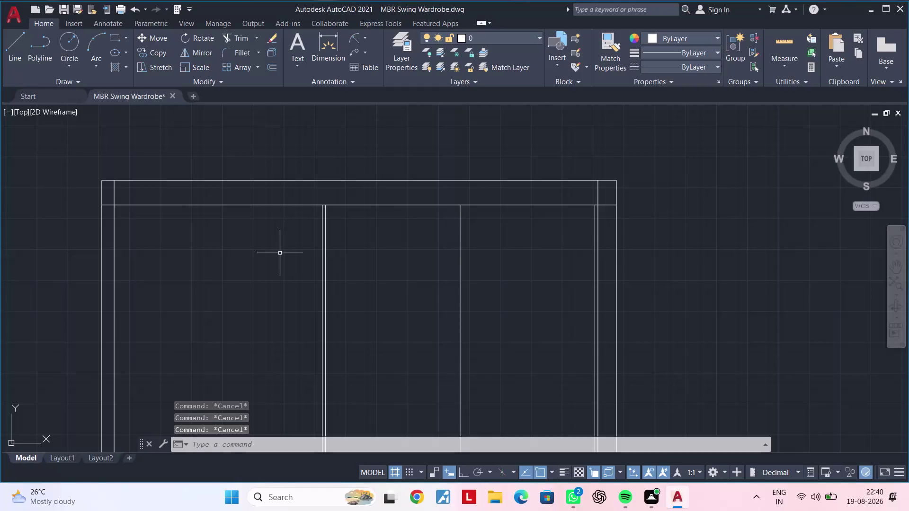
Offset the top frame line 600 downward to create the first shelf line.
key(Escape)
key(Escape)
key(Escape)
key(Escape)
key(Escape)
text(of 6)
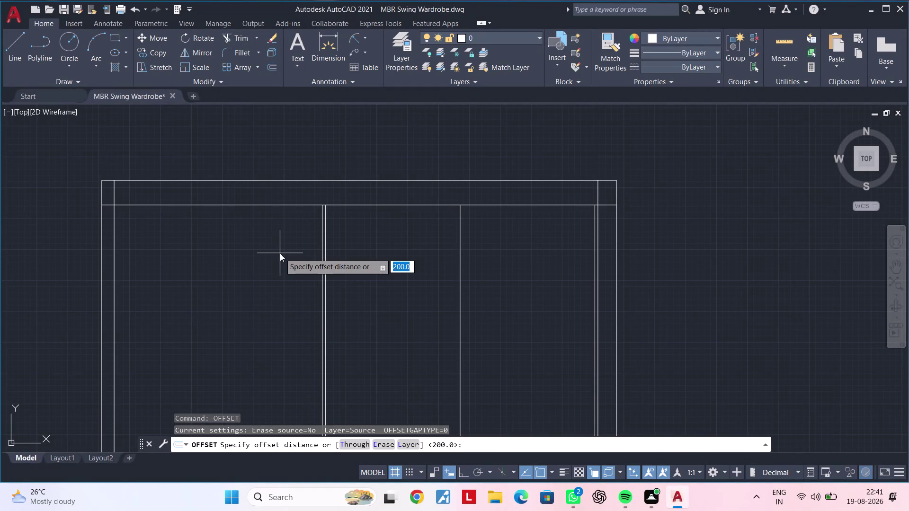
text(00)
key(Return)
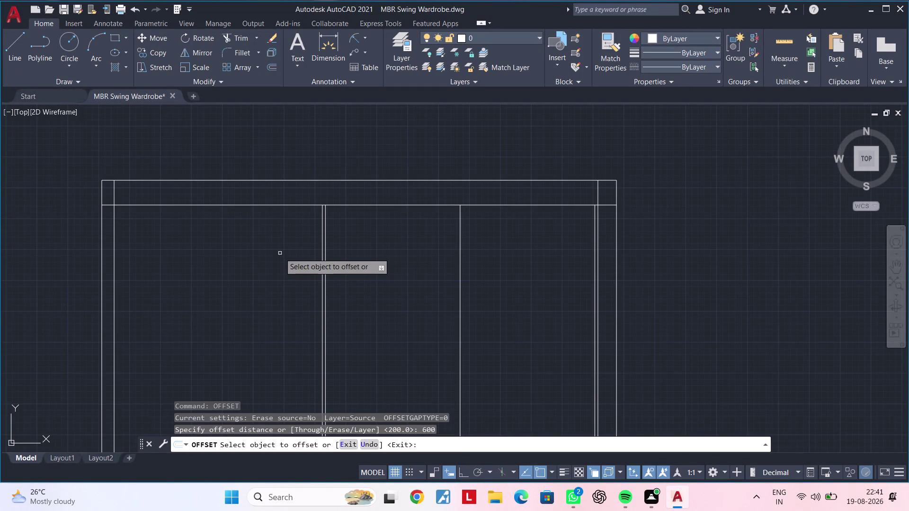
click(503, 205)
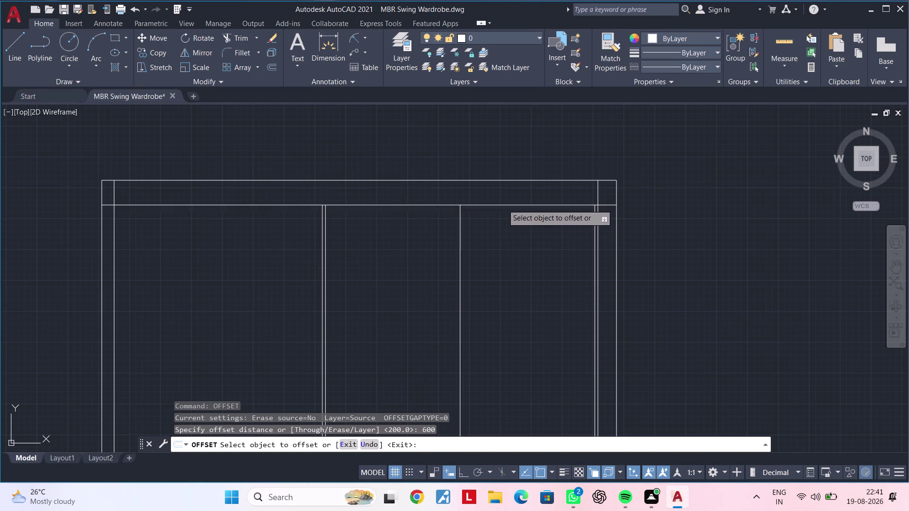
click(517, 324)
key(Escape)
key(Escape)
Start a trim and pan over the elevation, then cancel it.
text(tr)
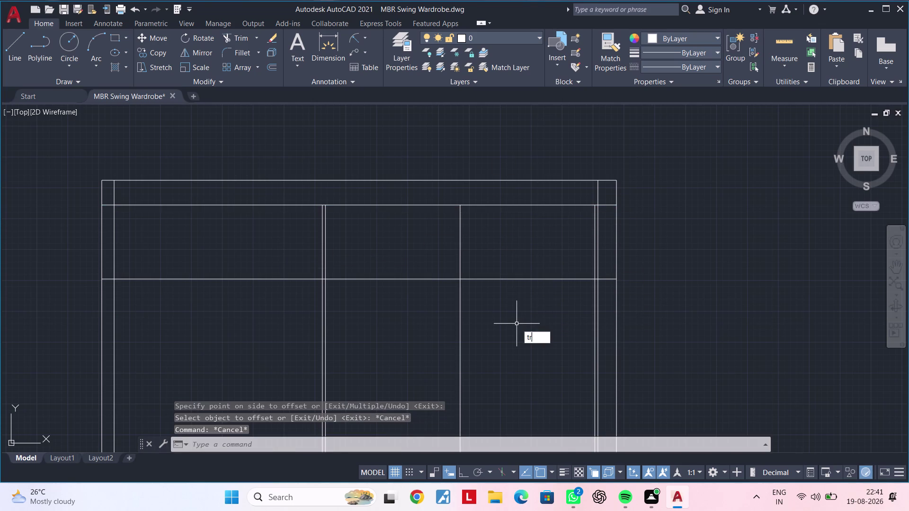
key(space)
middle_drag(533, 318, 536, 261)
key(Escape)
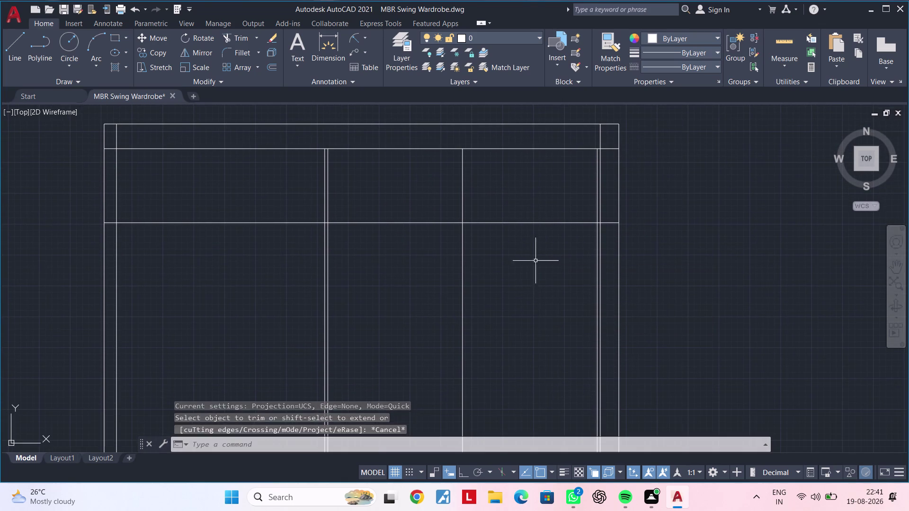
key(Escape)
key(Escape)
scroll(down, 3)
key(Escape)
key(Escape)
Try a 400 offset of the shelf line, then abandon it unplaced.
text(of)
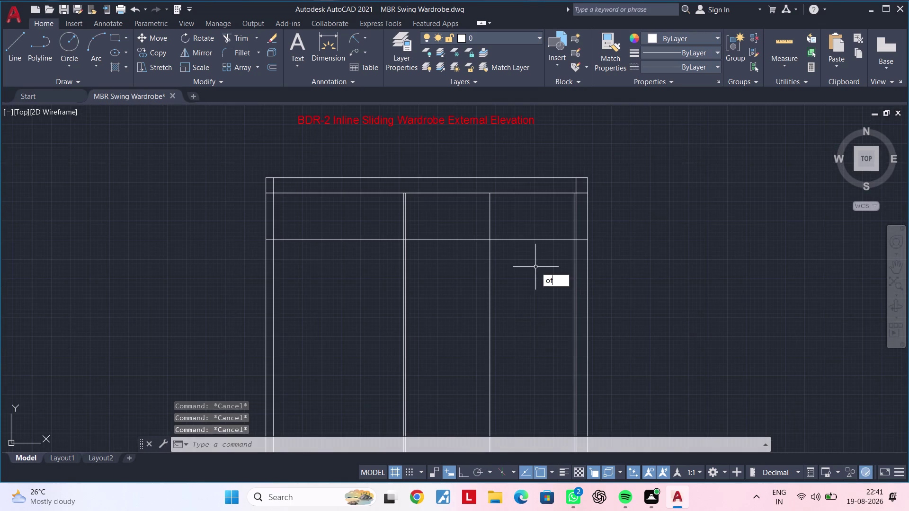
key(space)
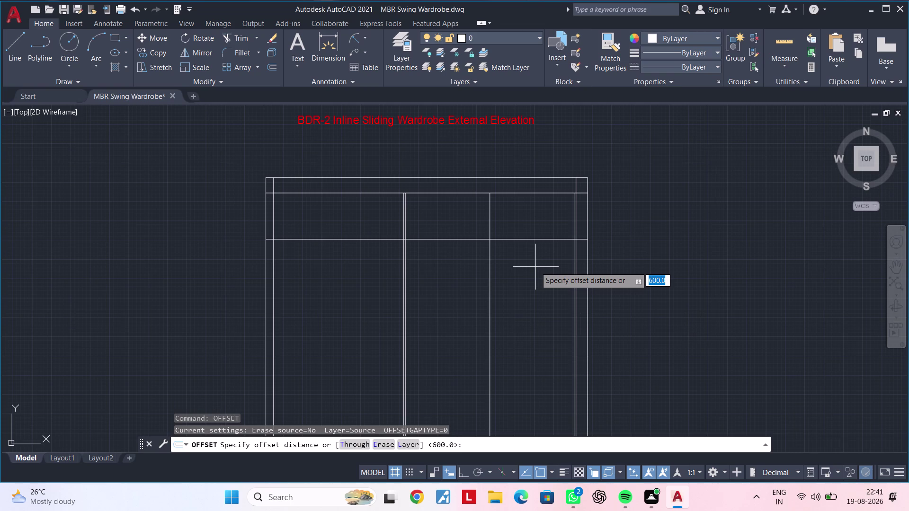
text(400)
key(Return)
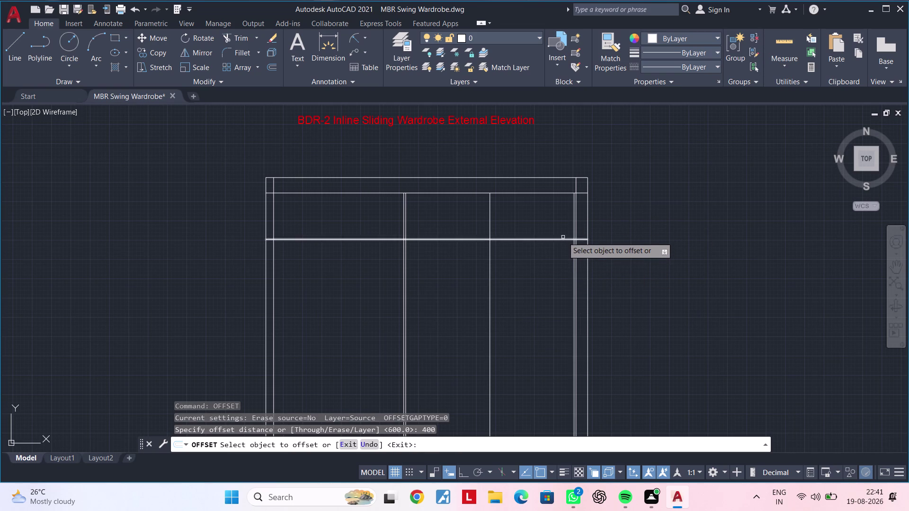
click(563, 237)
click(562, 239)
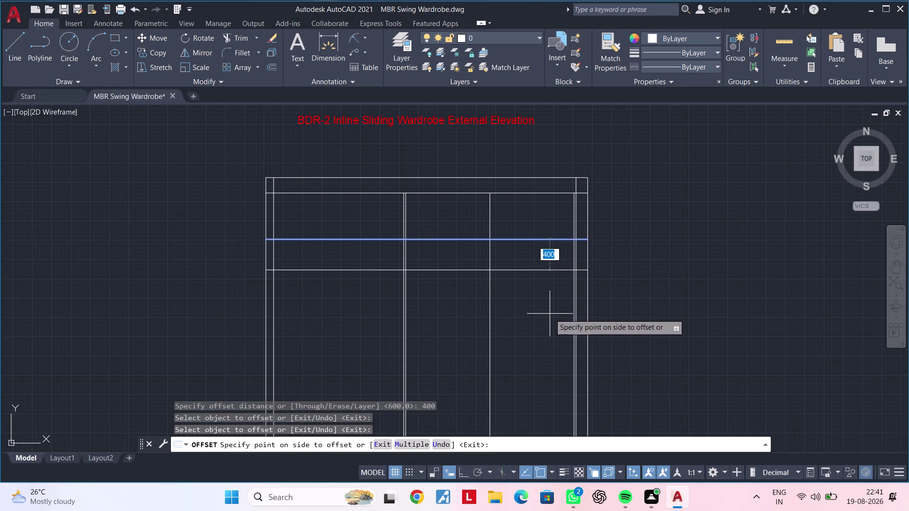
key(Escape)
key(Escape)
key(Escape)
key(Escape)
key(Escape)
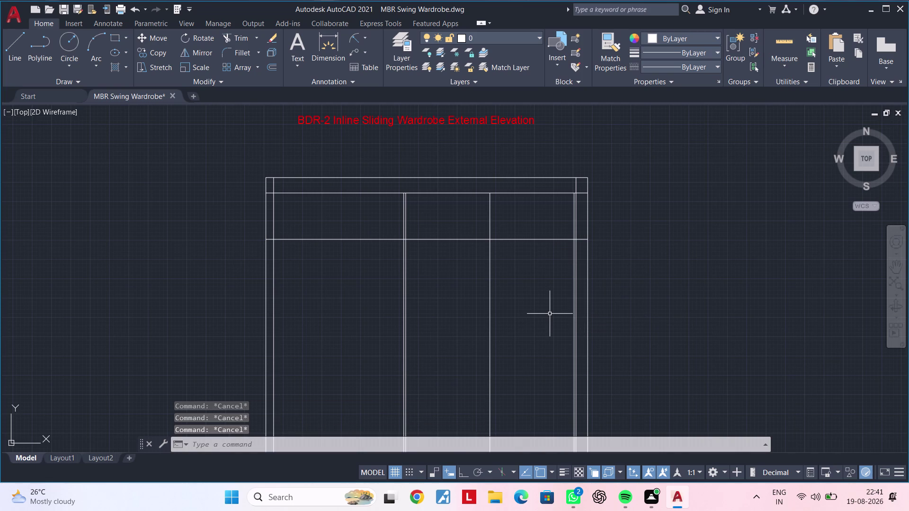
Offset the shelf line 600 further down to add the second shelf.
text(of 600)
key(Return)
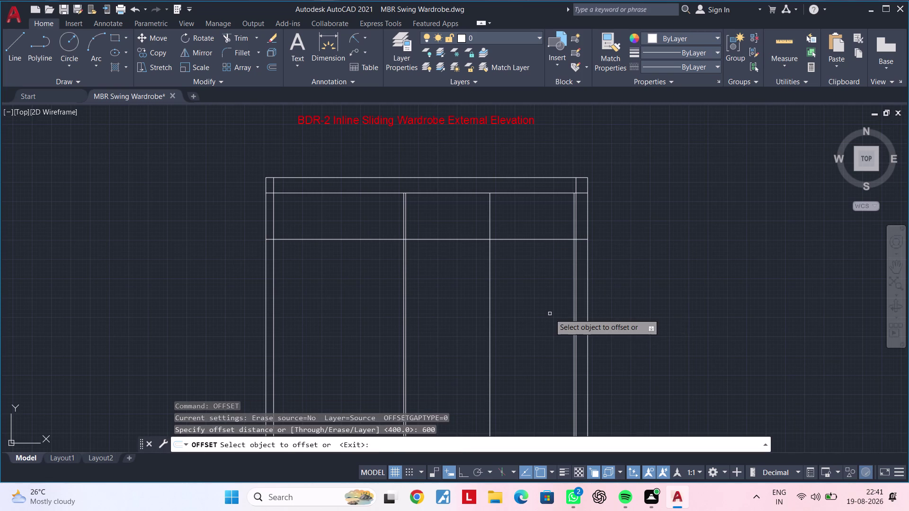
click(553, 240)
click(551, 291)
key(Escape)
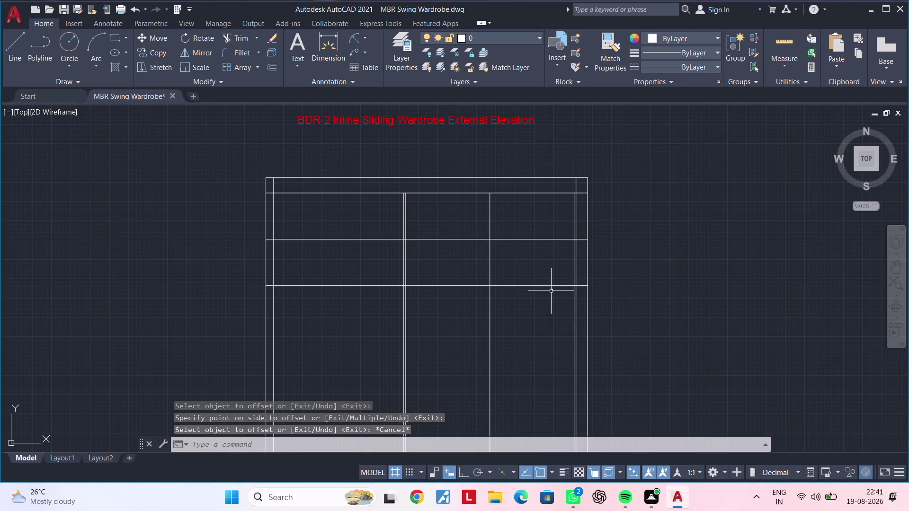
key(Escape)
Trim away the vertical lines below the lowest shelf.
text(tr)
key(space)
drag(616, 310, 599, 316)
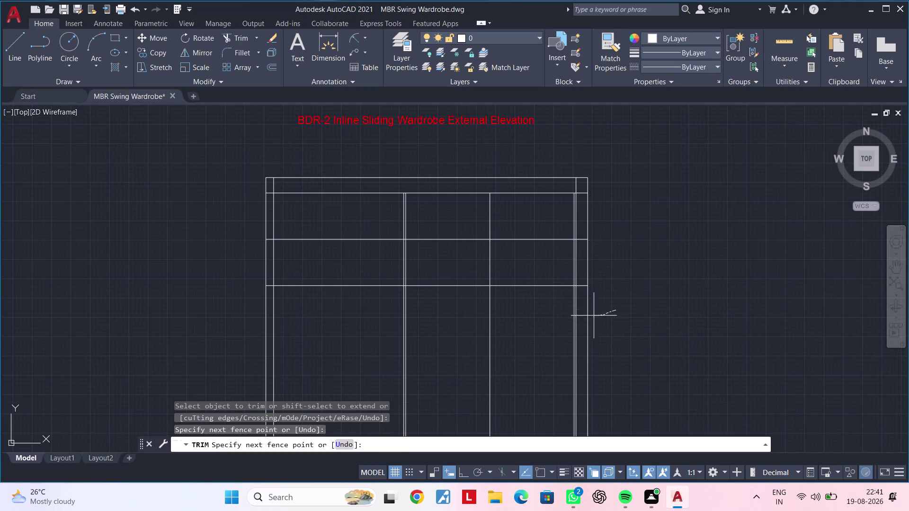
drag(599, 316, 253, 313)
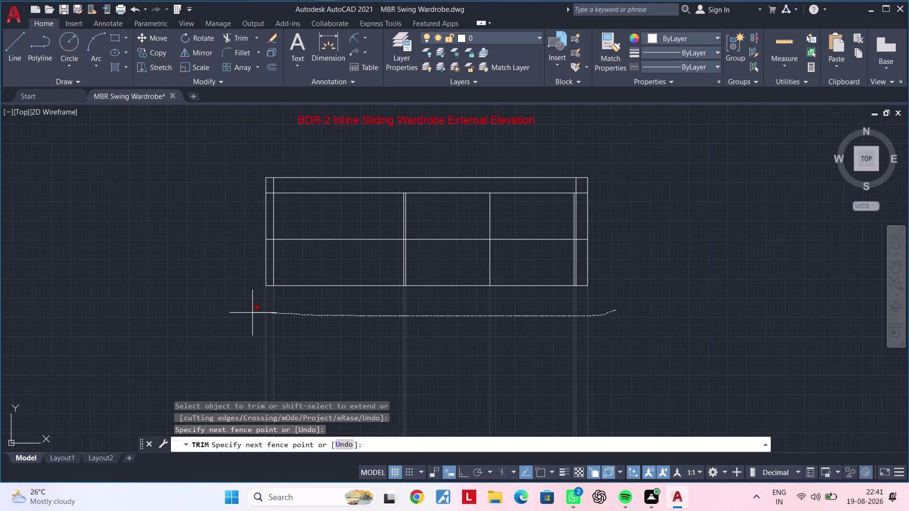
drag(253, 313, 251, 313)
middle_drag(332, 329, 386, 353)
scroll(up, 3)
scroll(down, 3)
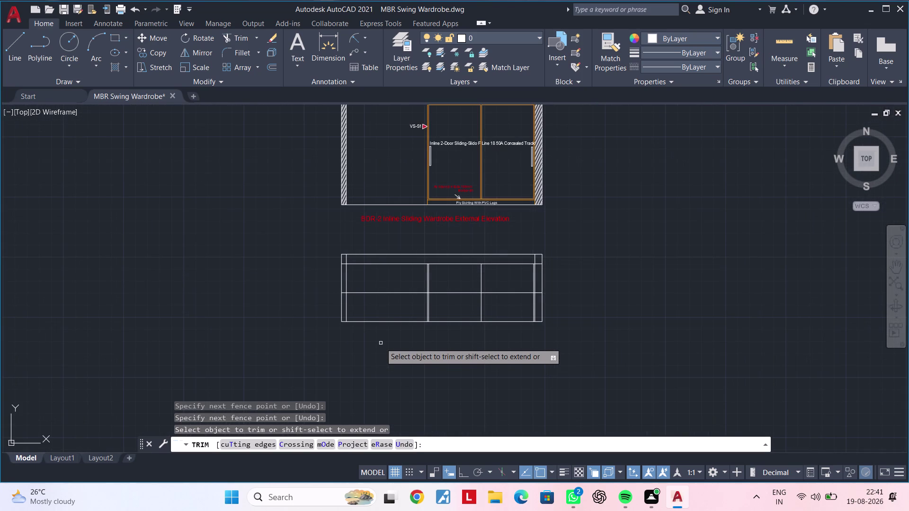
middle_drag(421, 389, 386, 389)
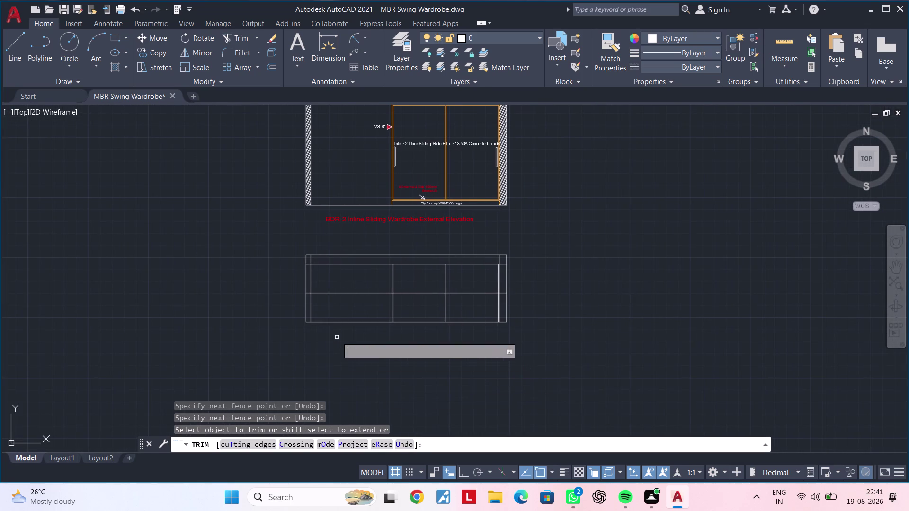
click(338, 320)
drag(332, 324, 329, 340)
click(326, 309)
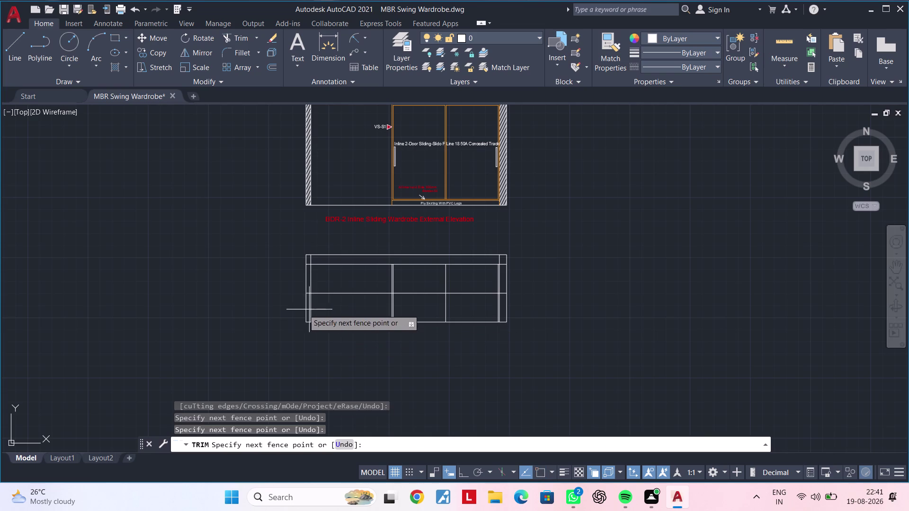
click(269, 306)
Trim the remaining excess segments under the bottom shelf across the elevation.
middle_drag(342, 316, 296, 320)
scroll(up, 3)
drag(317, 309, 333, 310)
drag(443, 305, 358, 309)
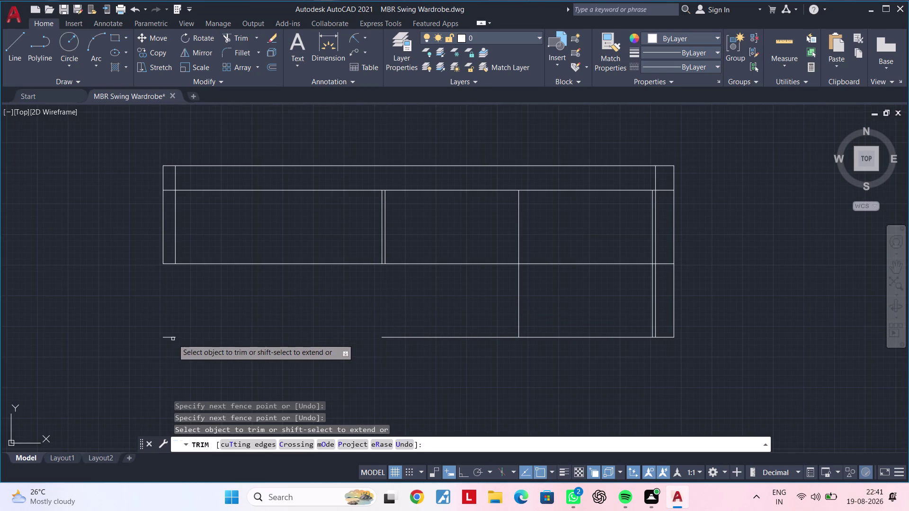
click(172, 337)
middle_drag(363, 329, 316, 332)
click(411, 311)
drag(491, 310, 499, 309)
click(519, 309)
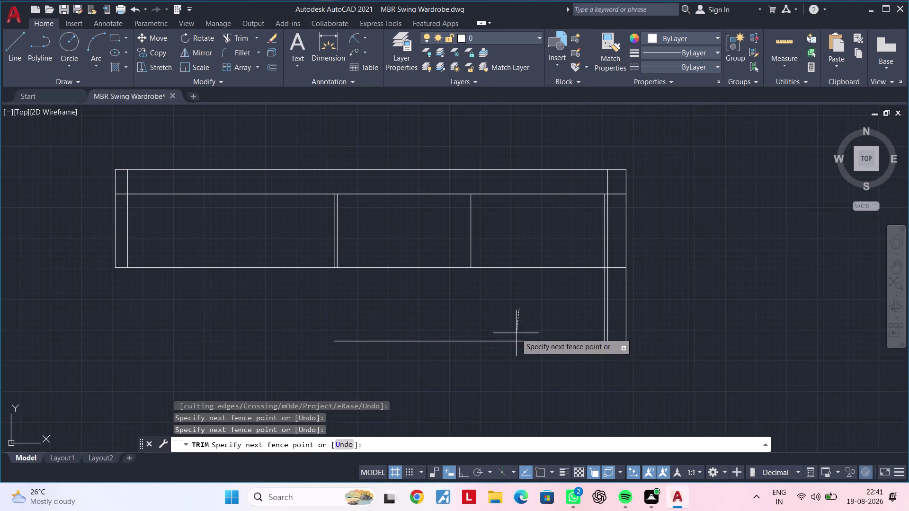
drag(515, 341, 511, 359)
drag(504, 334, 497, 351)
middle_drag(521, 344, 524, 346)
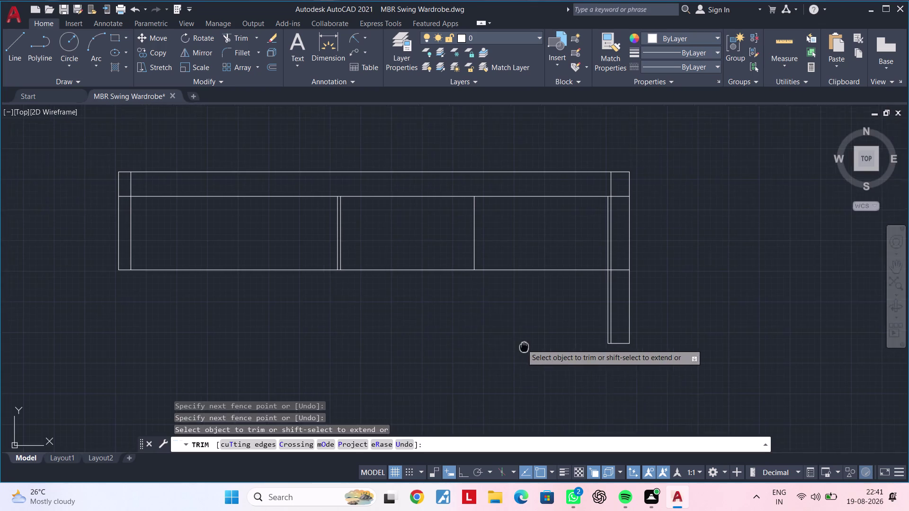
middle_drag(523, 345, 558, 371)
key(Escape)
key(Escape)
middle_drag(524, 339, 567, 342)
key(Escape)
middle_drag(608, 264, 581, 271)
key(Escape)
key(Escape)
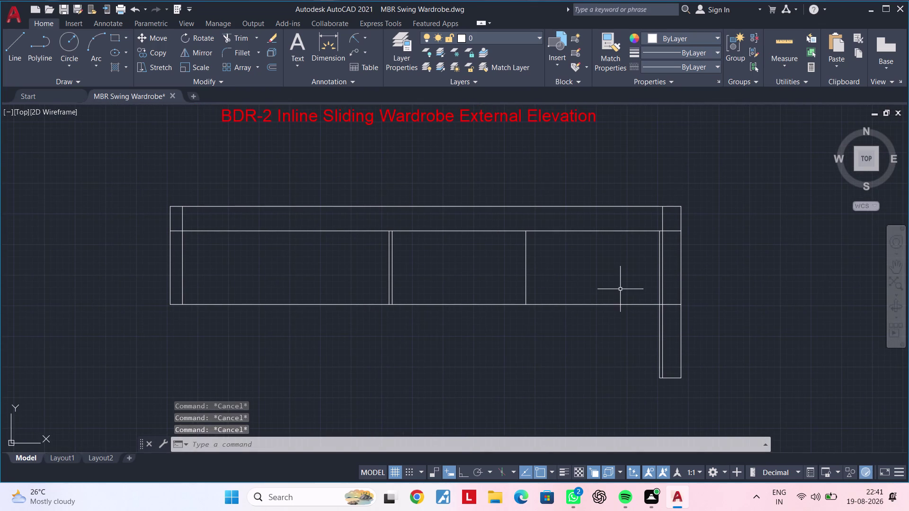
Trim the shelf line's overhang past the right side panel.
text(tr)
key(space)
scroll(up, 3)
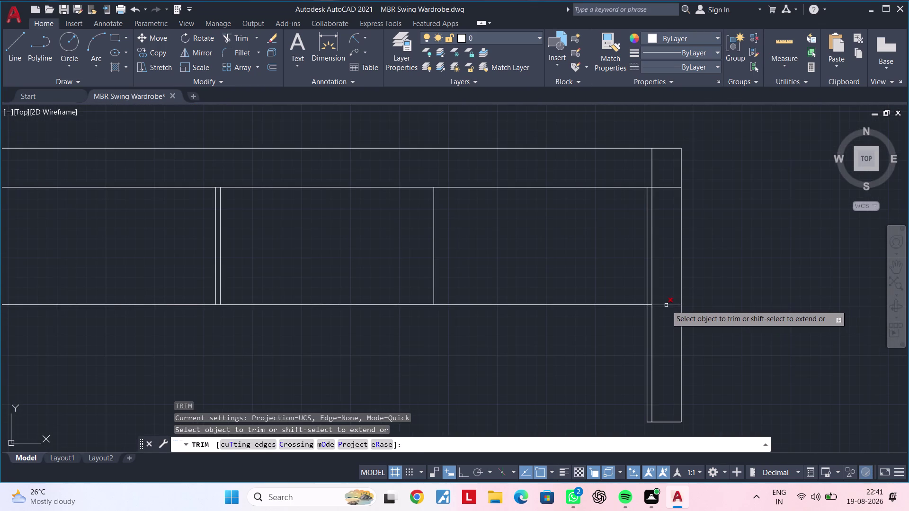
click(666, 305)
key(Escape)
key(Escape)
key(Escape)
key(Escape)
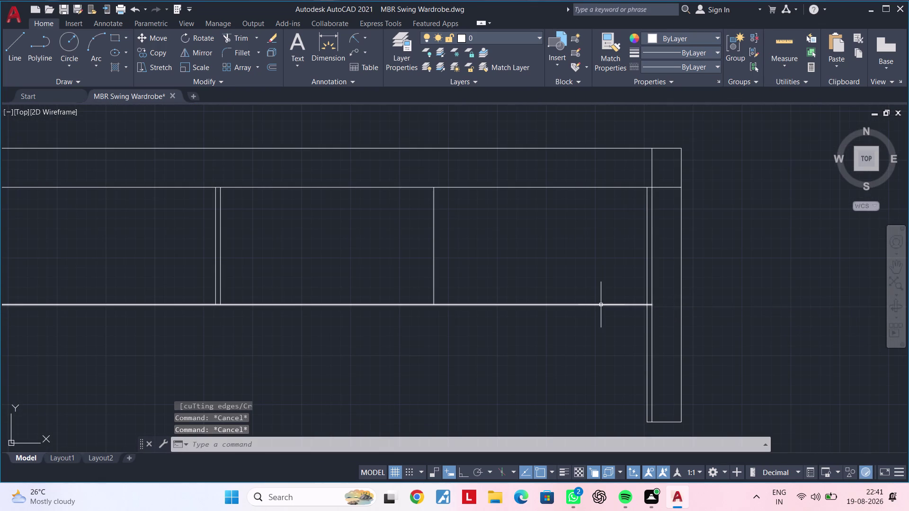
key(Escape)
key(Escape)
key(Escape)
Trim the shelf line back to where it meets the side panel.
text(tr)
key(v)
key(Escape)
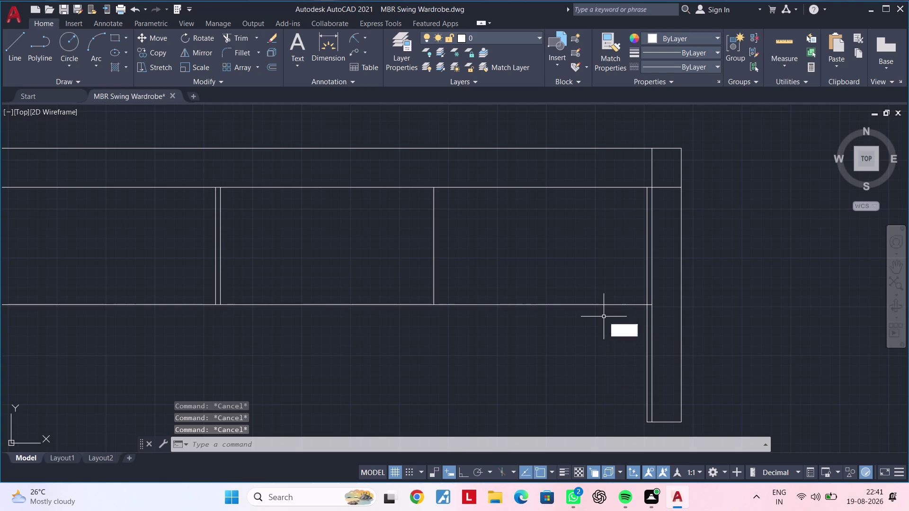
key(Escape)
text(tr)
key(space)
scroll(up, 3)
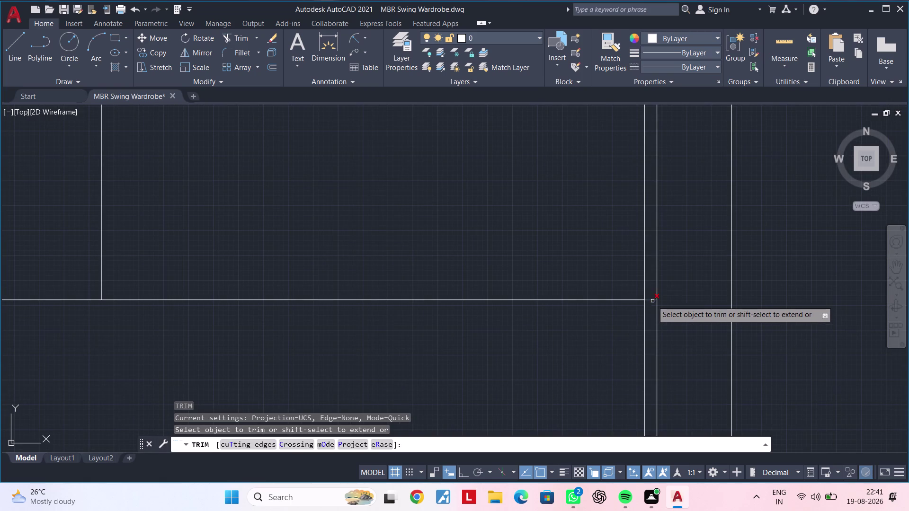
click(651, 298)
scroll(down, 3)
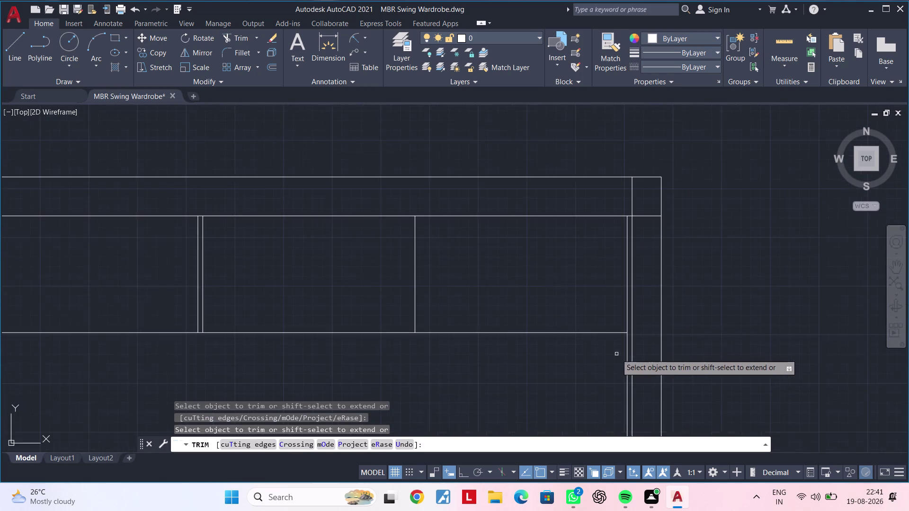
middle_drag(617, 354, 616, 292)
scroll(up, 3)
key(Escape)
key(Escape)
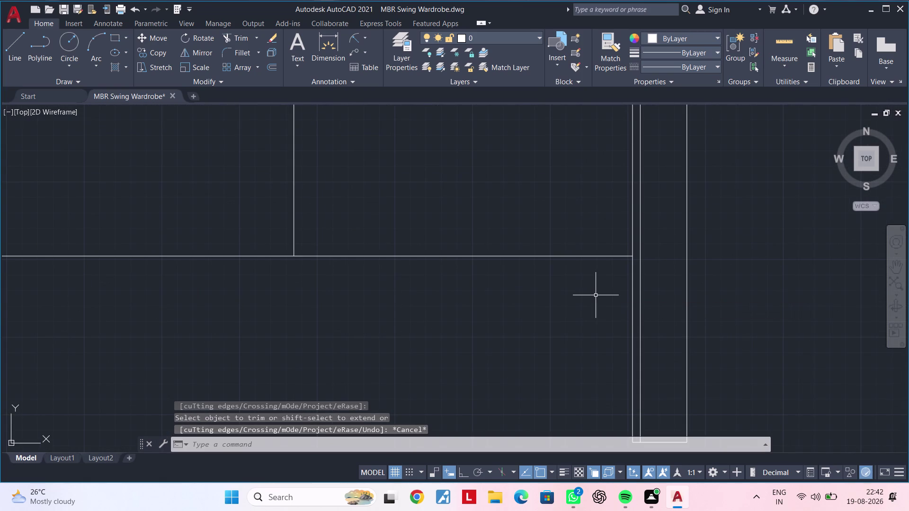
Extend the shelf line to the side panel.
text(ex)
key(space)
click(606, 257)
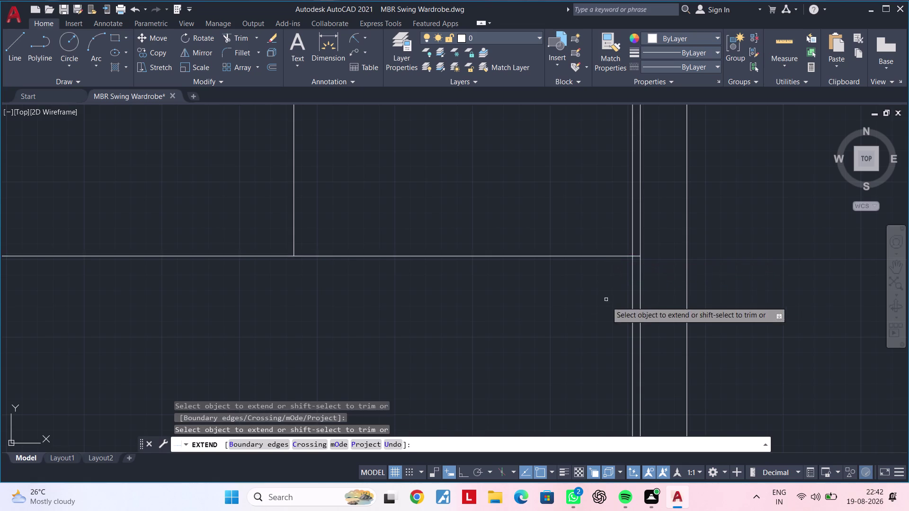
scroll(down, 3)
middle_drag(614, 311, 613, 294)
key(Escape)
key(Escape)
Trim the leftover segments near the side panel.
text(tr)
key(space)
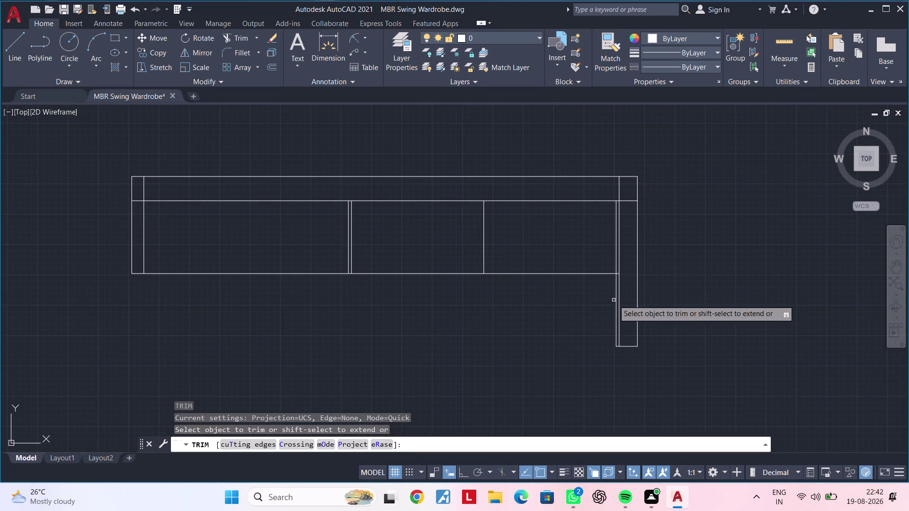
scroll(up, 3)
click(615, 297)
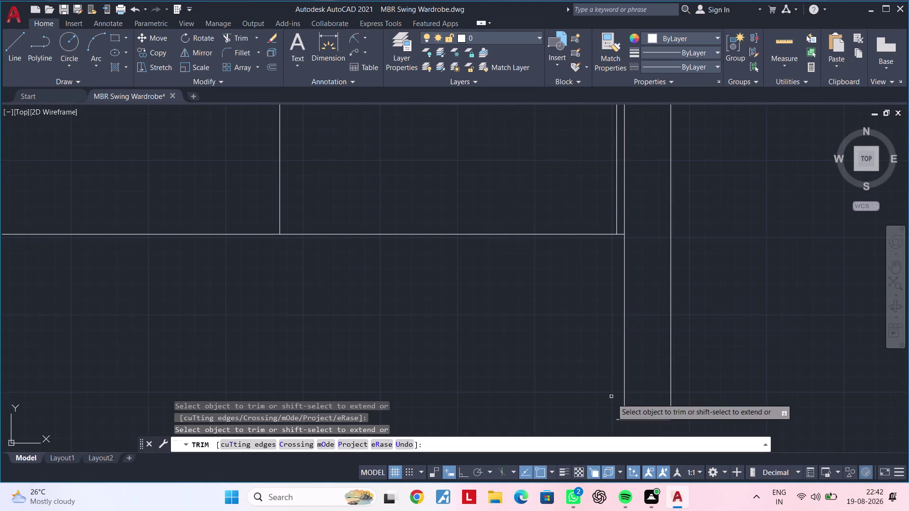
click(616, 419)
scroll(down, 3)
middle_drag(573, 346, 654, 399)
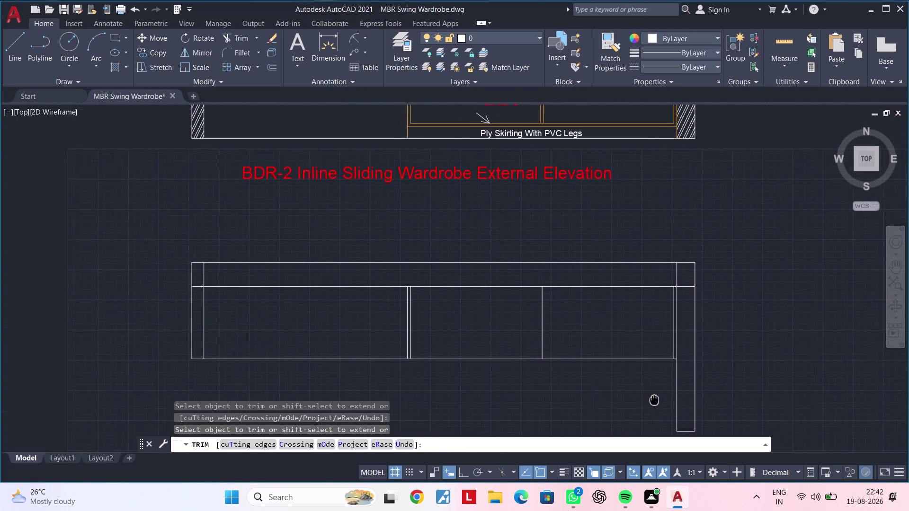
middle_drag(655, 399, 657, 399)
middle_drag(641, 393, 684, 392)
Clear all active commands with the elevation and its title in view.
key(Escape)
key(Escape)
middle_drag(649, 331, 661, 326)
key(Escape)
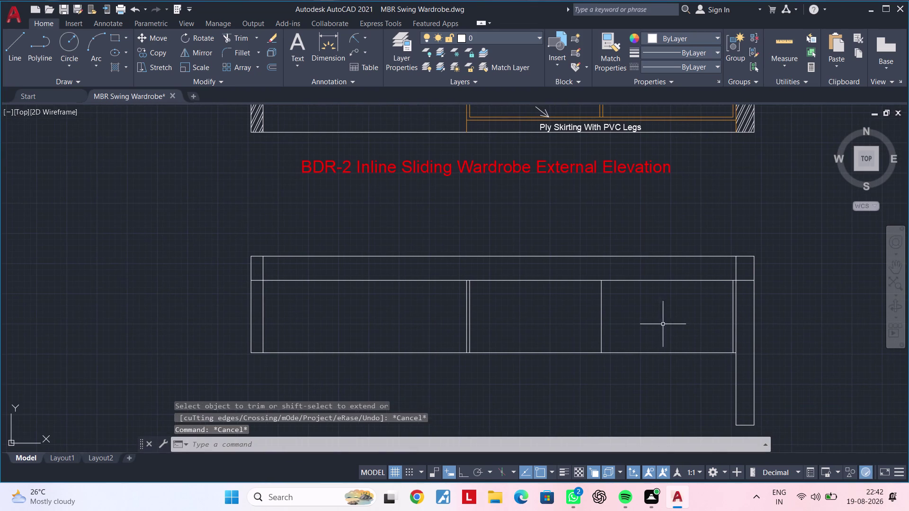
key(Escape)
key(Escape)
key(Escape)
key(Escape)
Try a 25-unit offset on the plan's right vertical line, then cancel it.
text(o)
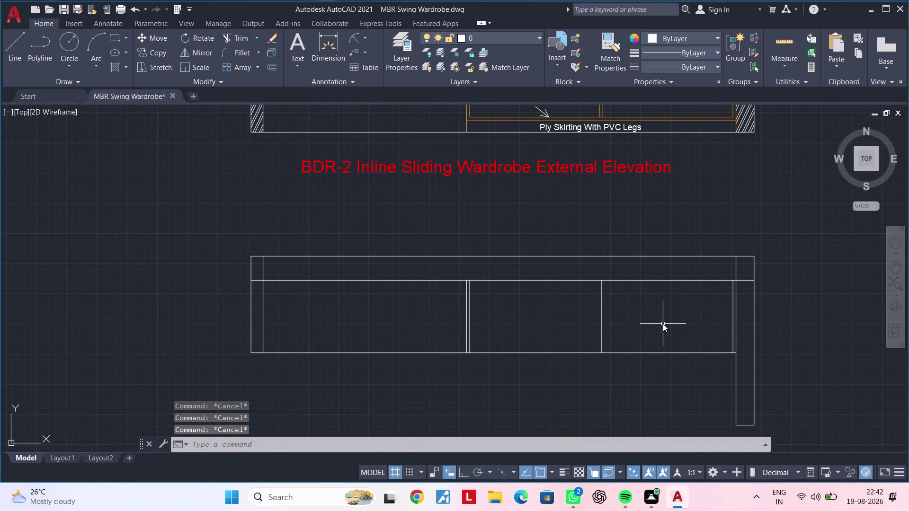
text(f 25)
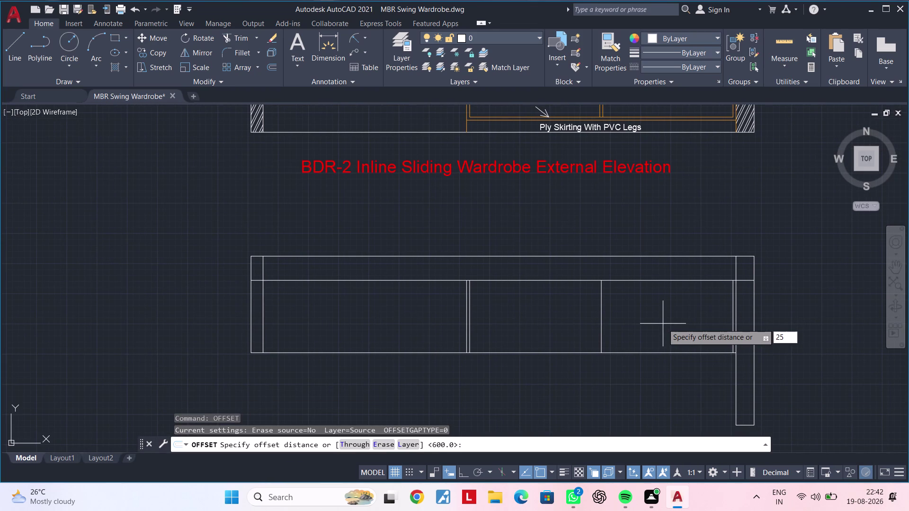
key(space)
scroll(up, 3)
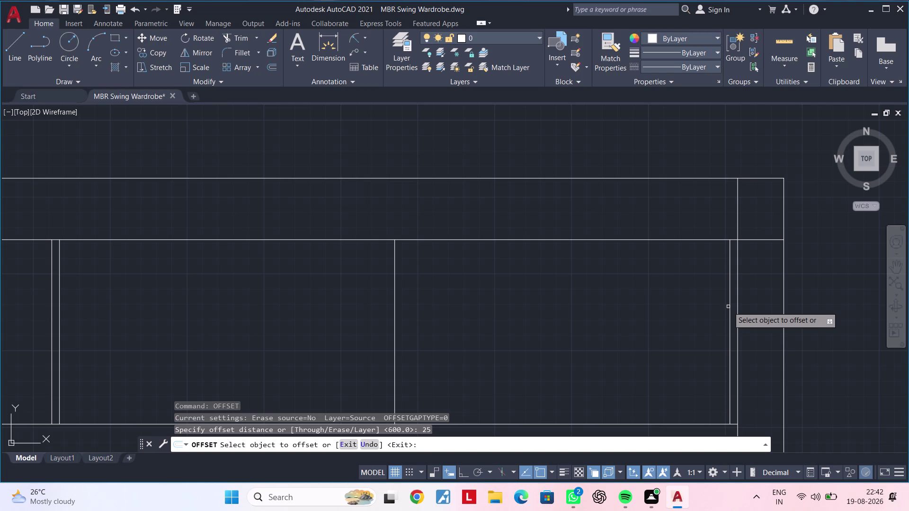
click(738, 305)
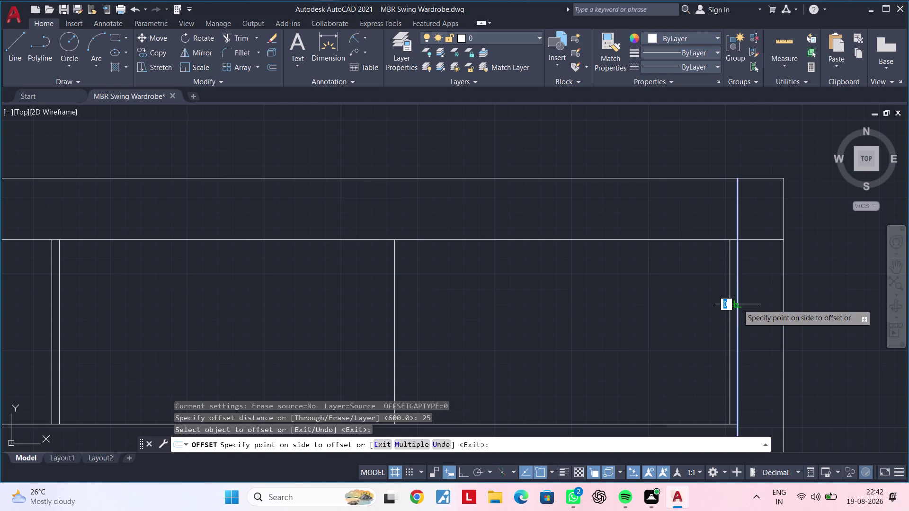
scroll(up, 3)
key(Escape)
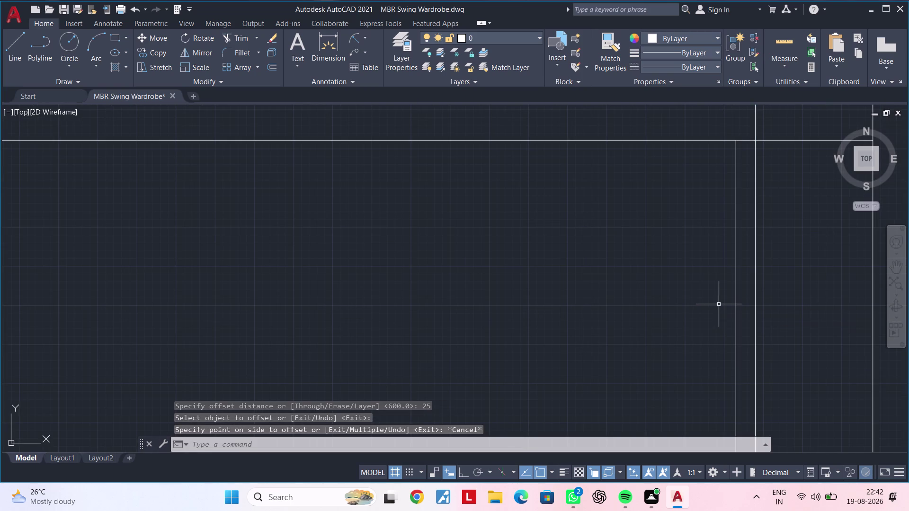
scroll(down, 3)
middle_drag(721, 304, 753, 297)
key(Escape)
key(Escape)
key(Escape)
key(Escape)
key(Escape)
key(Escape)
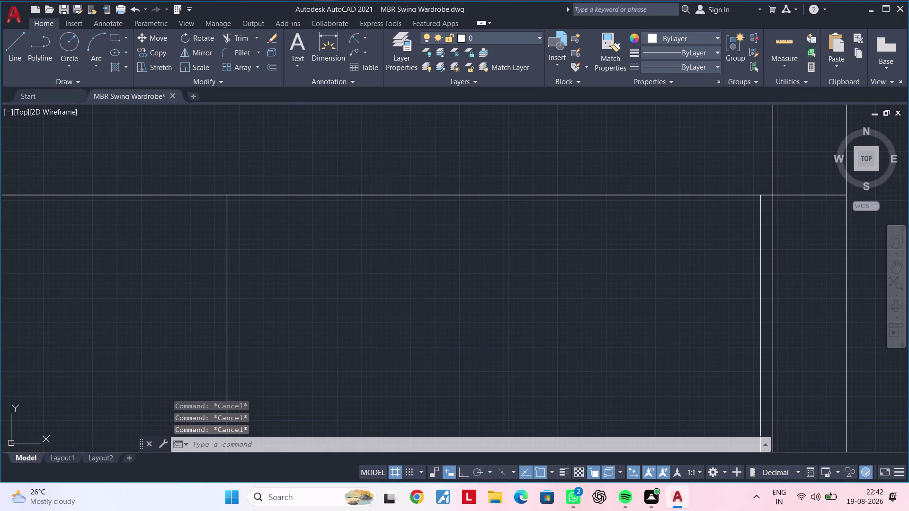
key(Escape)
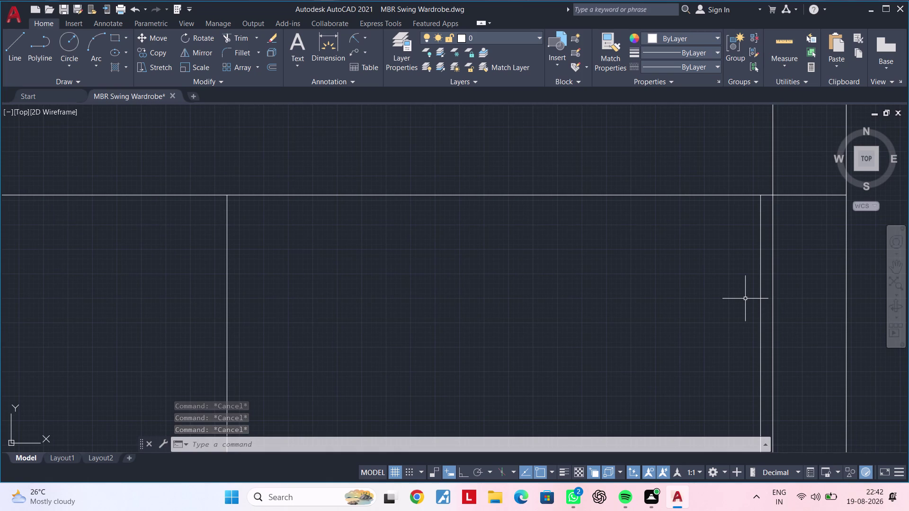
key(Escape)
key(Escape)
key(Escape)
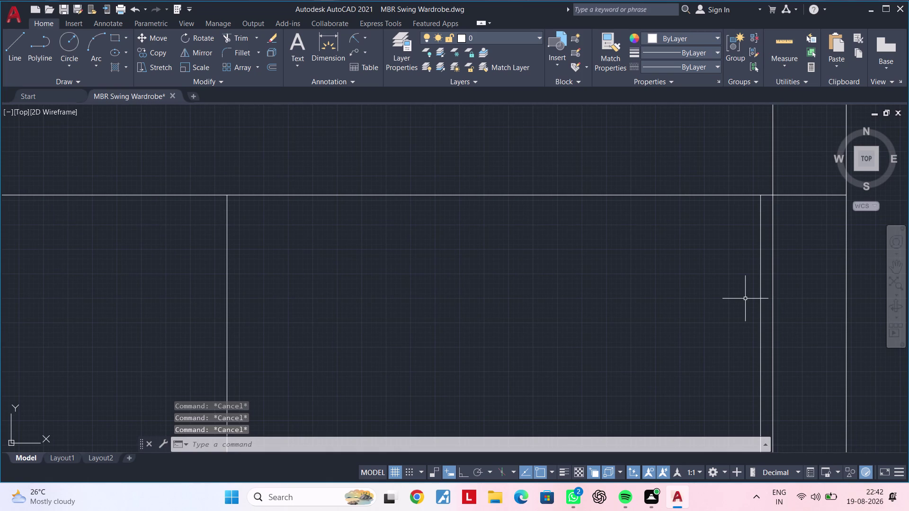
key(Escape)
key(Escape)
Offset the plan's top horizontal line 18 units inward.
text(of)
key(space)
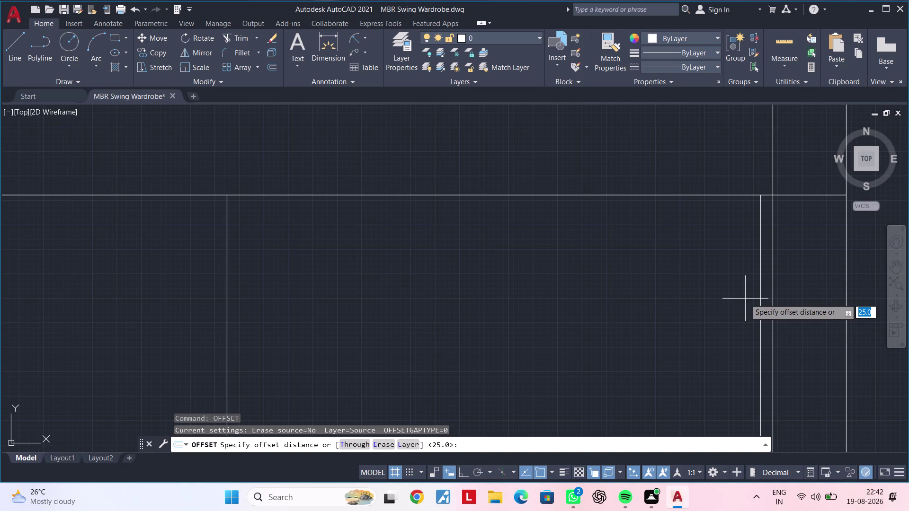
text(15)
key(BackSpace)
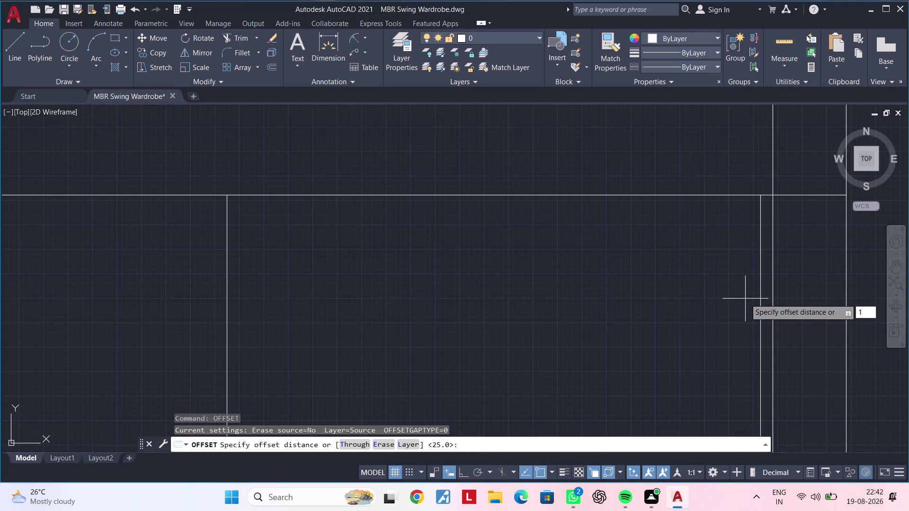
key(8)
key(Return)
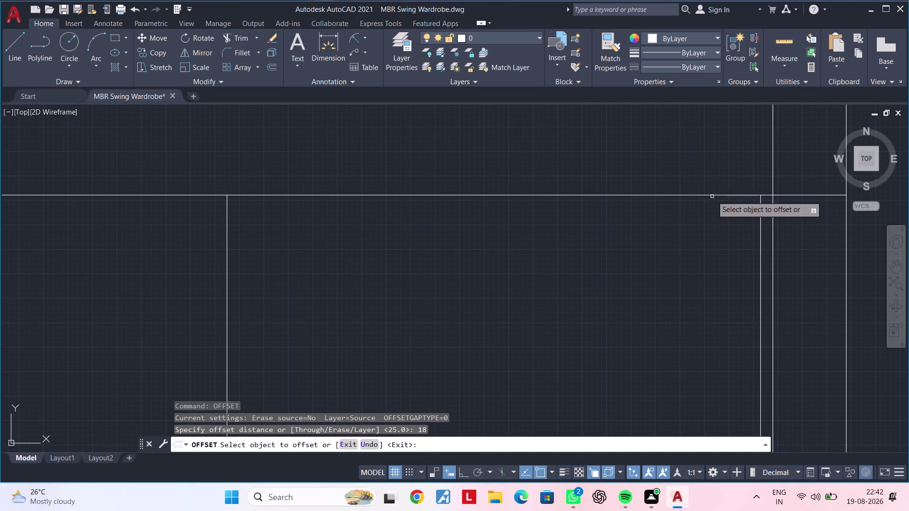
click(712, 195)
click(695, 249)
scroll(down, 3)
middle_drag(687, 249, 600, 248)
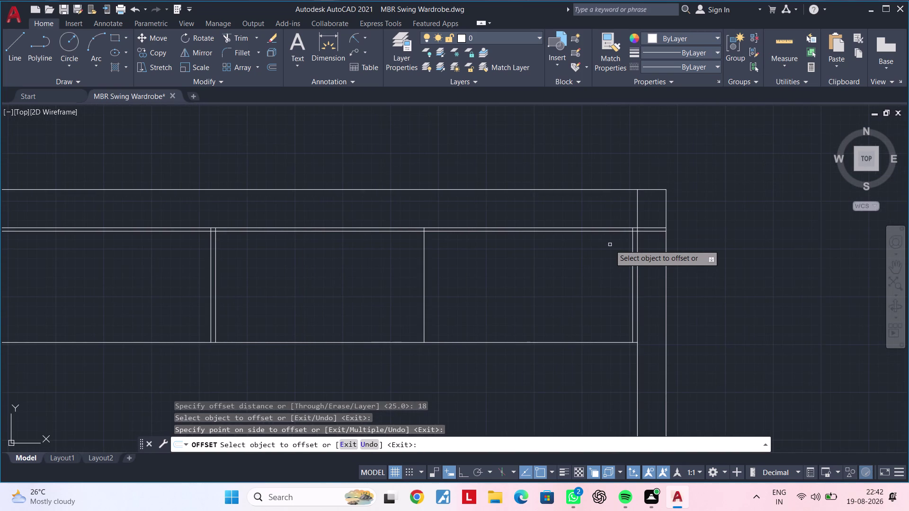
key(Escape)
key(Escape)
key(Escape)
key(Escape)
Trim two overlapping line segments in the top plan.
text(tr)
key(space)
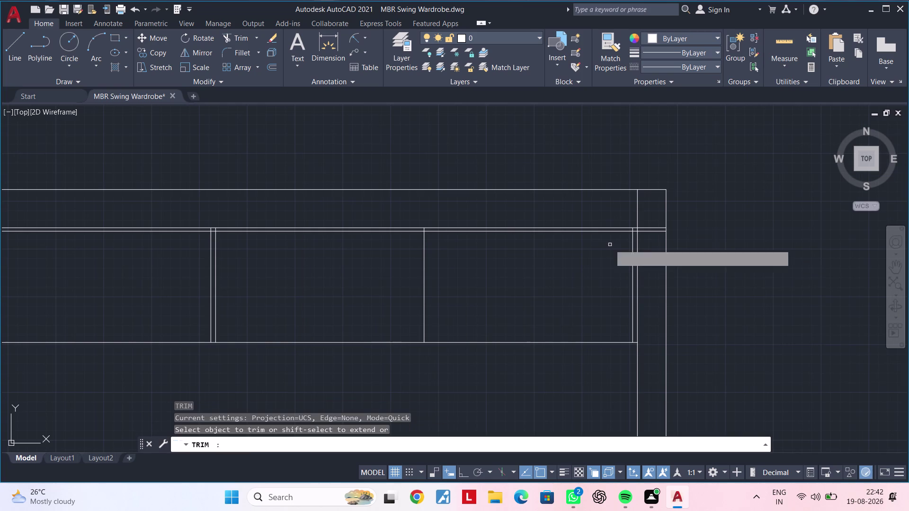
click(659, 231)
middle_drag(518, 256, 650, 256)
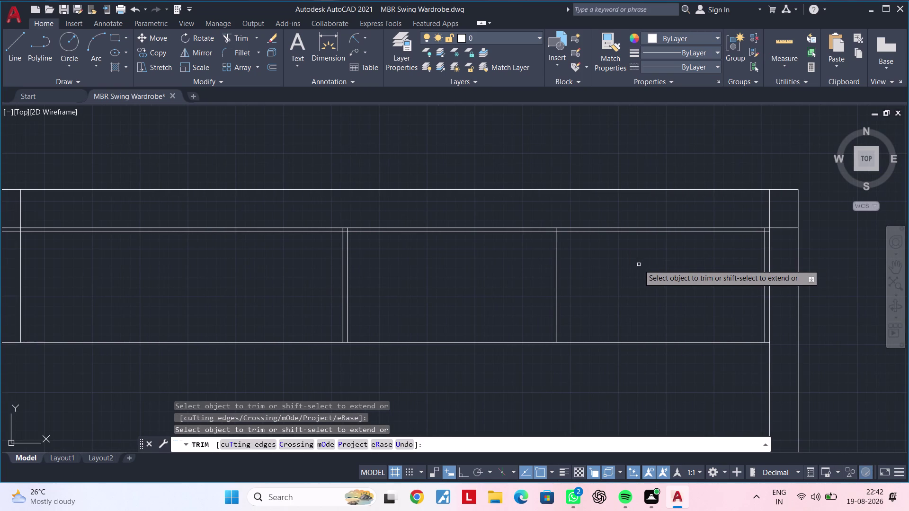
scroll(down, 3)
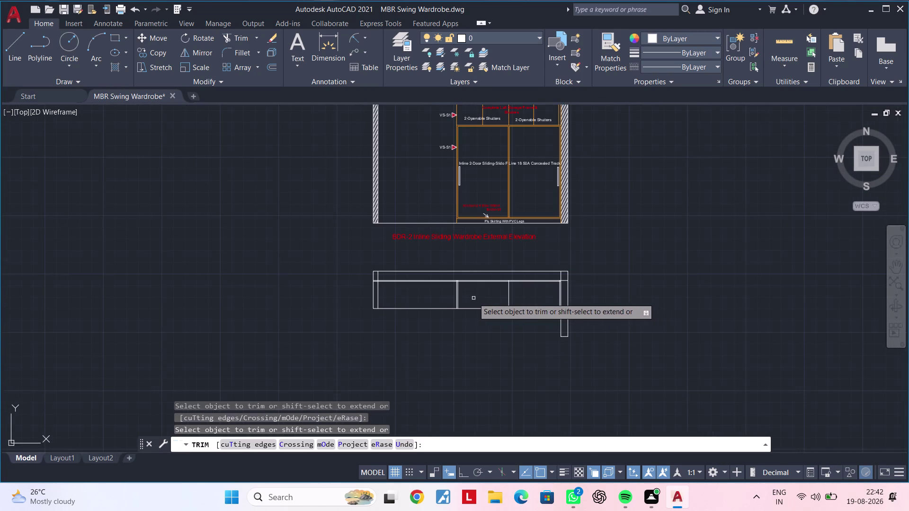
scroll(up, 3)
scroll(up, 3)
middle_drag(436, 294, 393, 314)
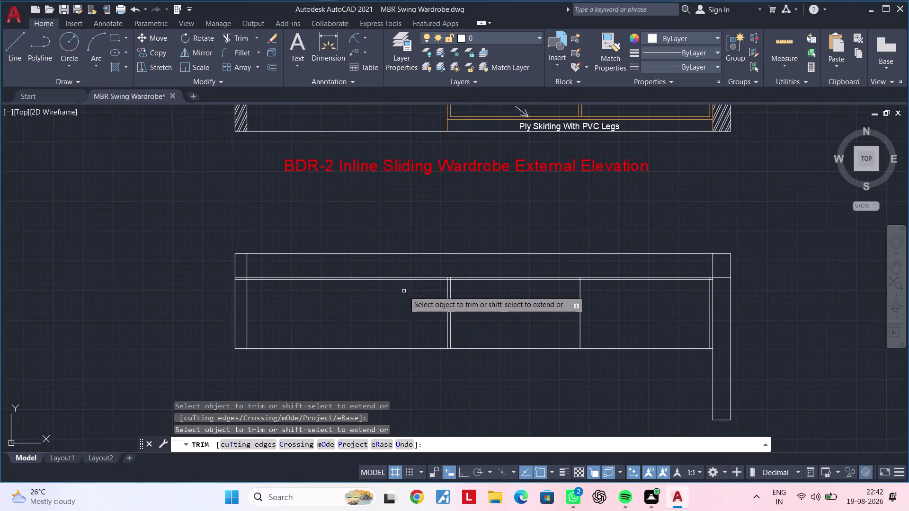
scroll(up, 3)
click(425, 270)
scroll(down, 3)
middle_drag(490, 305, 404, 306)
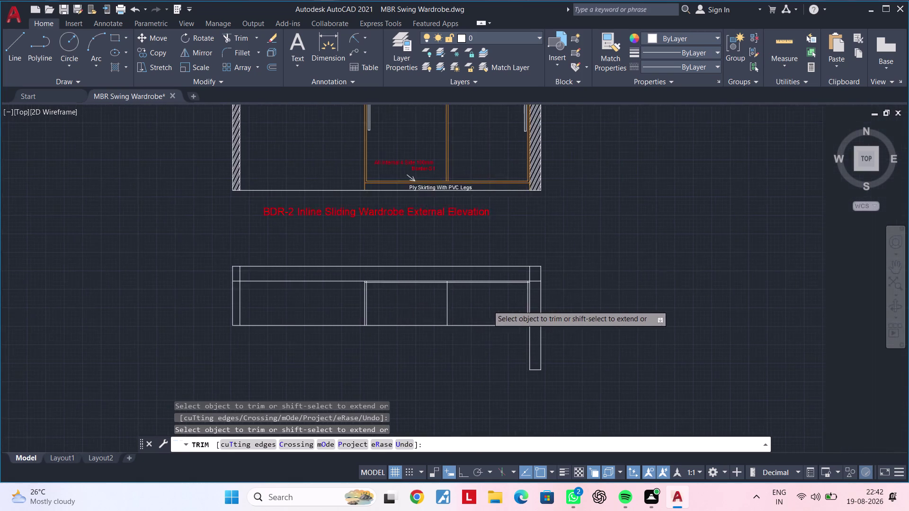
scroll(up, 3)
middle_drag(434, 295, 398, 308)
key(Escape)
key(Escape)
key(Escape)
Offset a horizontal frame line 8 units inward.
text(of)
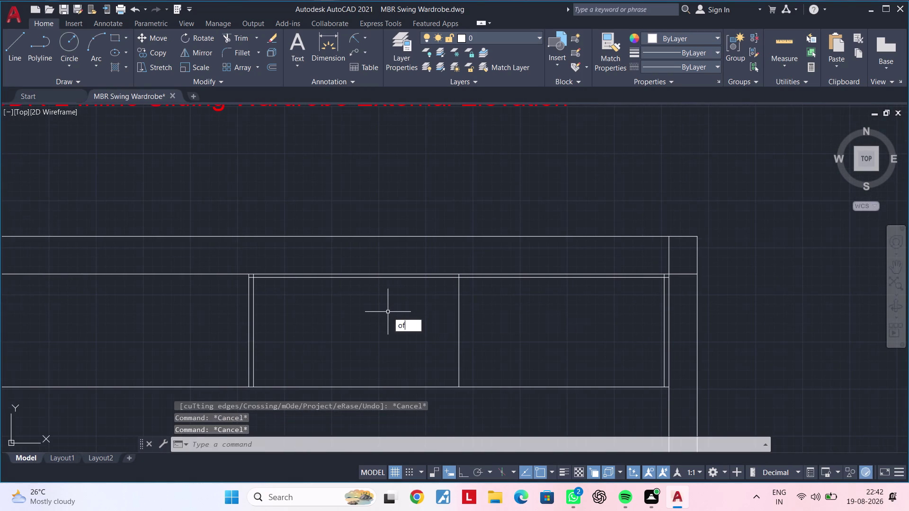
key(space)
key(8)
key(Return)
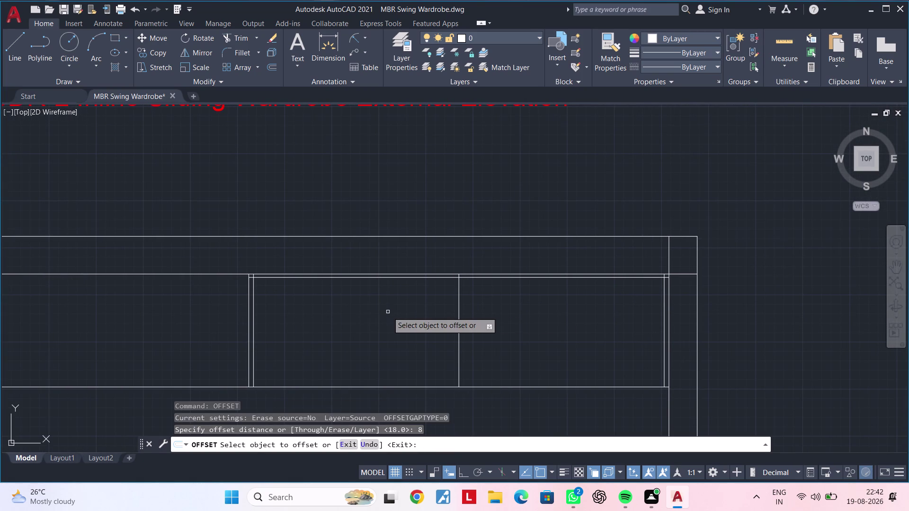
scroll(up, 3)
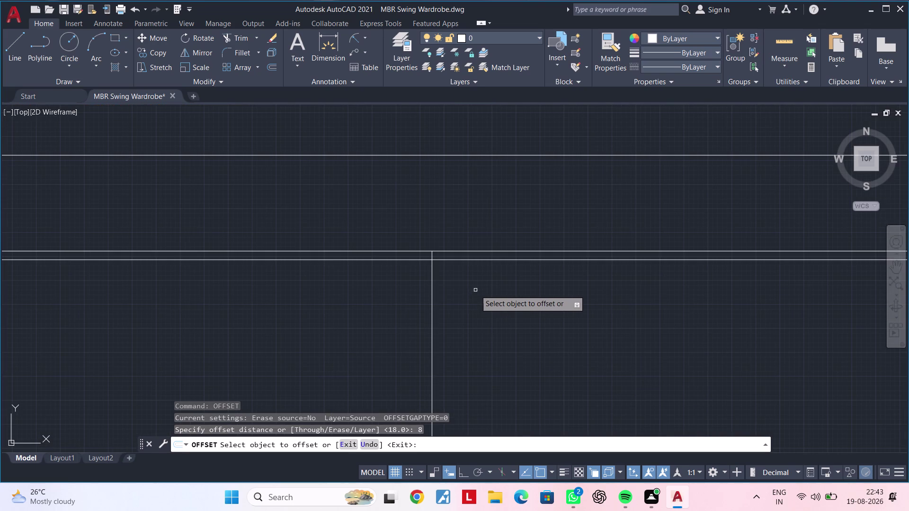
click(536, 258)
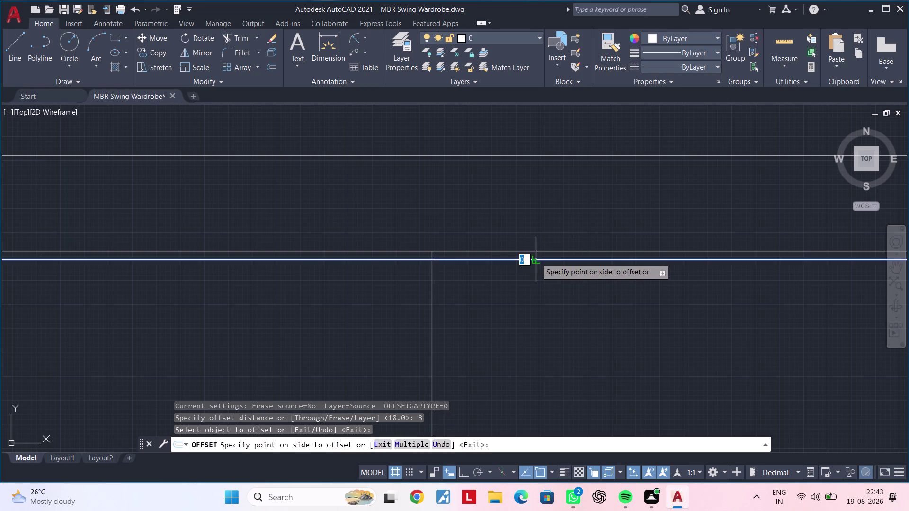
click(536, 283)
scroll(down, 3)
scroll(down, 3)
middle_drag(545, 292, 490, 293)
key(Escape)
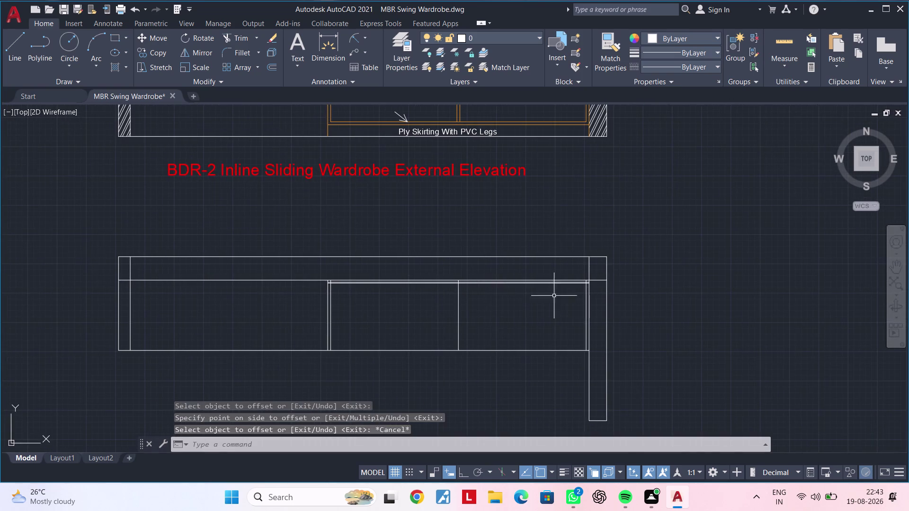
key(Escape)
Fence-trim the overlapping line ends at the plan's right corner.
scroll(up, 3)
scroll(up, 3)
middle_drag(625, 291, 554, 308)
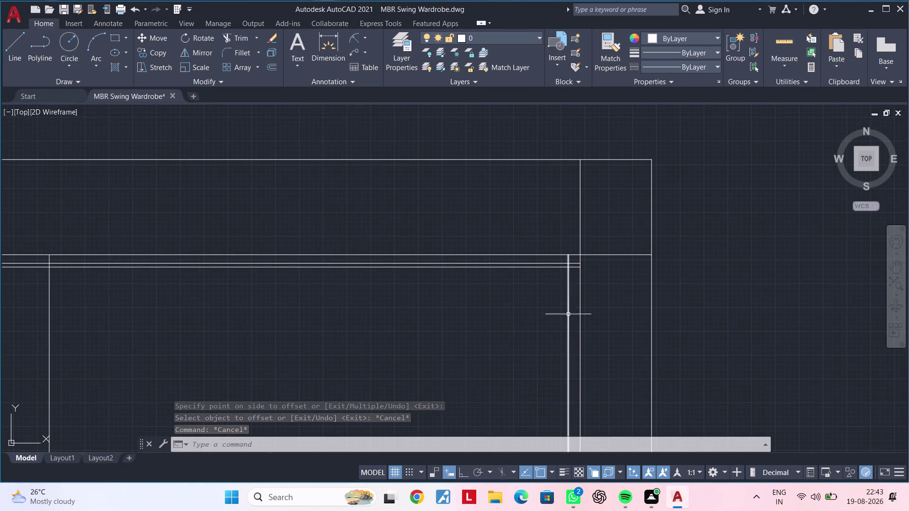
scroll(up, 3)
middle_drag(554, 307, 541, 332)
key(Escape)
key(Escape)
text(tr)
key(space)
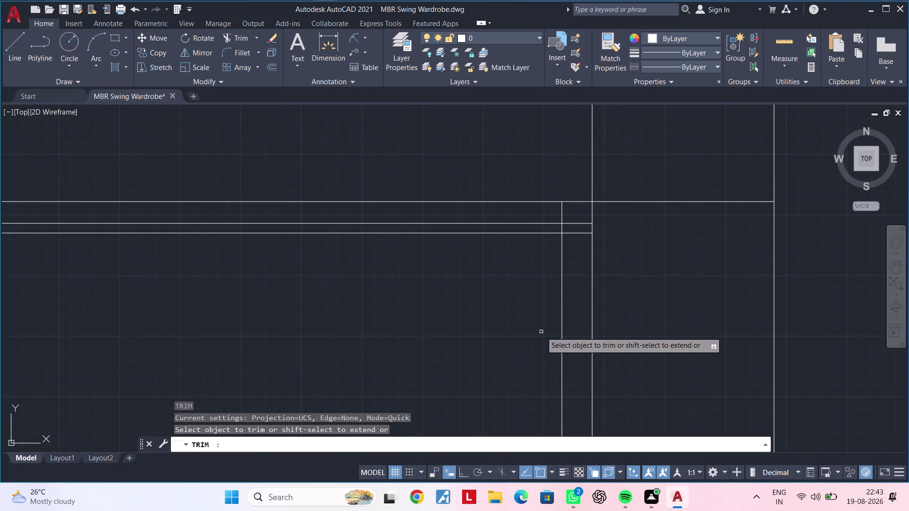
scroll(up, 3)
drag(575, 200, 575, 225)
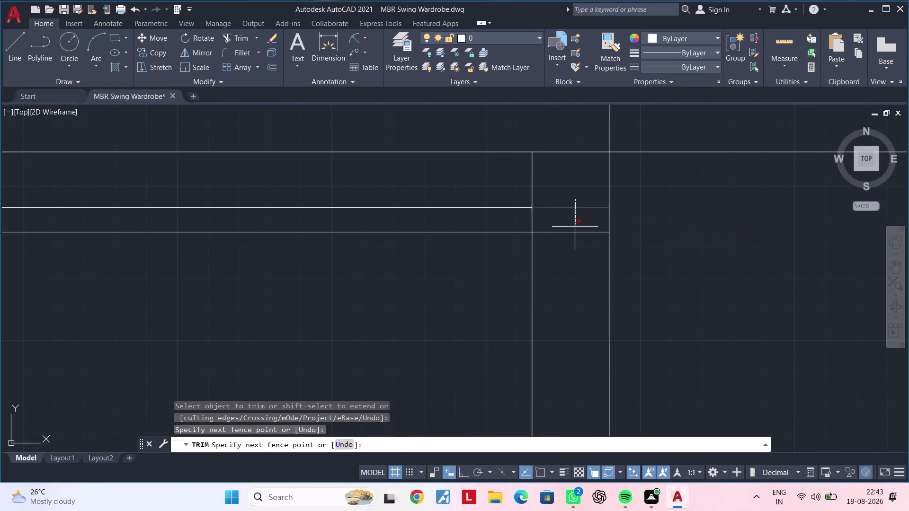
drag(575, 224, 572, 242)
scroll(down, 3)
scroll(down, 3)
middle_drag(446, 284, 722, 263)
scroll(down, 3)
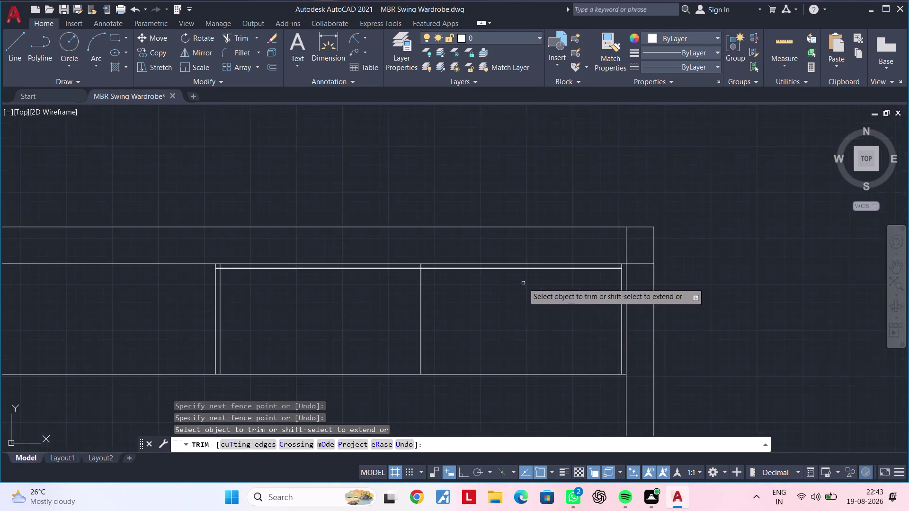
middle_drag(511, 290, 614, 275)
scroll(up, 3)
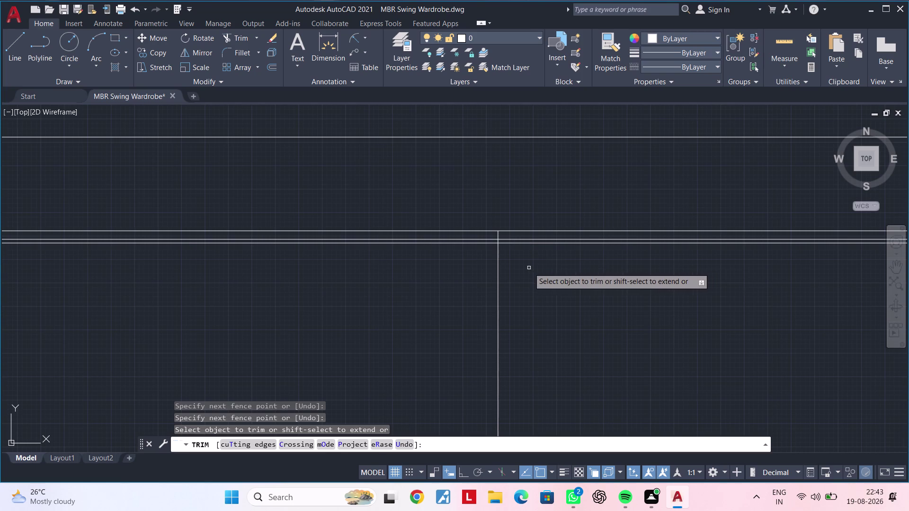
key(Escape)
key(Escape)
key(Escape)
key(Escape)
key(Escape)
Start another offset and enter its distance.
text(o)
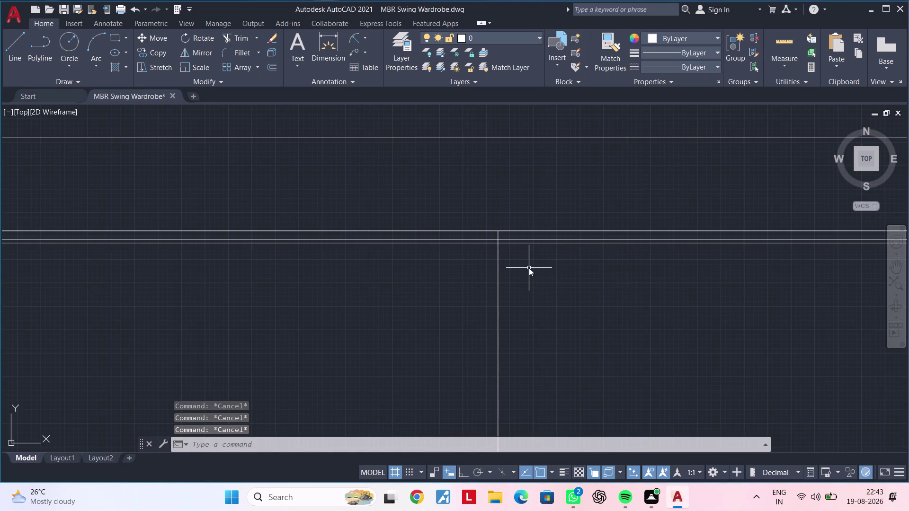
text(f 9')
key(Return)
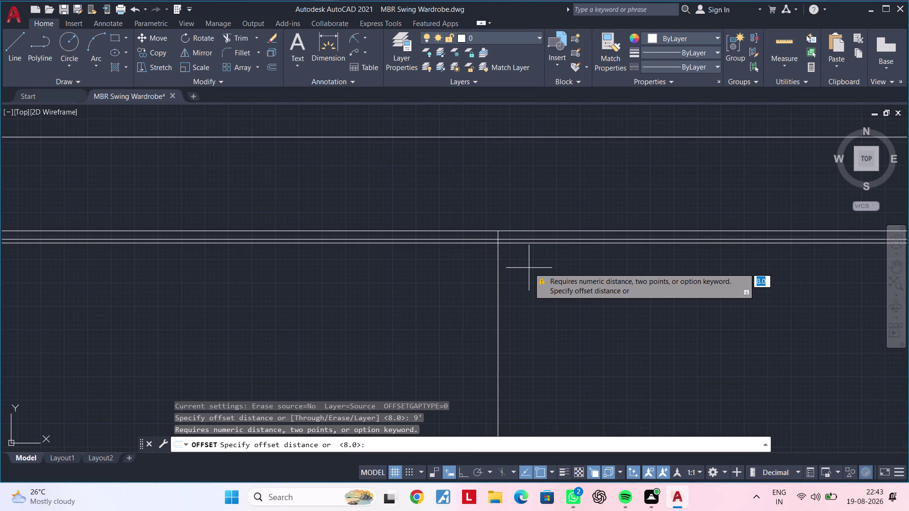
Offset two wardrobe plan lines by 9, one to each side.
key(Escape)
key(Escape)
text(of)
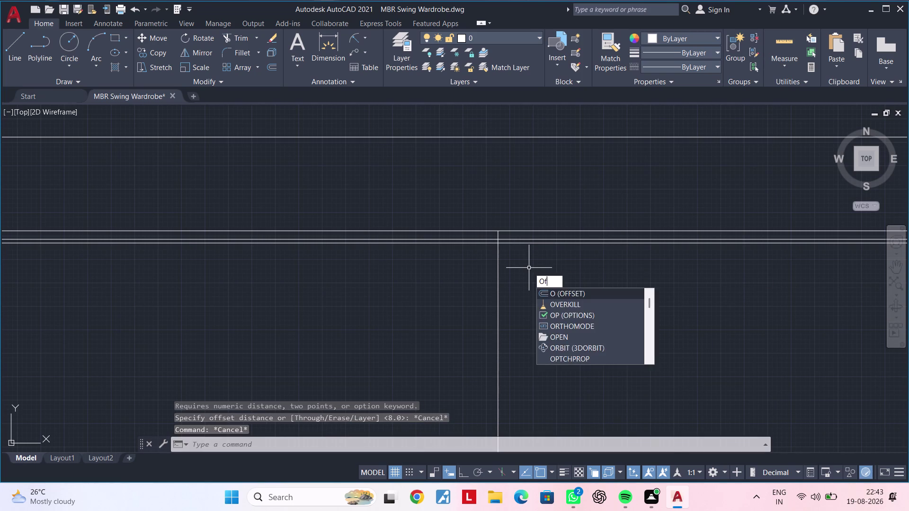
key(space)
text(9)
key(Return)
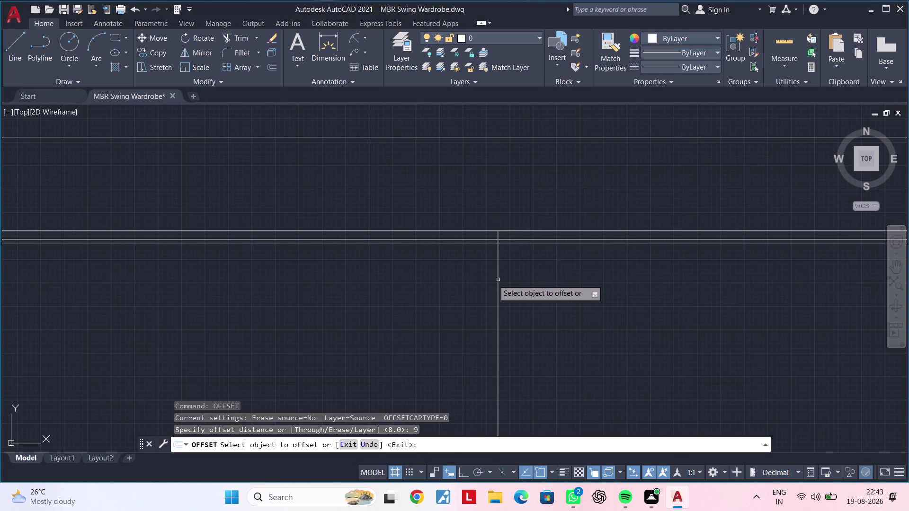
click(498, 269)
click(403, 270)
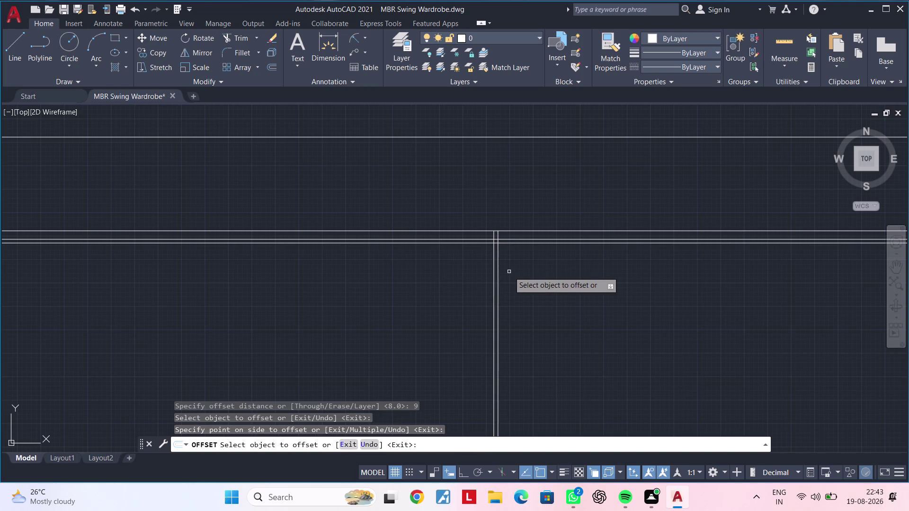
click(498, 272)
click(563, 274)
key(Escape)
key(Escape)
Delete the stray extra vertical line from the top plan.
scroll(up, 3)
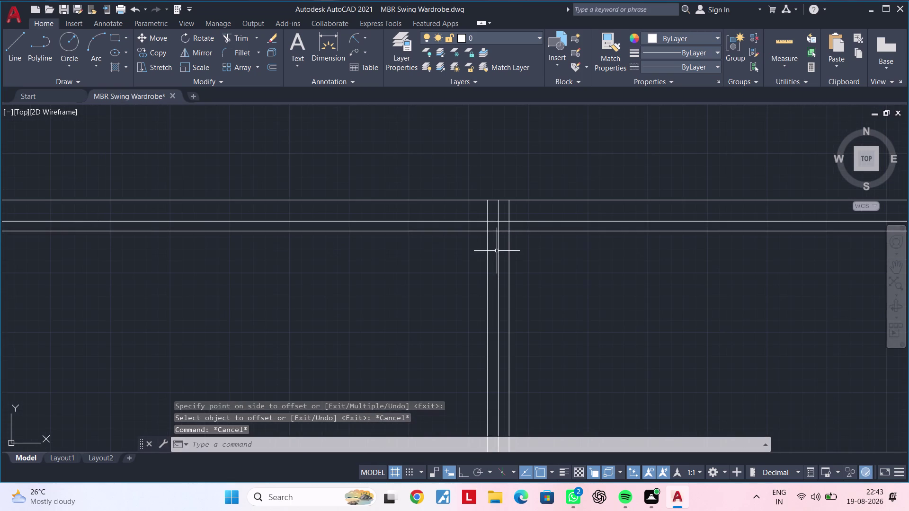
click(497, 255)
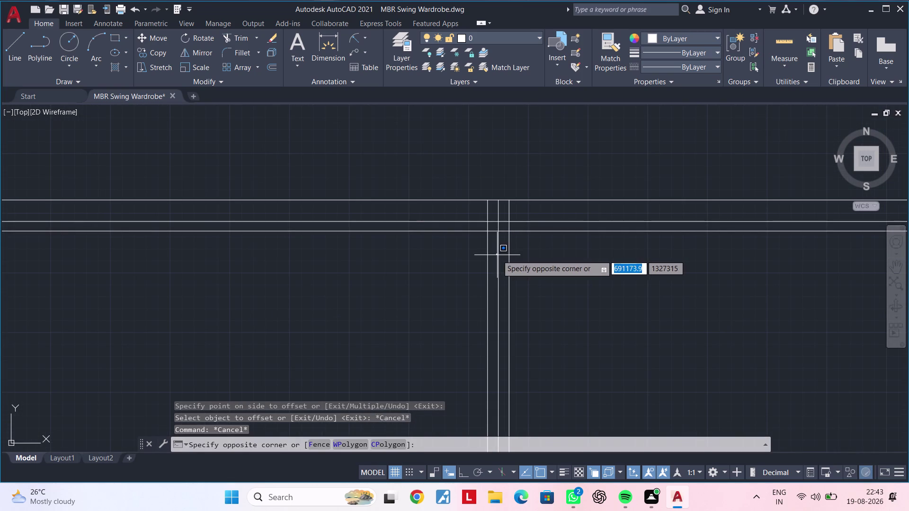
click(498, 255)
click(499, 256)
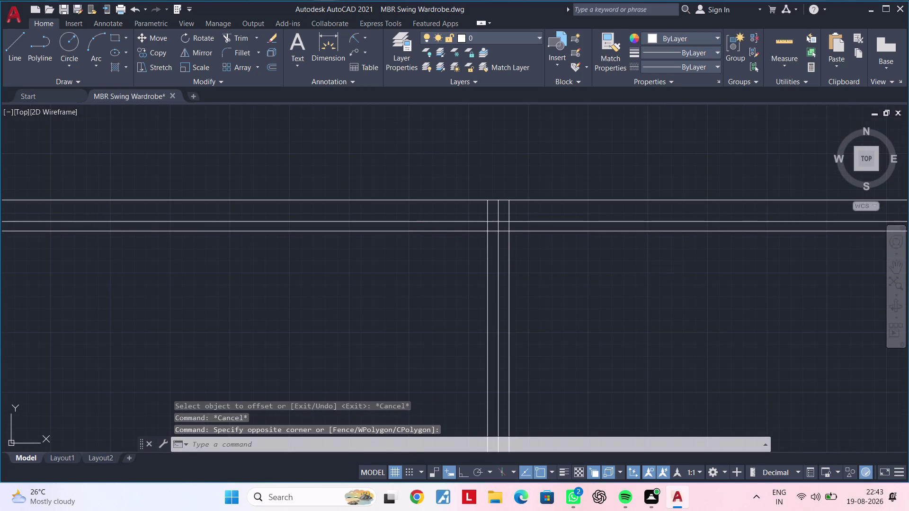
key(Delete)
key(Escape)
key(Escape)
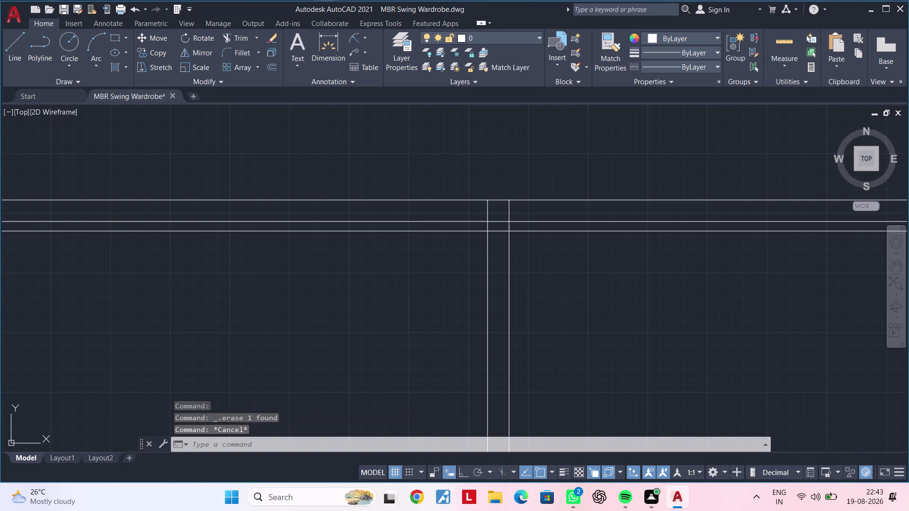
key(Escape)
Fence-trim the overhanging wall lines at the wardrobe plan's upper corner.
text(tr)
key(space)
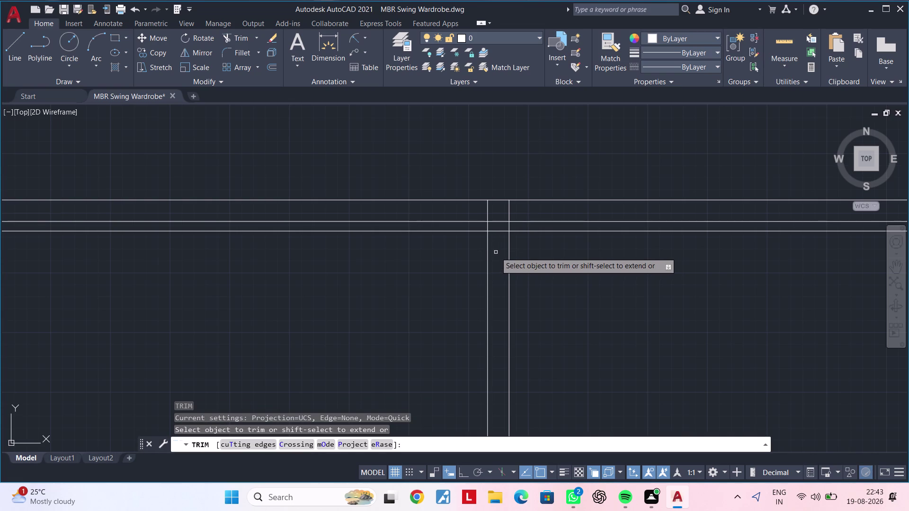
scroll(down, 3)
middle_drag(474, 261, 533, 249)
scroll(down, 3)
middle_drag(481, 256, 576, 243)
middle_drag(365, 266, 570, 245)
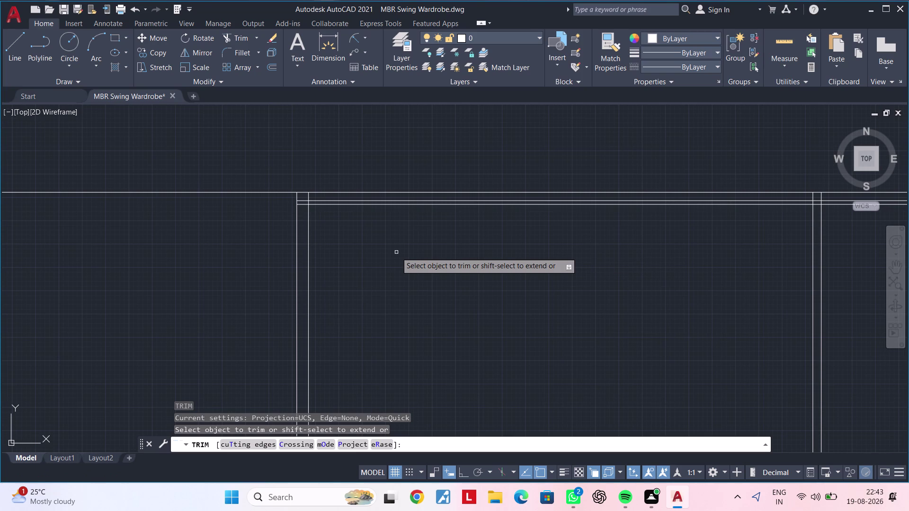
scroll(up, 3)
click(309, 178)
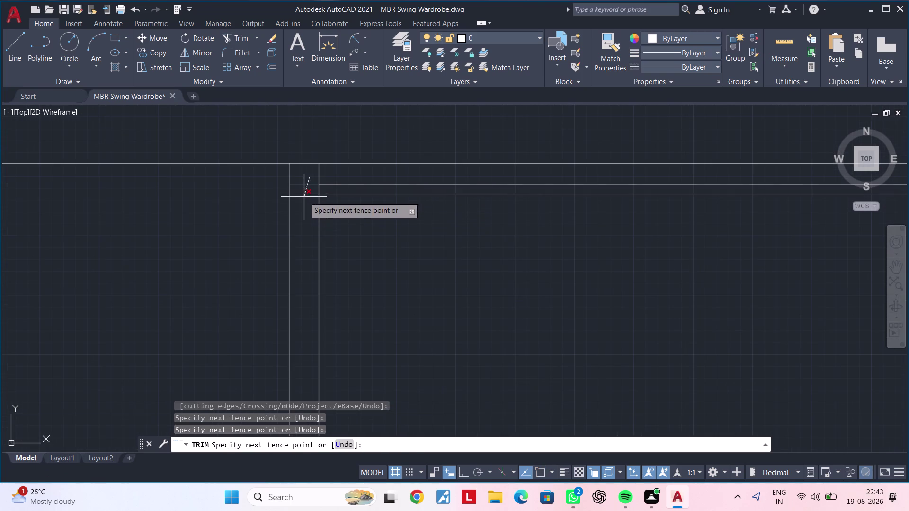
click(304, 197)
key(Escape)
scroll(down, 3)
middle_drag(398, 248, 308, 242)
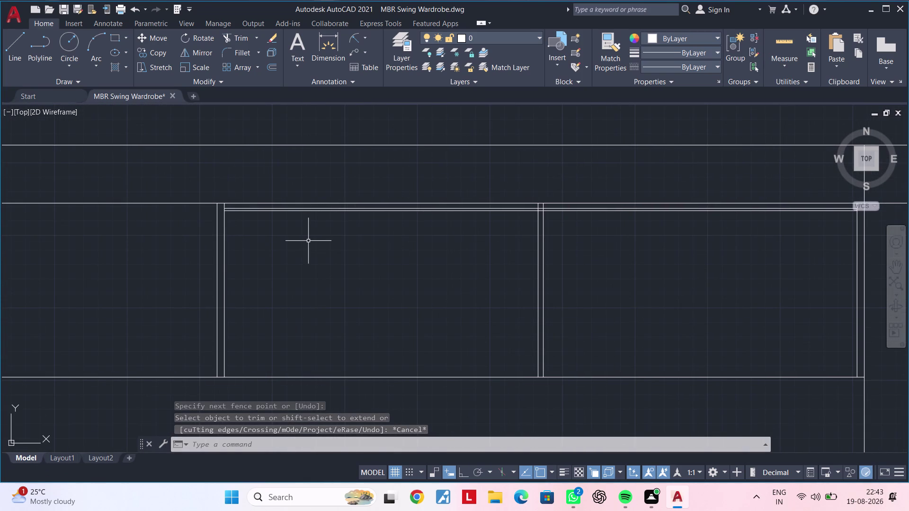
key(Escape)
key(Escape)
key(Escape)
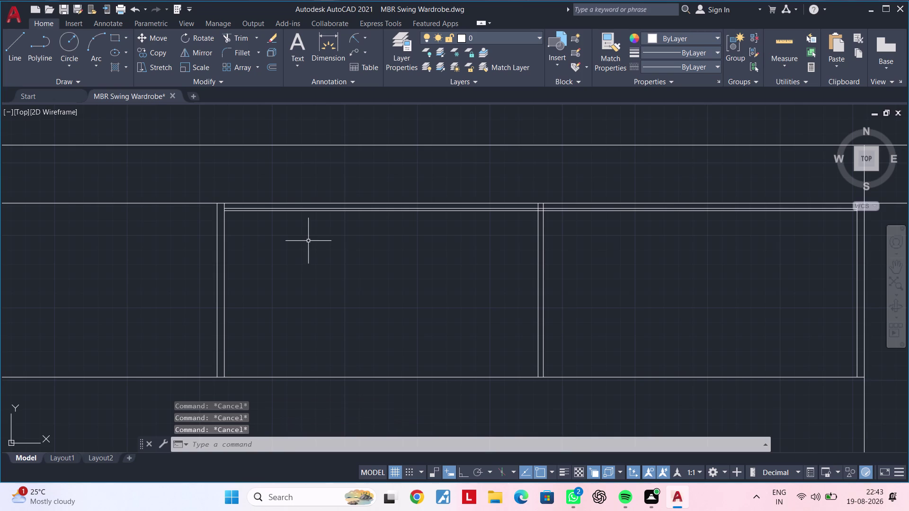
key(Escape)
Trim the overhanging wall line at the wardrobe plan's left end.
scroll(down, 3)
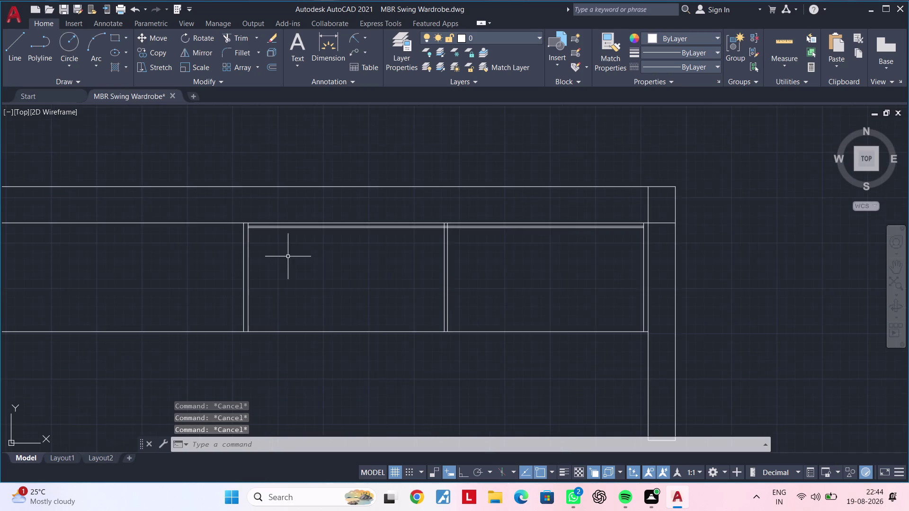
middle_drag(288, 256, 288, 235)
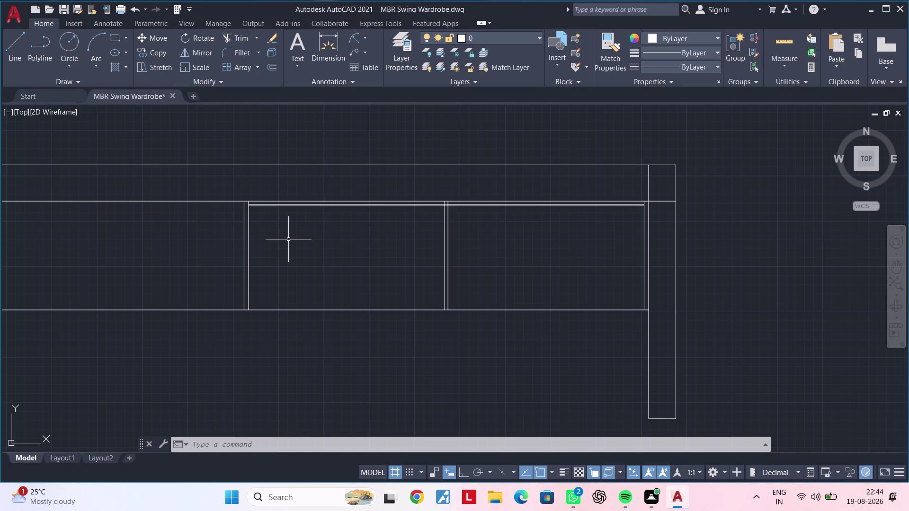
key(Escape)
key(Escape)
key(Escape)
key(Escape)
key(Escape)
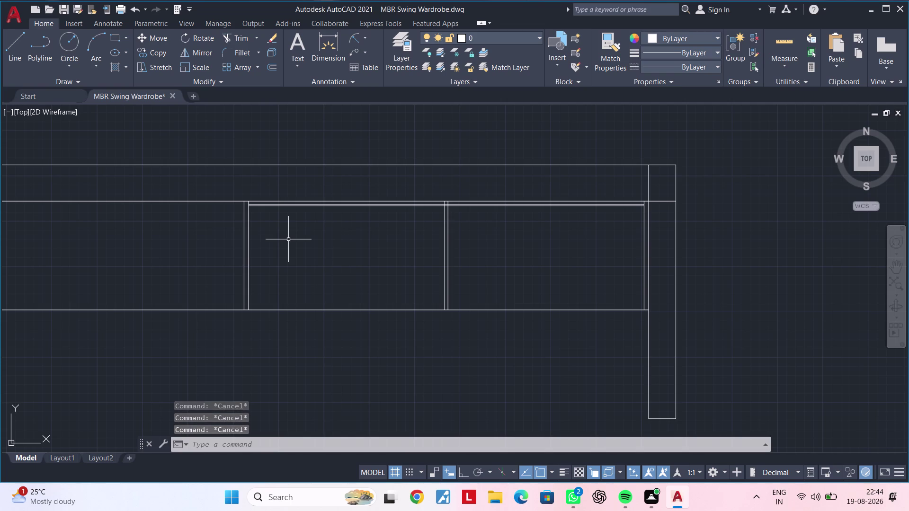
key(Escape)
middle_click(411, 268)
text(tr)
key(space)
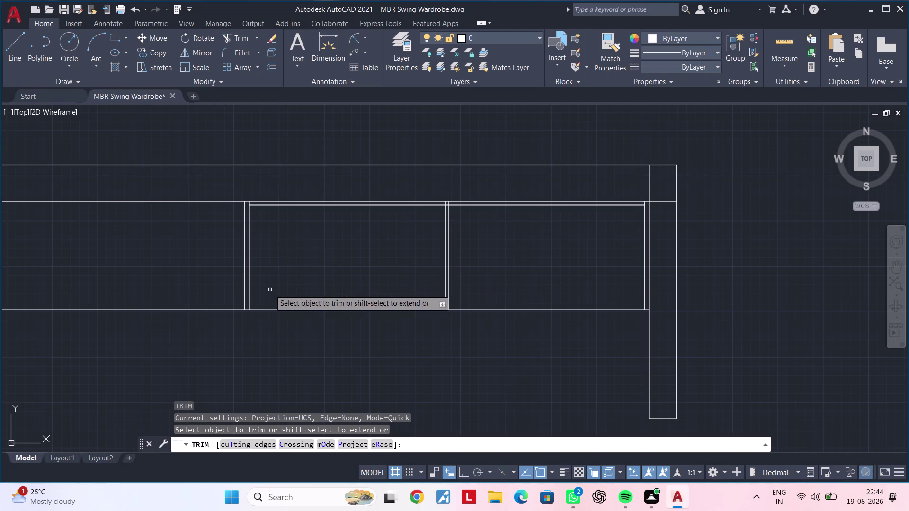
click(206, 309)
scroll(down, 3)
middle_drag(172, 304, 266, 282)
scroll(up, 3)
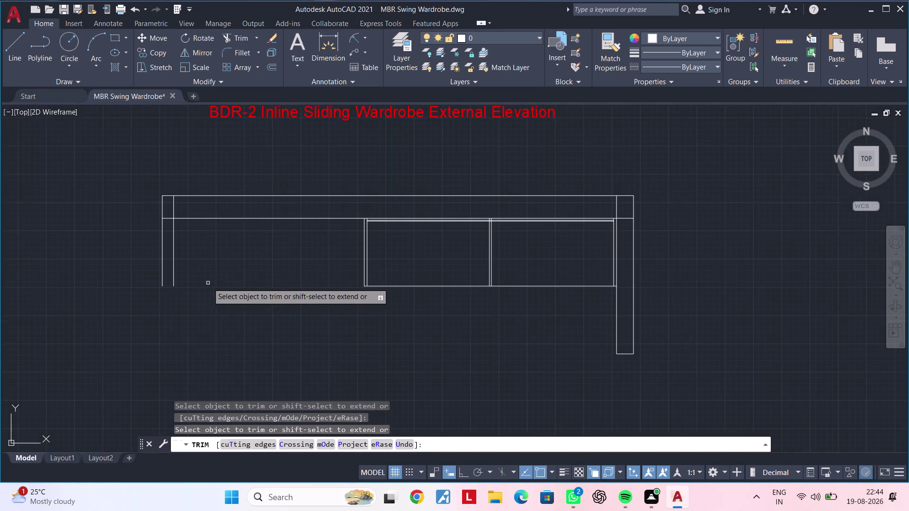
middle_drag(206, 277, 265, 300)
scroll(up, 3)
key(Escape)
key(Escape)
text(l)
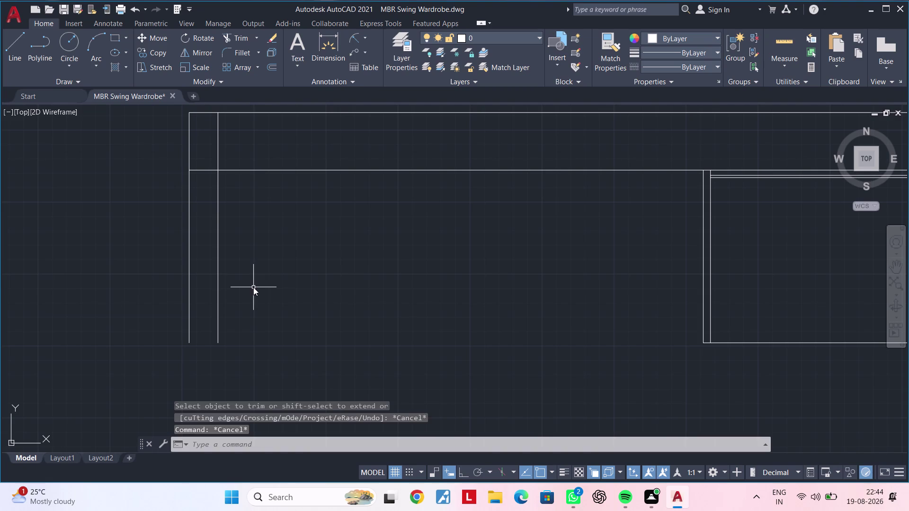
key(space)
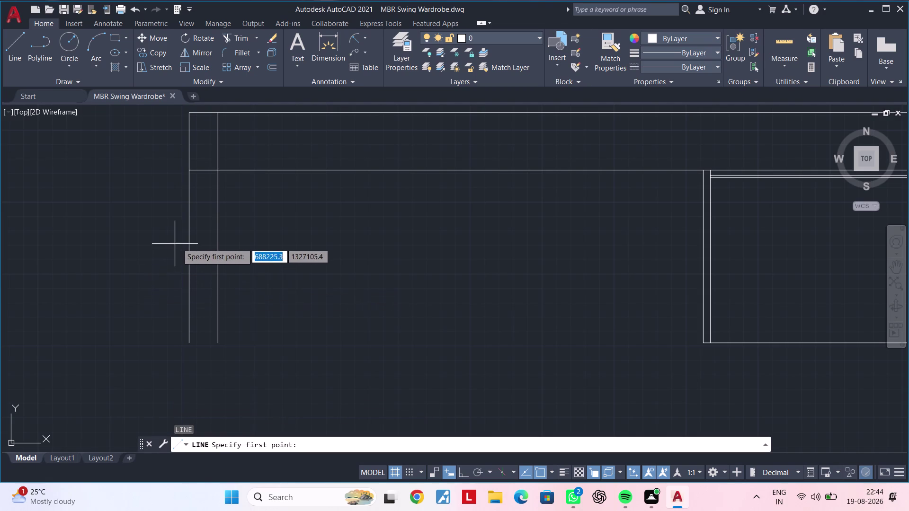
Draw a short horizontal cap line across the plan's left wall.
click(187, 242)
click(219, 245)
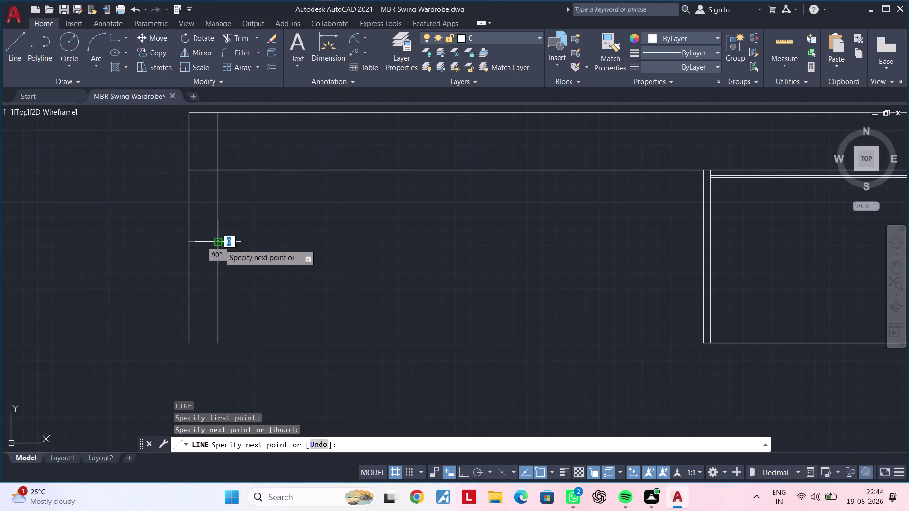
key(Escape)
key(Escape)
Trim the left wall lines below the cap into a short closed stub.
text(tr)
key(space)
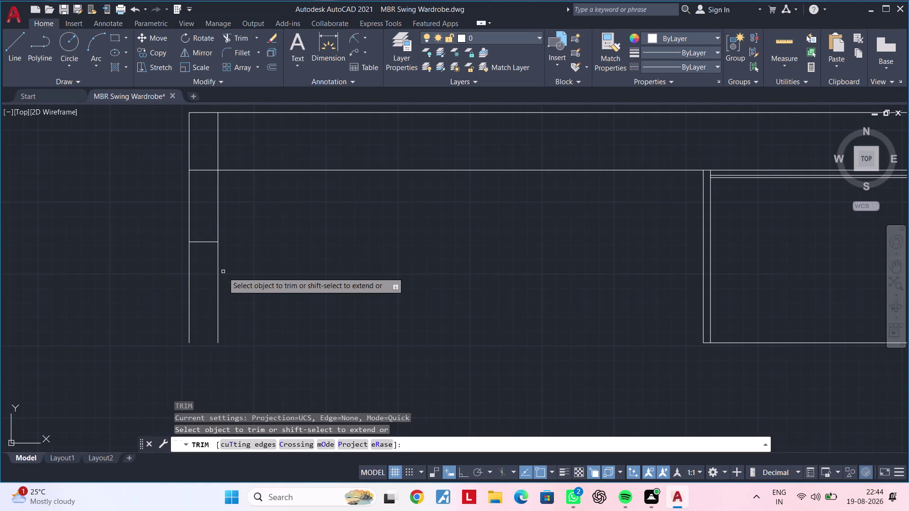
drag(234, 272, 228, 274)
click(137, 279)
scroll(down, 3)
middle_drag(246, 278, 163, 306)
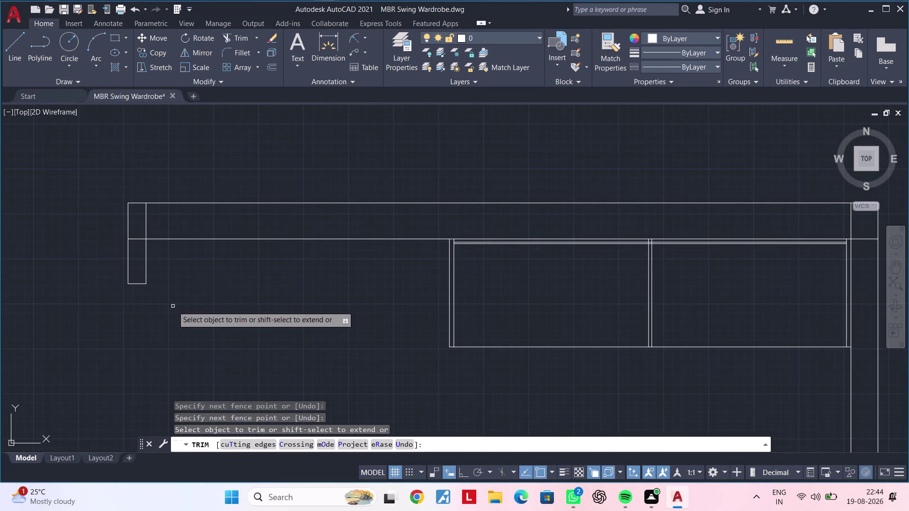
key(Escape)
key(Escape)
scroll(down, 3)
middle_drag(229, 304, 143, 304)
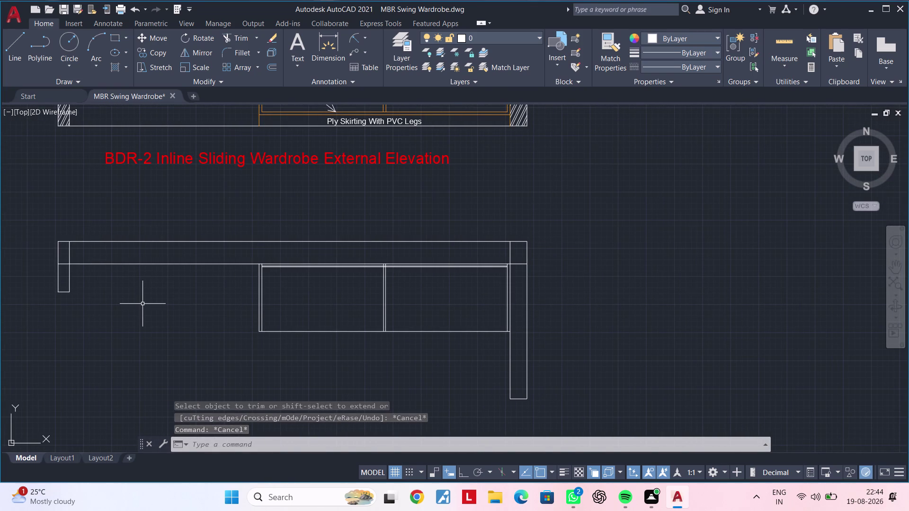
key(Escape)
key(Escape)
scroll(up, 3)
middle_drag(302, 343, 291, 363)
key(Escape)
key(Escape)
key(Escape)
text(of)
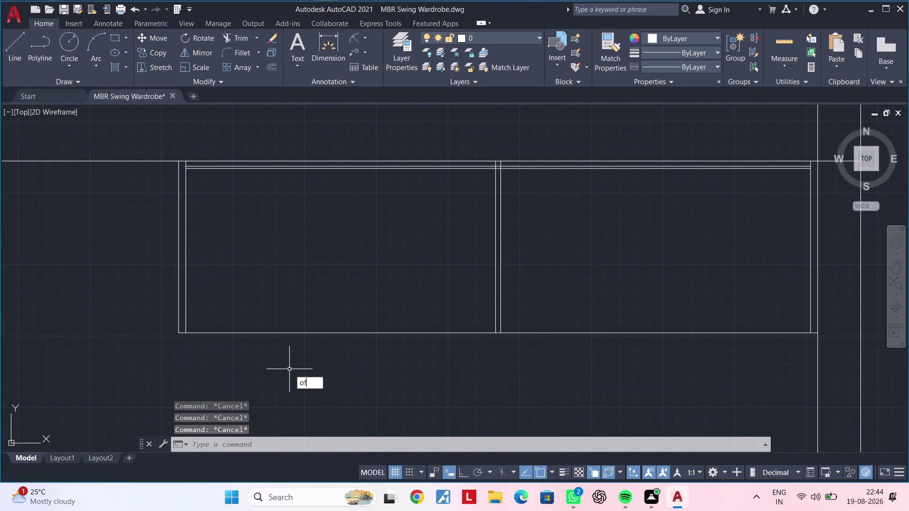
Offset the bottom panel line by a distance of 1.
key(space)
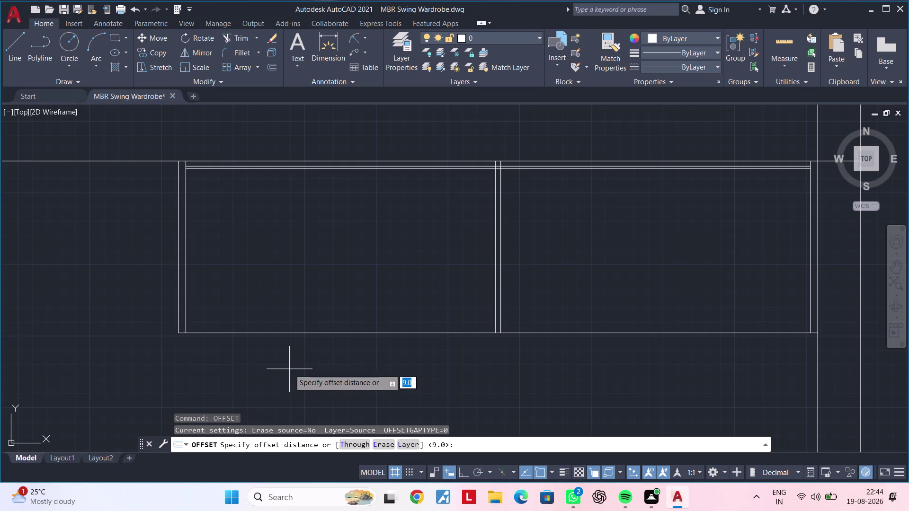
key(1)
key(Return)
click(319, 333)
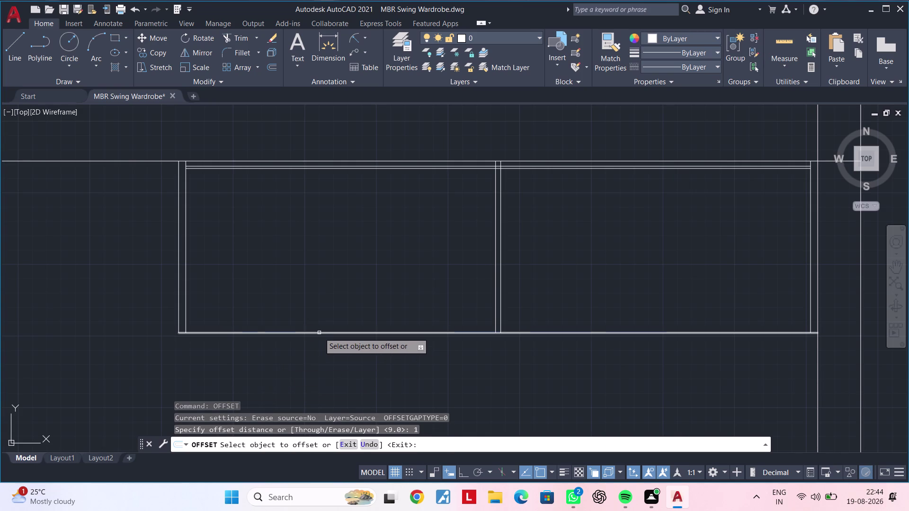
click(331, 292)
key(Escape)
key(Escape)
scroll(up, 3)
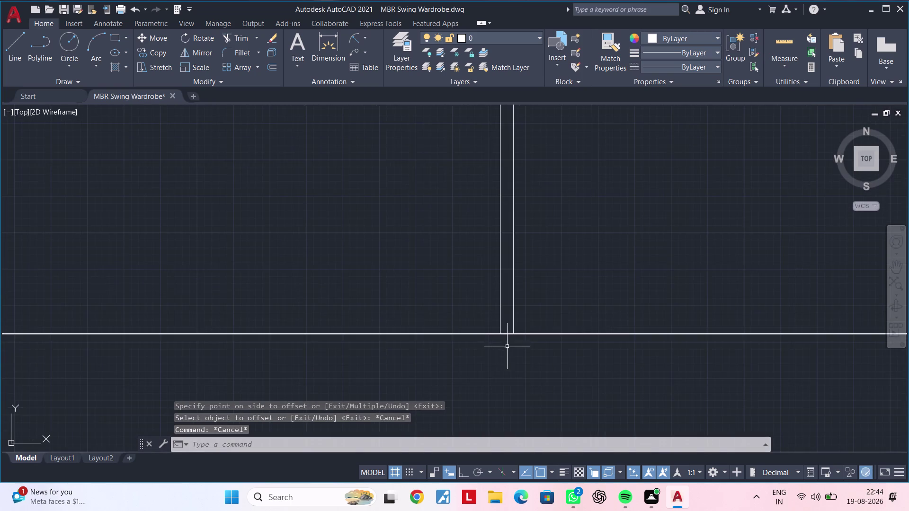
scroll(up, 3)
key(Escape)
key(Escape)
Trim the overlapping bottom line segments back to the panel edge.
key(t)
text(r)
key(space)
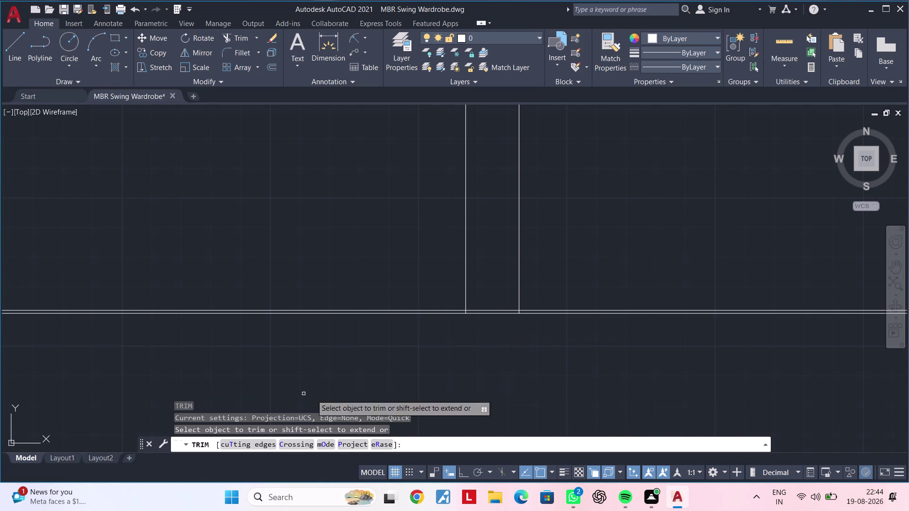
click(478, 310)
scroll(down, 3)
middle_drag(467, 349, 591, 332)
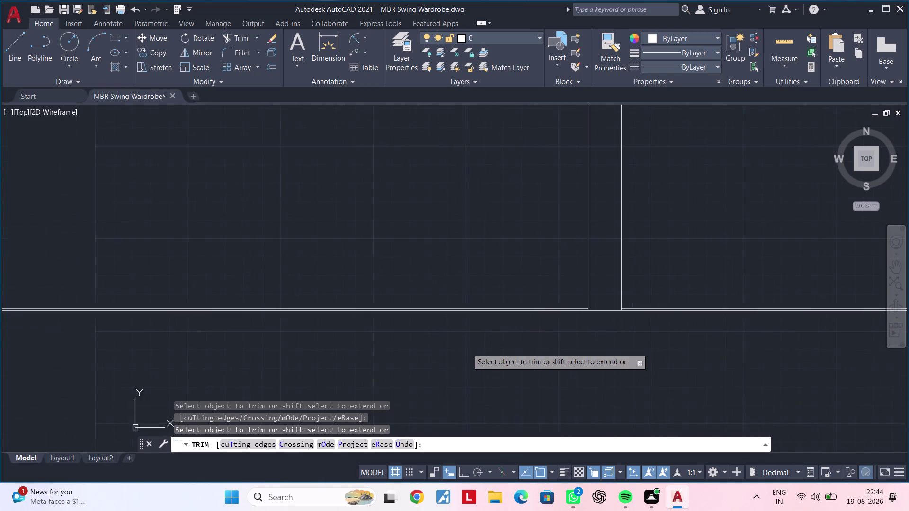
scroll(down, 3)
scroll(up, 3)
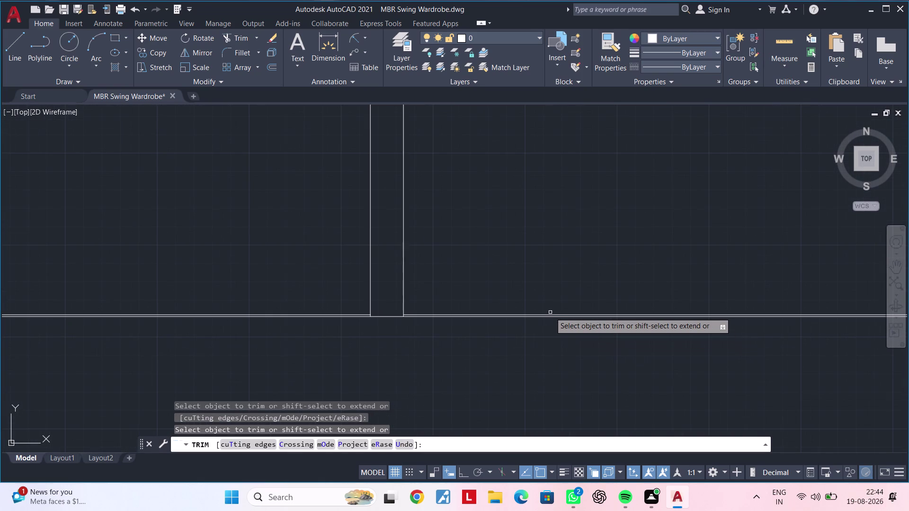
click(550, 315)
click(585, 352)
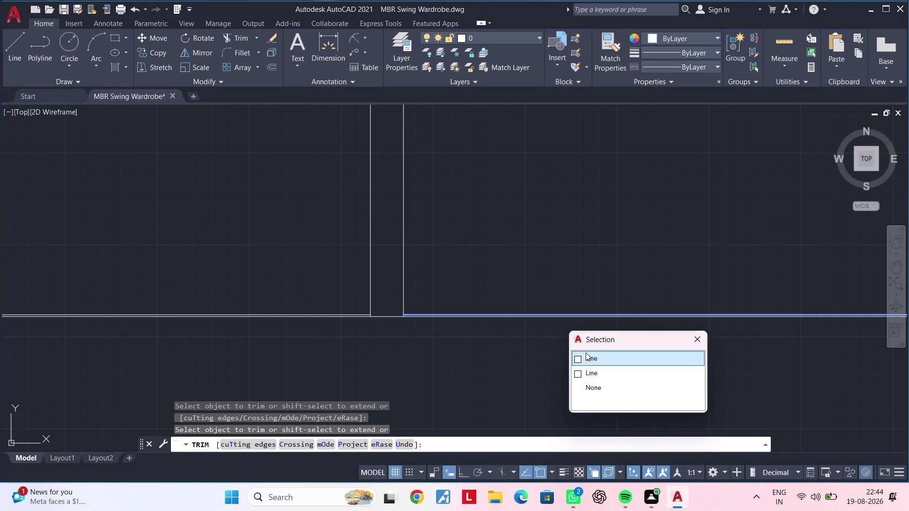
key(Escape)
scroll(down, 3)
middle_drag(489, 337, 612, 331)
scroll(up, 3)
middle_drag(465, 330, 626, 326)
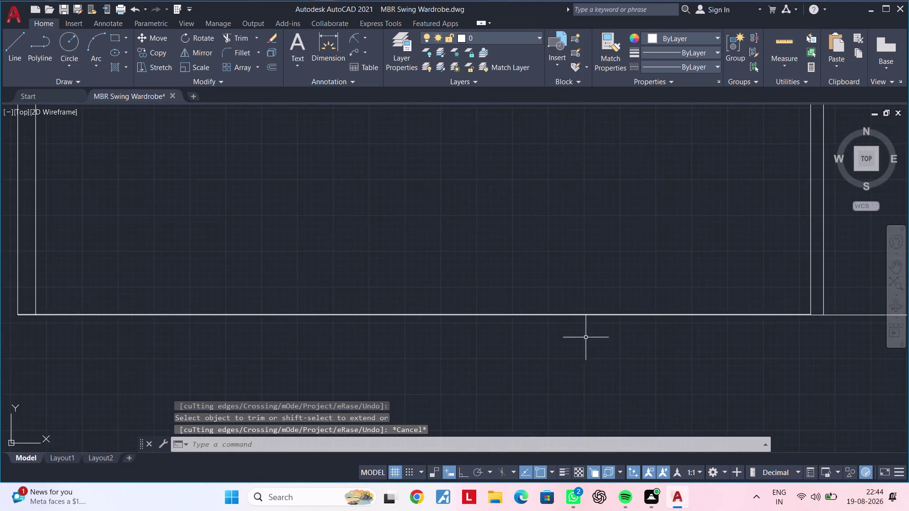
scroll(down, 3)
middle_drag(573, 341, 567, 344)
key(Escape)
key(Escape)
Offset the bottom wall line 25 units toward the inside.
text(of)
key(space)
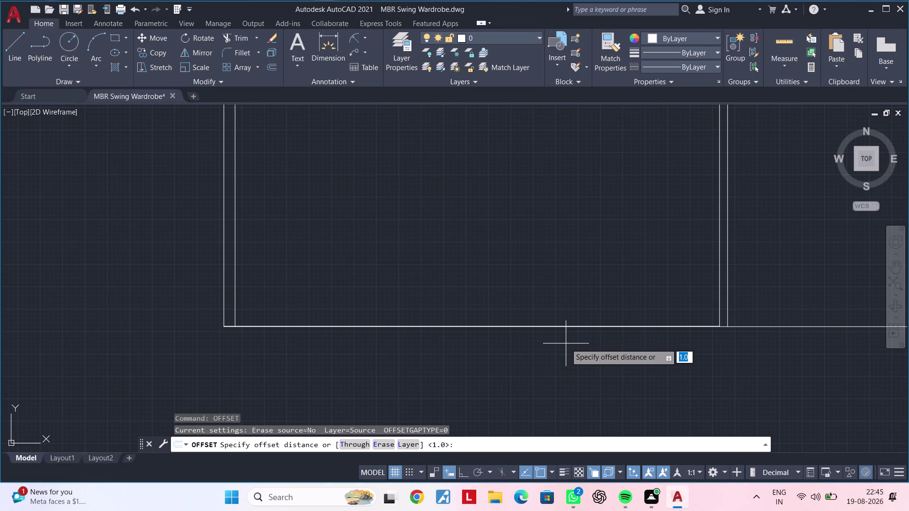
text(25)
key(Return)
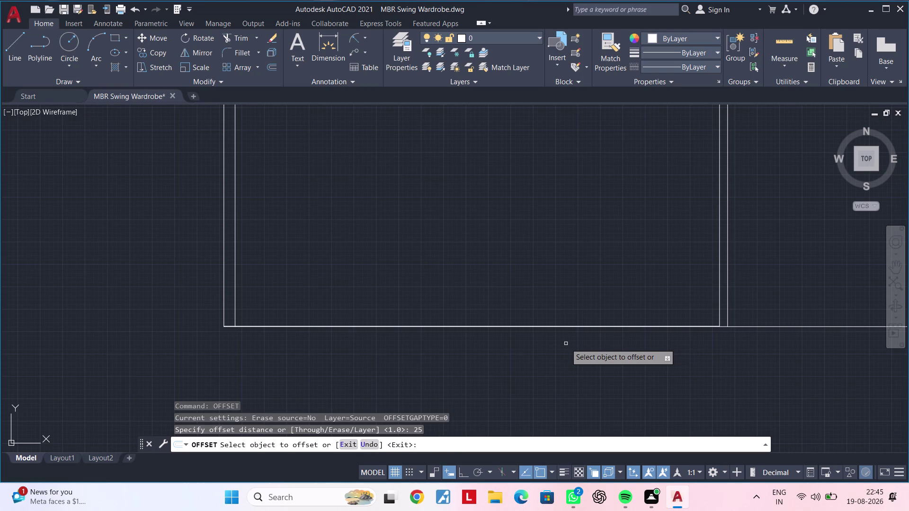
scroll(up, 3)
scroll(up, 3)
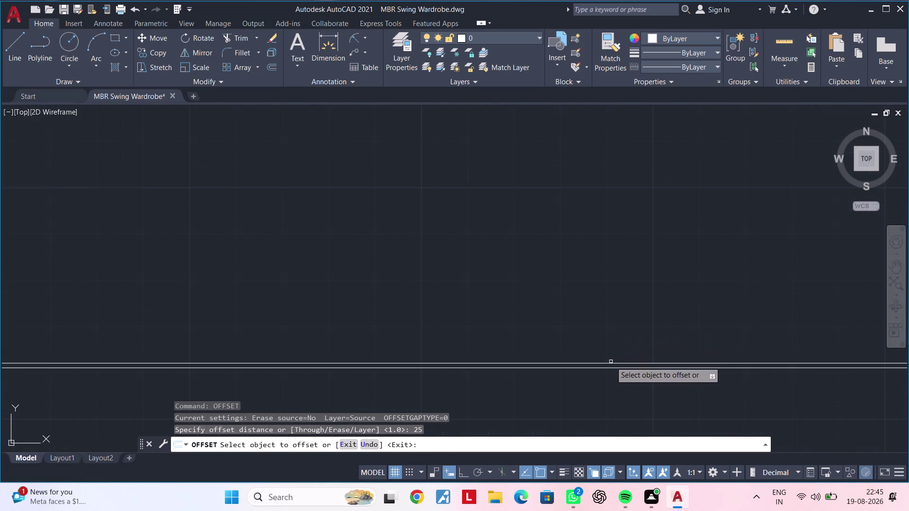
click(611, 362)
click(608, 364)
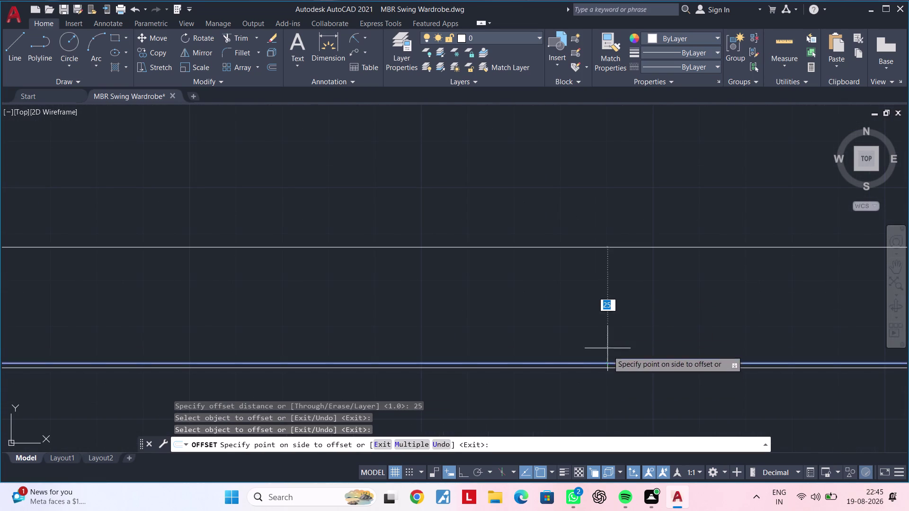
click(603, 274)
scroll(down, 3)
scroll(down, 3)
middle_drag(616, 284, 595, 284)
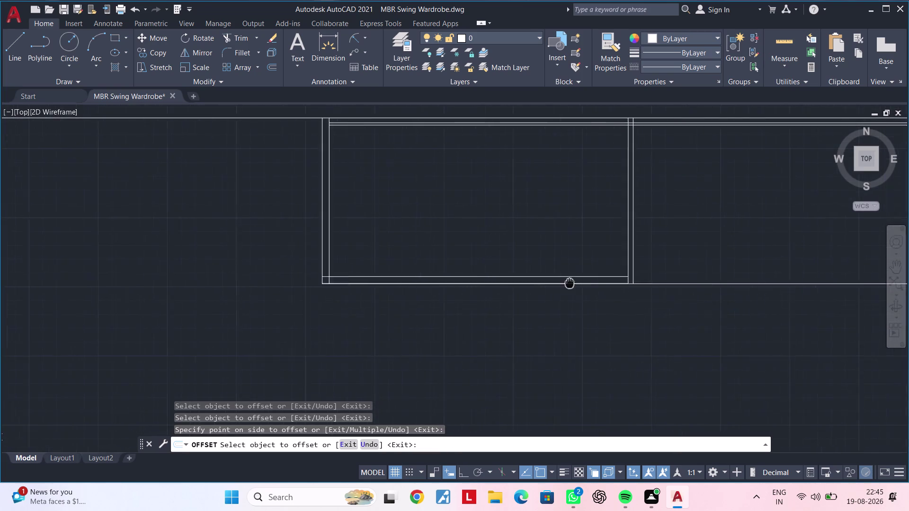
middle_drag(595, 284, 530, 282)
middle_drag(391, 302, 493, 299)
key(Escape)
key(Escape)
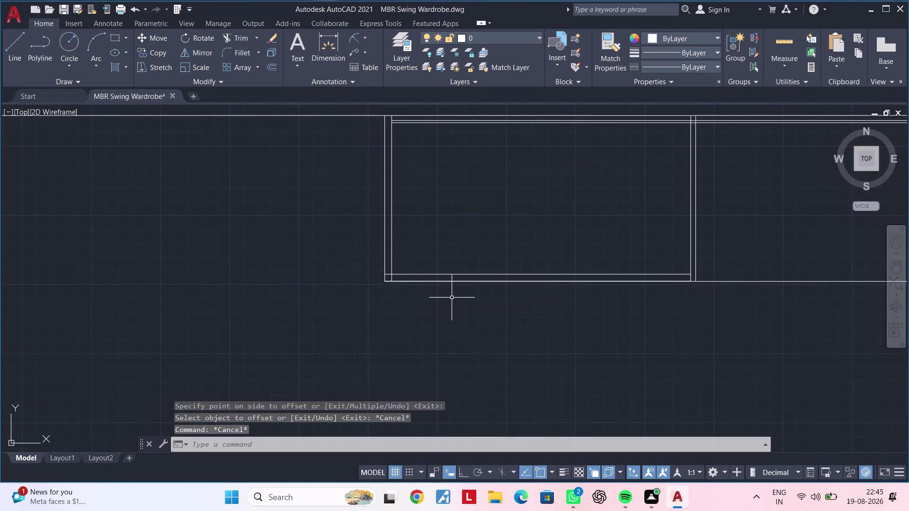
key(Escape)
key(Escape)
Trim the new line's overhanging end at the bottom left corner.
text(tr)
key(space)
scroll(up, 3)
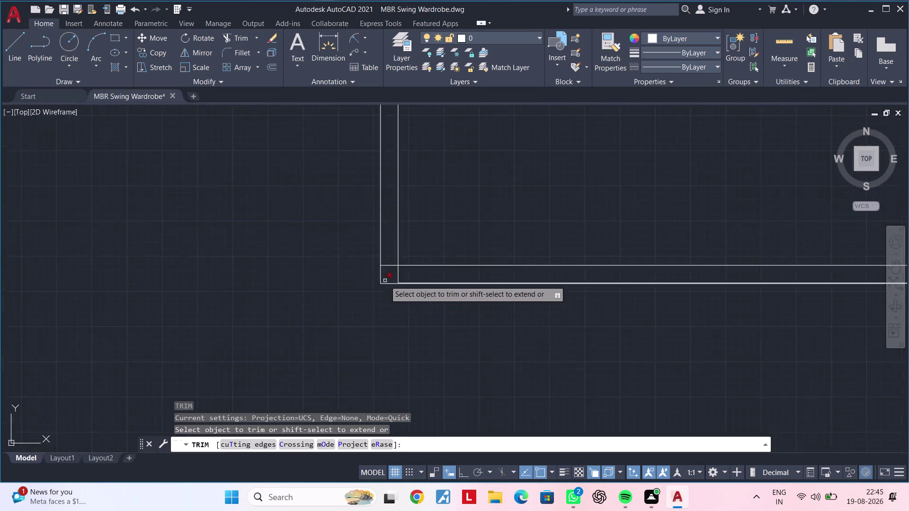
scroll(up, 3)
click(390, 241)
scroll(down, 3)
middle_drag(617, 268, 608, 268)
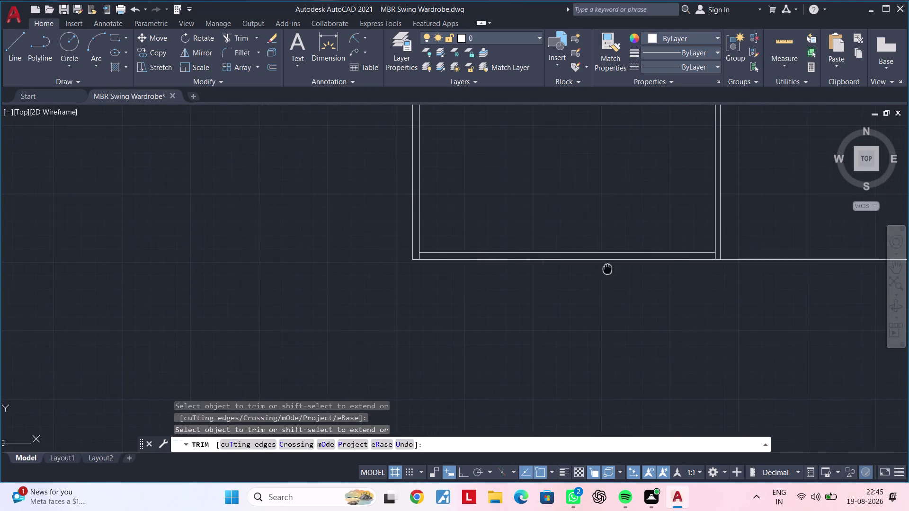
middle_drag(607, 268, 467, 267)
scroll(up, 3)
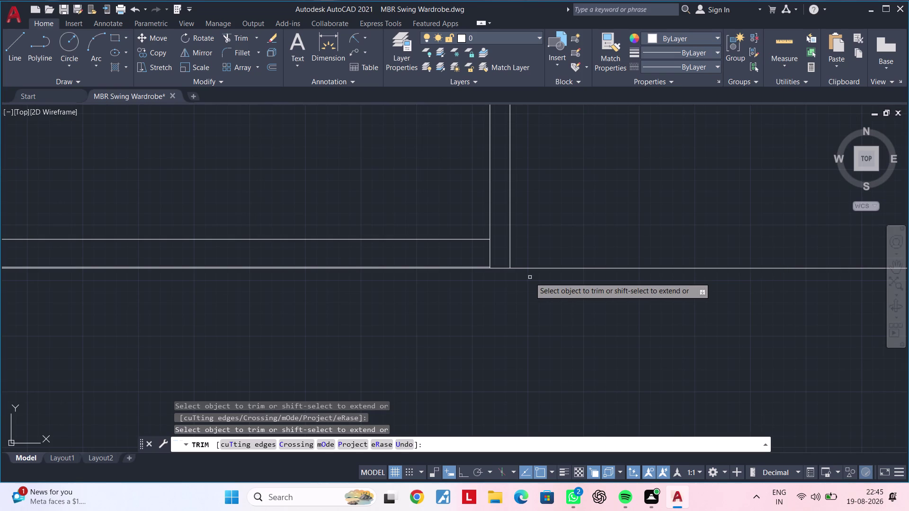
key(Escape)
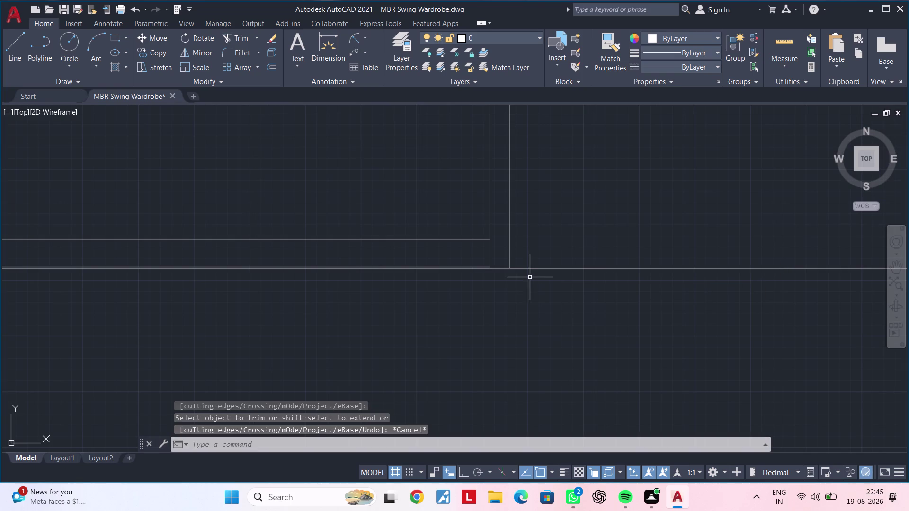
Extend the 25-unit inner line to meet the outer vertical wall line.
key(Escape)
key(e)
key(x)
key(space)
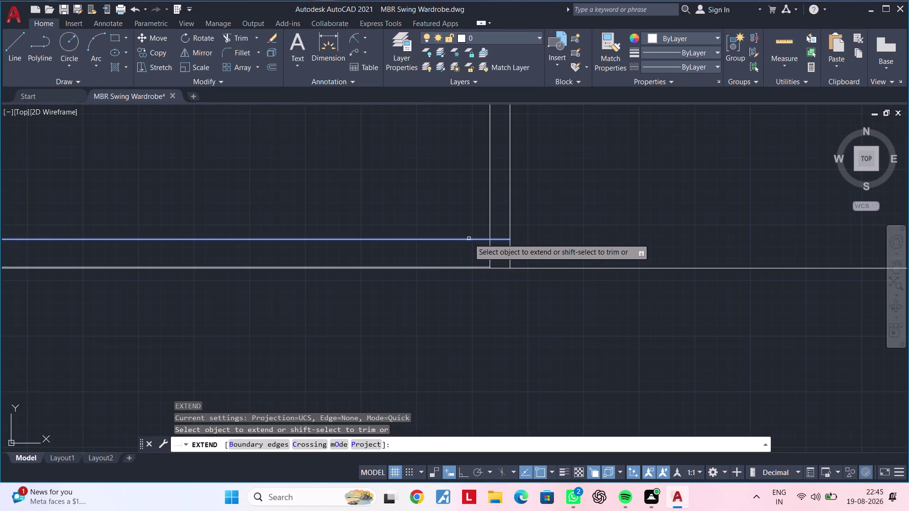
click(469, 239)
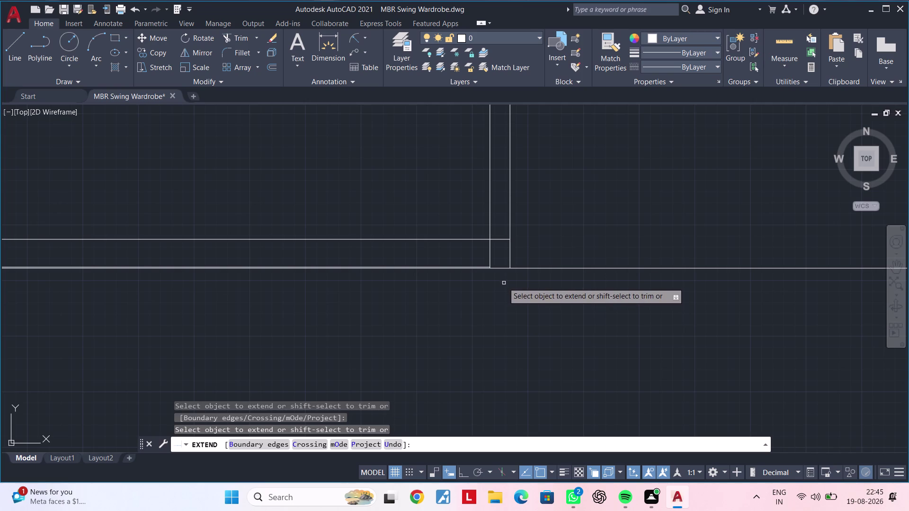
click(484, 269)
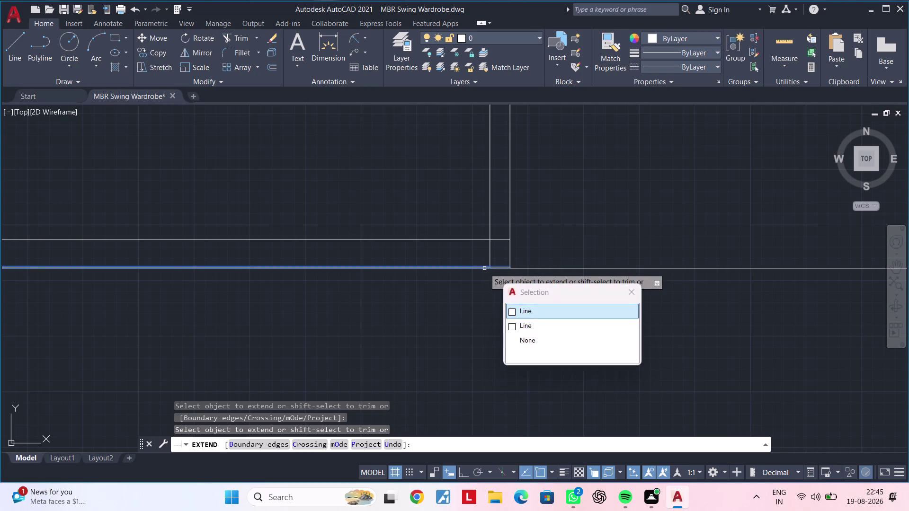
click(534, 314)
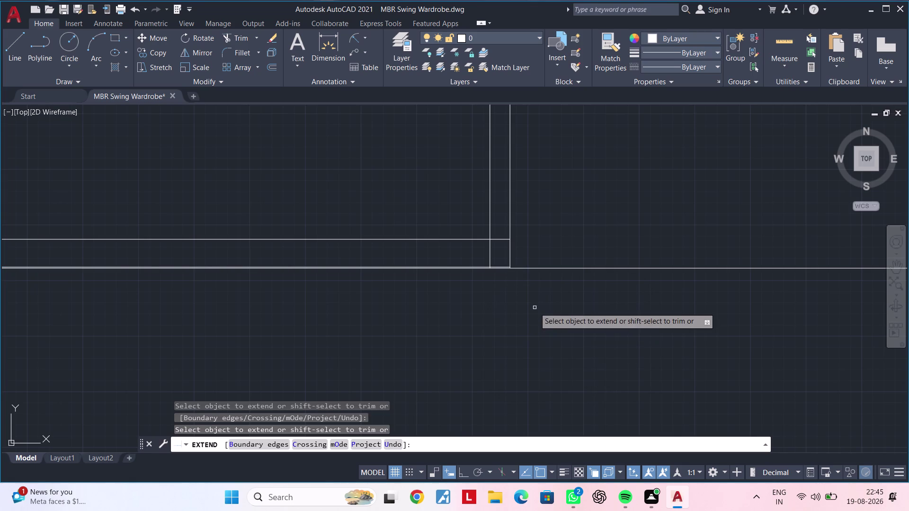
key(Escape)
key(Escape)
key(Escape)
Cancel a started trim and centre the inner wall corner in view.
text(tr)
key(space)
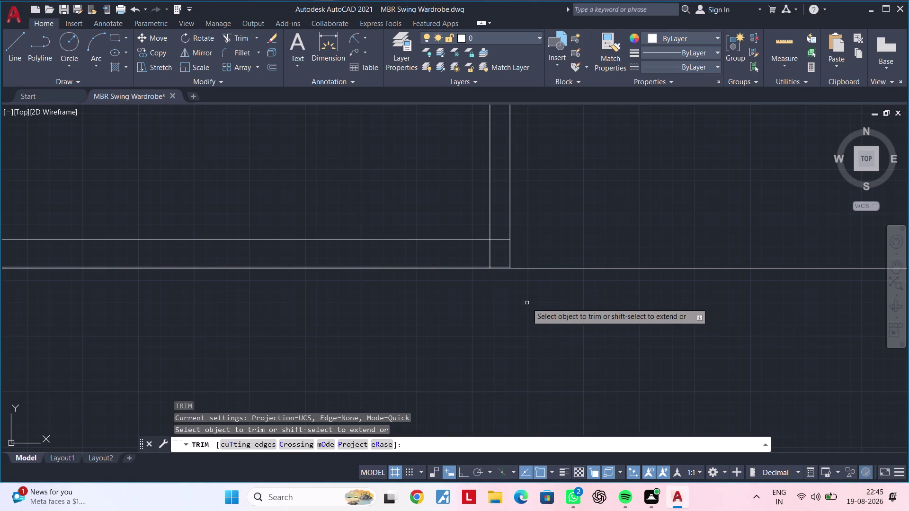
key(Escape)
key(Escape)
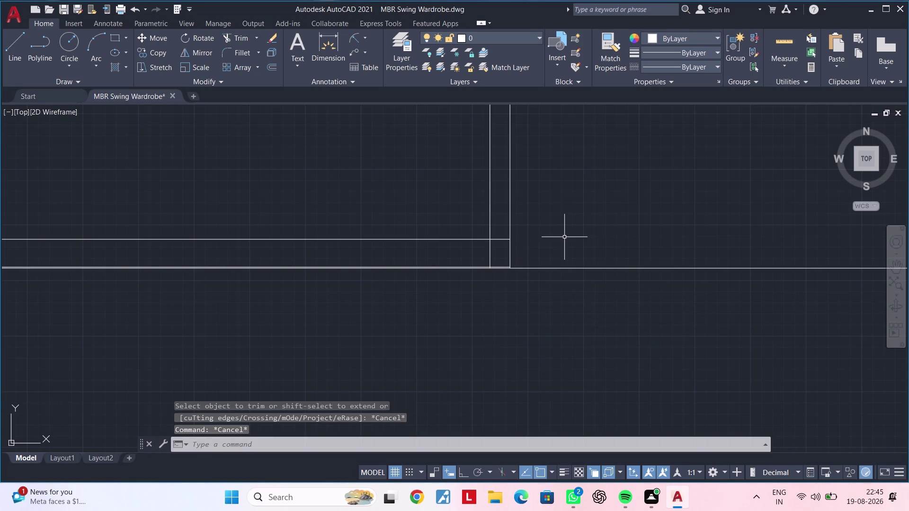
middle_drag(557, 241, 444, 246)
key(Escape)
key(Escape)
key(Escape)
key(Escape)
key(Escape)
key(Escape)
key(Escape)
key(Escape)
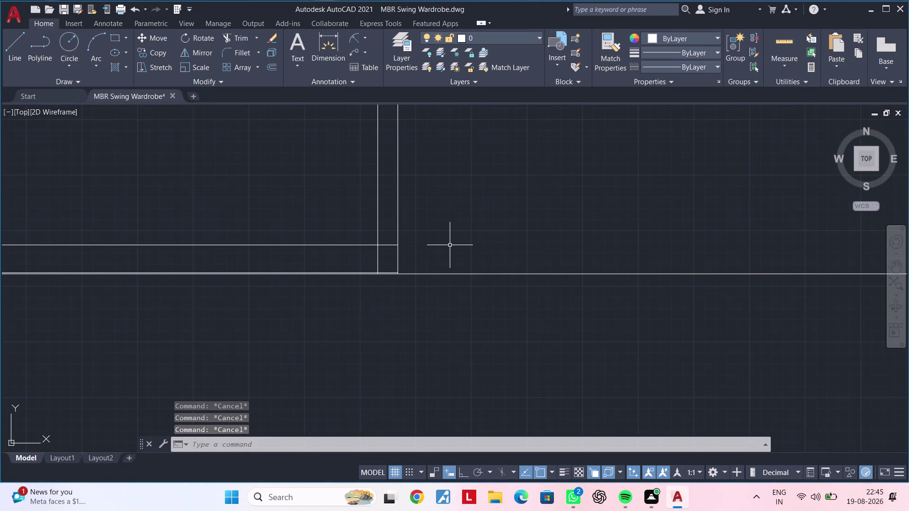
key(Escape)
middle_drag(445, 245, 477, 239)
key(Escape)
Offset the inner horizontal line 2 units upward.
key(Escape)
text(of)
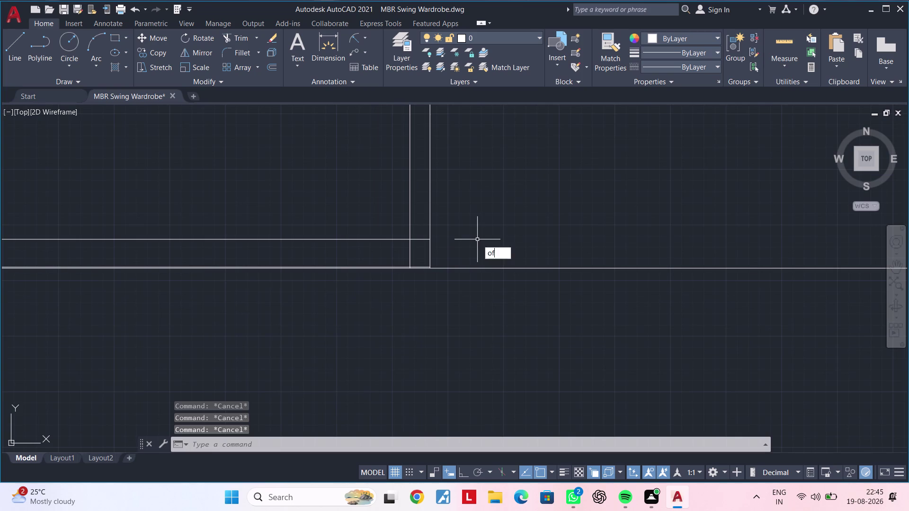
key(space)
text(2)
key(Return)
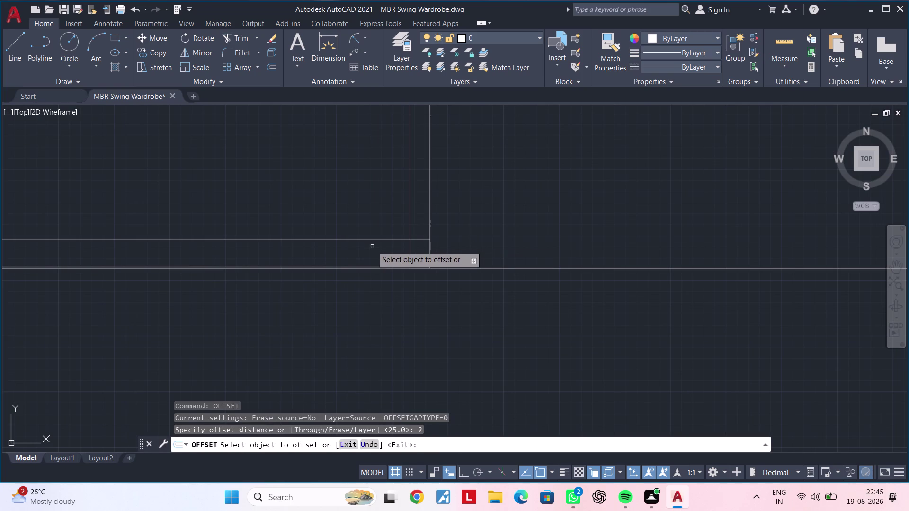
click(378, 240)
click(382, 216)
scroll(up, 3)
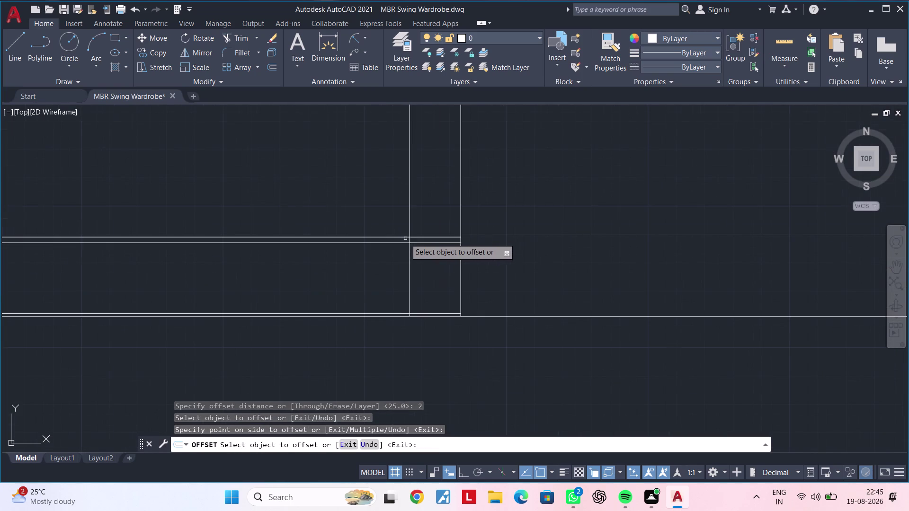
key(Escape)
key(Escape)
Stretch the new 2-unit line's right end grip onto the inner wall line.
click(431, 238)
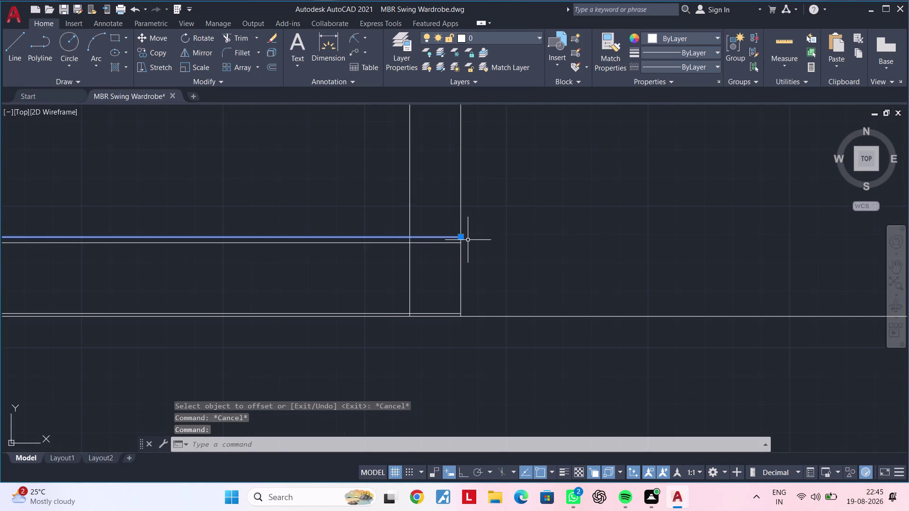
click(462, 237)
scroll(down, 3)
middle_drag(826, 237, 544, 227)
scroll(down, 3)
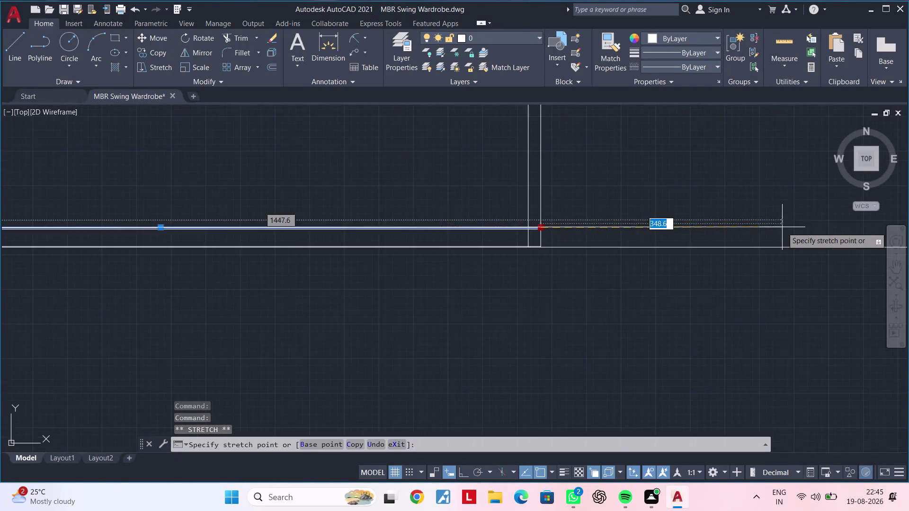
middle_drag(784, 227, 424, 226)
scroll(down, 3)
middle_drag(686, 230, 351, 222)
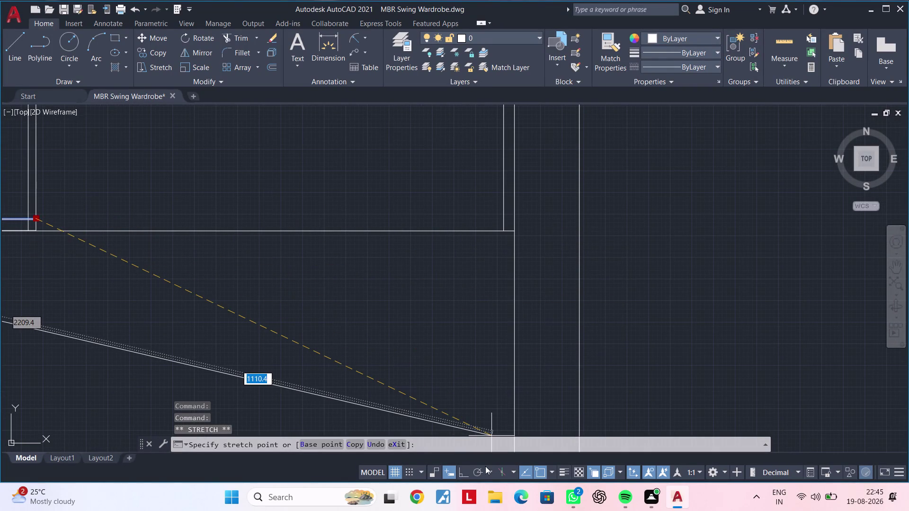
click(465, 476)
scroll(up, 3)
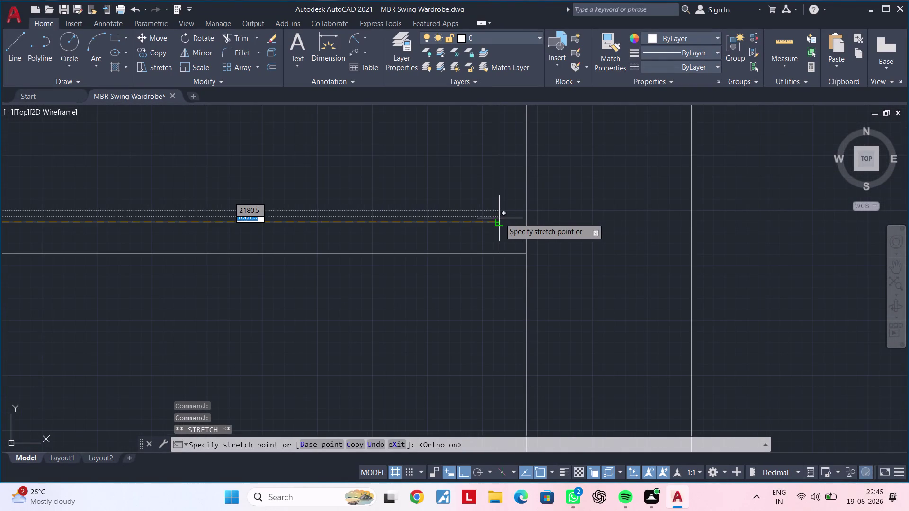
click(500, 224)
key(Escape)
key(Escape)
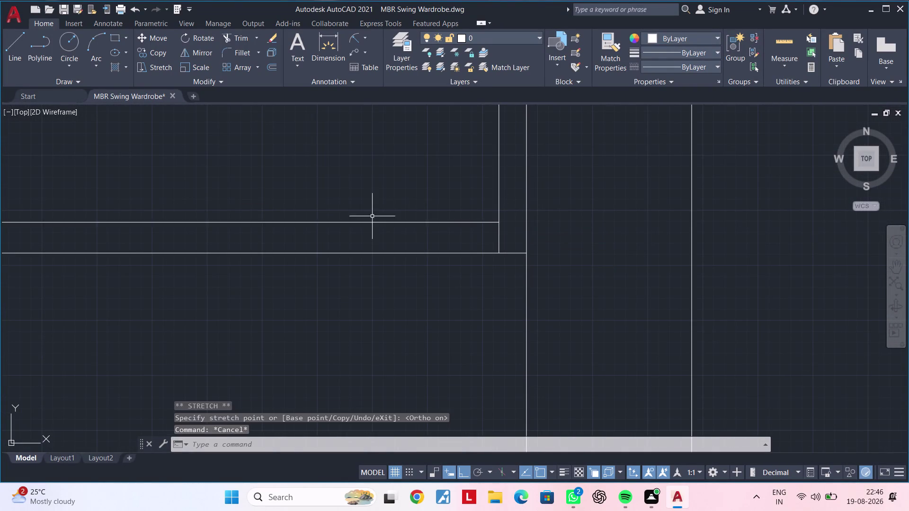
scroll(down, 3)
middle_drag(366, 216, 563, 214)
middle_drag(339, 210, 659, 203)
scroll(up, 3)
middle_drag(372, 209, 461, 200)
key(Escape)
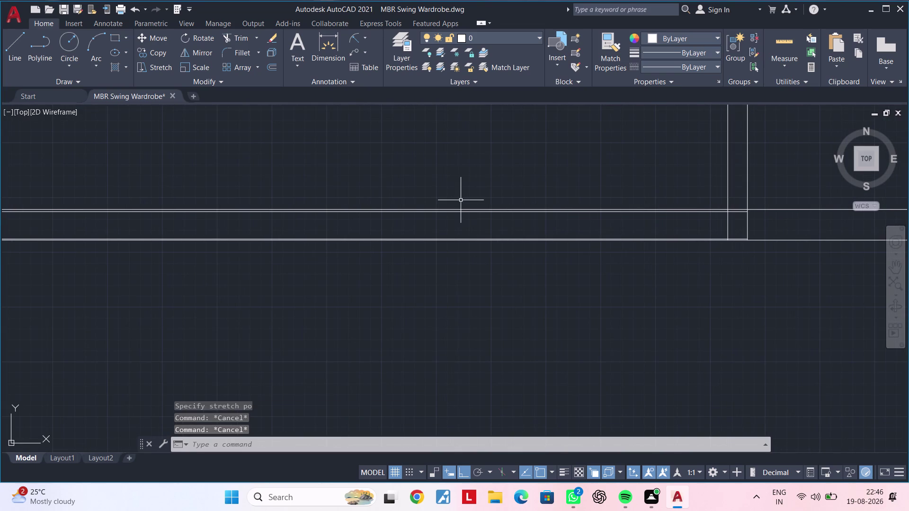
Trim the line overhang extending past the wall.
text(tr)
key(space)
scroll(up, 3)
middle_drag(690, 206, 571, 215)
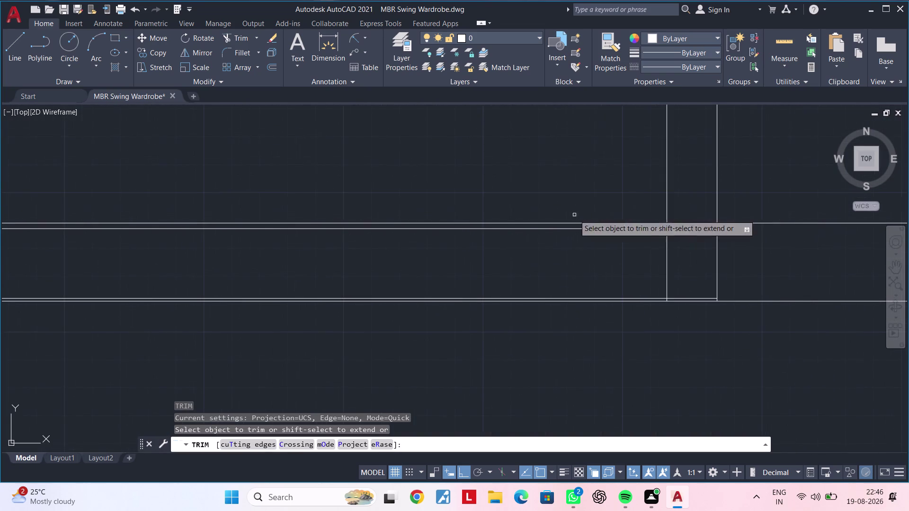
click(632, 223)
scroll(down, 3)
middle_drag(670, 224, 509, 225)
scroll(up, 3)
middle_drag(508, 233, 515, 233)
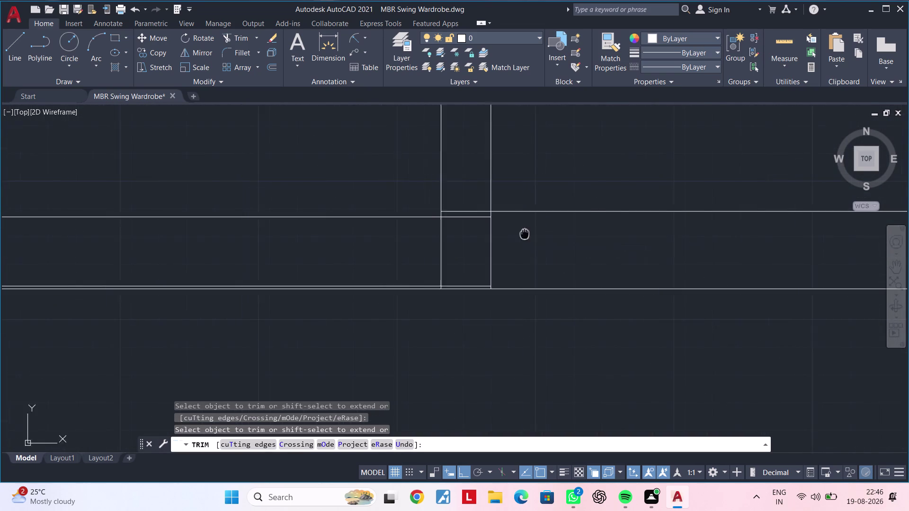
middle_drag(515, 233, 582, 233)
key(Escape)
key(Escape)
key(Escape)
key(Escape)
key(Escape)
Offset the horizontal plan line 20 units upward.
text(of)
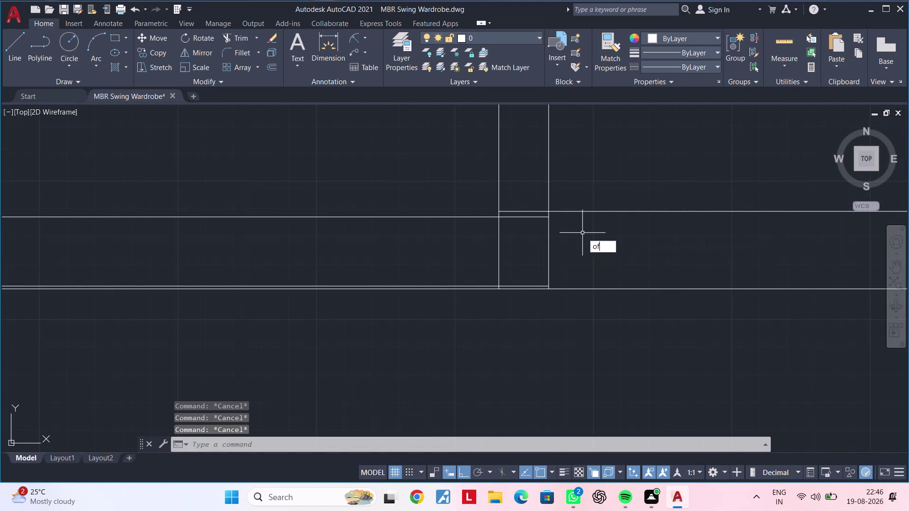
key(space)
text(20)
key(Return)
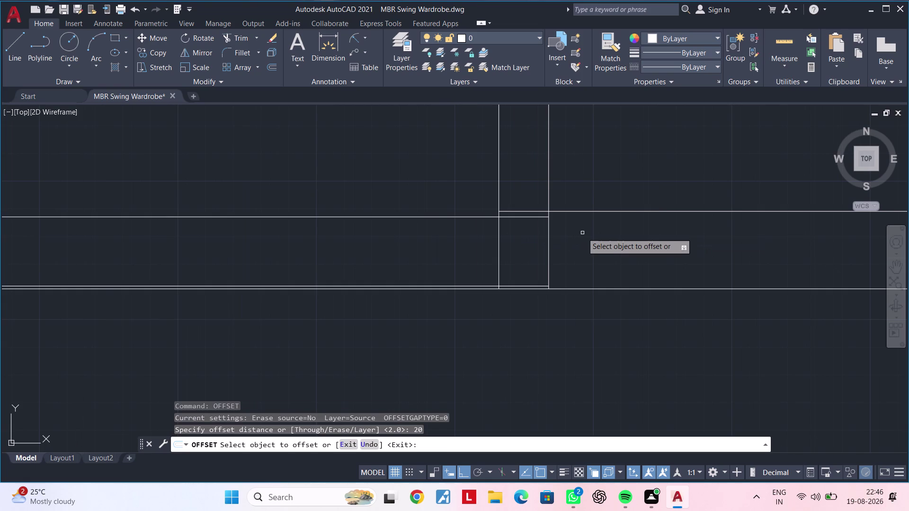
click(612, 212)
click(613, 180)
scroll(down, 3)
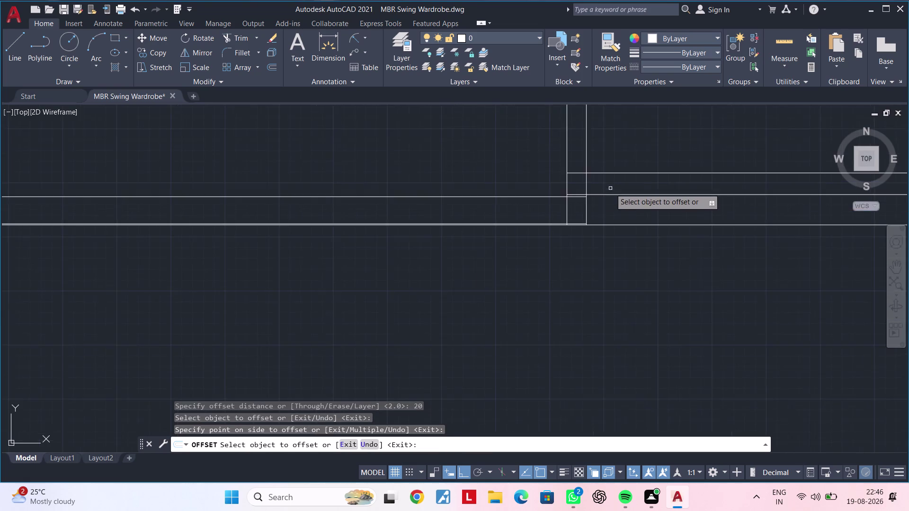
middle_drag(608, 199, 573, 237)
scroll(down, 3)
middle_drag(598, 240, 415, 242)
scroll(down, 3)
middle_drag(529, 246, 425, 248)
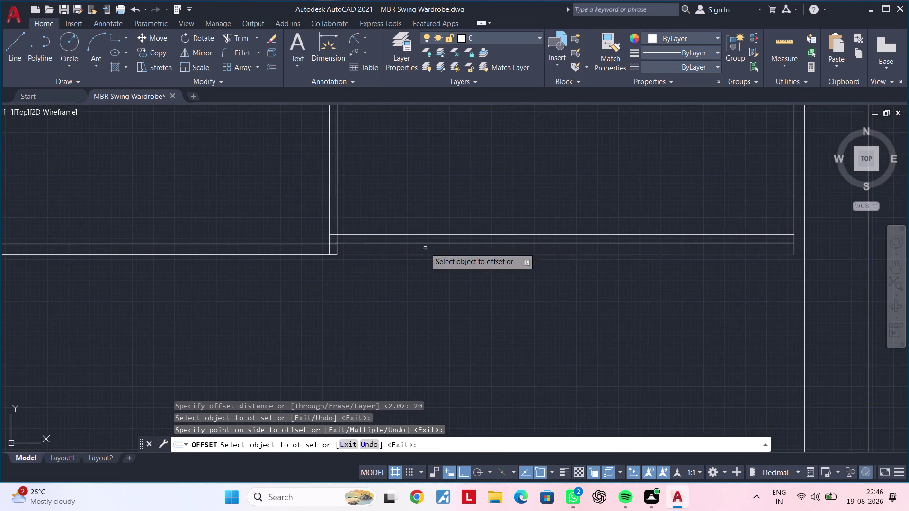
middle_drag(464, 248, 561, 246)
key(Escape)
key(Escape)
middle_drag(463, 247, 484, 245)
key(Escape)
key(Escape)
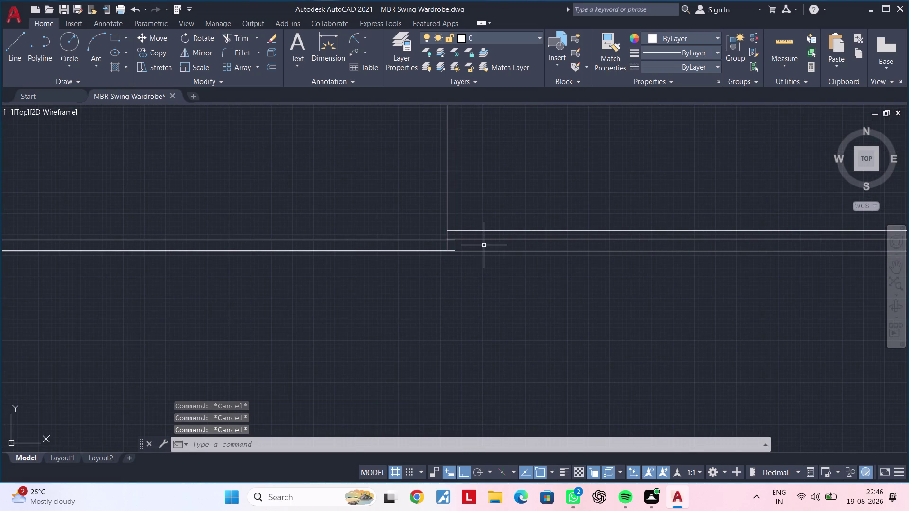
Trim (TR) the overhanging line ends at the first two plan corners.
text(tr)
key(space)
scroll(up, 3)
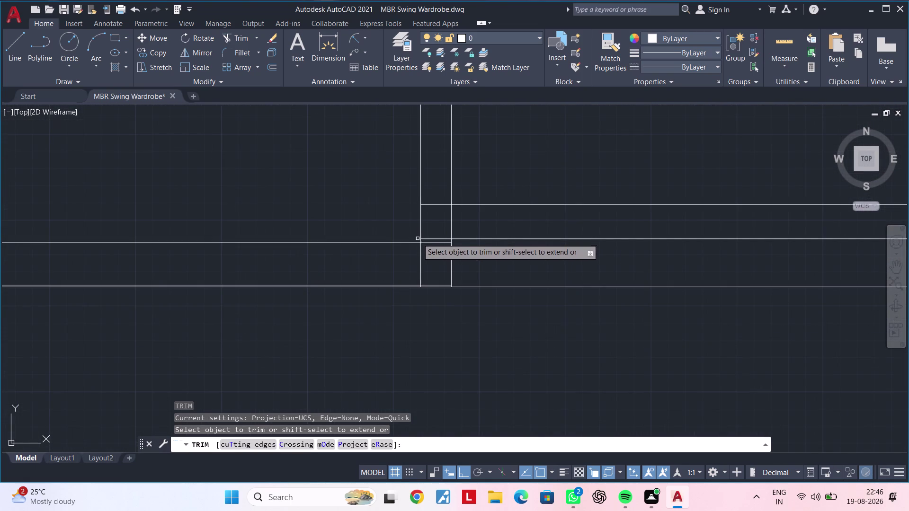
scroll(up, 3)
click(375, 219)
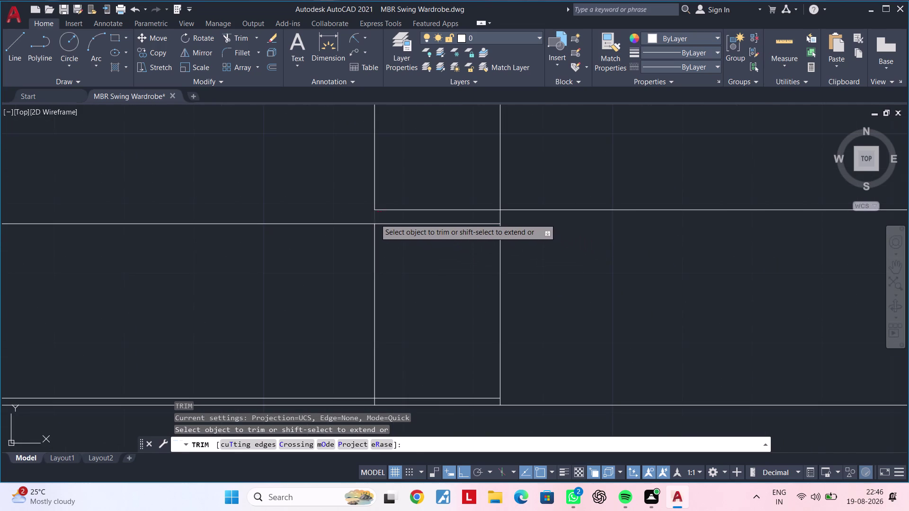
click(500, 218)
scroll(down, 3)
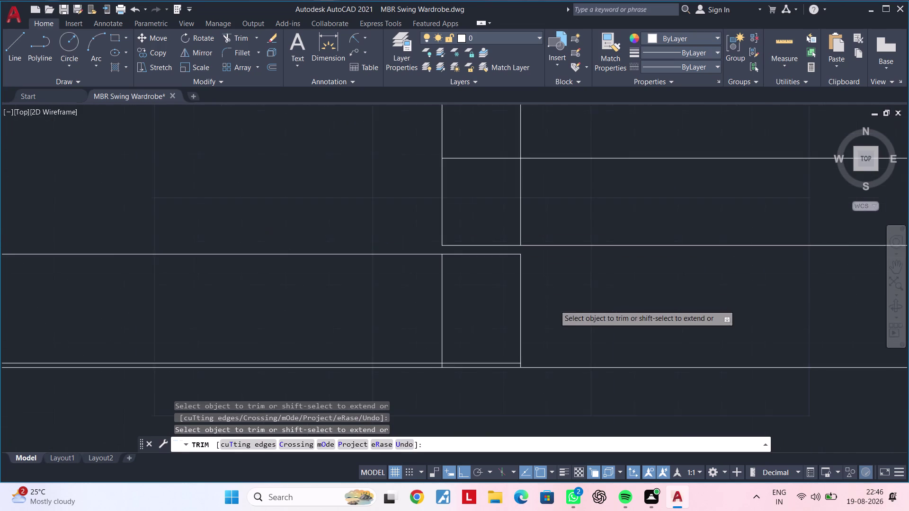
middle_drag(555, 305, 568, 255)
scroll(up, 3)
click(376, 314)
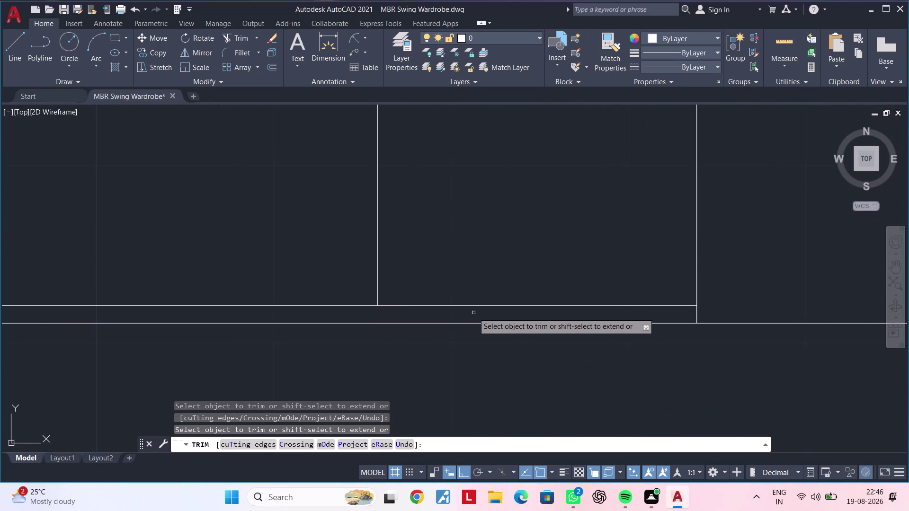
click(698, 315)
Trim the remaining line overhangs at the frame corner junction.
scroll(down, 3)
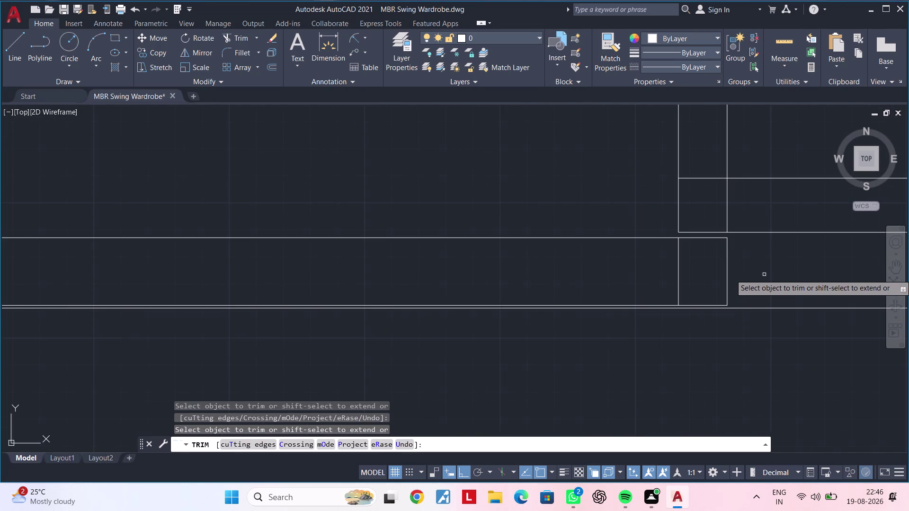
middle_drag(764, 275, 597, 320)
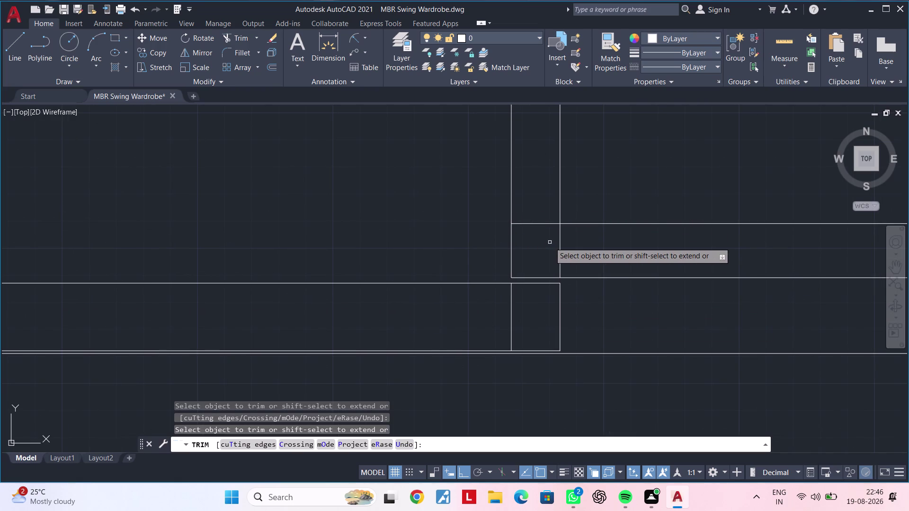
scroll(down, 3)
scroll(up, 3)
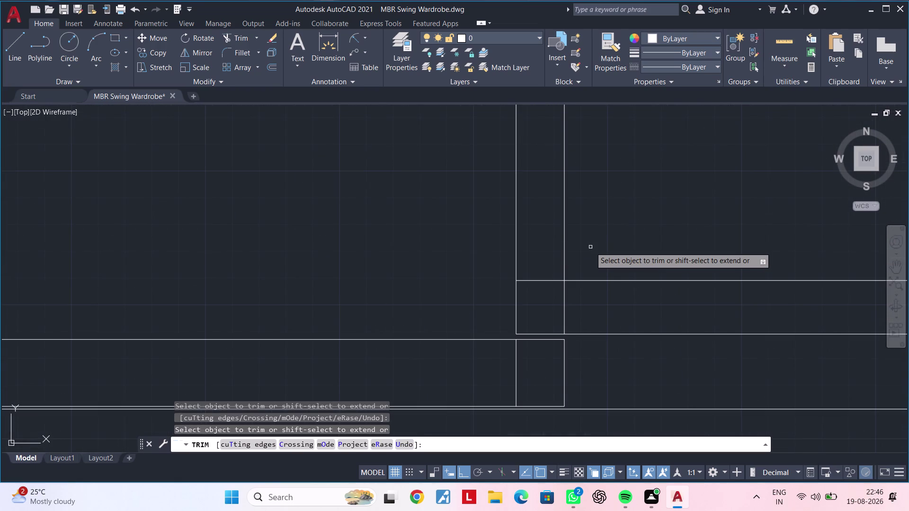
scroll(down, 3)
scroll(up, 3)
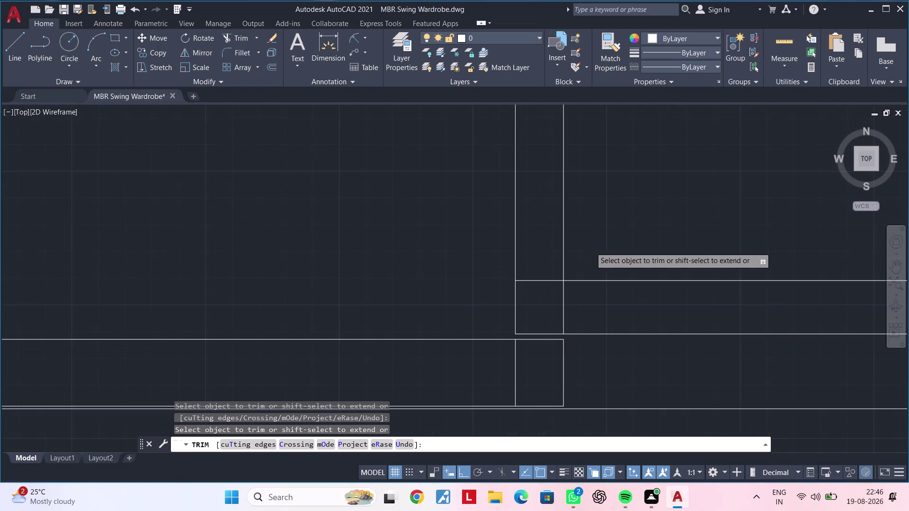
click(516, 365)
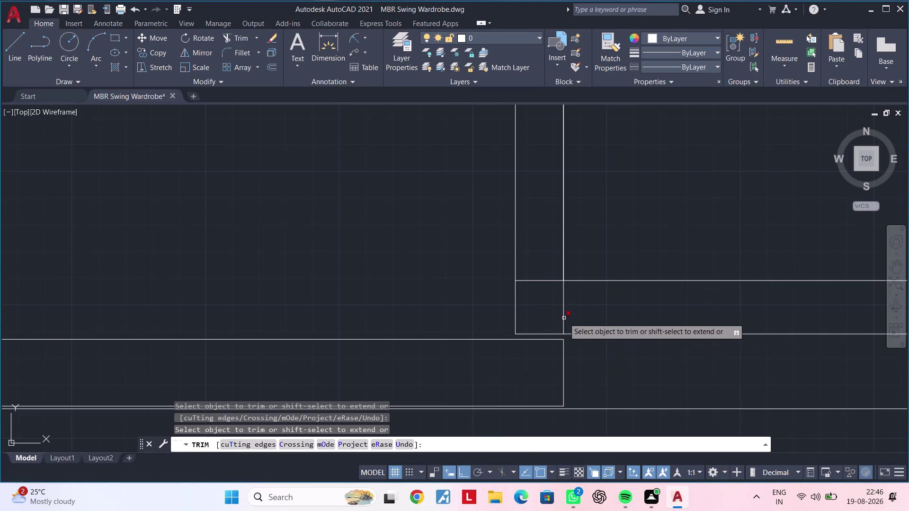
click(564, 318)
middle_drag(564, 314, 549, 341)
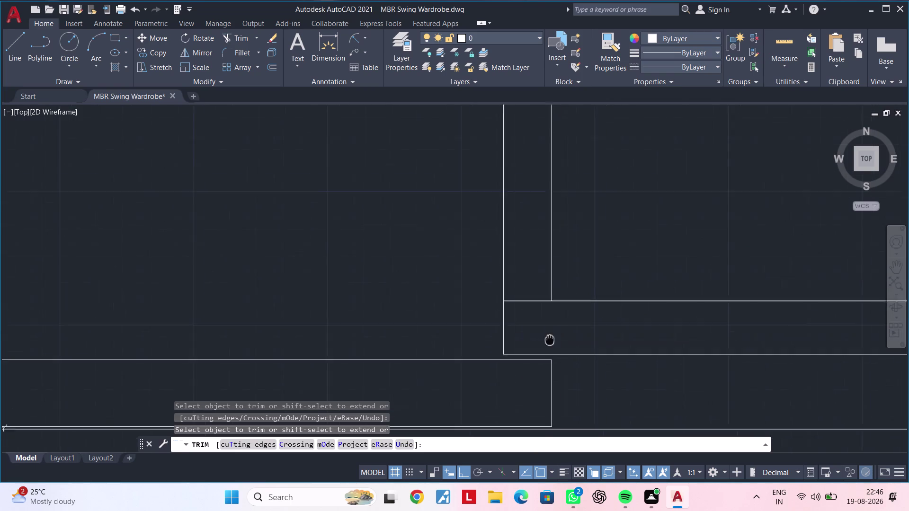
middle_drag(548, 341, 543, 358)
key(Escape)
key(Escape)
Draw a short closing line across the inner panel end at the frame corner.
text(l)
key(space)
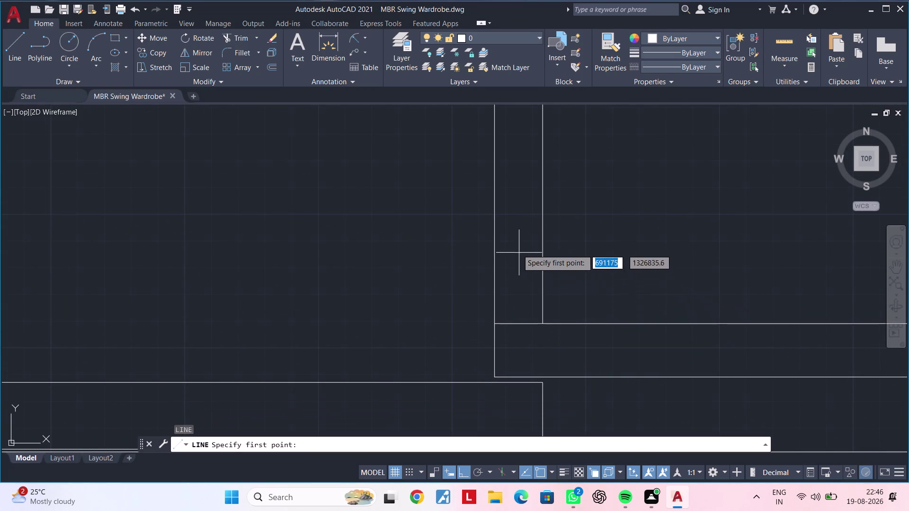
click(497, 213)
click(548, 211)
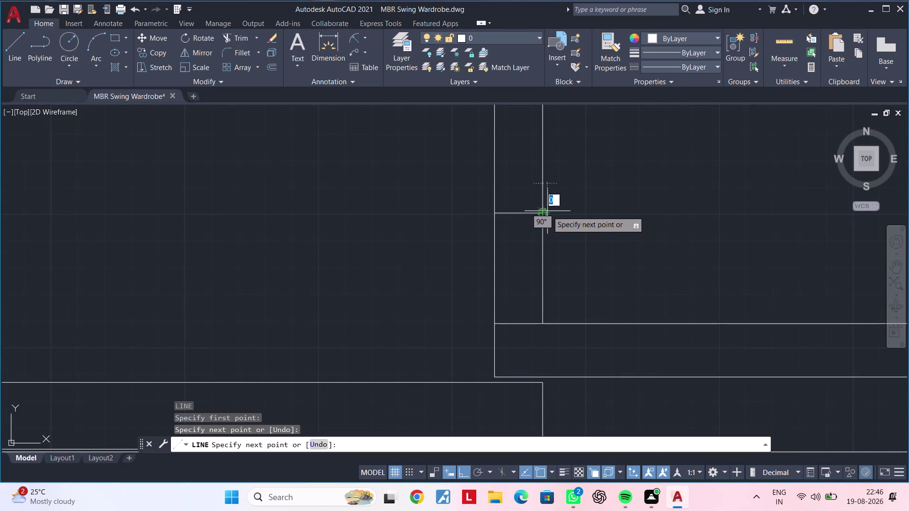
key(Escape)
key(Escape)
key(Escape)
Trim the overlapping line ends beside the new closing line.
text(tr)
key(space)
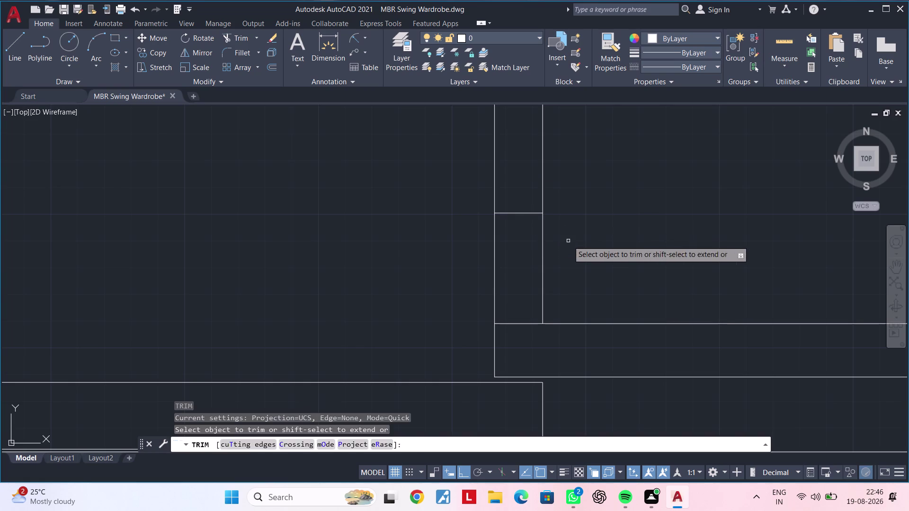
click(576, 244)
click(477, 250)
scroll(down, 3)
scroll(down, 3)
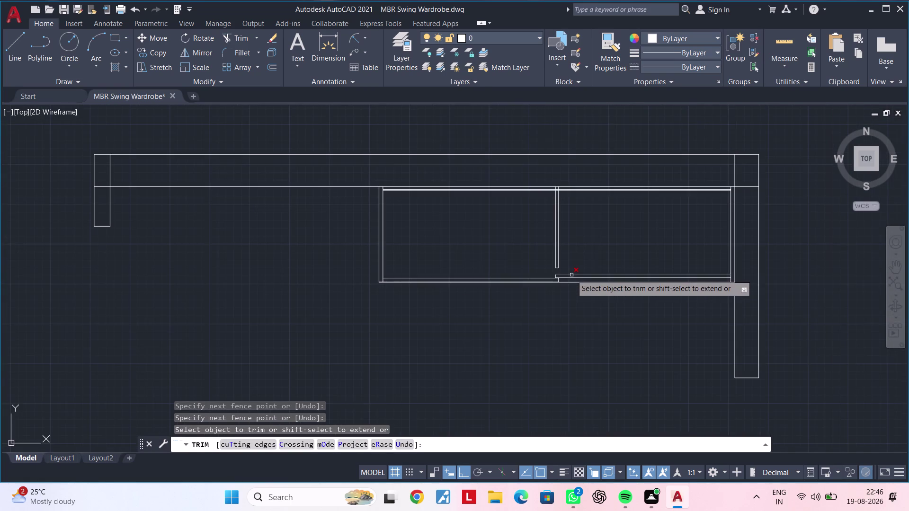
middle_drag(558, 291, 503, 311)
key(Escape)
key(Escape)
scroll(down, 3)
middle_drag(528, 311, 607, 290)
key(Escape)
key(Escape)
middle_drag(564, 299, 620, 292)
key(Escape)
key(Escape)
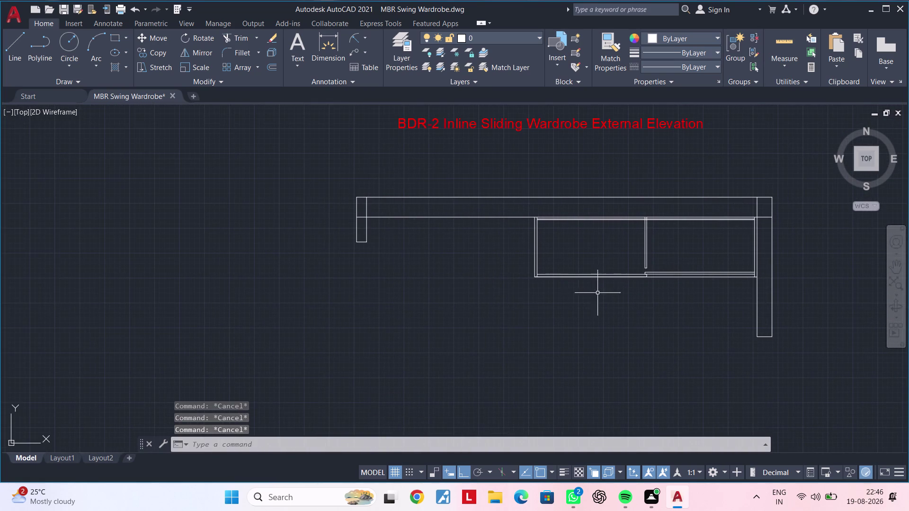
middle_drag(521, 293, 550, 288)
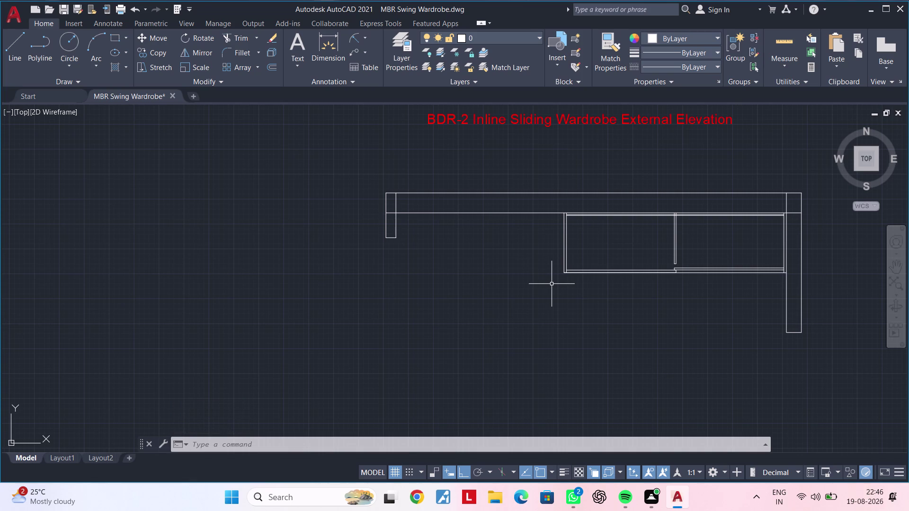
key(Escape)
key(Escape)
key(Escape)
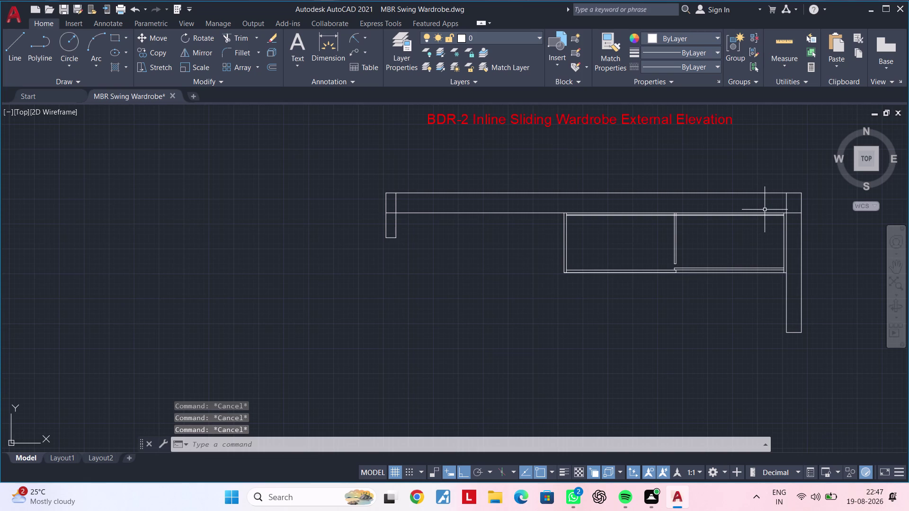
key(Escape)
key(Escape)
text(o)
text(f)
key(space)
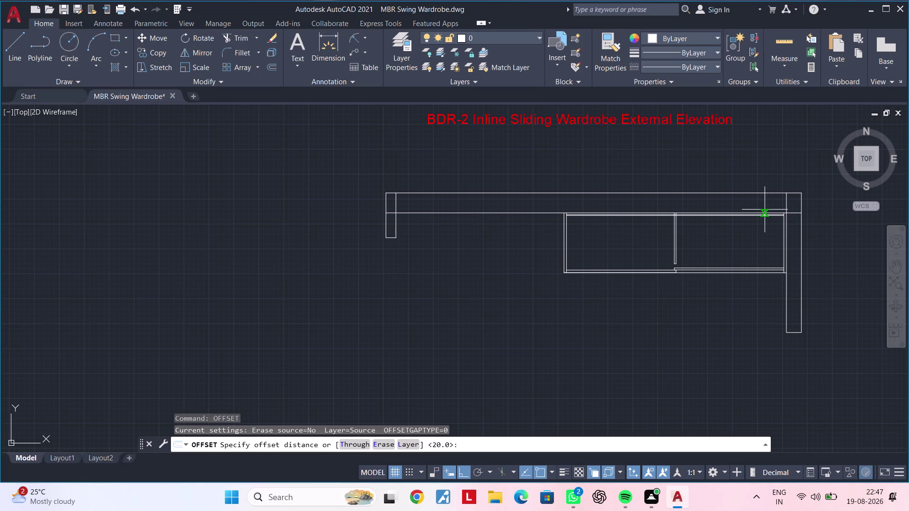
Offset the plan's top frame line 100 units downward.
text(100)
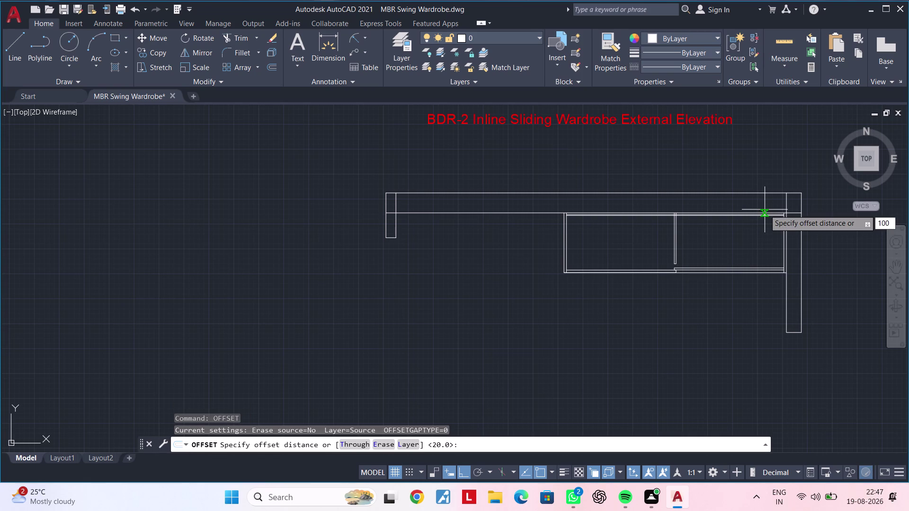
key(Return)
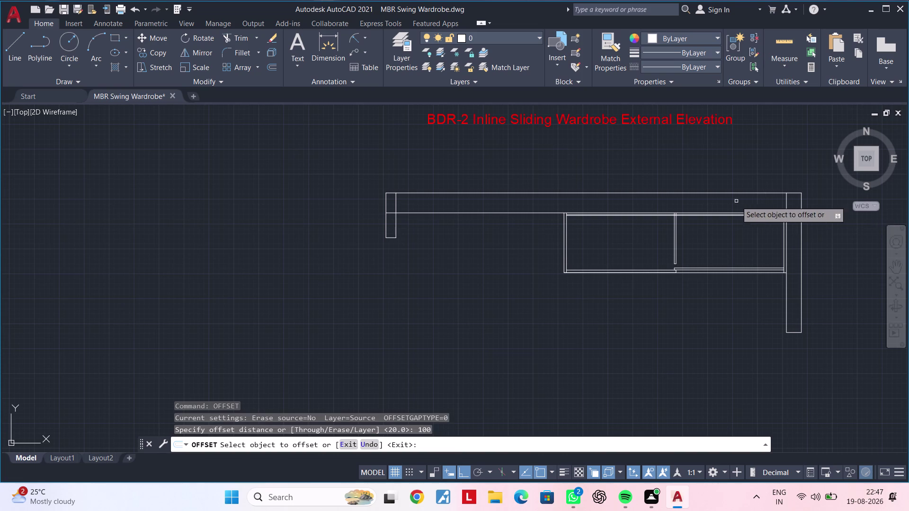
click(534, 211)
click(530, 235)
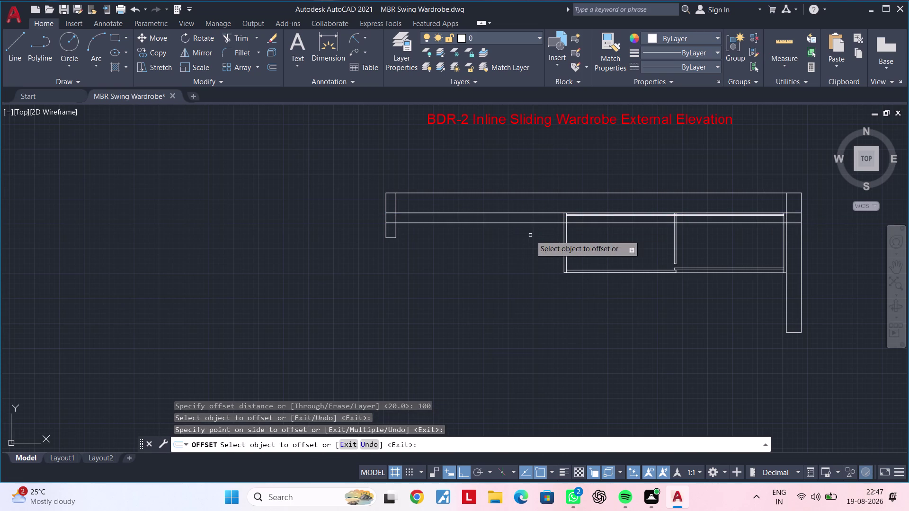
key(Escape)
key(Escape)
Match the upper drawing's dashed line properties onto the new offset line (MA).
scroll(down, 3)
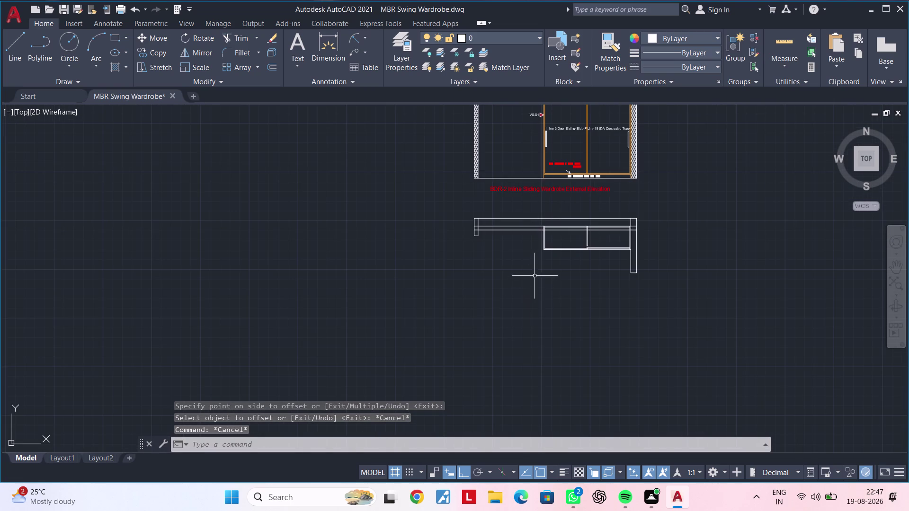
middle_drag(535, 276, 498, 343)
key(m)
key(a)
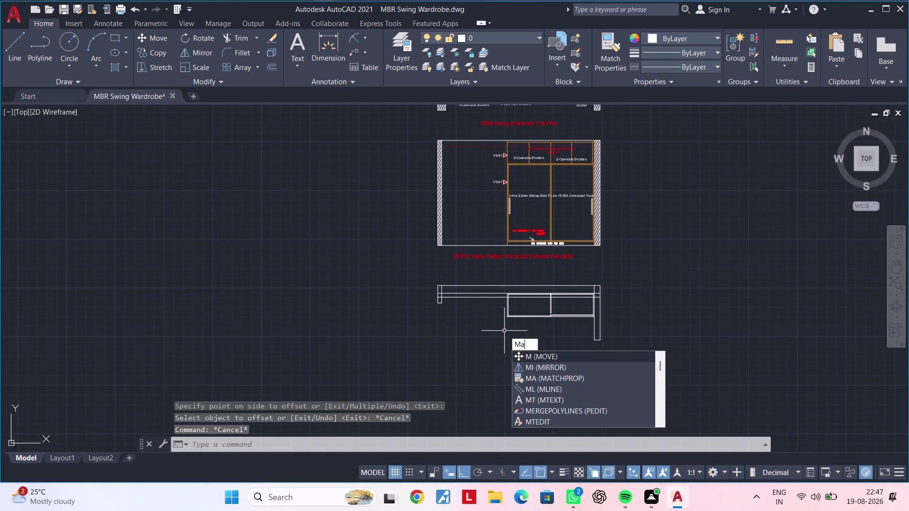
key(space)
scroll(up, 3)
click(470, 165)
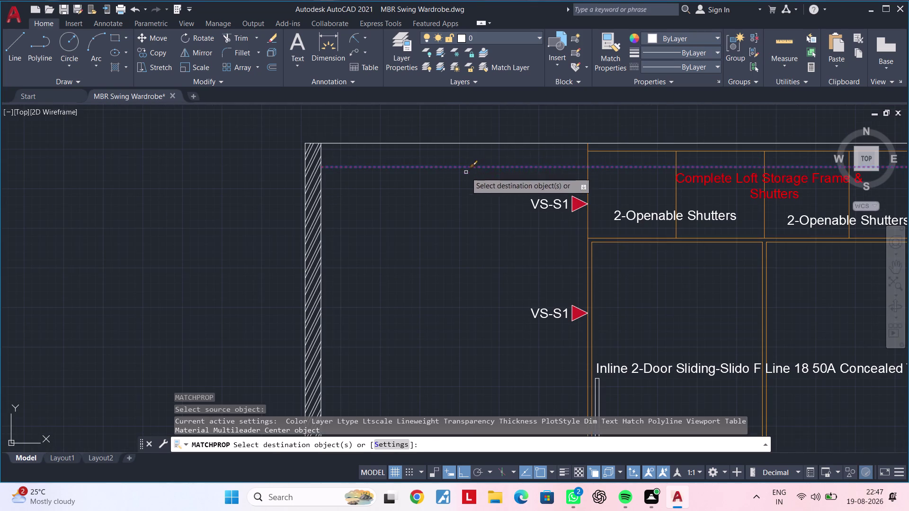
scroll(down, 3)
middle_drag(468, 229, 483, 124)
scroll(up, 3)
click(492, 242)
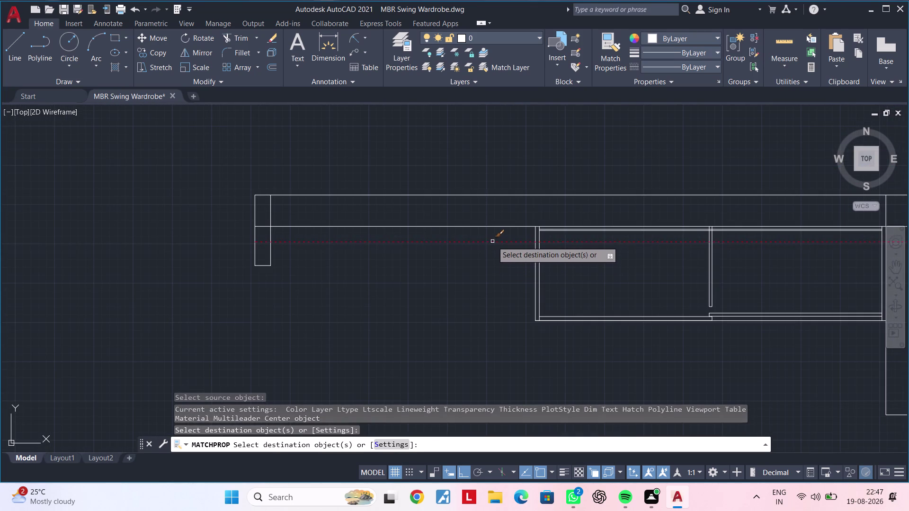
scroll(down, 3)
middle_click(436, 282)
key(Escape)
key(Escape)
middle_drag(679, 283, 586, 285)
key(Escape)
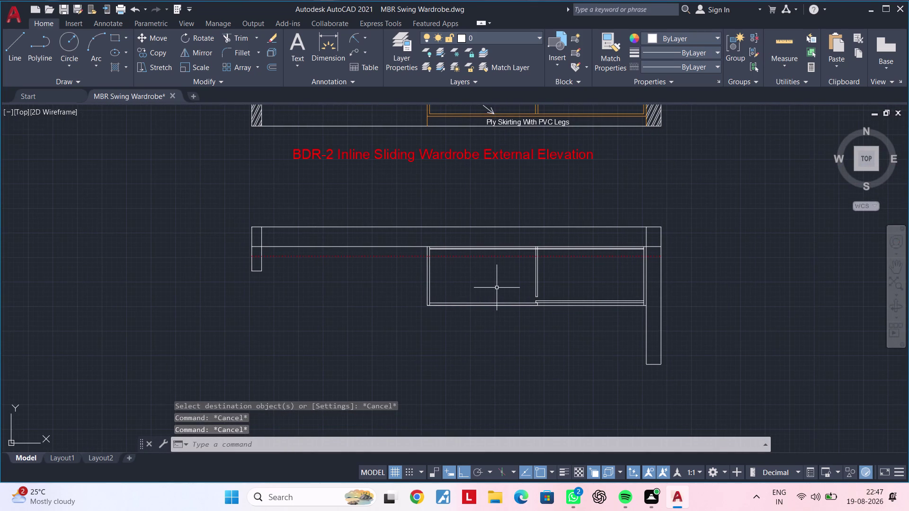
key(Escape)
key(Escape)
key(Escape)
key(Escape)
key(Escape)
key(Escape)
scroll(up, 3)
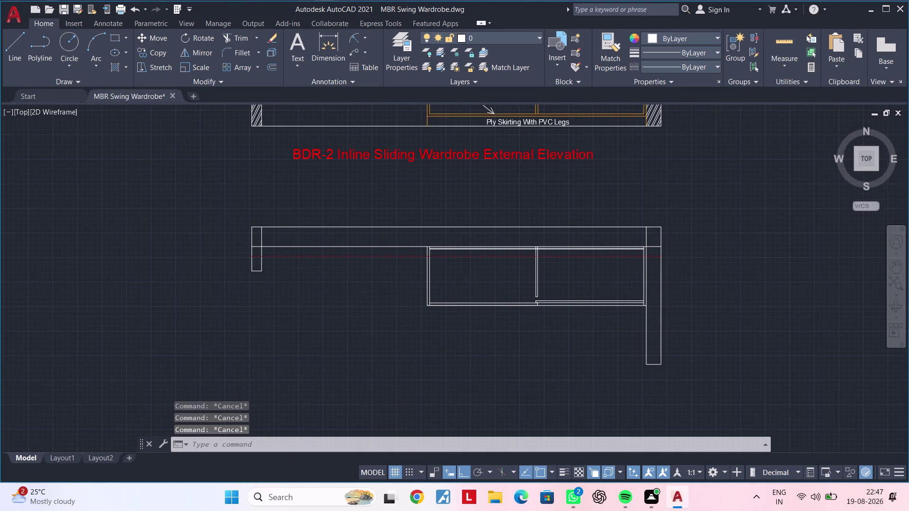
Start a hatch with the ANSI31 diagonal pattern in white.
text(h)
key(space)
scroll(up, 3)
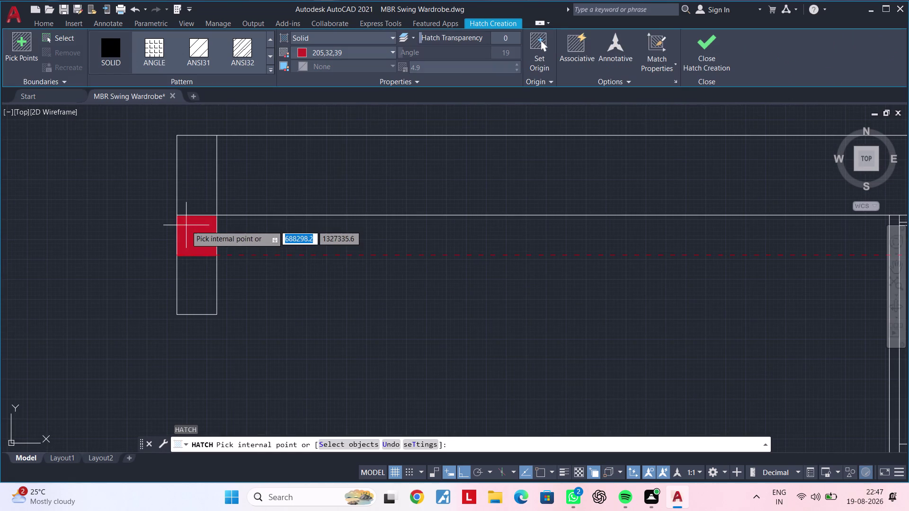
click(237, 47)
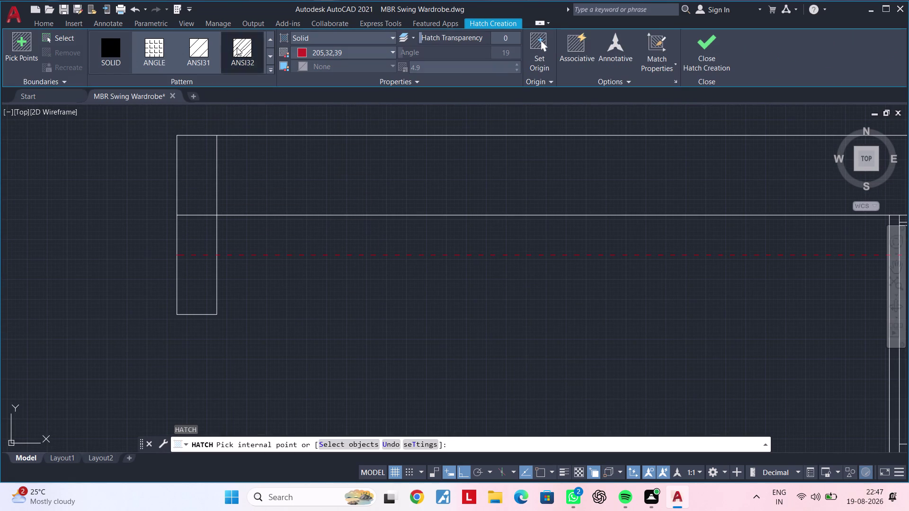
click(303, 52)
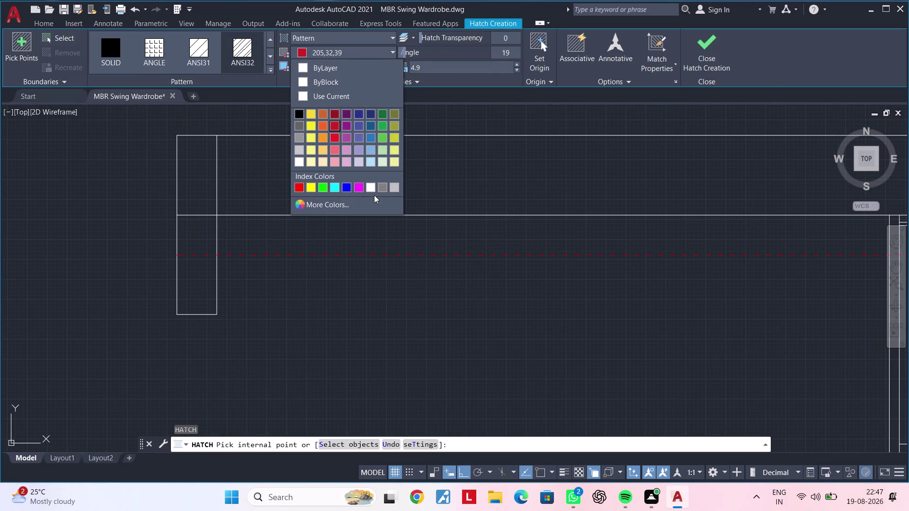
click(301, 157)
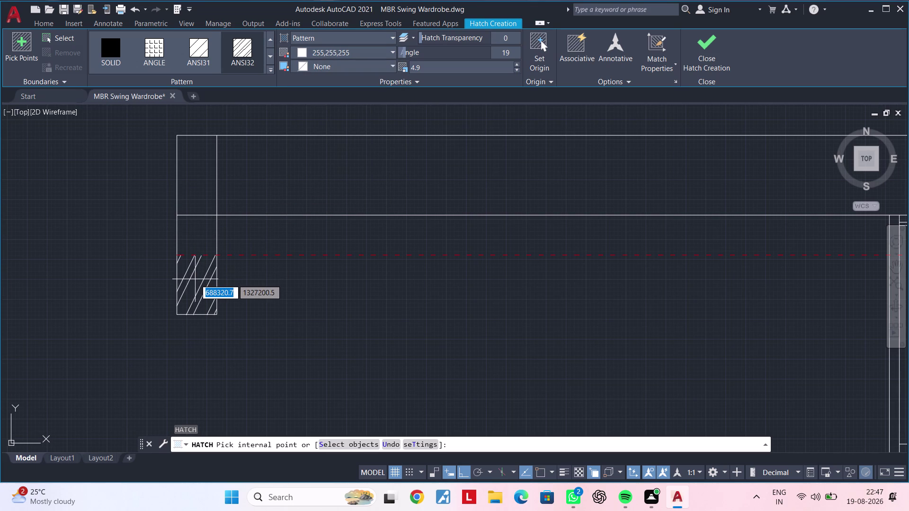
Hatch the four areas of the left wall stub.
click(195, 279)
click(194, 240)
click(197, 191)
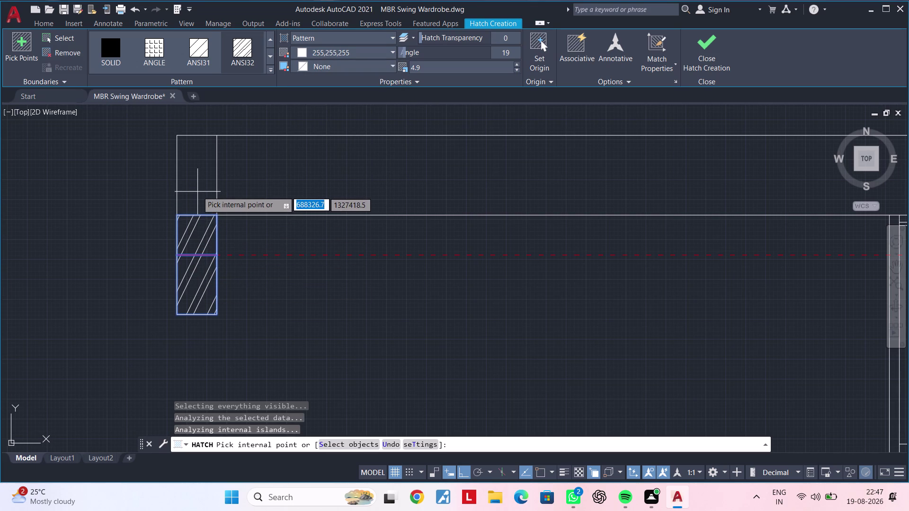
click(275, 180)
scroll(down, 3)
middle_drag(420, 202, 331, 197)
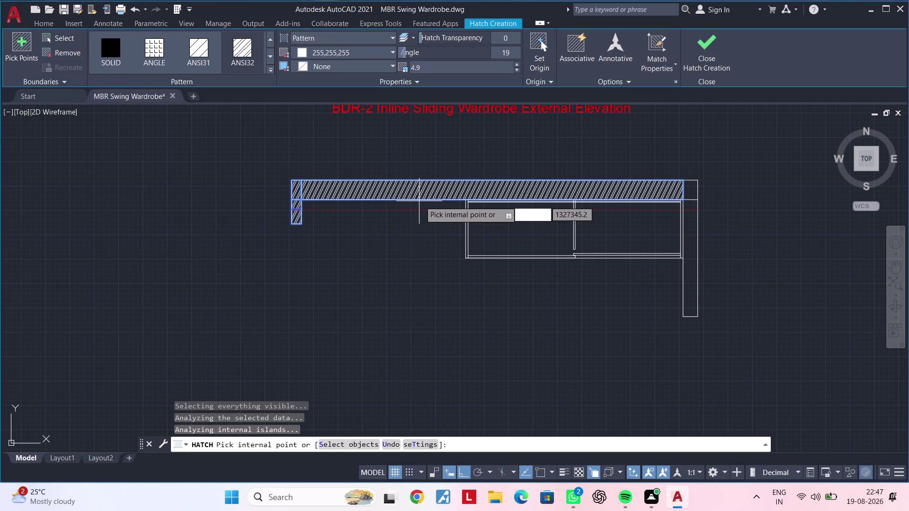
Hatch the top frame strip and the right side wall areas.
scroll(up, 3)
click(551, 170)
click(552, 273)
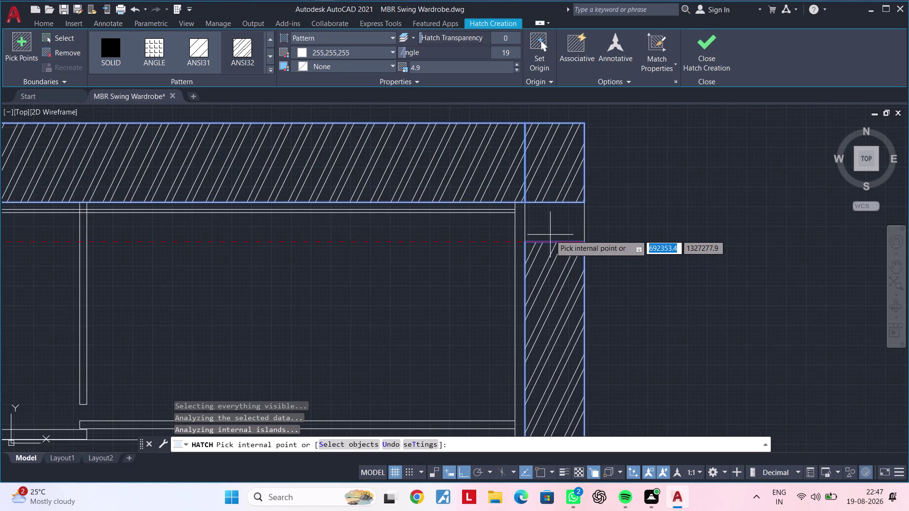
click(550, 230)
scroll(down, 3)
middle_drag(471, 264, 585, 212)
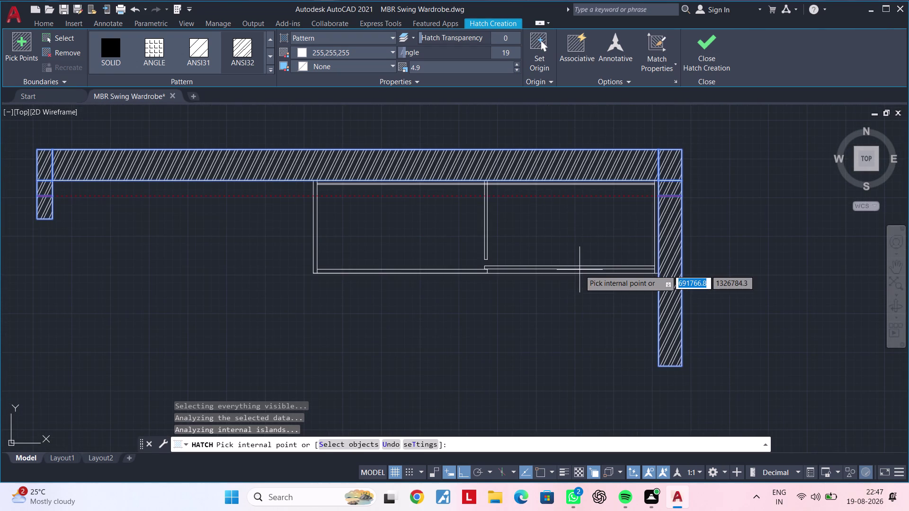
Exit the hatch command and start Match Properties (MA).
key(Escape)
key(Escape)
key(Escape)
key(Escape)
key(Escape)
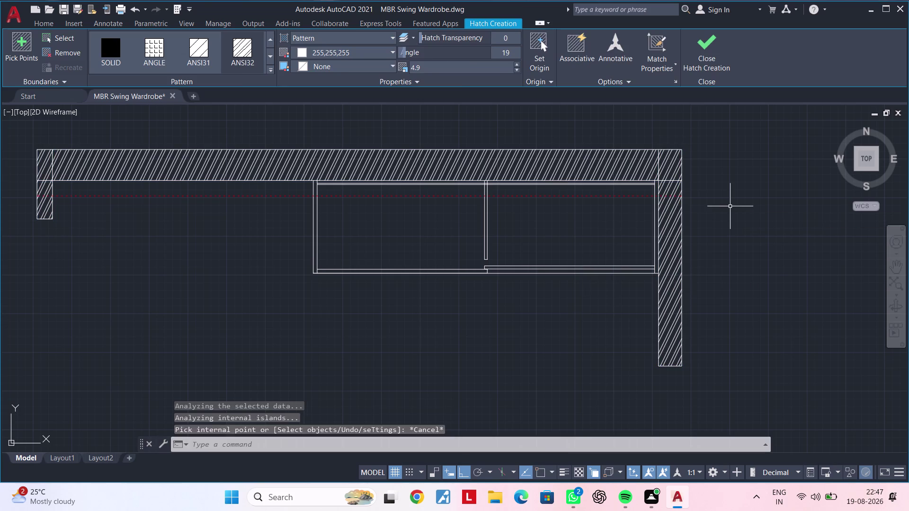
key(Escape)
key(Escape)
key(Escape)
key(Escape)
key(Escape)
middle_drag(673, 268, 696, 249)
key(Escape)
key(Escape)
scroll(down, 3)
middle_drag(664, 257, 614, 283)
key(Escape)
key(Escape)
text(ma)
key(space)
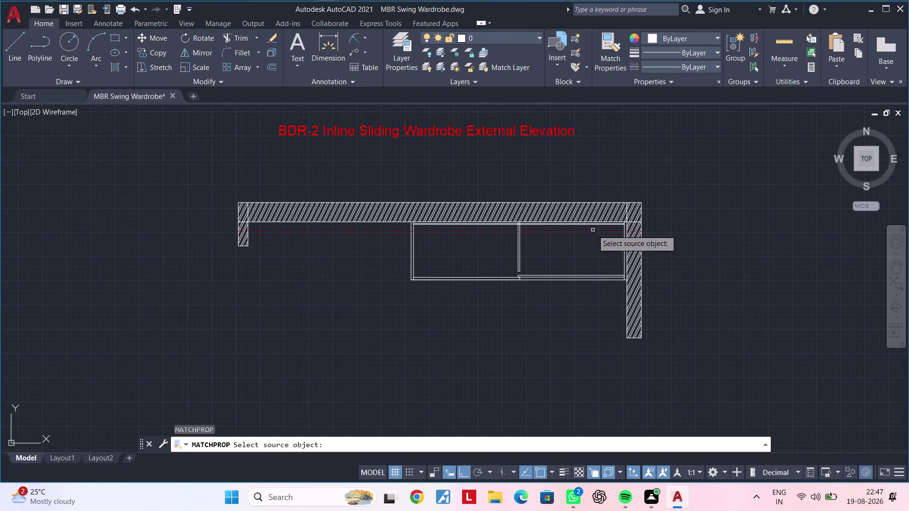
Match the first top-plan wardrobe lines to the orange elevation frame.
middle_drag(590, 254, 577, 363)
click(507, 175)
middle_drag(534, 279, 532, 181)
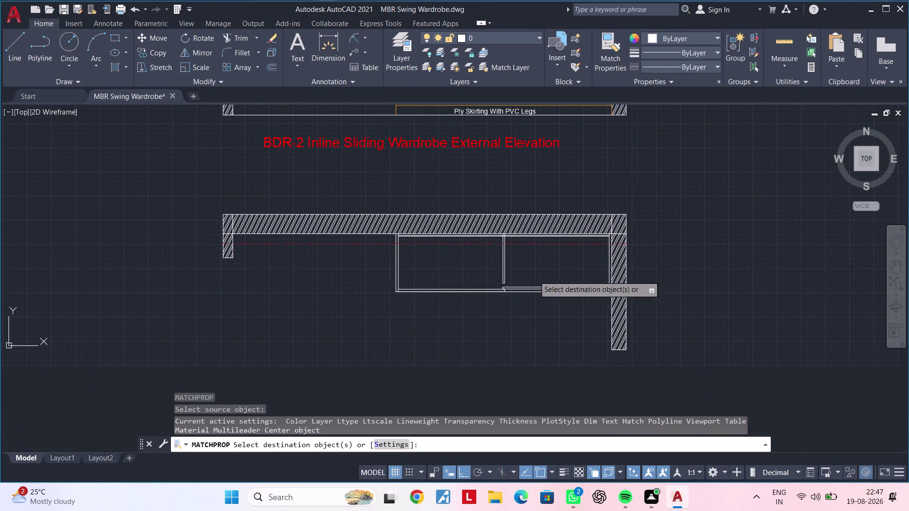
scroll(up, 3)
drag(407, 262, 399, 263)
click(258, 265)
drag(426, 355, 424, 348)
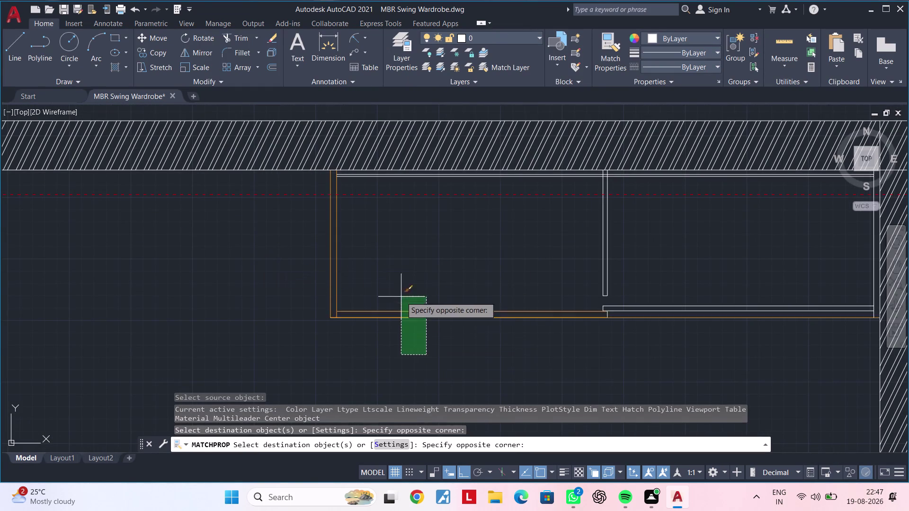
click(401, 294)
middle_drag(467, 295, 421, 313)
drag(601, 264, 591, 266)
click(454, 273)
drag(647, 288, 645, 293)
click(600, 361)
scroll(up, 3)
click(569, 327)
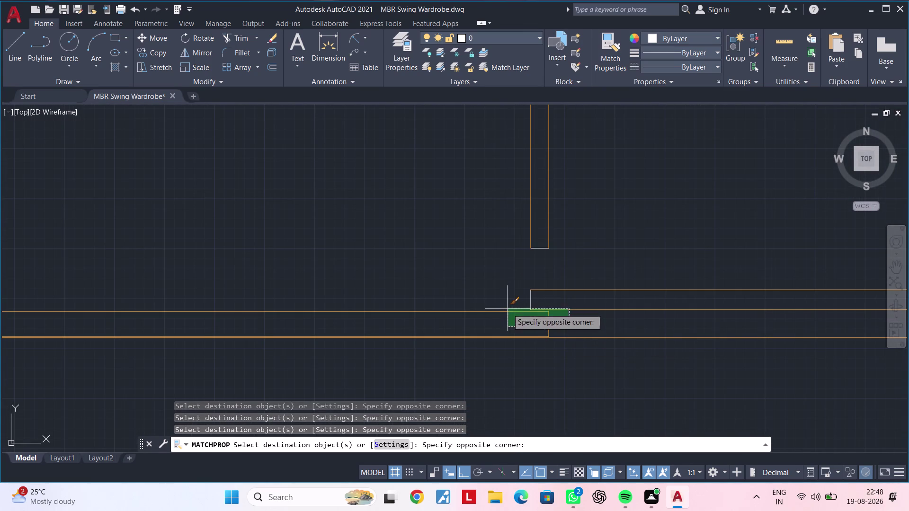
Apply the orange frame style to the remaining wardrobe lines across the top plan.
click(506, 296)
click(574, 254)
click(503, 235)
scroll(down, 3)
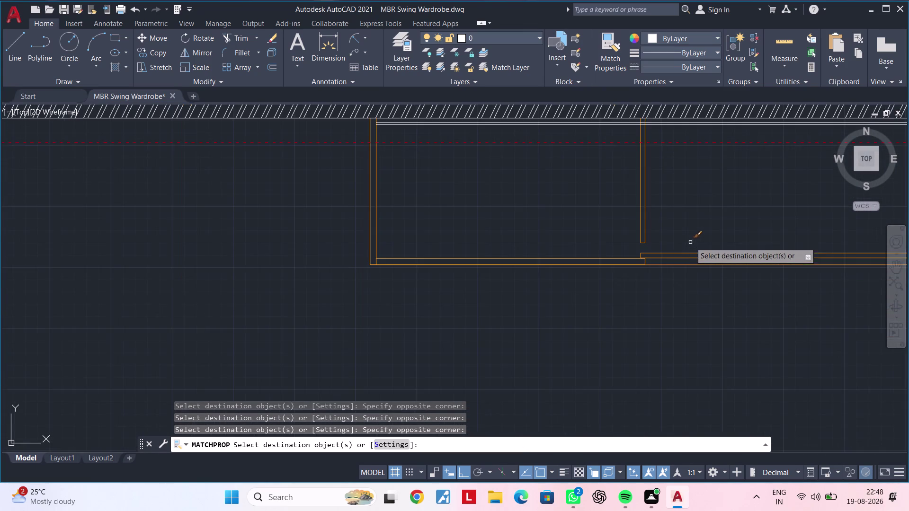
middle_drag(701, 232, 401, 351)
scroll(up, 3)
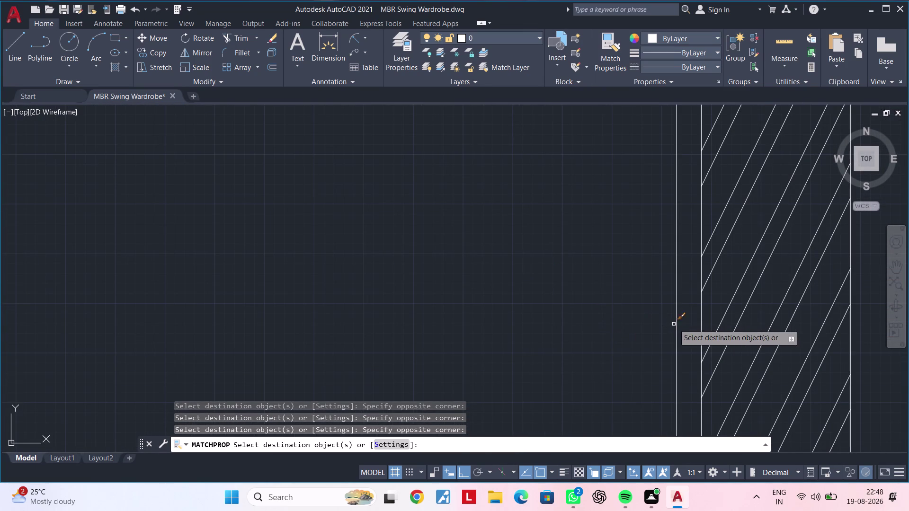
click(689, 325)
click(607, 327)
scroll(down, 3)
middle_drag(610, 325, 597, 271)
middle_drag(588, 301, 590, 403)
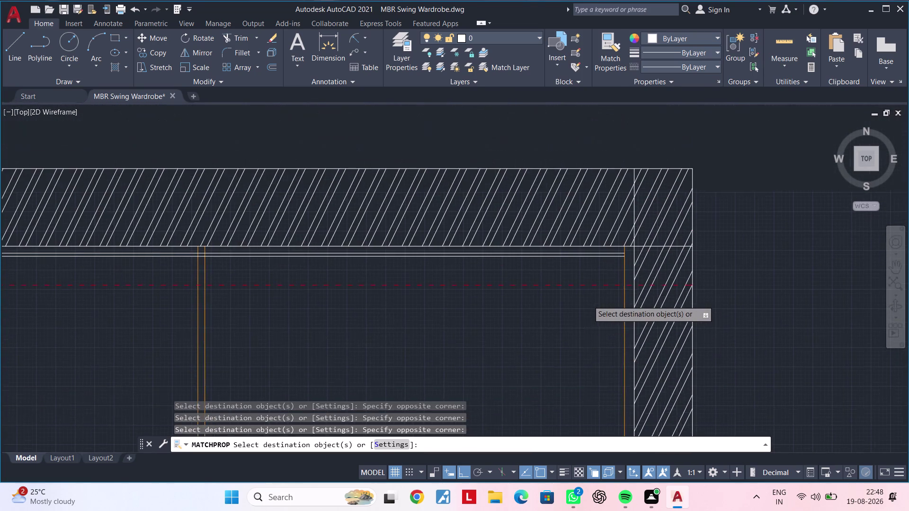
scroll(up, 3)
click(610, 250)
click(593, 214)
scroll(down, 3)
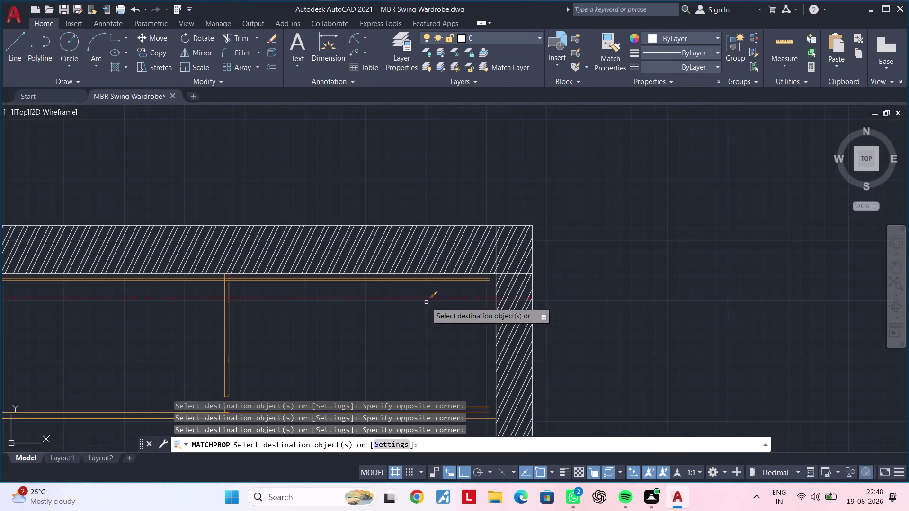
Check the back-wall lines are orange, then end Match Properties.
middle_drag(286, 306, 581, 298)
scroll(up, 3)
scroll(down, 3)
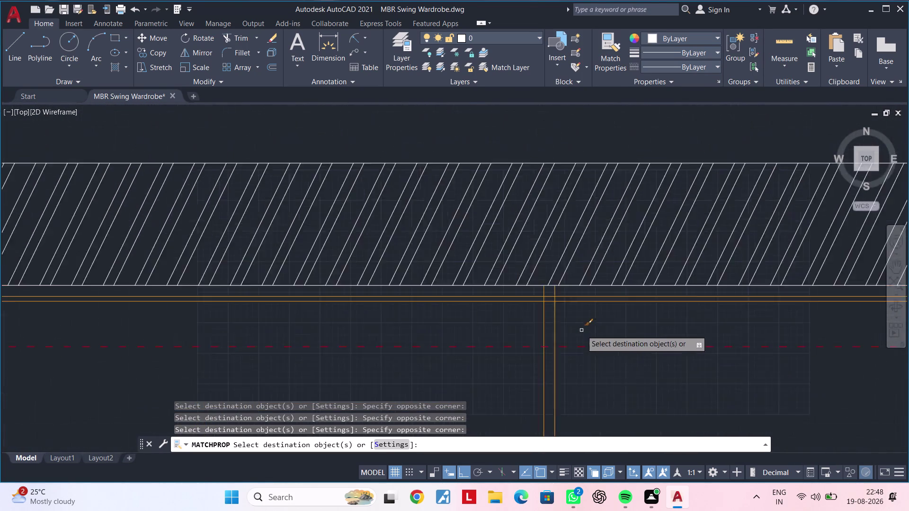
scroll(down, 3)
middle_drag(646, 357, 526, 256)
scroll(down, 3)
middle_drag(563, 291, 623, 281)
key(Escape)
key(Escape)
key(Escape)
key(Escape)
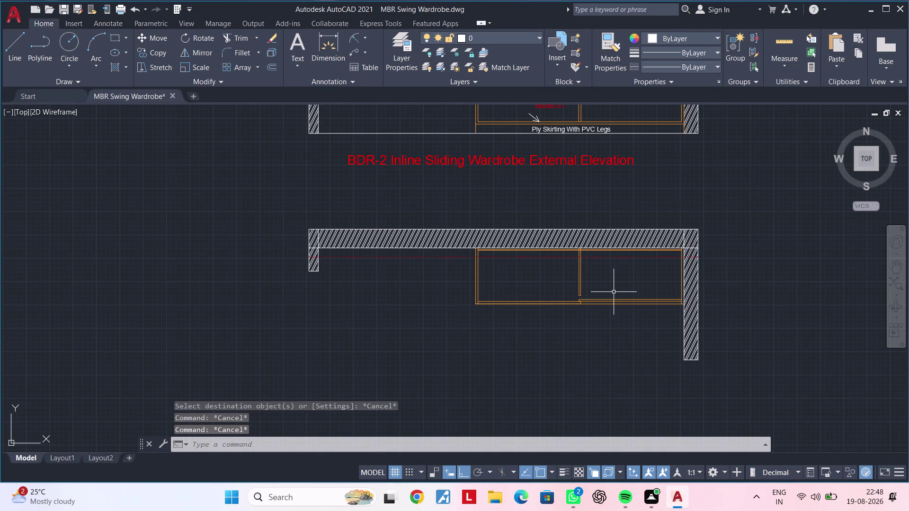
key(Escape)
key(Escape)
key(Escape)
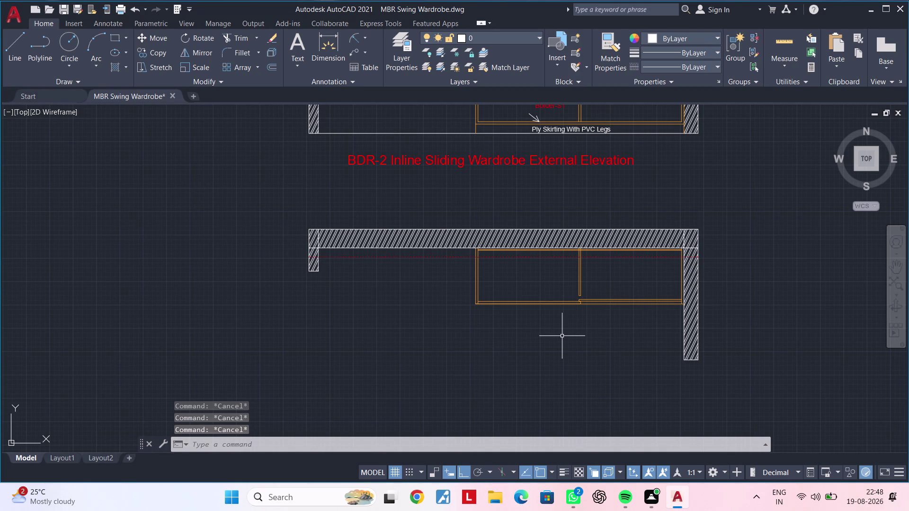
Copy the red External Elevation title to below the top plan.
click(500, 160)
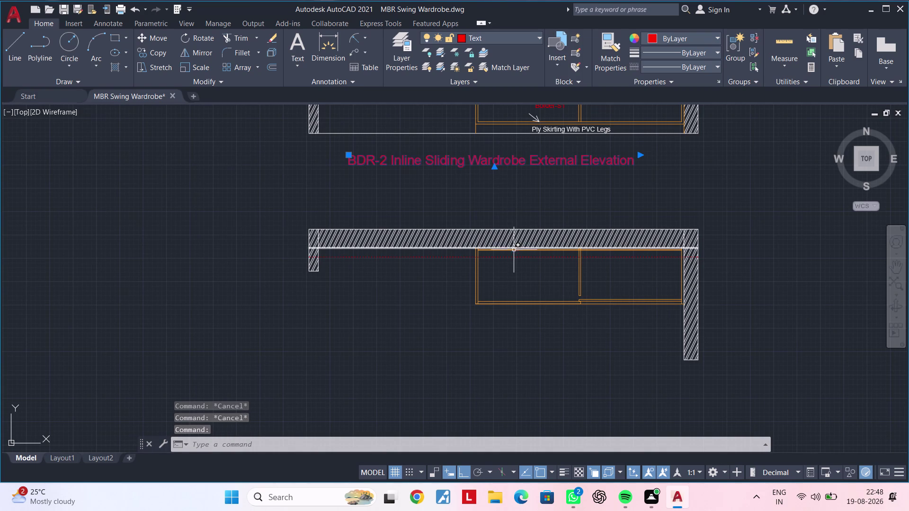
text(co)
key(space)
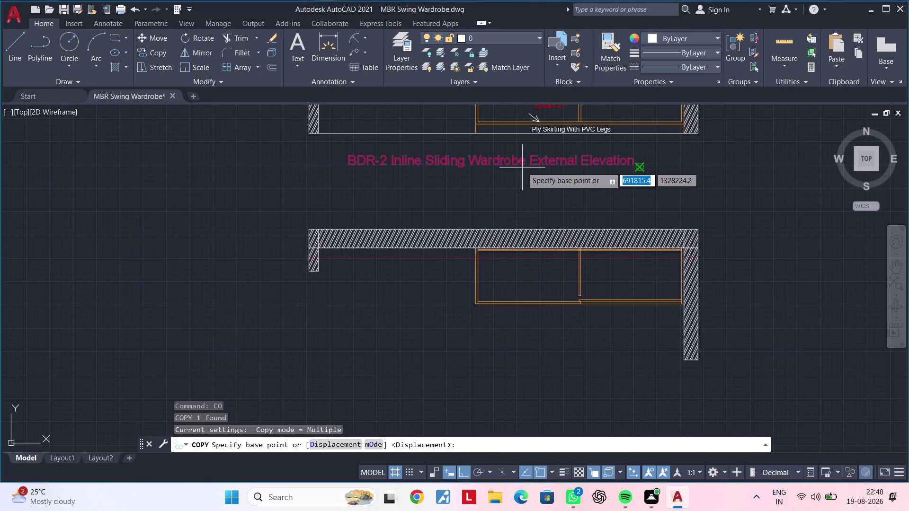
click(522, 167)
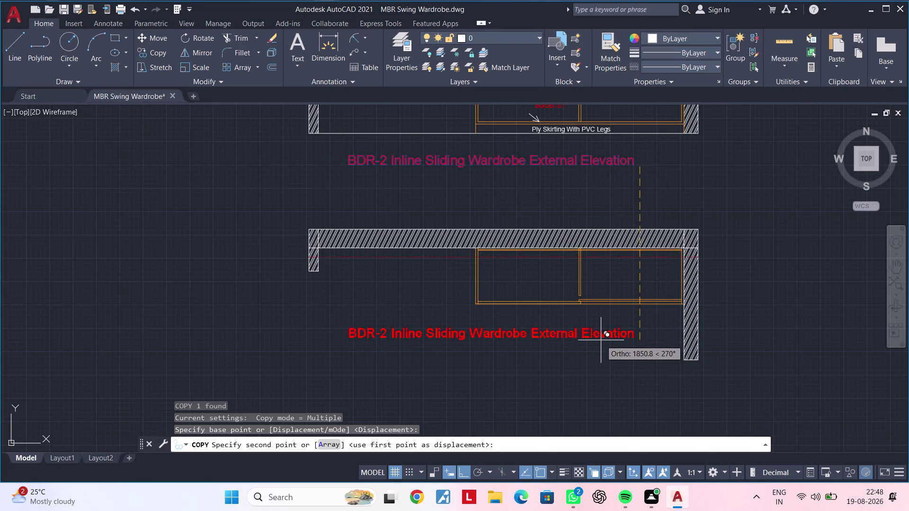
click(601, 340)
key(Escape)
key(Escape)
Edit the copied title's wording to end in 'Top Plan' instead of 'External Elevation'.
double_click(612, 337)
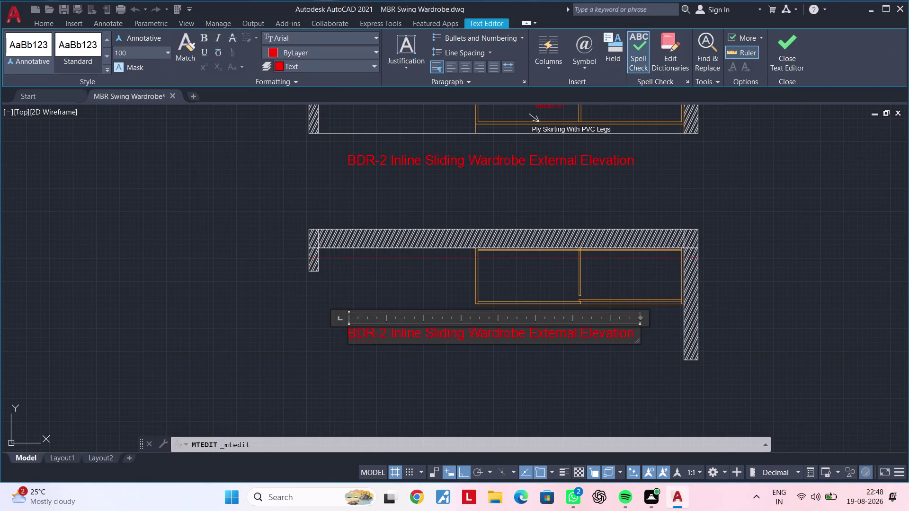
click(637, 337)
key(BackSpace)
key(BackSpace)
key(BackSpace)
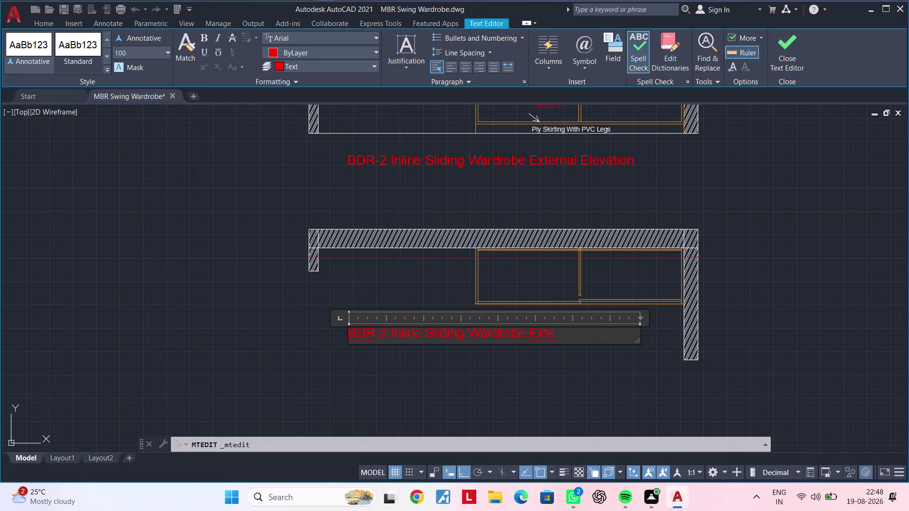
key(BackSpace)
key(BackSpace)
key(BackSpace)
key(BackSpace)
key(space)
text(T)
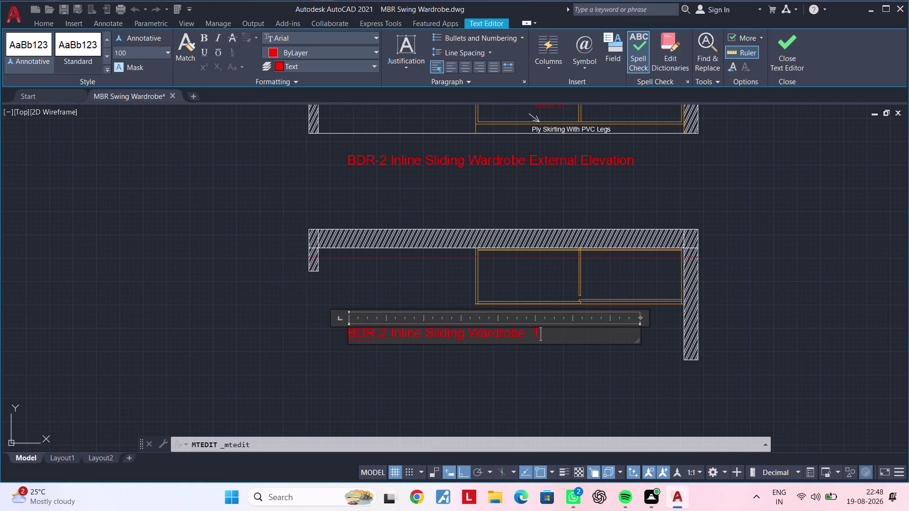
text(o)
text(p)
key(space)
text(Plan)
click(518, 386)
key(Escape)
scroll(down, 3)
middle_drag(536, 375, 456, 365)
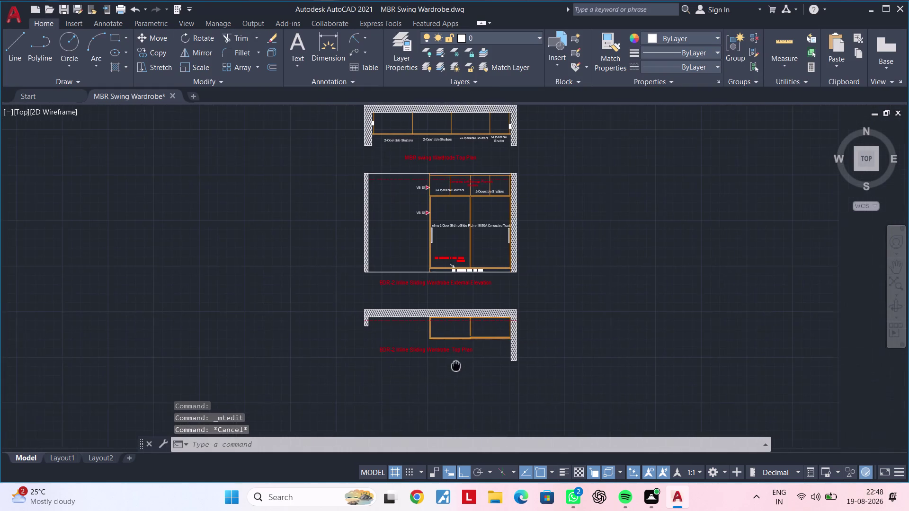
scroll(down, 3)
scroll(down, 3)
middle_drag(478, 362, 485, 340)
key(Escape)
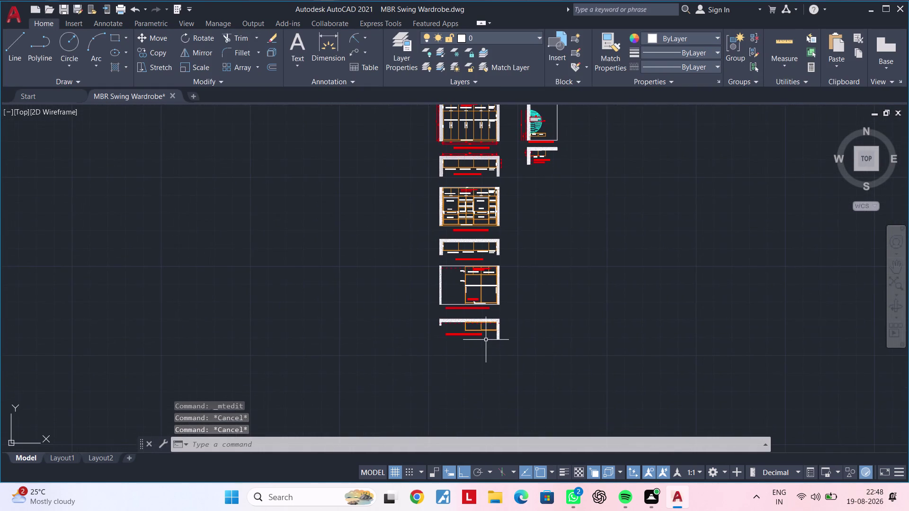
key(Escape)
key(Escape)
key(Escape)
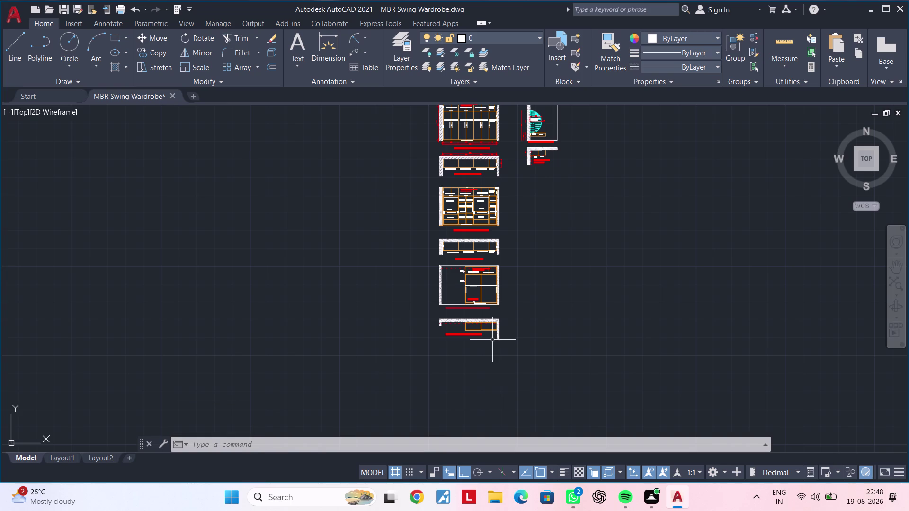
scroll(up, 3)
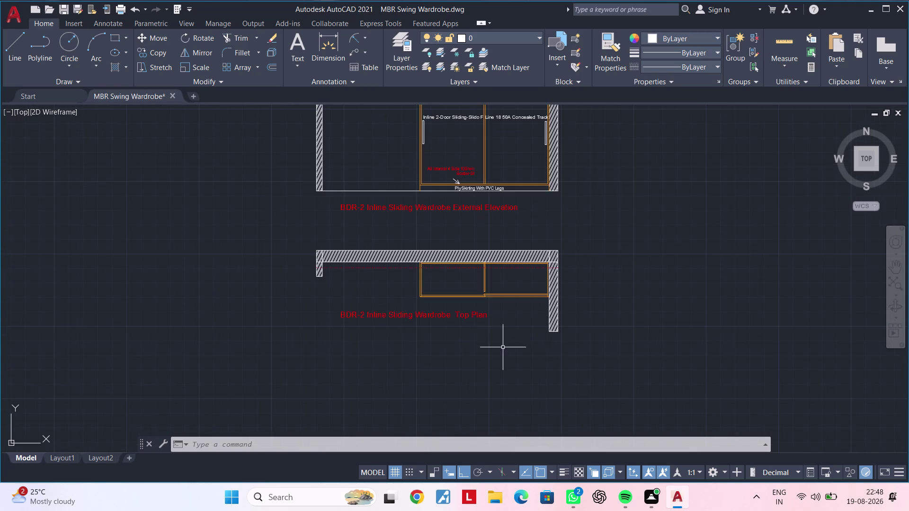
middle_drag(504, 349, 428, 373)
scroll(down, 3)
middle_drag(435, 367, 366, 405)
scroll(down, 3)
middle_drag(460, 375, 393, 408)
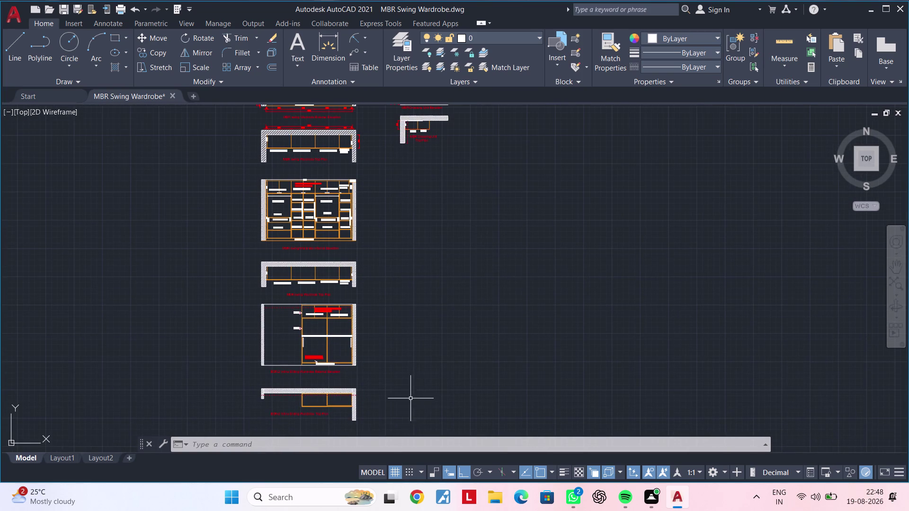
middle_drag(435, 382, 408, 410)
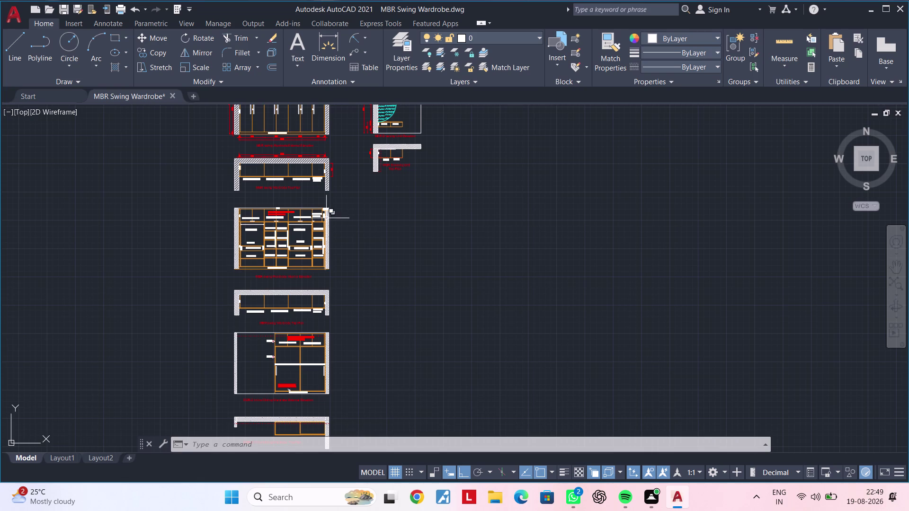
scroll(up, 3)
middle_drag(268, 247, 308, 252)
scroll(up, 3)
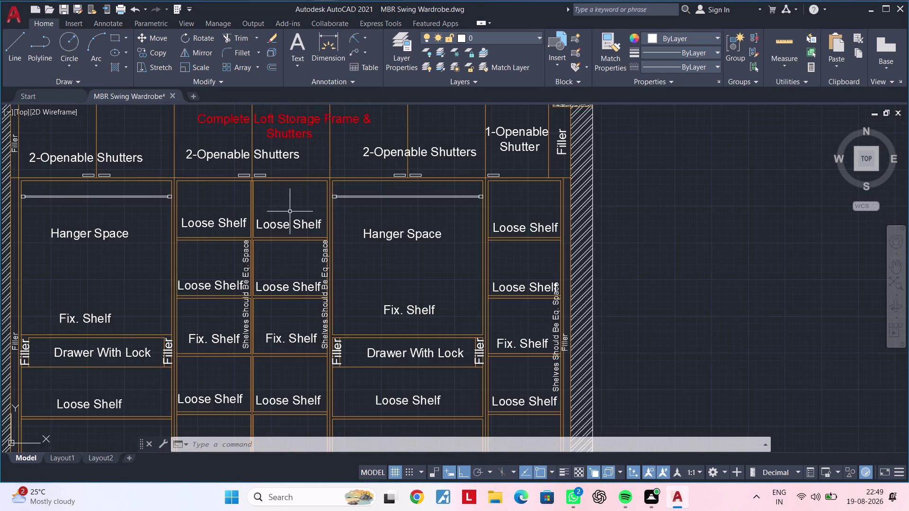
scroll(down, 3)
scroll(down, 3)
middle_drag(557, 255, 406, 245)
middle_click(434, 225)
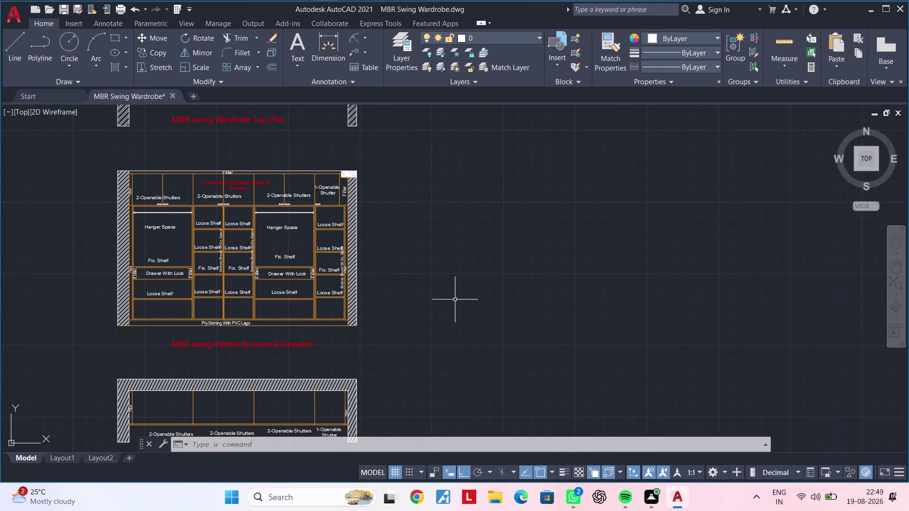
middle_drag(427, 267, 411, 233)
scroll(down, 3)
middle_drag(377, 275, 351, 267)
key(Escape)
key(Escape)
key(Escape)
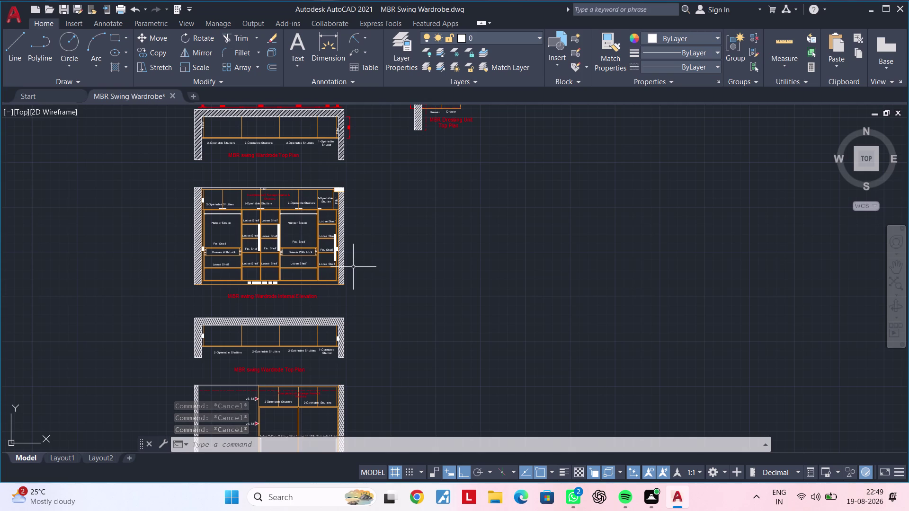
key(Escape)
key(Escape)
key(Escape)
key(Escape)
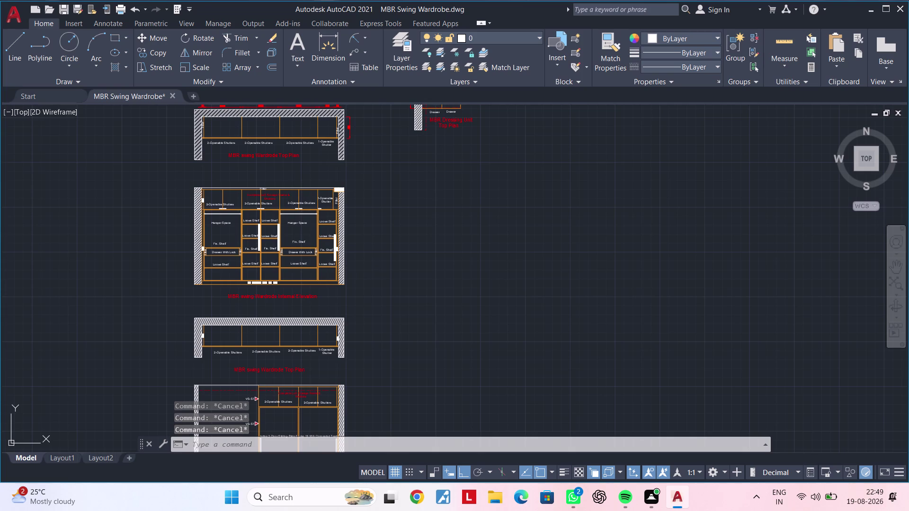
scroll(down, 3)
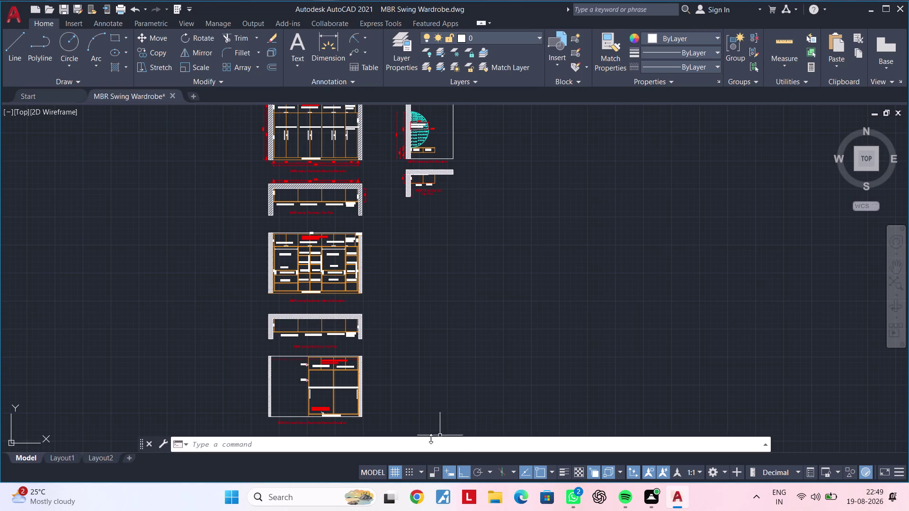
key(Escape)
key(Escape)
scroll(up, 3)
scroll(up, 3)
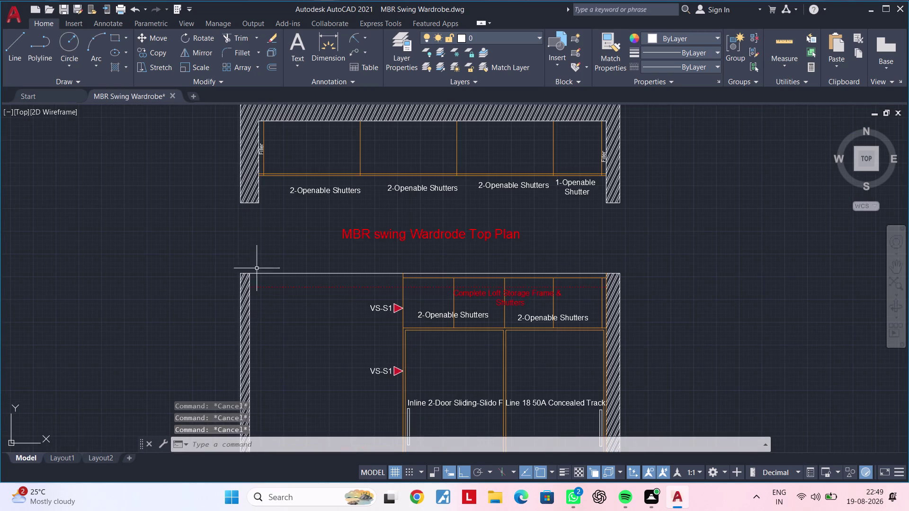
scroll(up, 3)
Measure the left wall thickness (150) without placing the dimension.
click(331, 37)
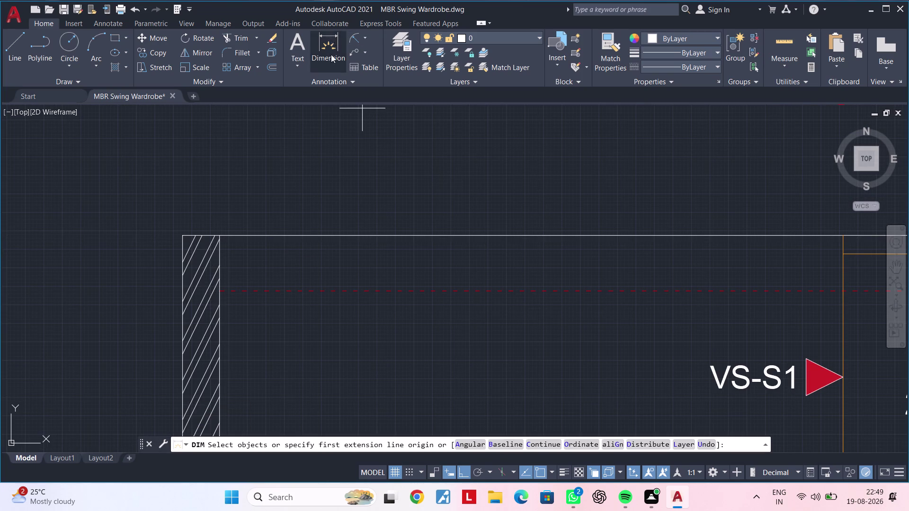
click(181, 234)
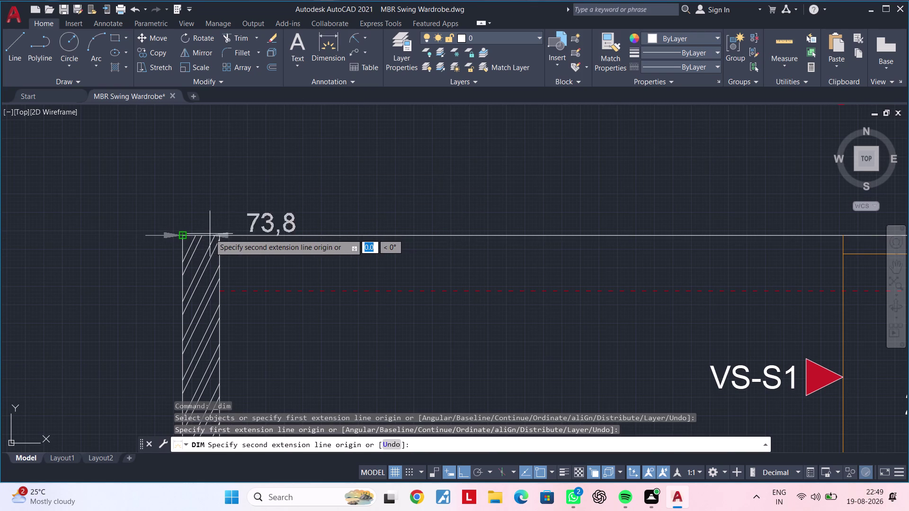
click(222, 236)
key(Escape)
scroll(down, 3)
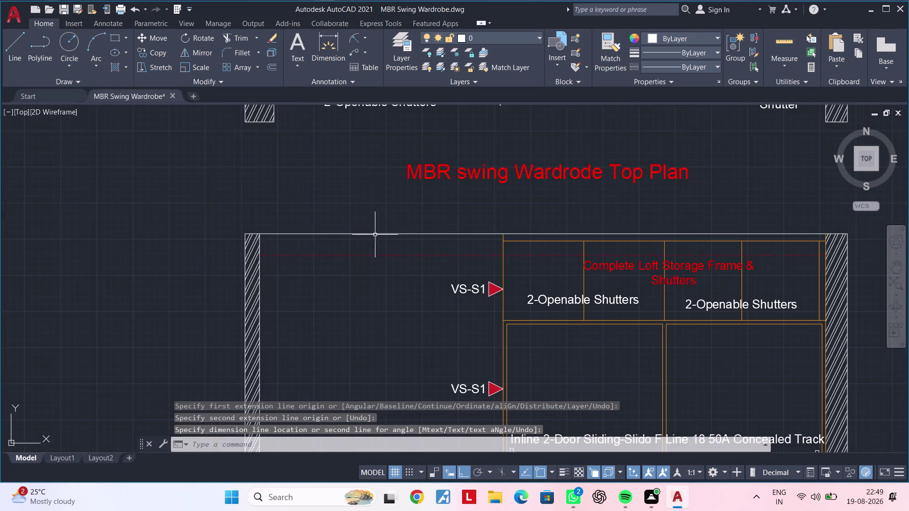
middle_drag(446, 235, 108, 212)
scroll(up, 3)
Measure the right wall thickness (160.2) without placing the dimension.
key(space)
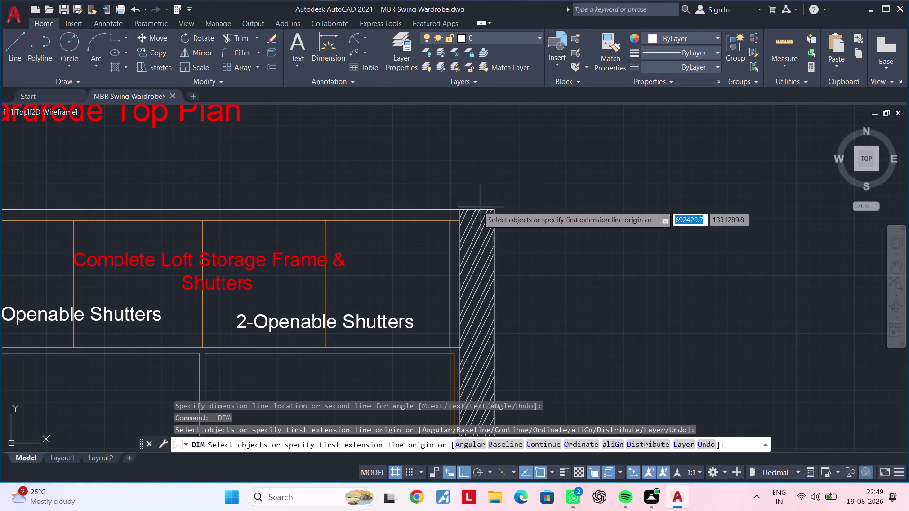
click(458, 208)
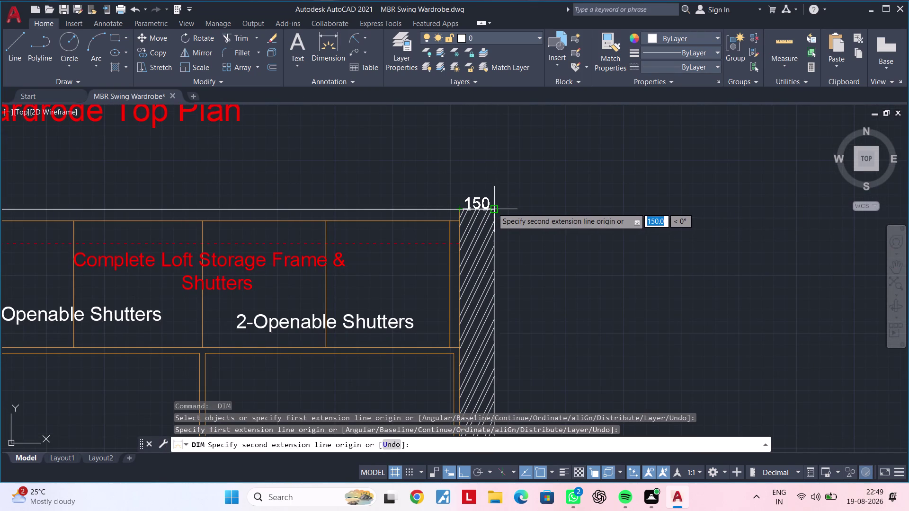
click(493, 207)
key(Escape)
scroll(down, 3)
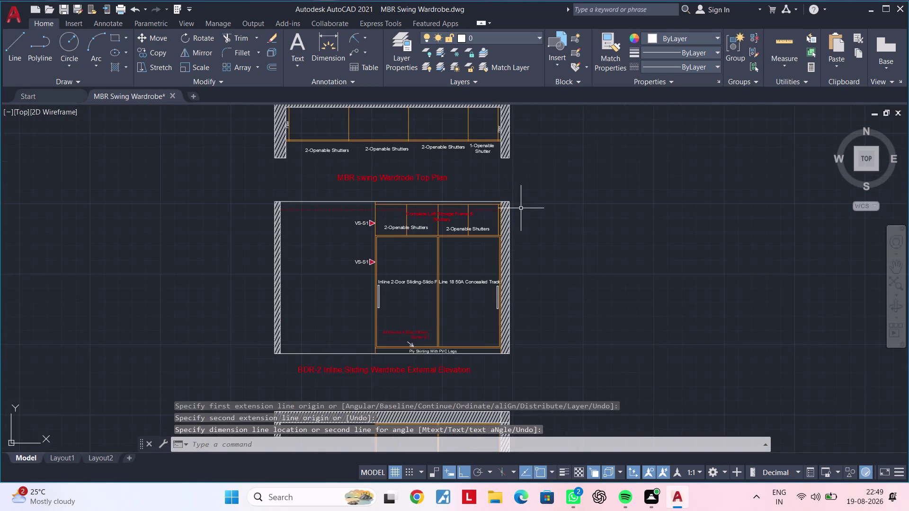
middle_drag(522, 209, 522, 166)
middle_drag(523, 167, 531, 318)
scroll(down, 3)
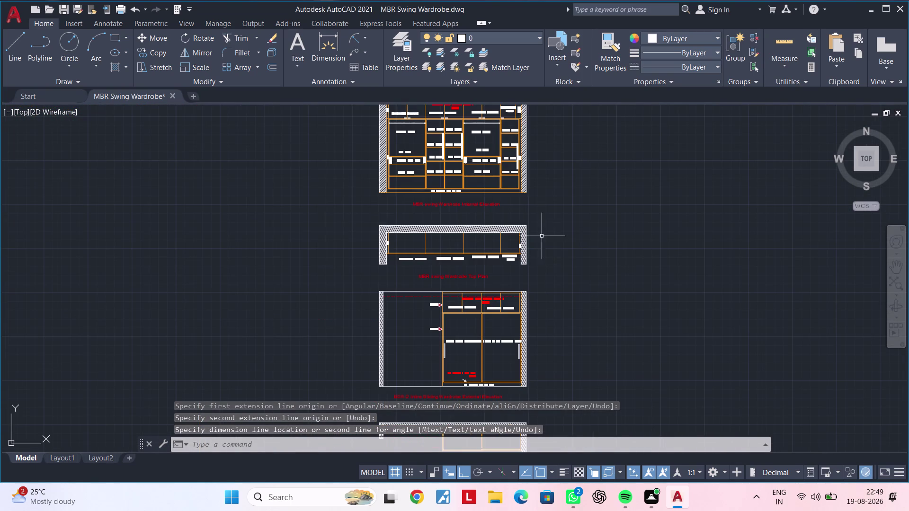
scroll(up, 3)
scroll(up, 3)
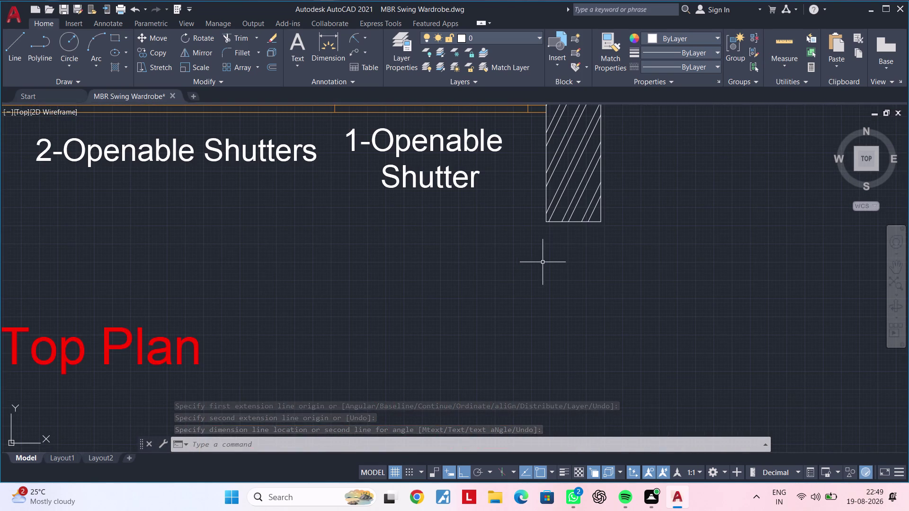
Cancel one more wall measurement and centre the BDR-2 top plan in view.
key(space)
click(546, 220)
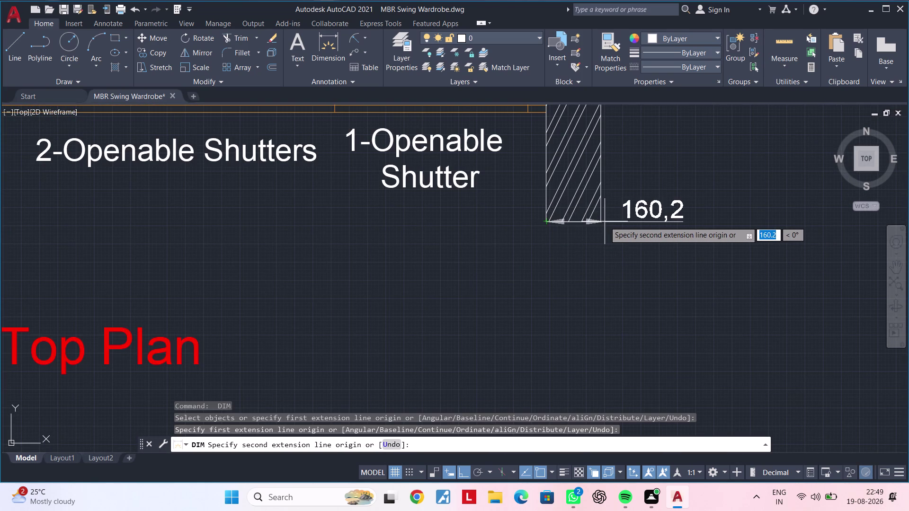
key(Escape)
scroll(down, 3)
middle_drag(615, 224, 616, 238)
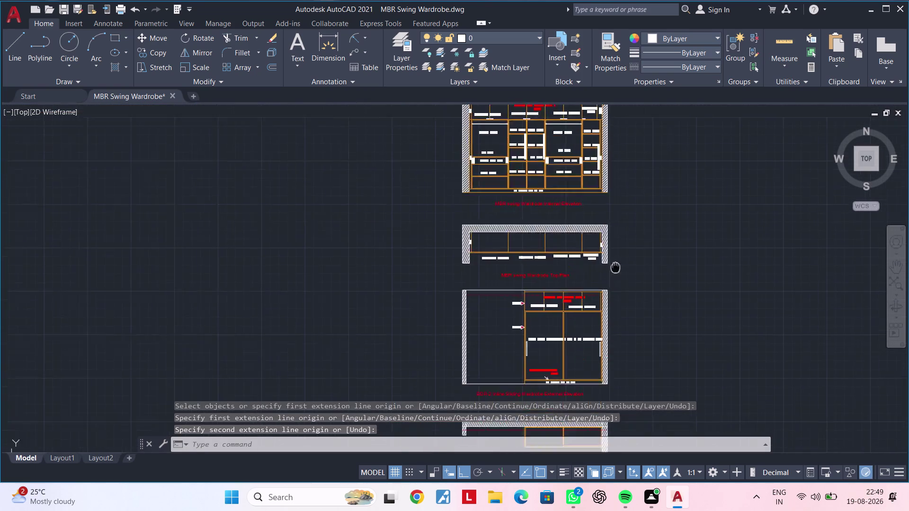
middle_drag(616, 238, 579, 422)
middle_drag(573, 273, 570, 101)
middle_drag(621, 209, 604, 154)
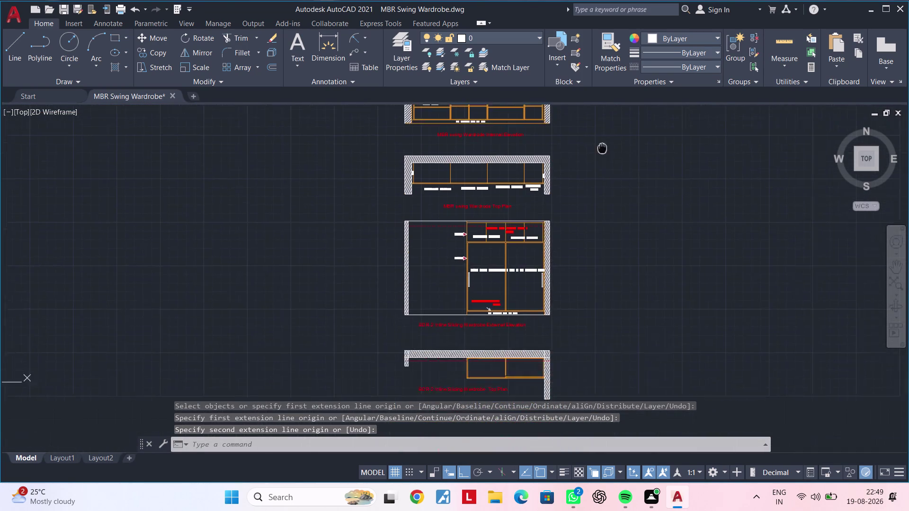
middle_drag(604, 154, 580, 82)
middle_drag(550, 264, 549, 190)
scroll(up, 3)
middle_drag(515, 279, 570, 257)
scroll(down, 3)
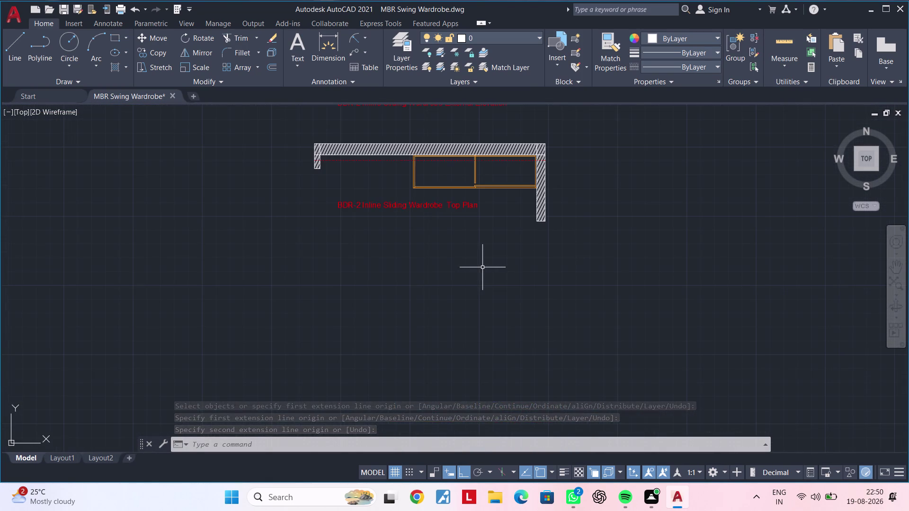
Cancel the accidental centre line command and clear the command line.
key(Escape)
key(Escape)
key(c)
text(l)
key(space)
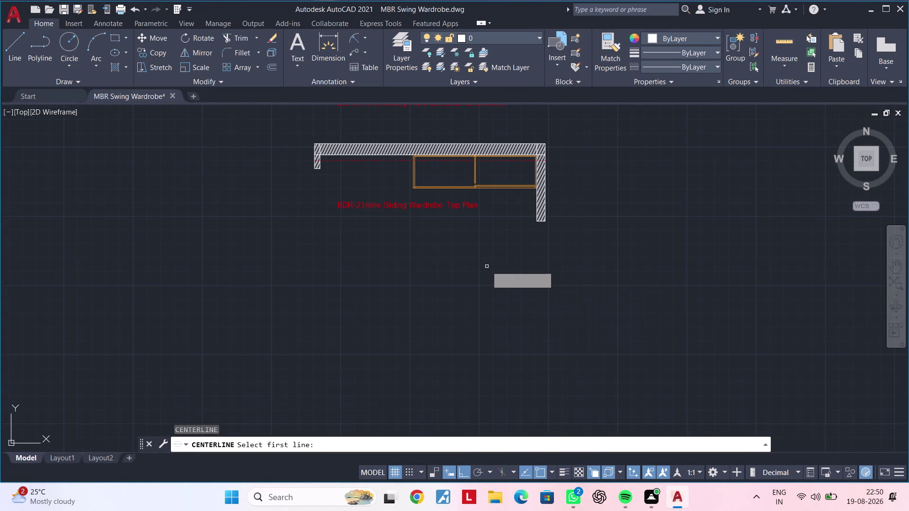
key(Escape)
key(Escape)
key(Escape)
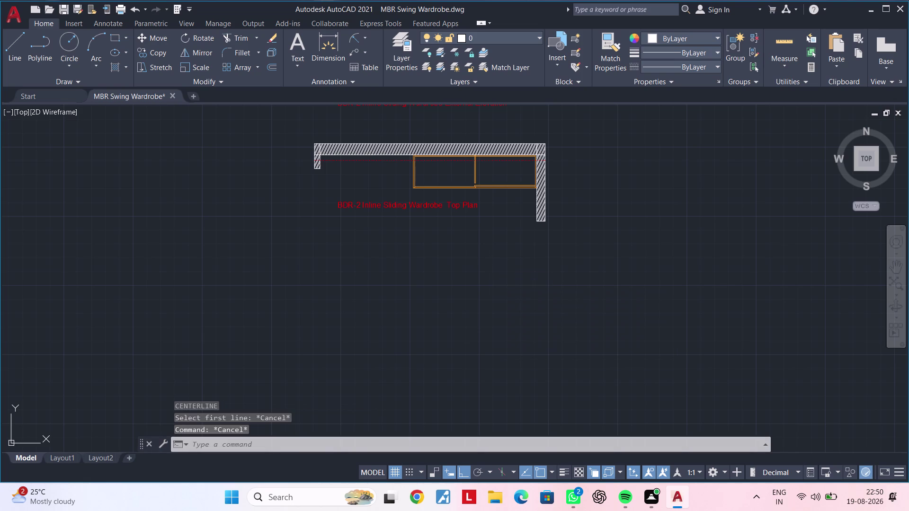
key(Escape)
key(Escape)
key(Escape)
key(Escape)
Place a vertical construction line through the top plan's right wall corner.
text(x)
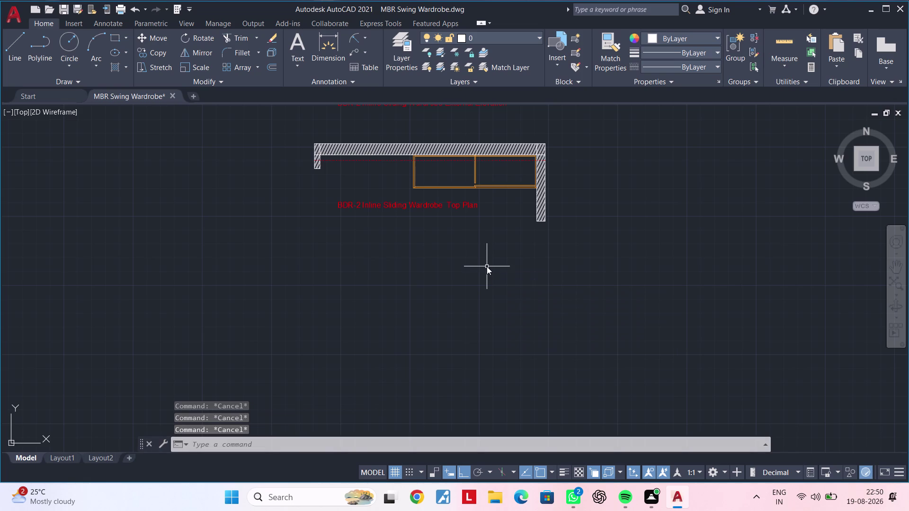
text(l)
key(space)
text(v)
key(space)
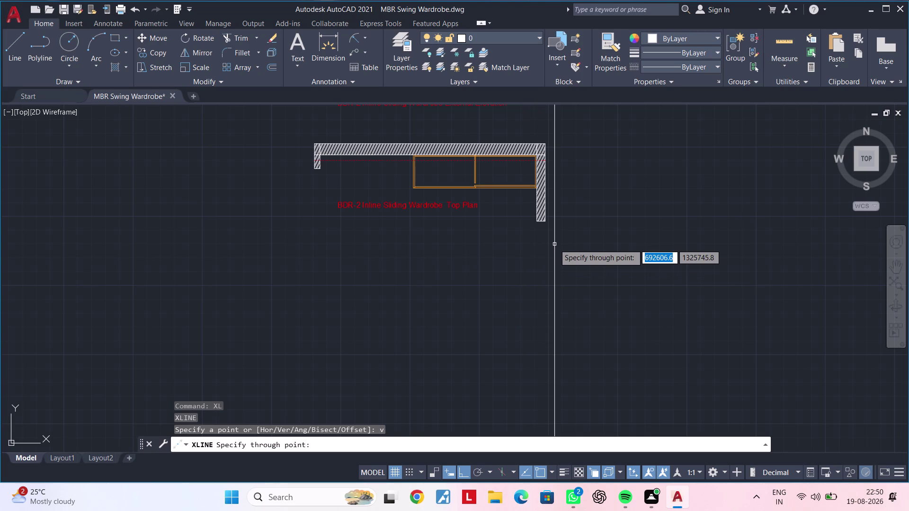
scroll(up, 3)
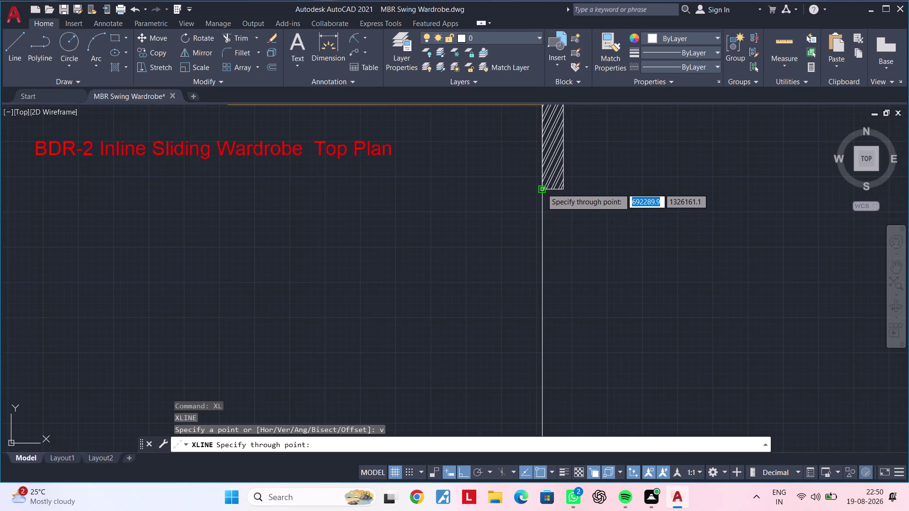
click(542, 189)
scroll(down, 3)
middle_drag(478, 258, 535, 255)
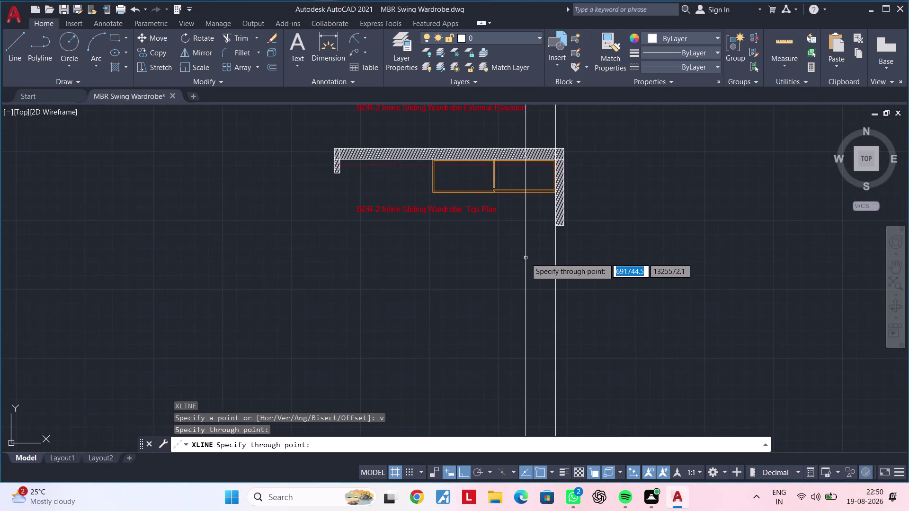
key(Escape)
key(Escape)
Place a horizontal construction line below the BDR-2 top plan.
key(x)
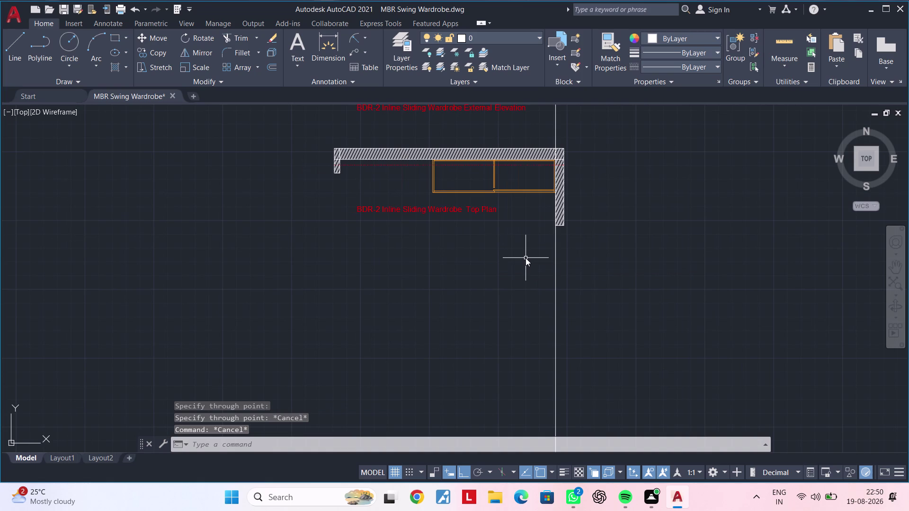
text(l)
key(space)
text(h)
key(space)
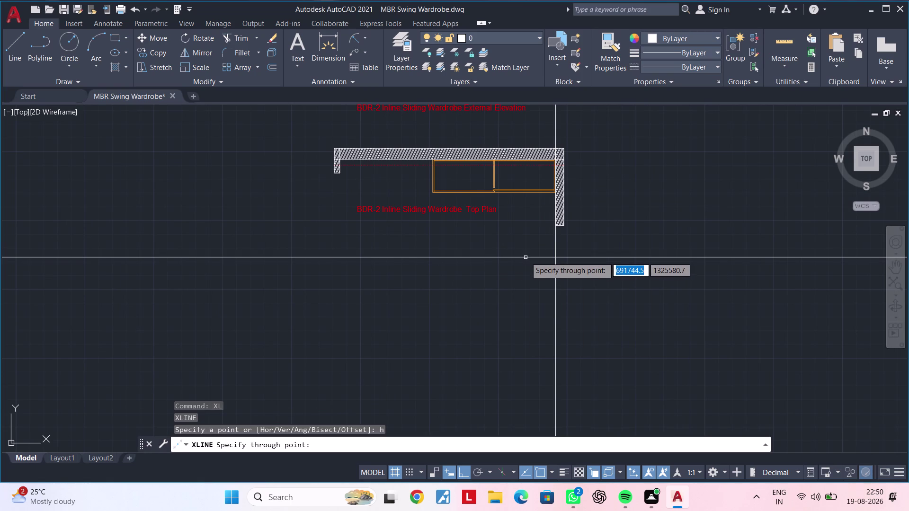
click(525, 248)
key(Escape)
key(Escape)
middle_drag(517, 281, 562, 279)
key(Escape)
key(Escape)
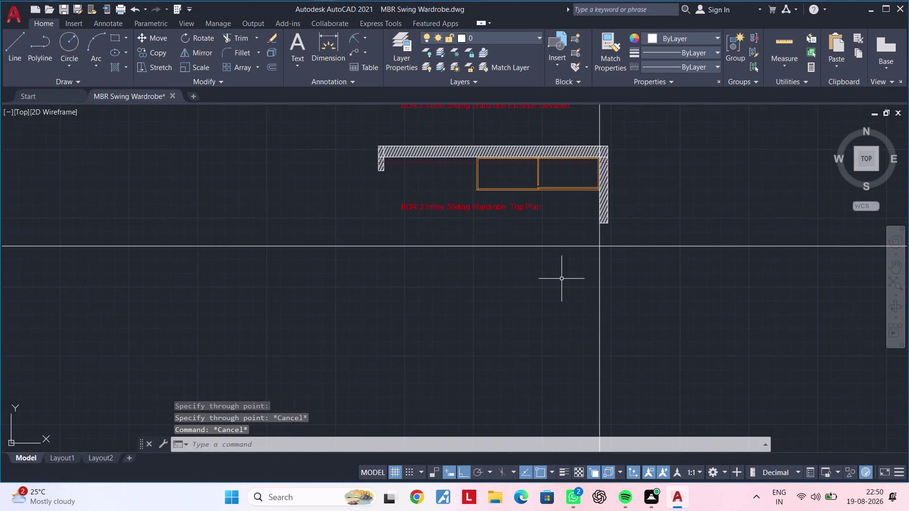
Start trimming the construction lines, then cancel the trim.
text(tr)
key(space)
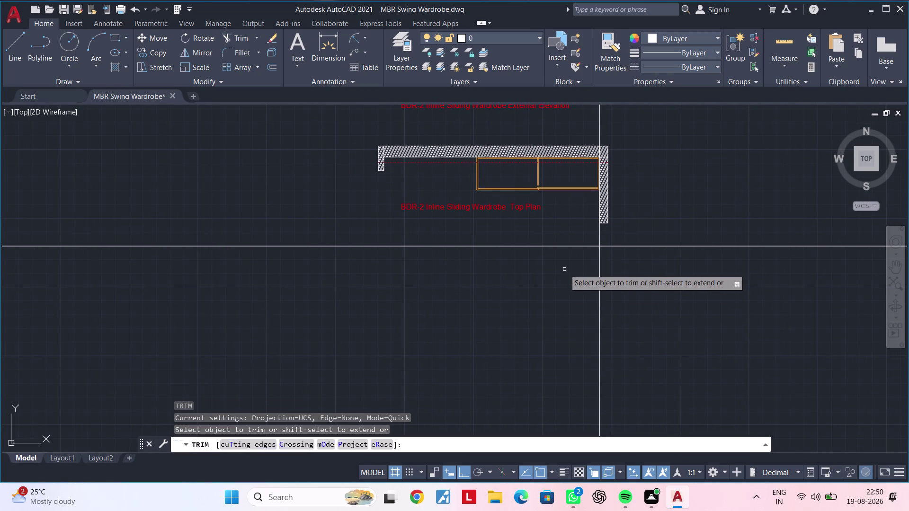
key(Escape)
key(Escape)
key(Escape)
key(Escape)
text(tr)
key(space)
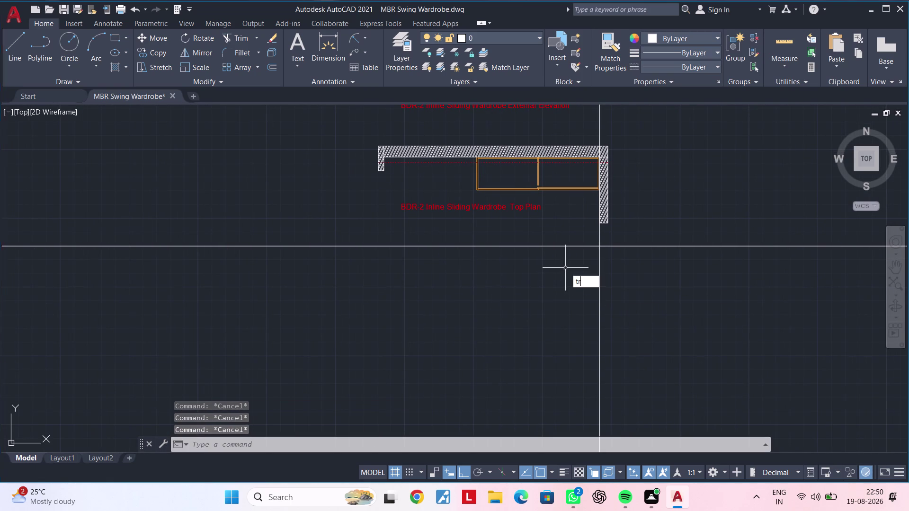
click(599, 233)
key(Escape)
Erase the stray vertical line above the plan and recentre on the top plan.
middle_drag(583, 256, 580, 266)
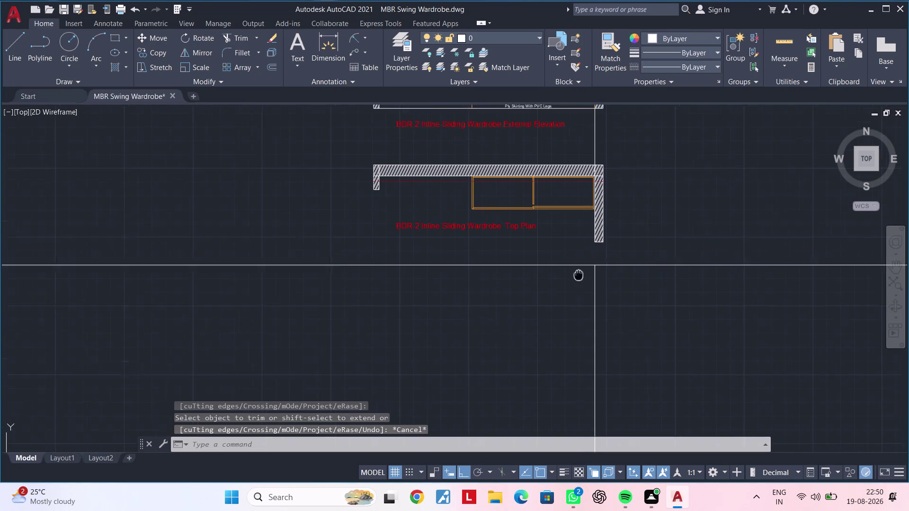
middle_drag(579, 267, 575, 293)
click(588, 172)
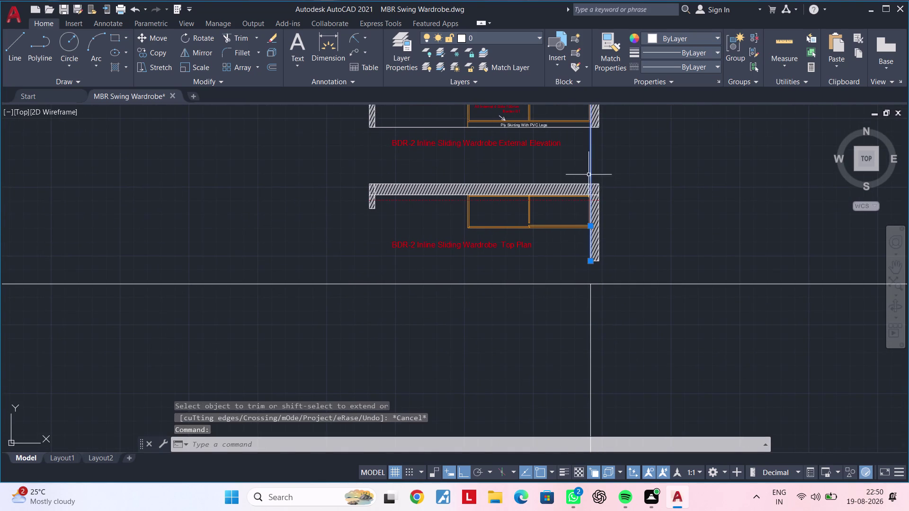
key(Delete)
middle_drag(604, 271, 614, 228)
scroll(up, 3)
middle_drag(580, 273, 560, 299)
key(Escape)
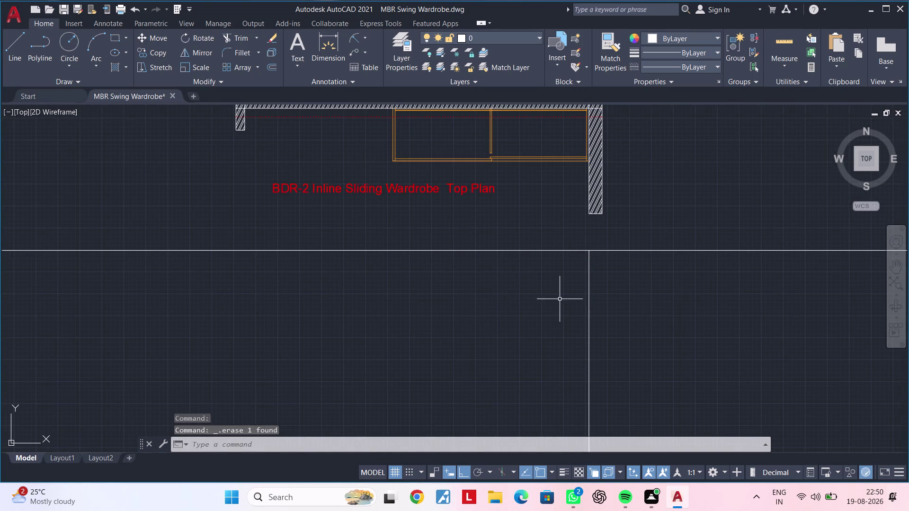
key(Escape)
key(Escape)
key(Escape)
text(of)
key(space)
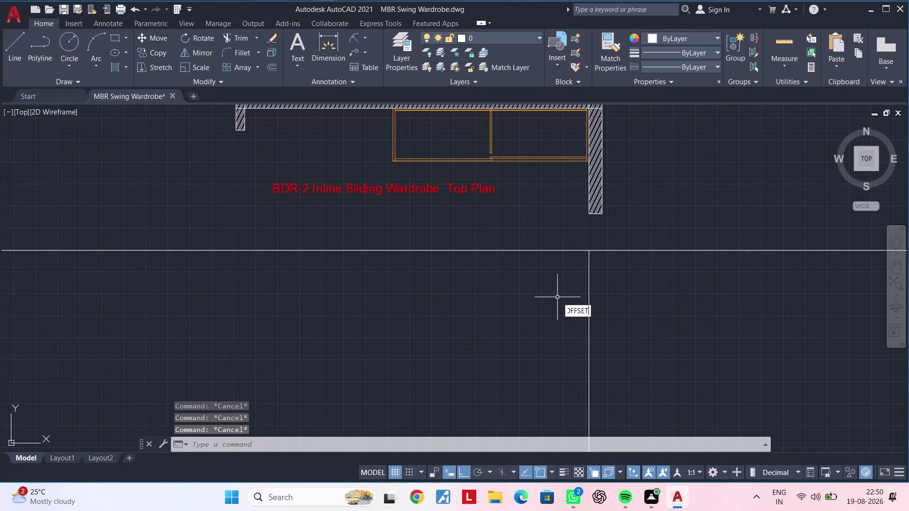
Offset the vertical construction line 200 units to the right.
text(200)
key(Return)
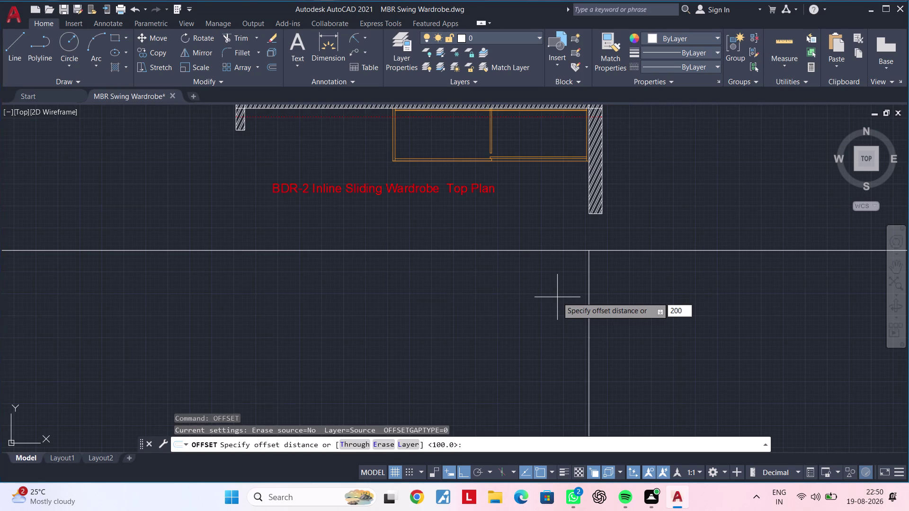
click(590, 304)
click(668, 300)
key(Escape)
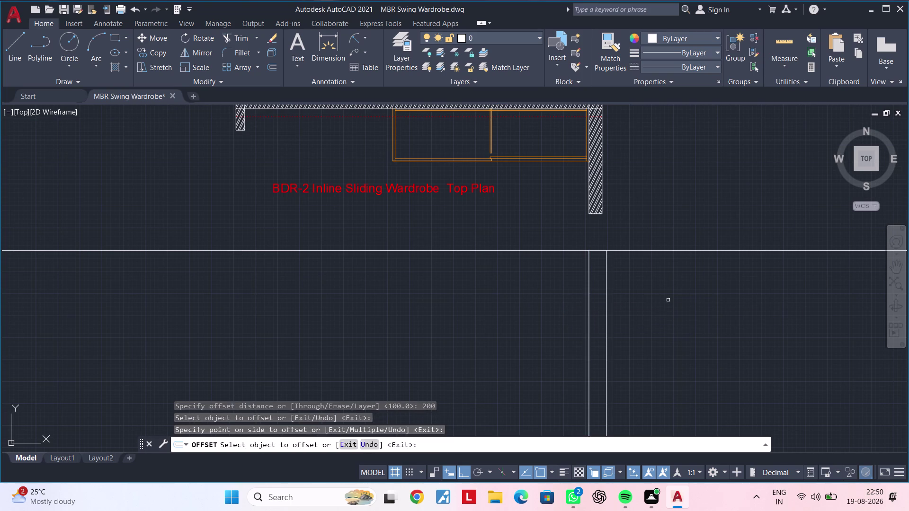
key(Escape)
Trim the horizontal construction line beyond the right vertical line.
text(tr)
key(space)
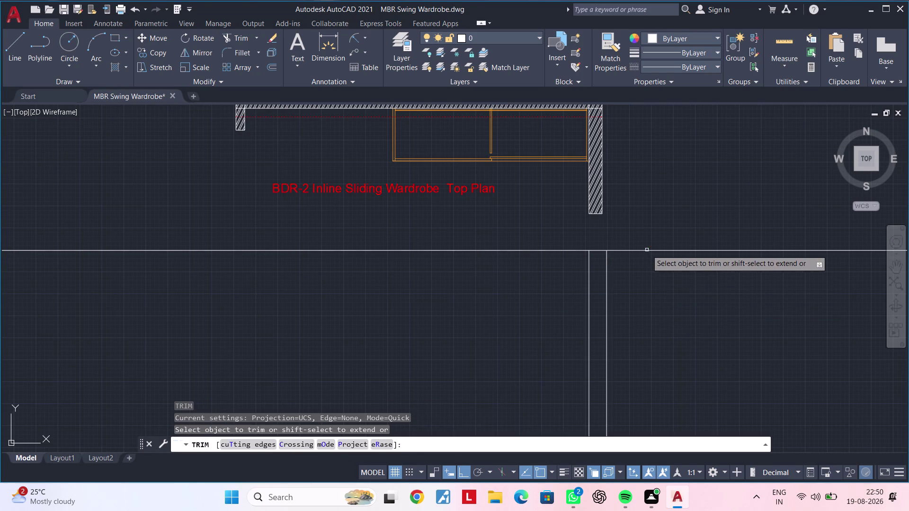
click(646, 250)
scroll(down, 3)
middle_drag(537, 292, 644, 275)
key(Escape)
key(Escape)
key(Escape)
Offset a vertical line by 45 units.
text(o)
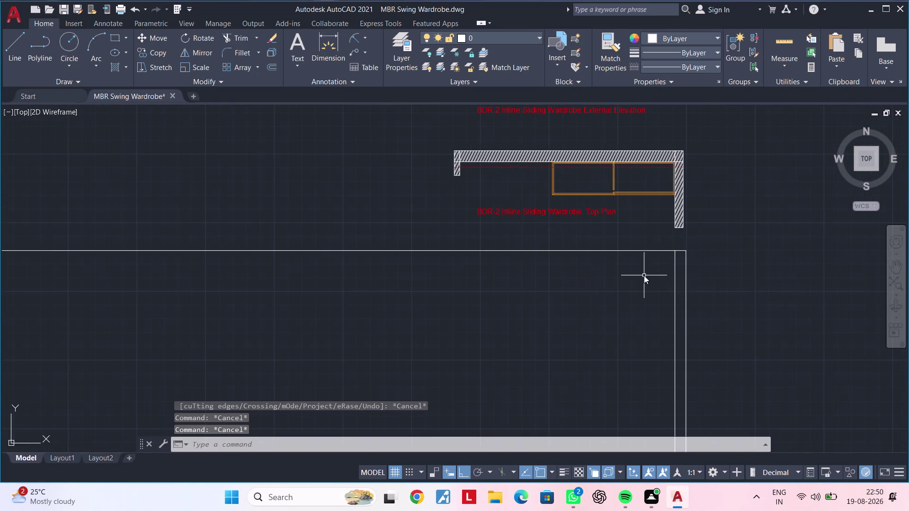
text(f)
key(space)
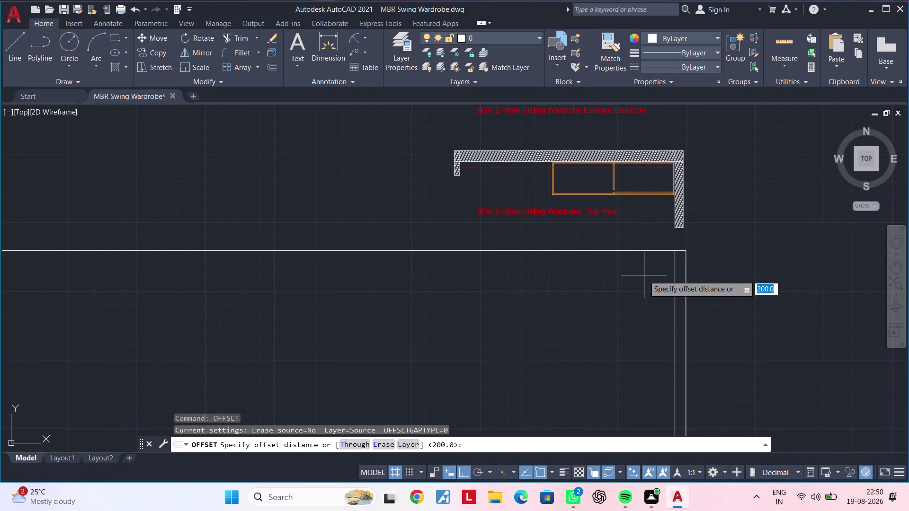
text(45)
key(Return)
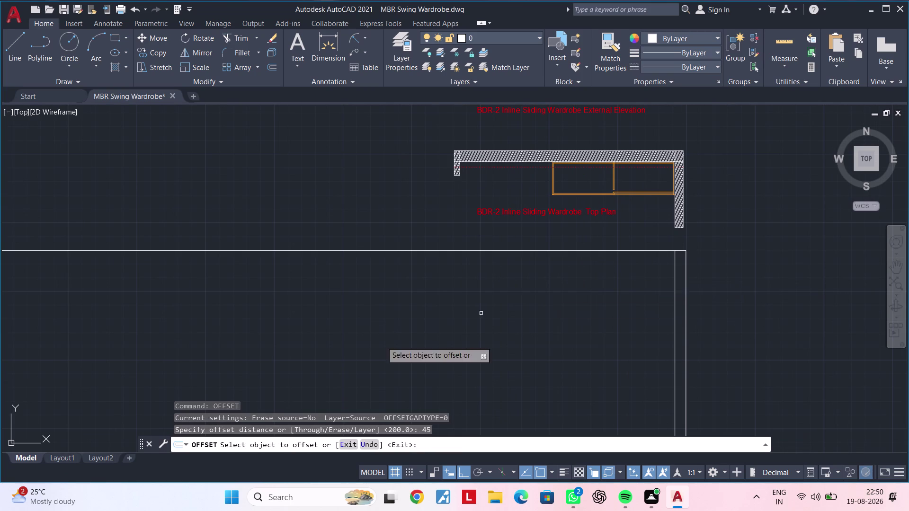
click(673, 272)
click(633, 275)
scroll(up, 3)
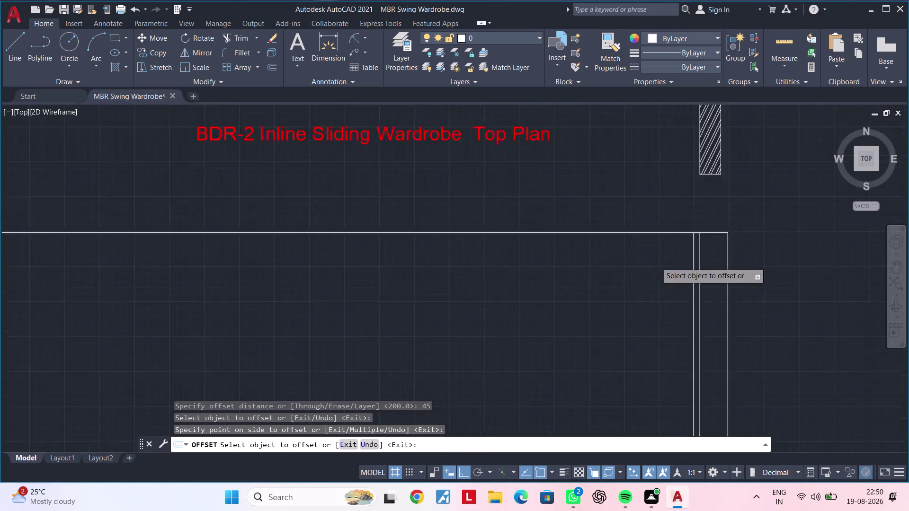
scroll(up, 3)
middle_drag(705, 276, 622, 374)
middle_drag(626, 337, 551, 324)
key(space)
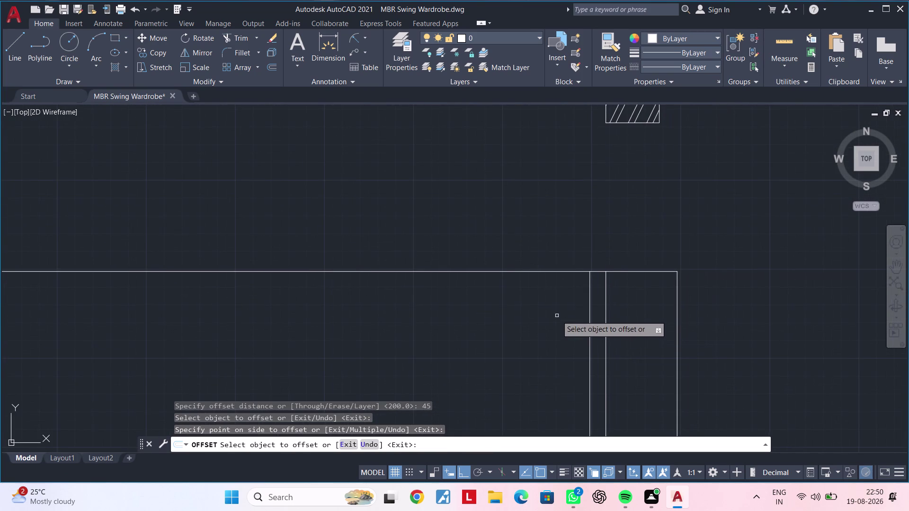
Offset a vertical line by 1070 units.
key(space)
text(1070)
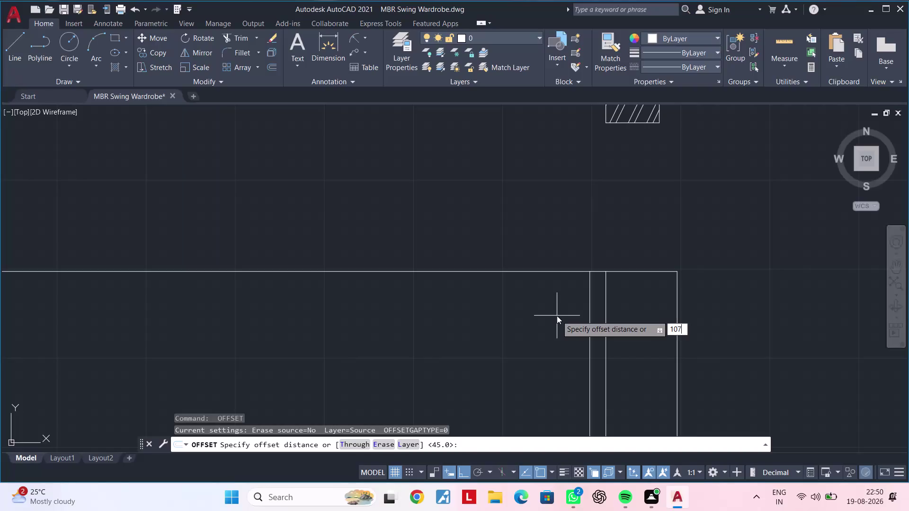
key(Return)
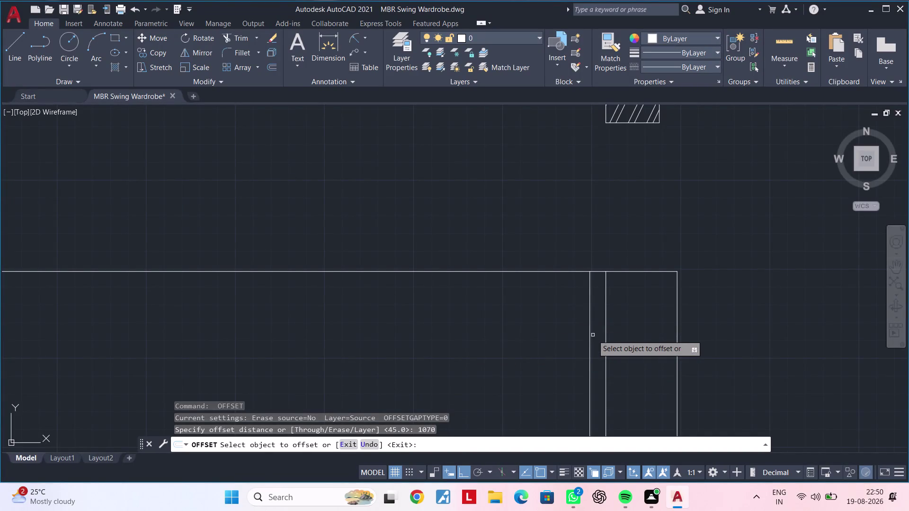
click(589, 335)
click(343, 324)
middle_drag(338, 323, 786, 242)
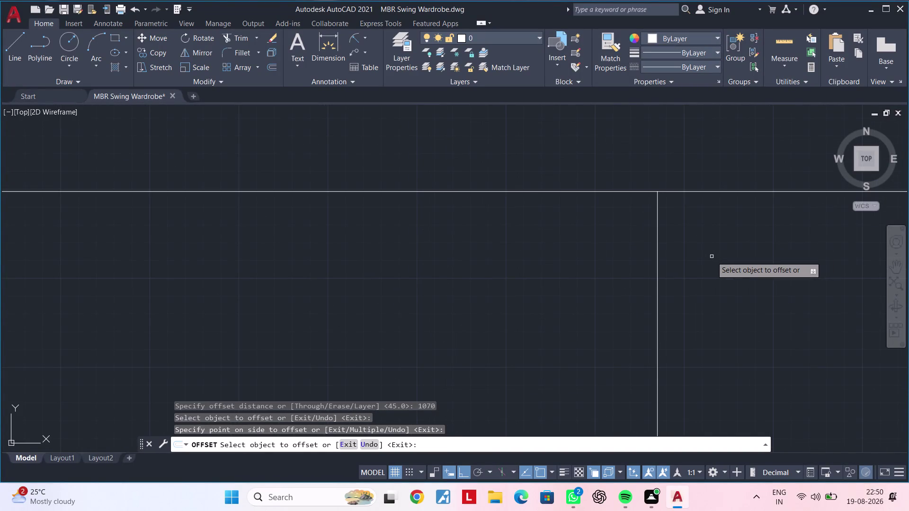
key(space)
Offset a vertical line by 1115 units and check the result.
key(space)
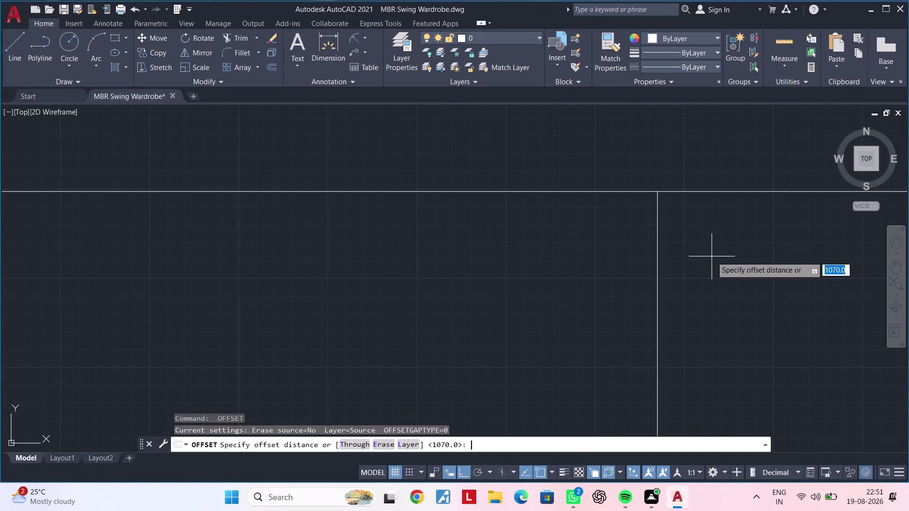
text(11)
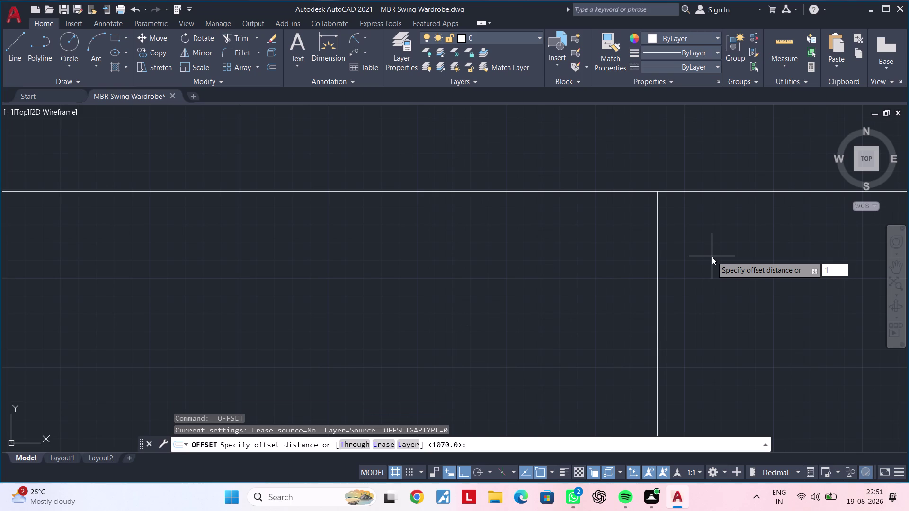
text(15)
key(Return)
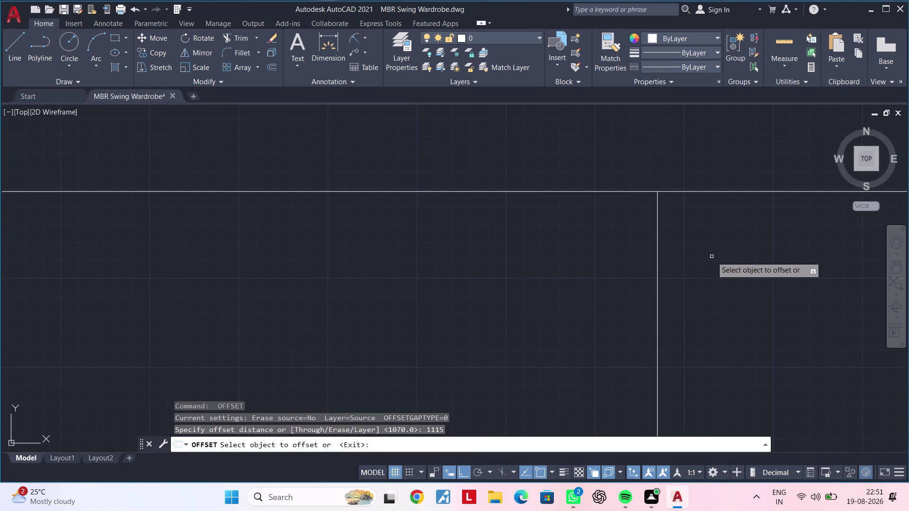
drag(658, 249, 654, 249)
click(430, 251)
middle_drag(417, 260, 718, 254)
scroll(down, 3)
middle_drag(590, 264, 555, 264)
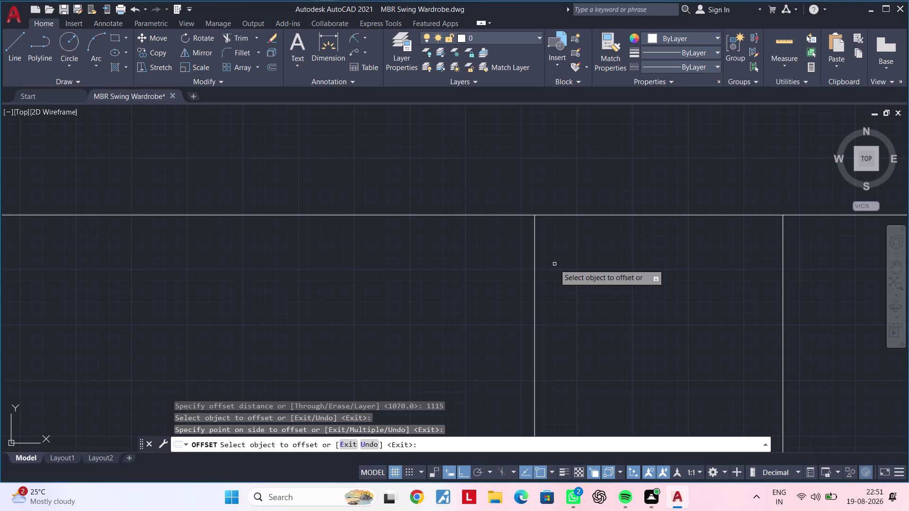
scroll(down, 3)
middle_drag(613, 295, 501, 282)
key(Escape)
key(Escape)
key(Escape)
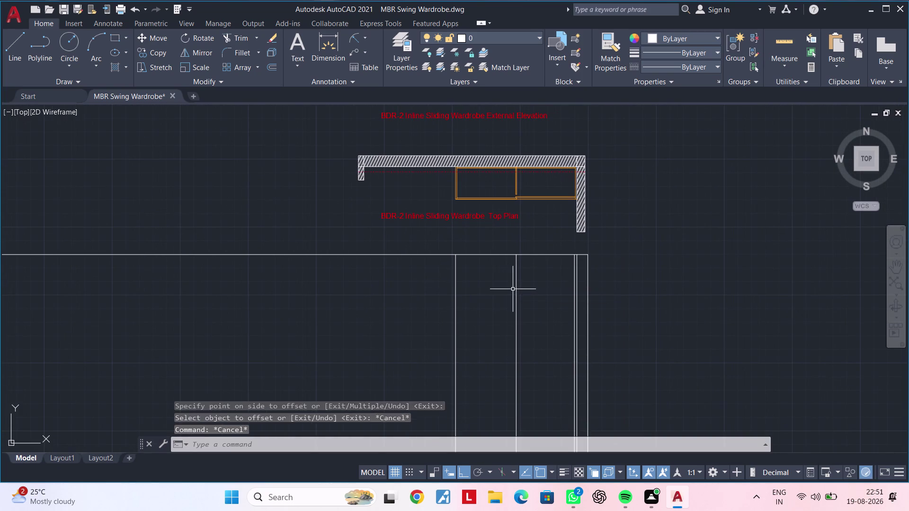
Window-select and delete the offset vertical lines and a leftover stray object.
key(Escape)
click(603, 292)
click(423, 335)
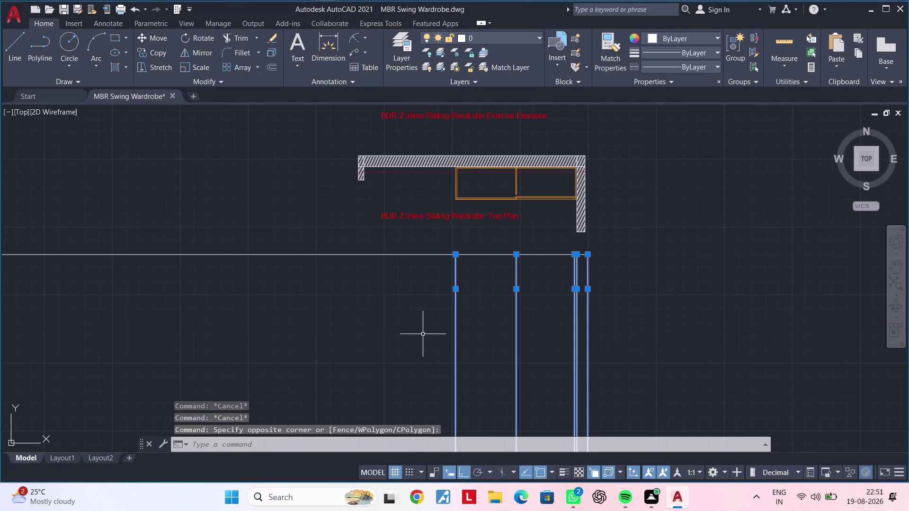
key(Delete)
click(486, 252)
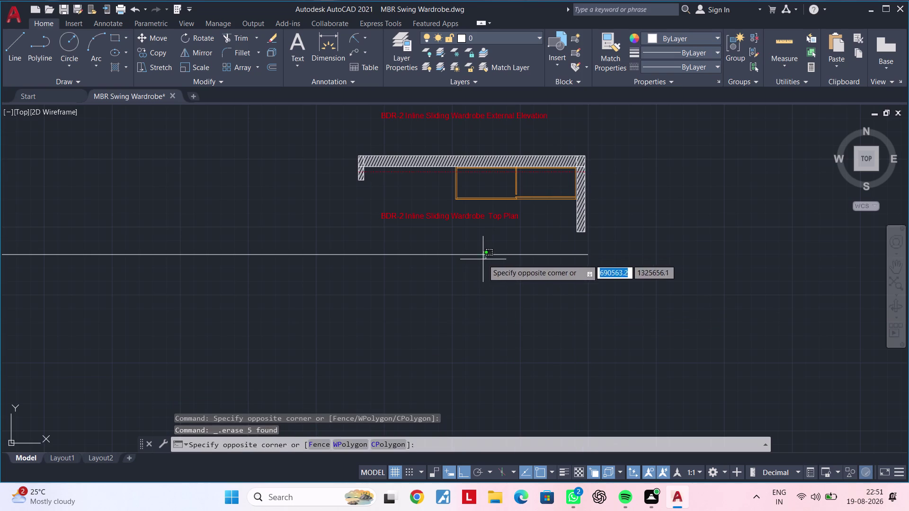
click(482, 261)
key(Delete)
Zoom out and pan to frame the MBR swing wardrobe top plan.
scroll(down, 3)
middle_drag(493, 281, 476, 321)
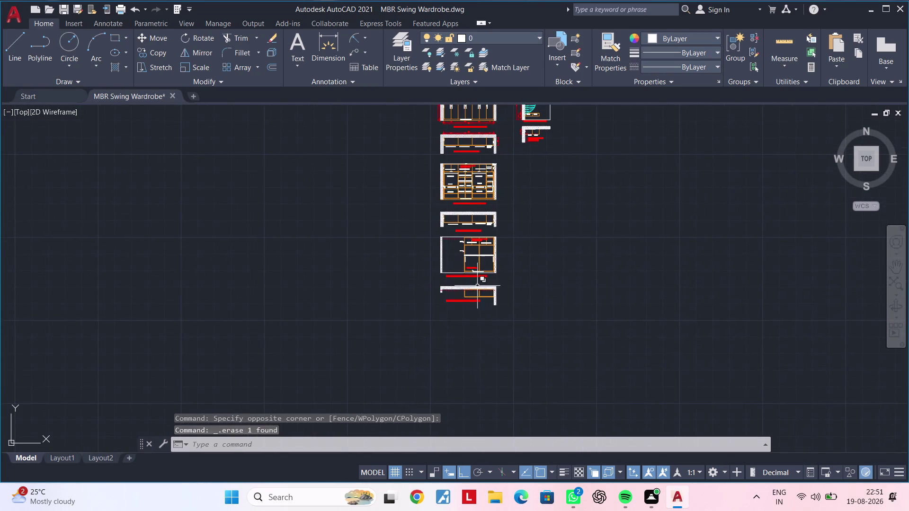
scroll(up, 3)
middle_drag(486, 275, 464, 355)
scroll(up, 3)
middle_drag(444, 236, 428, 314)
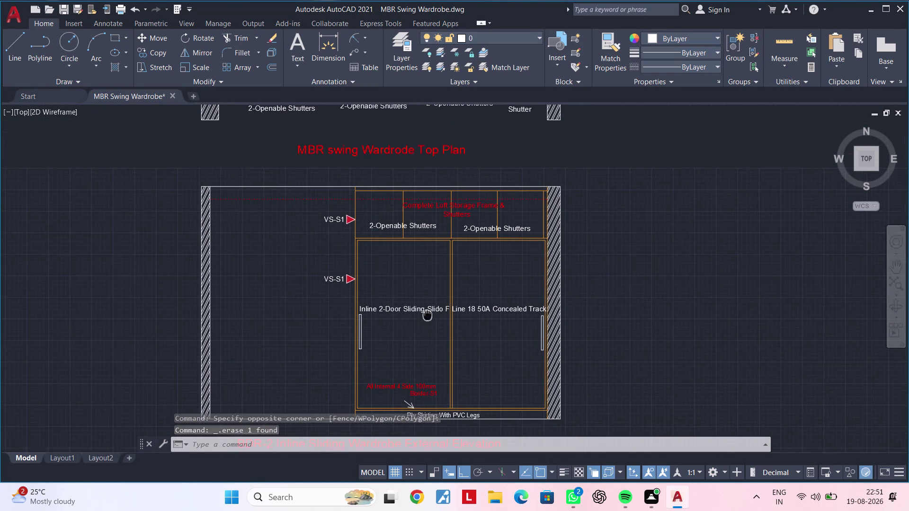
middle_drag(428, 314, 427, 315)
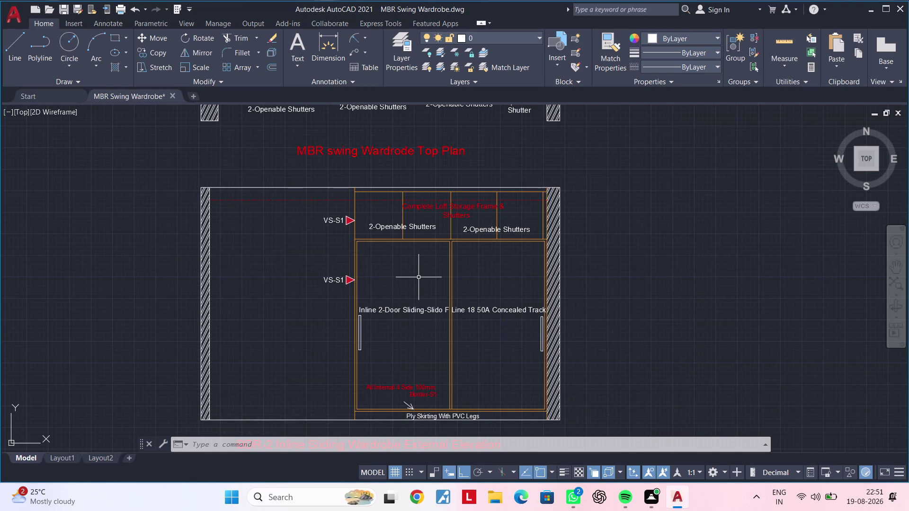
scroll(down, 3)
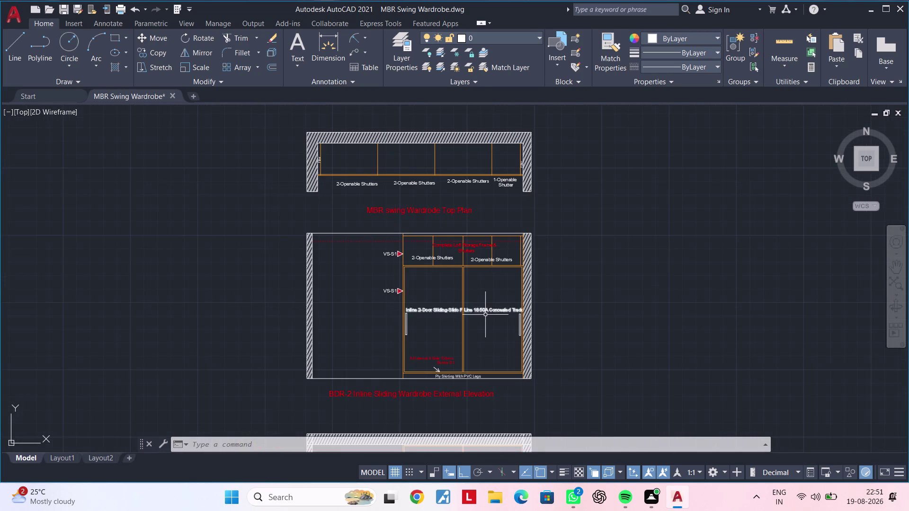
Copy all 45 objects of the BDR-2 elevation to a spot lower in the column.
middle_drag(481, 311, 447, 305)
click(240, 207)
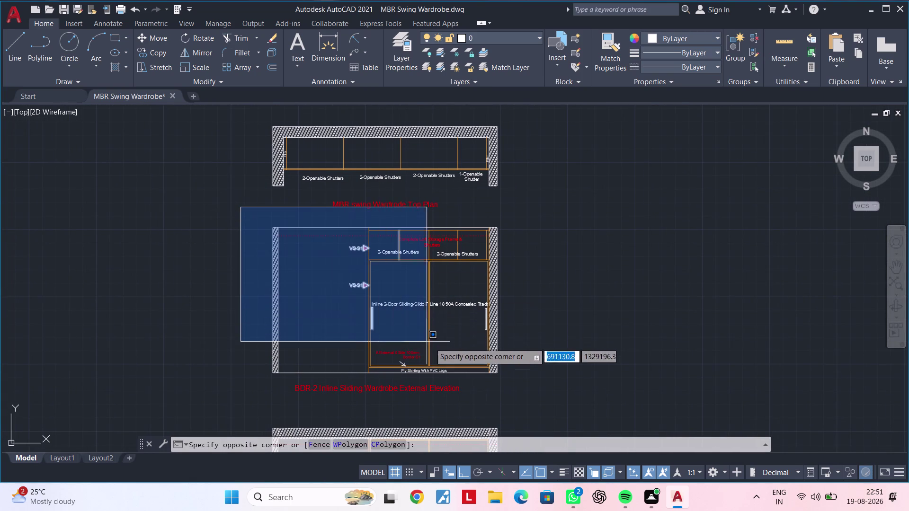
click(529, 380)
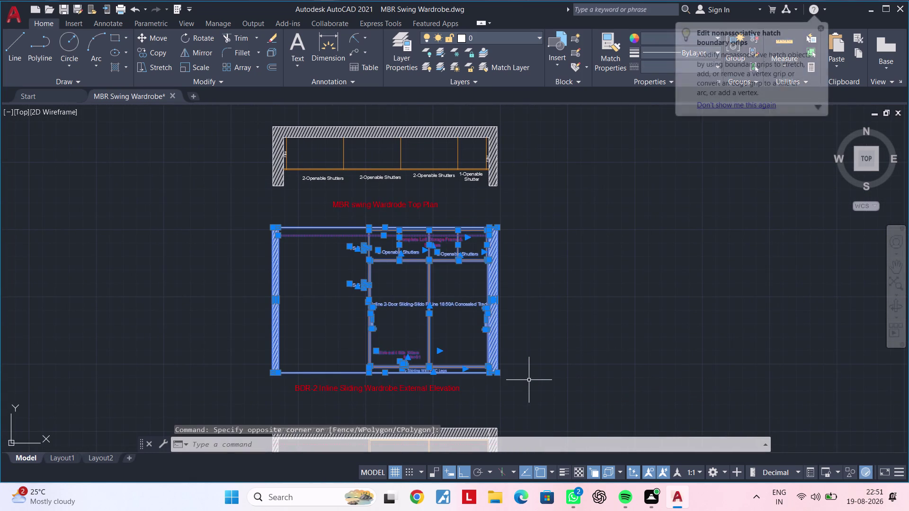
text(co)
key(space)
click(527, 382)
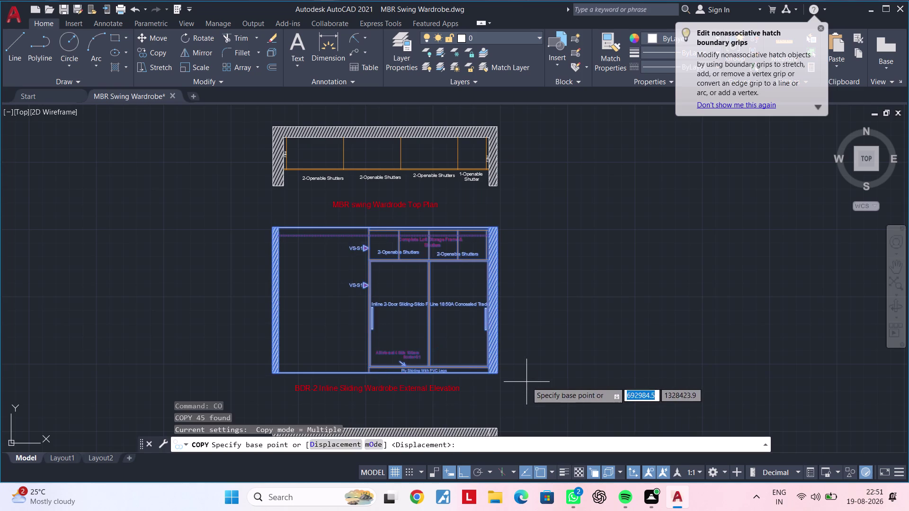
scroll(down, 3)
middle_drag(543, 371, 550, 300)
middle_drag(546, 420, 548, 351)
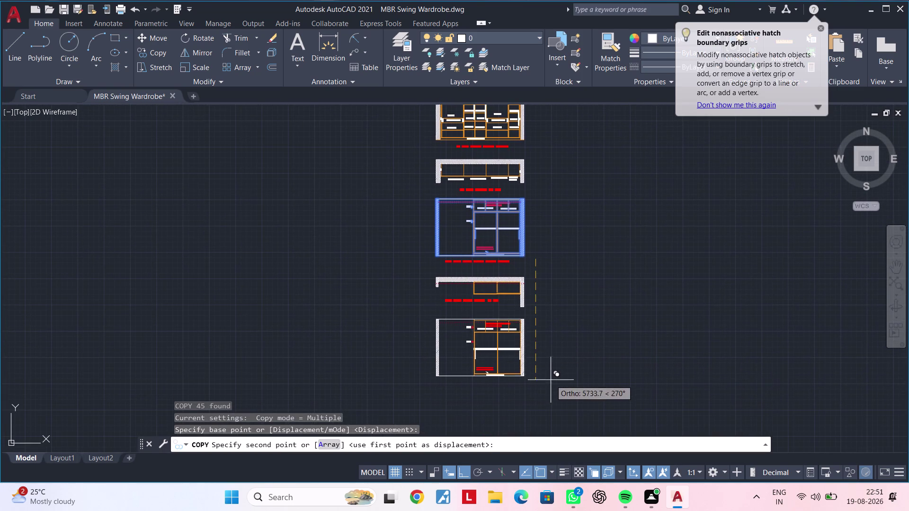
click(550, 387)
key(Escape)
key(Escape)
key(Escape)
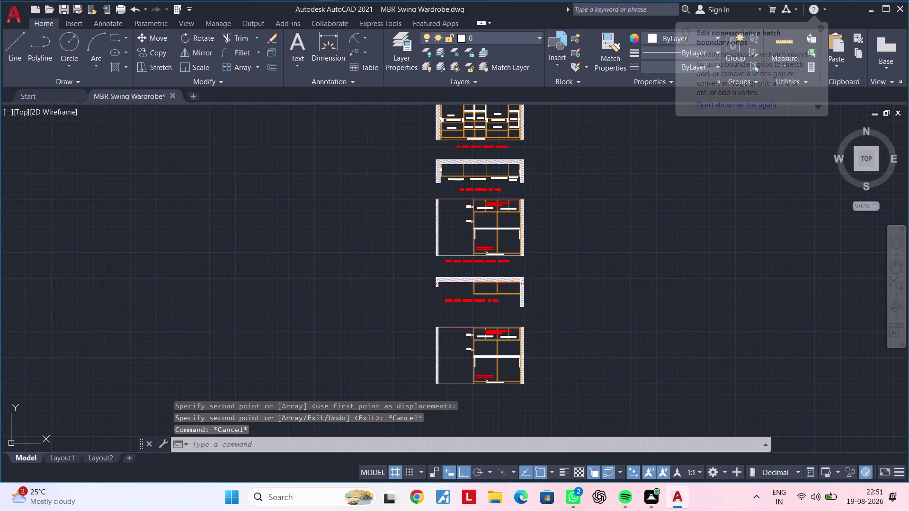
scroll(up, 3)
scroll(up, 3)
Select the outer line of the copied elevation's right wall.
middle_drag(501, 317, 482, 342)
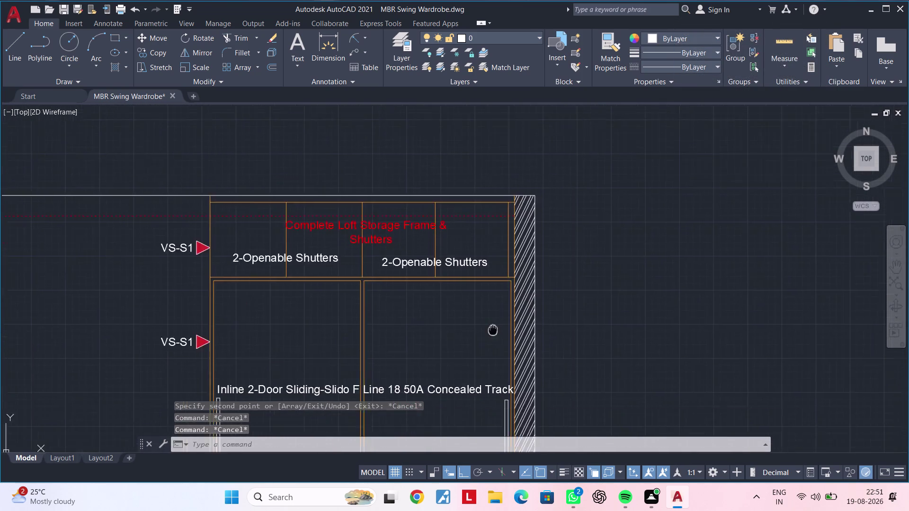
middle_drag(482, 343, 439, 374)
scroll(up, 3)
click(483, 254)
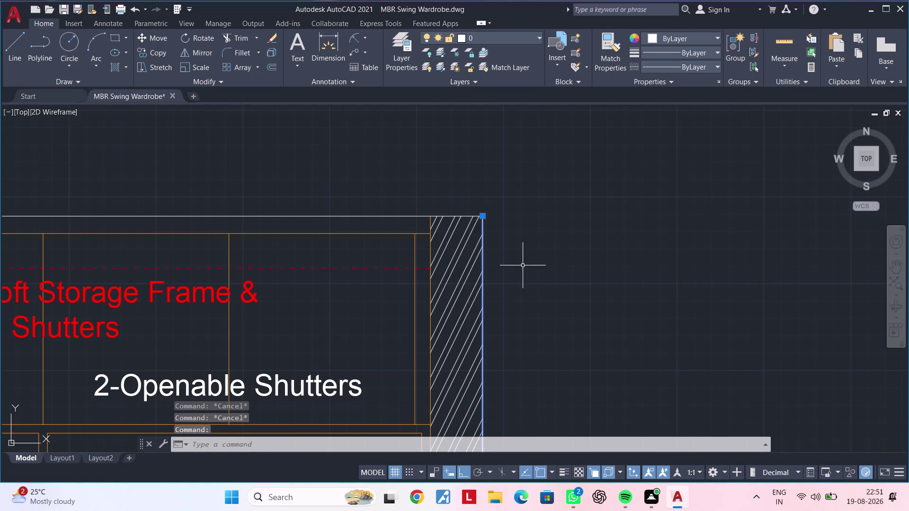
scroll(down, 3)
middle_drag(525, 272, 528, 214)
scroll(down, 3)
middle_drag(544, 258, 540, 211)
middle_drag(578, 303, 558, 250)
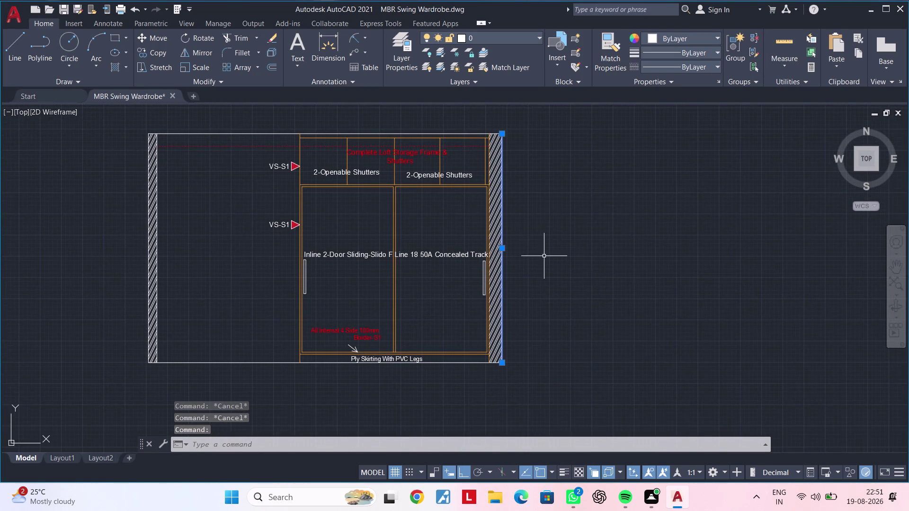
Move the selected right wall line 50 units to the right.
text(m)
key(space)
click(504, 365)
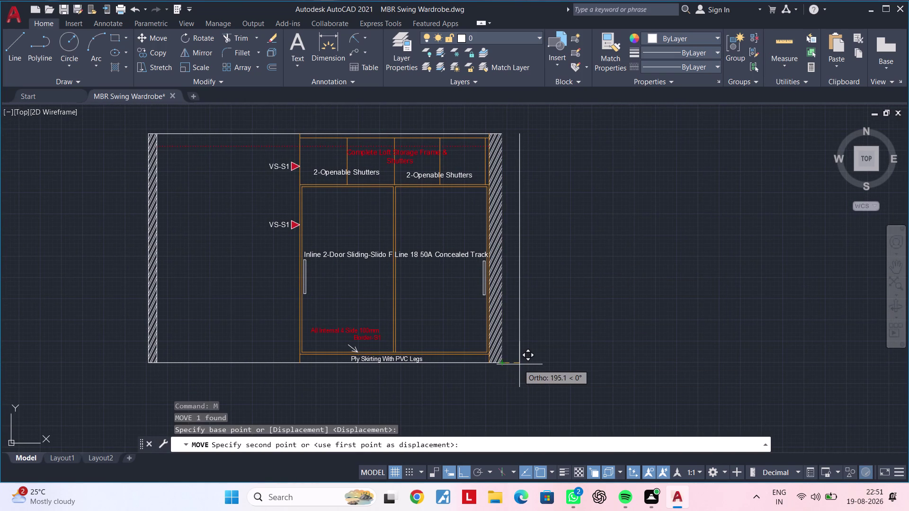
text(50)
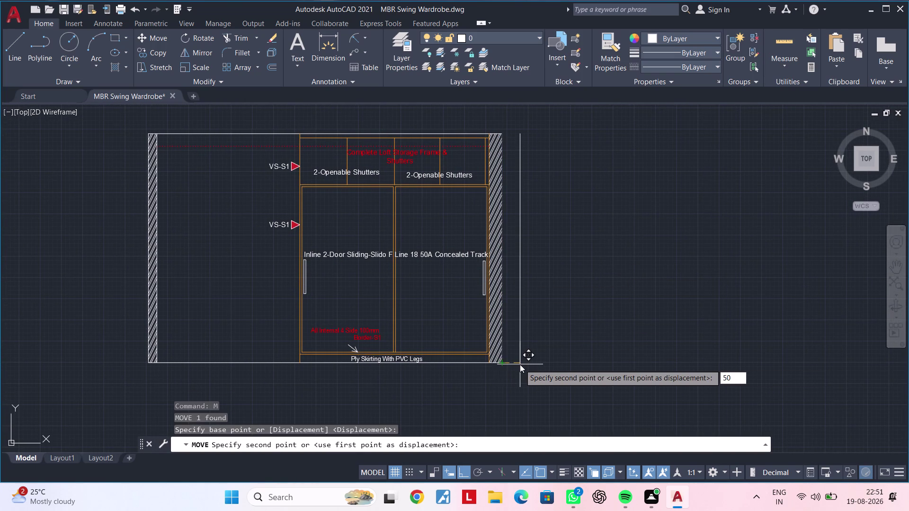
key(Return)
key(Escape)
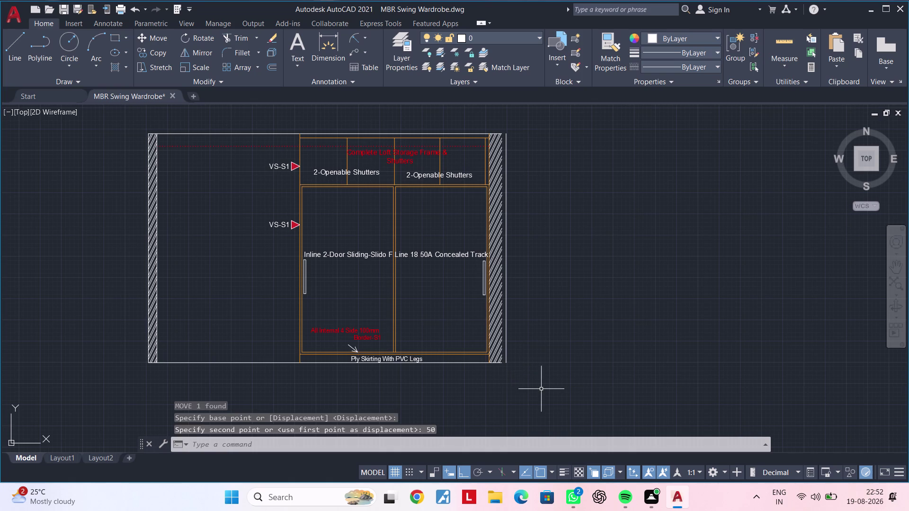
key(Escape)
key(Escape)
Extend the elevation's top edge to the moved wall line.
text(ex)
key(space)
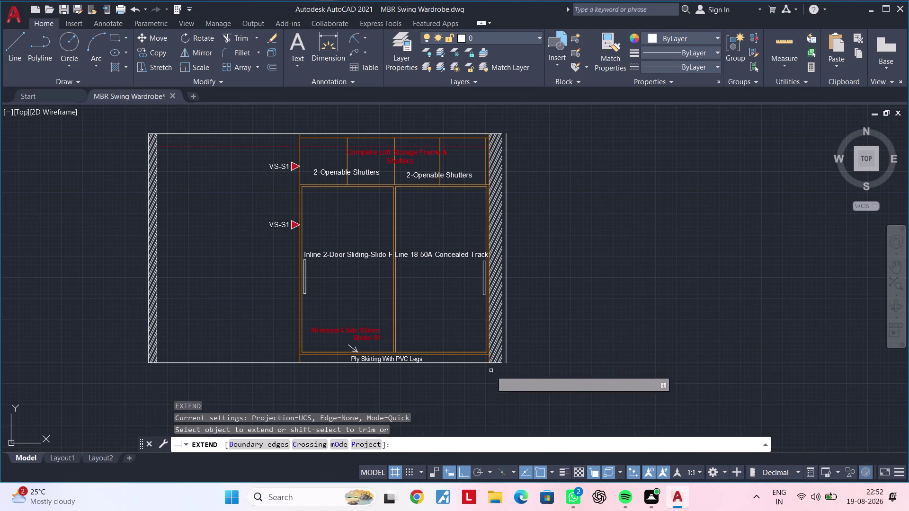
scroll(up, 3)
click(473, 356)
scroll(down, 3)
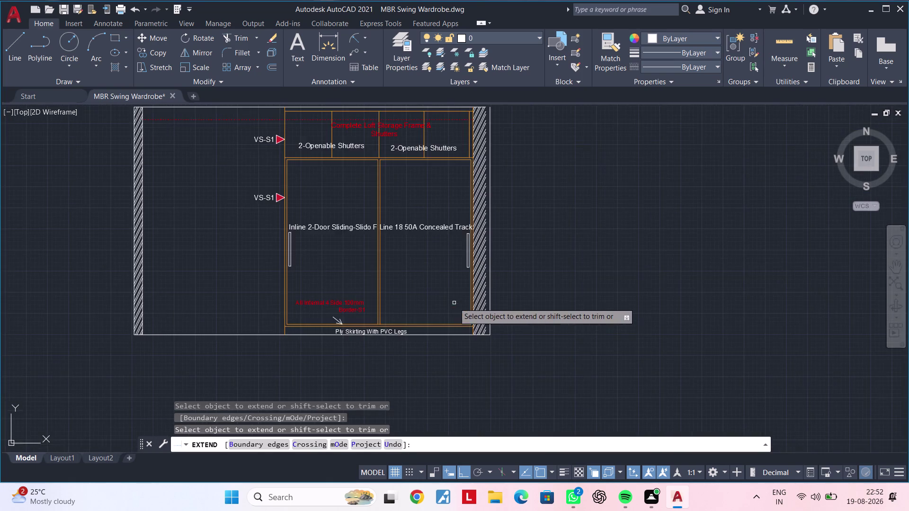
middle_drag(448, 296, 451, 403)
scroll(up, 3)
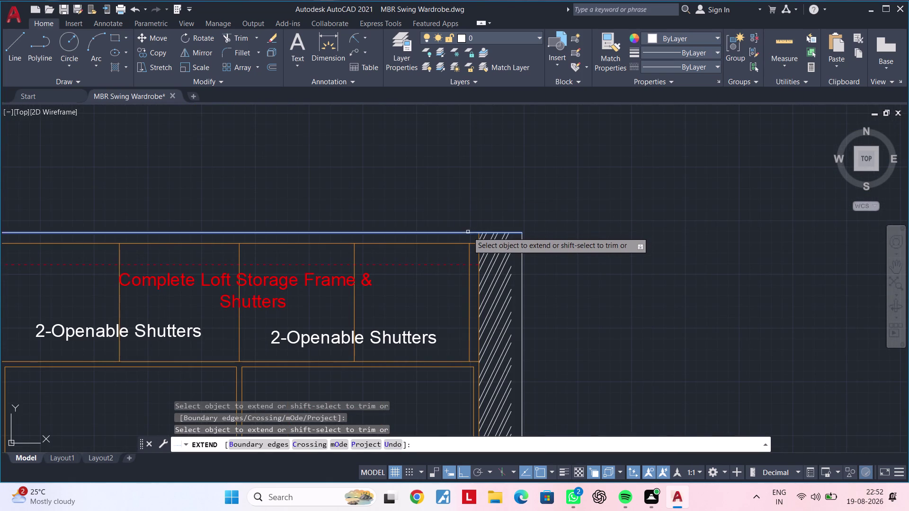
click(467, 232)
key(Escape)
Erase the right wall hatch and cancel any leftover command.
click(503, 251)
click(494, 255)
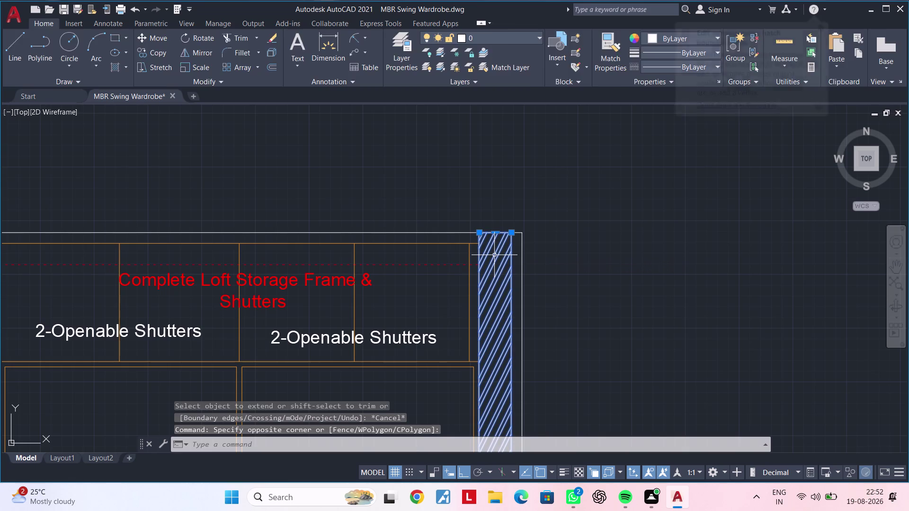
key(Delete)
middle_drag(495, 282, 572, 296)
key(Escape)
key(Escape)
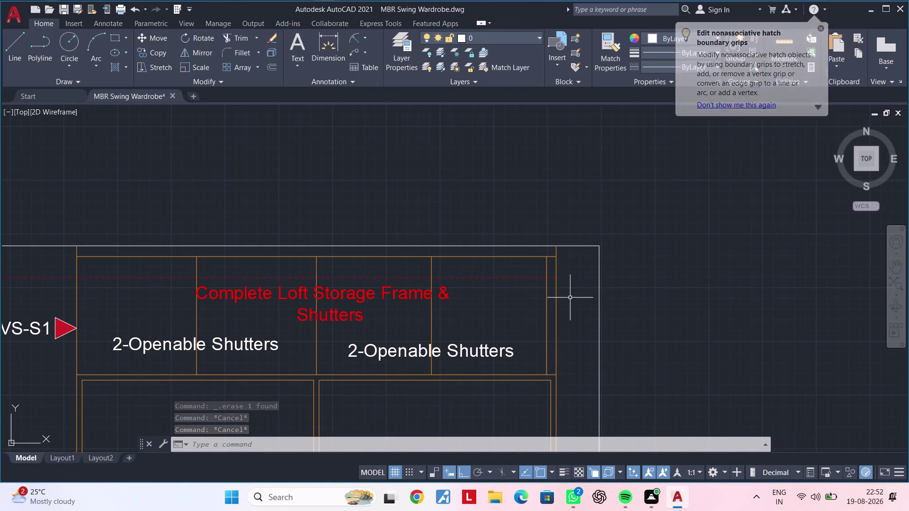
key(Escape)
key(Escape)
Delete the concealed sliding-track label from the sliding door section.
key(Escape)
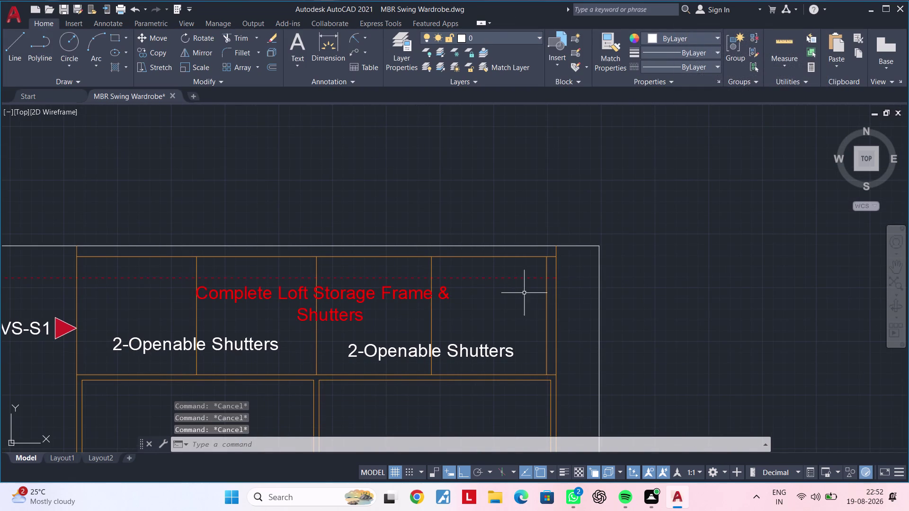
middle_drag(506, 322, 522, 322)
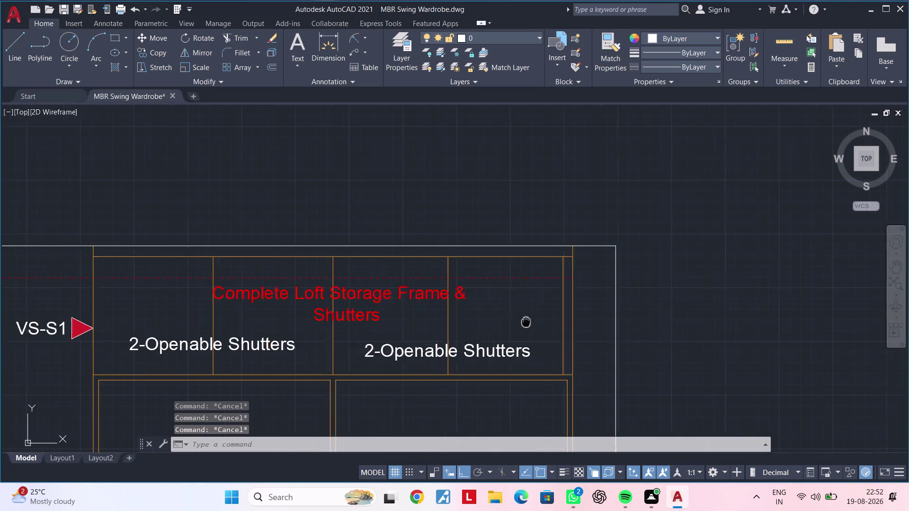
middle_drag(522, 322, 604, 317)
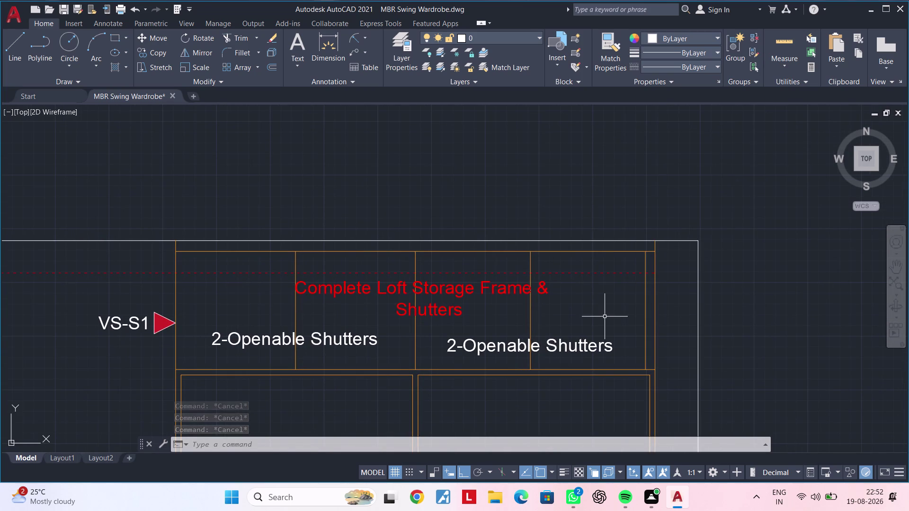
middle_drag(585, 313, 702, 276)
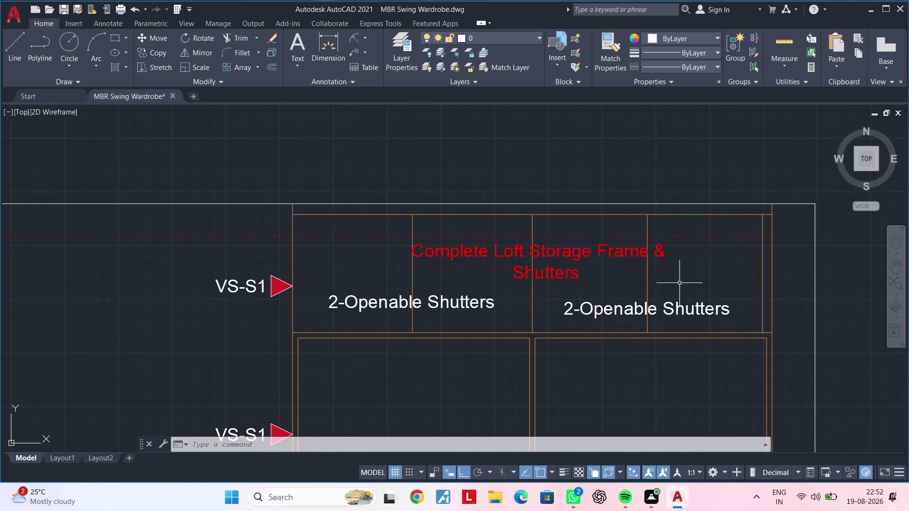
middle_drag(465, 367, 559, 328)
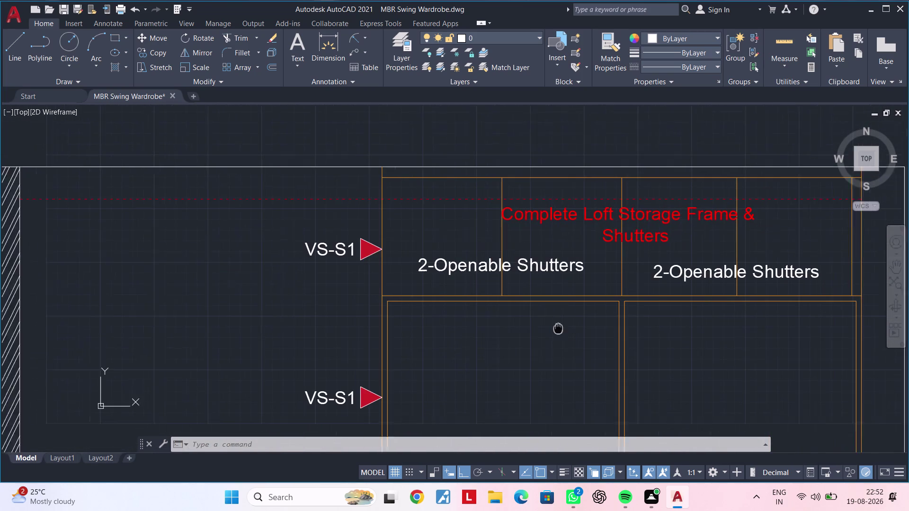
middle_drag(558, 329, 565, 326)
middle_drag(539, 335, 539, 295)
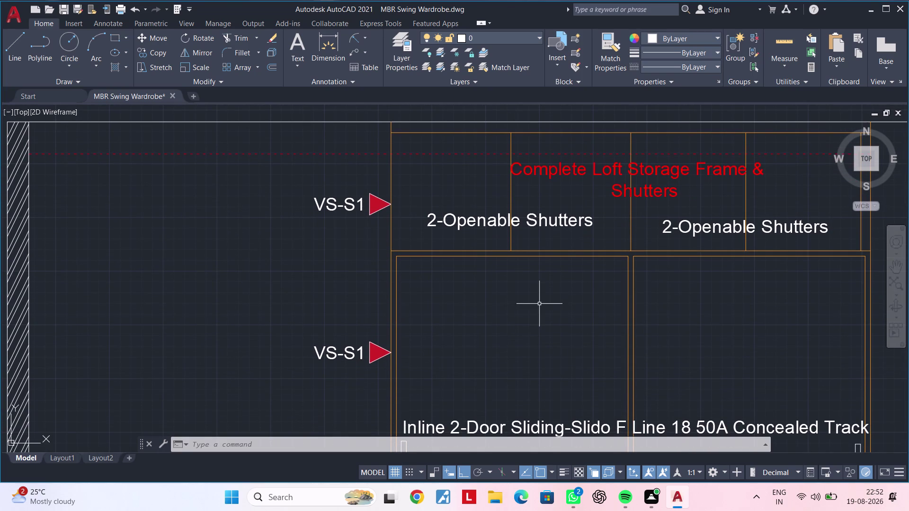
scroll(down, 3)
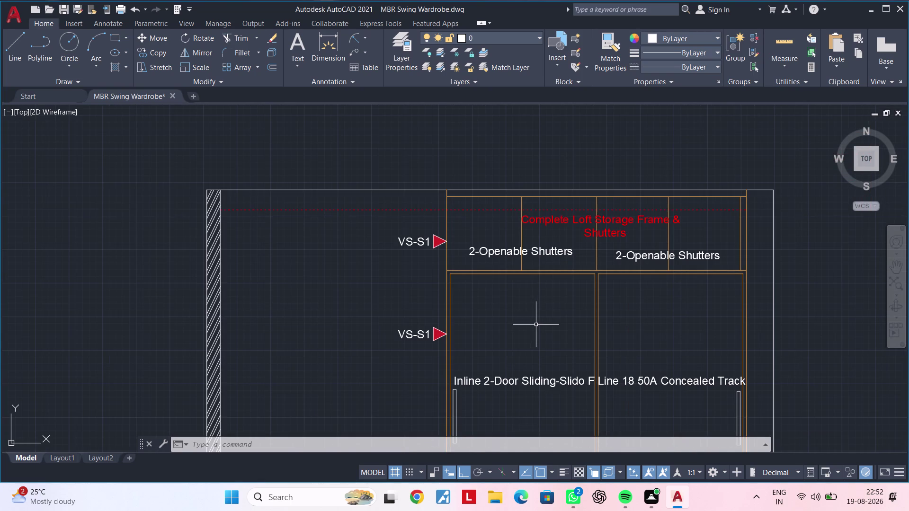
middle_drag(536, 322, 540, 285)
click(533, 343)
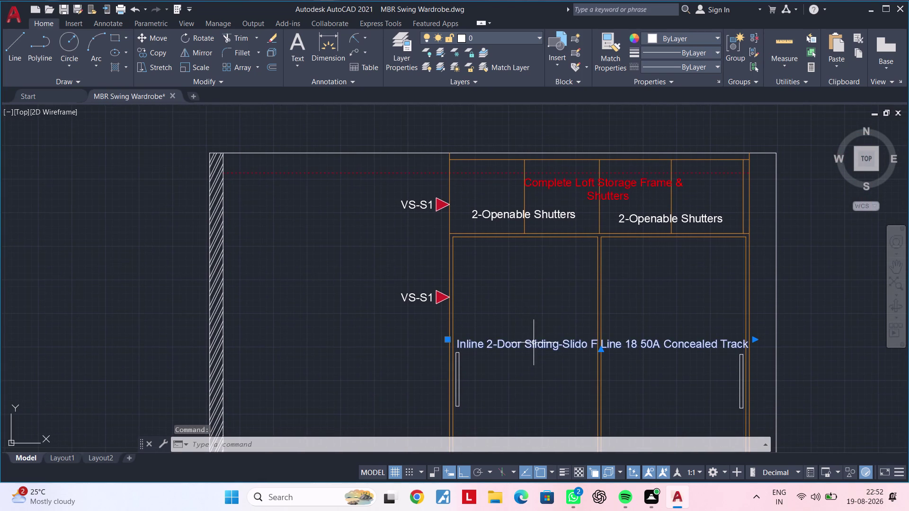
key(Delete)
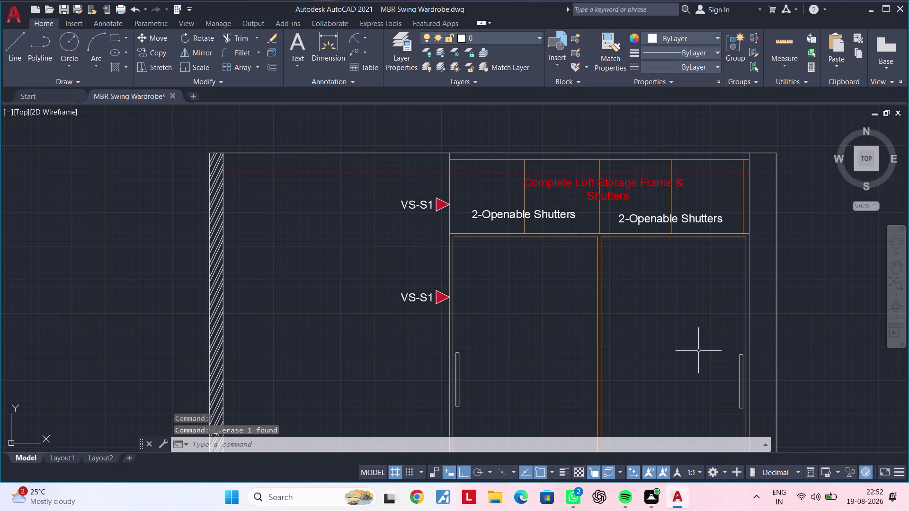
Delete the right and left door handle outlines.
middle_drag(687, 332, 661, 258)
scroll(up, 3)
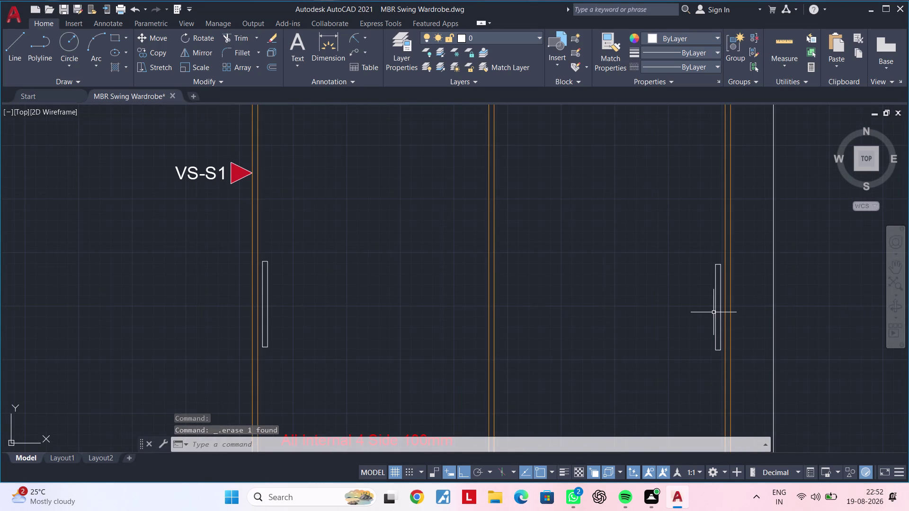
click(715, 311)
key(Delete)
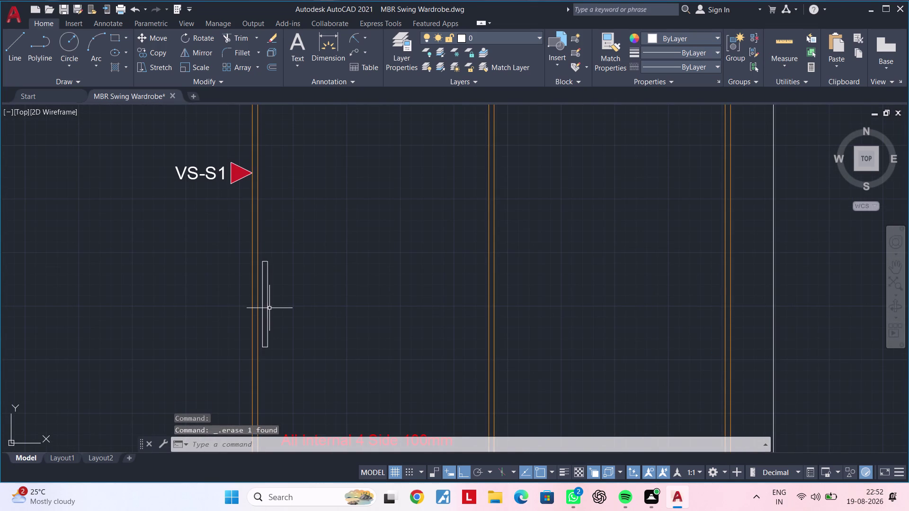
click(268, 309)
key(Delete)
scroll(down, 3)
middle_drag(339, 290, 350, 251)
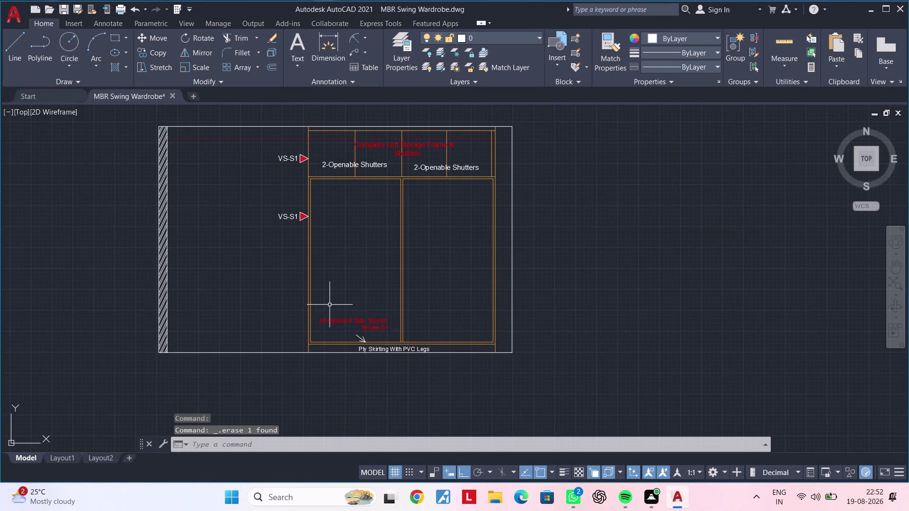
Delete the red frame note and all its leader arrow pieces above the skirting.
click(342, 321)
key(Delete)
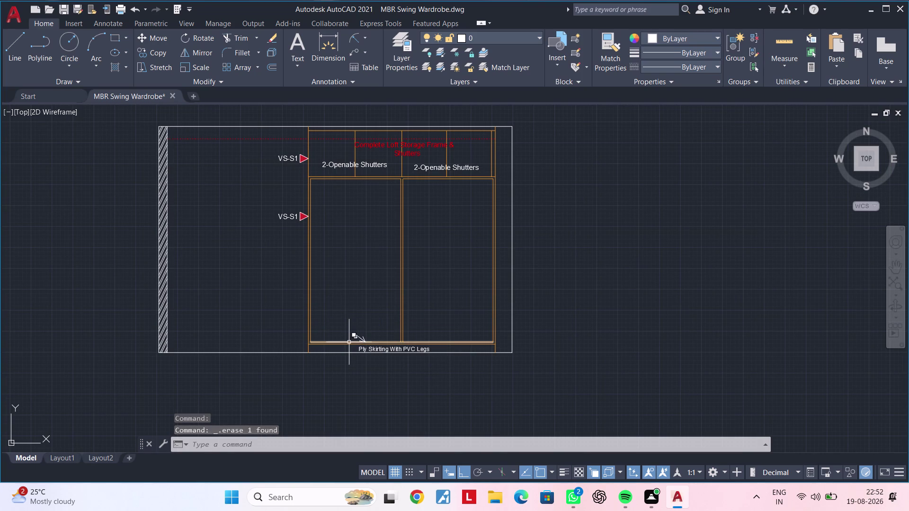
scroll(up, 3)
click(369, 337)
key(Delete)
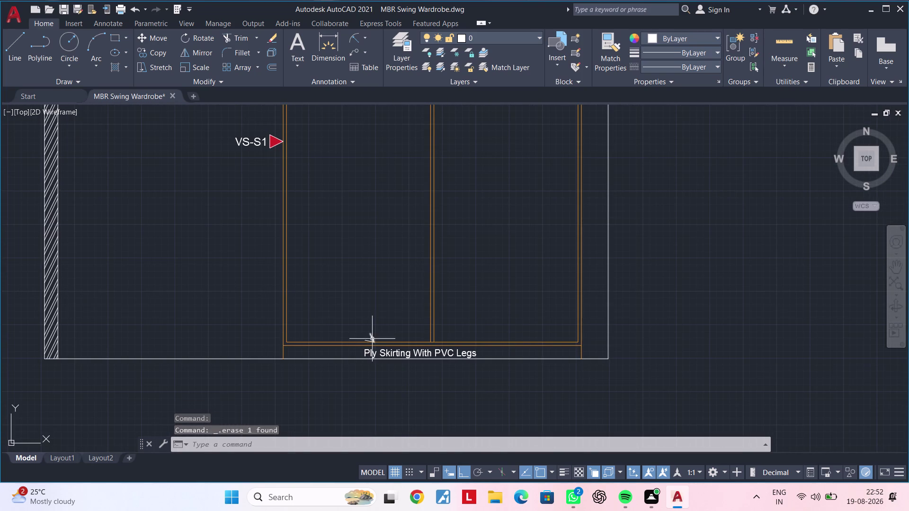
scroll(up, 3)
click(367, 341)
key(Delete)
click(353, 349)
key(Delete)
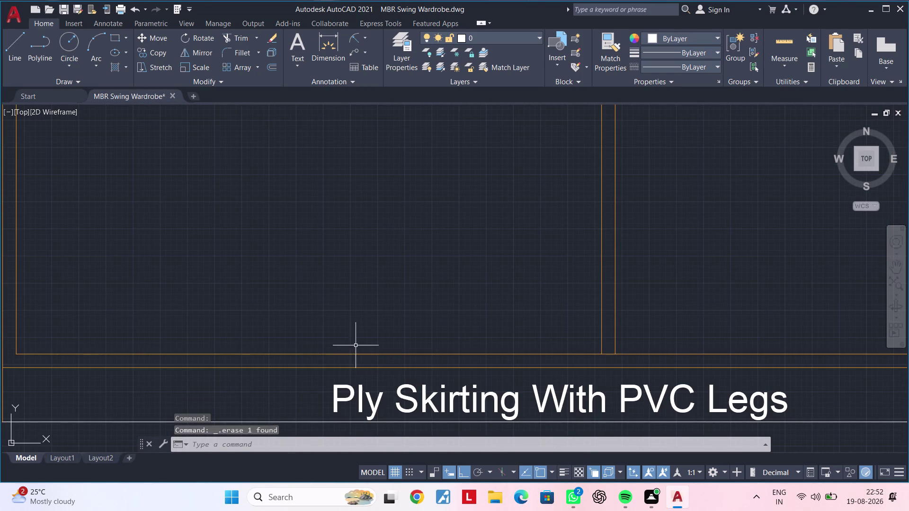
scroll(down, 3)
middle_drag(424, 293, 394, 285)
Cancel any active command and zoom out from the skirting area.
key(Escape)
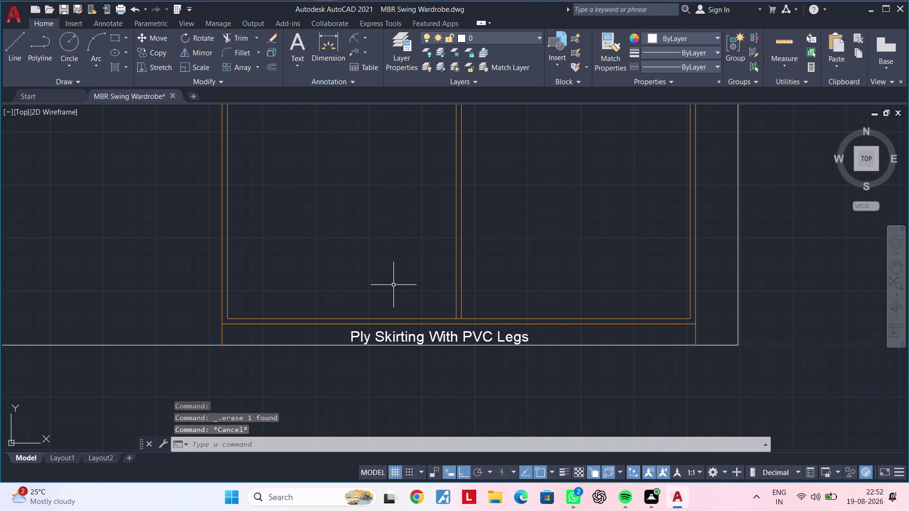
key(Escape)
key(Escape)
key(Escape)
key(Escape)
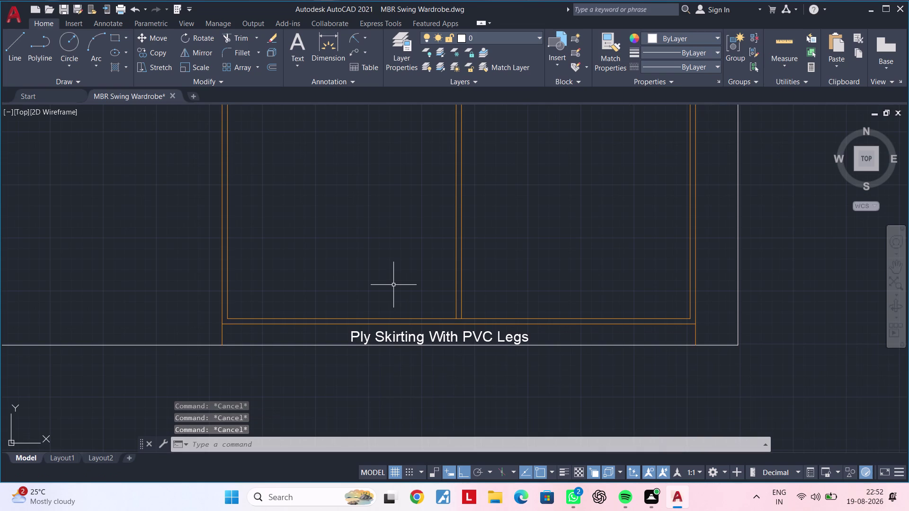
key(Escape)
key(Escape)
key(Escape)
key(Escape)
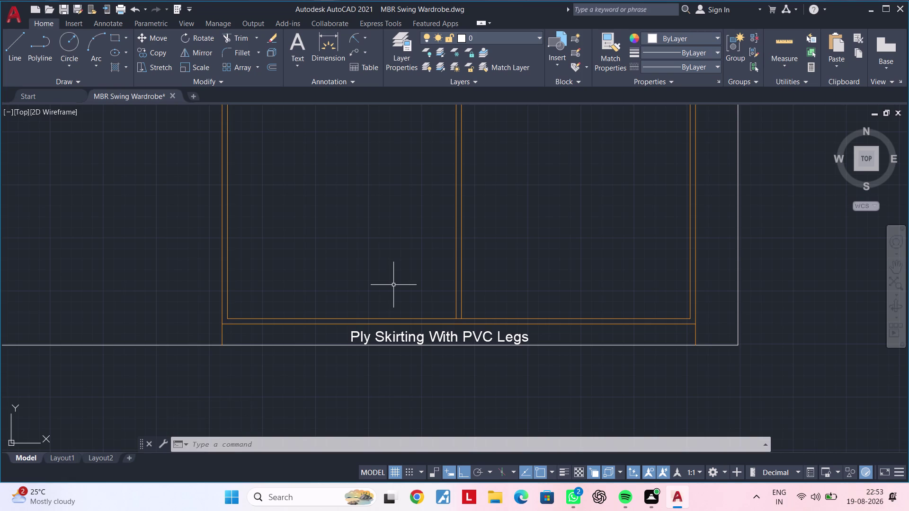
key(Escape)
key(Escape)
key(Escape)
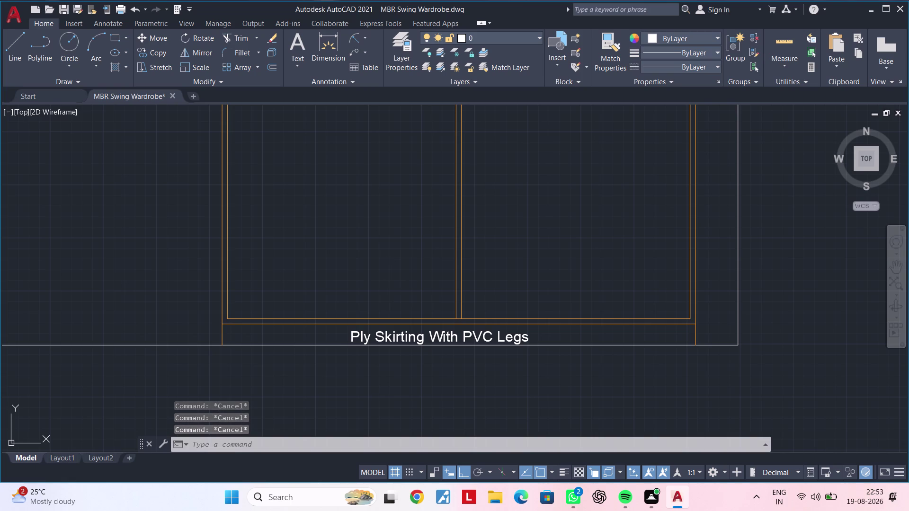
key(Escape)
scroll(down, 3)
scroll(down, 3)
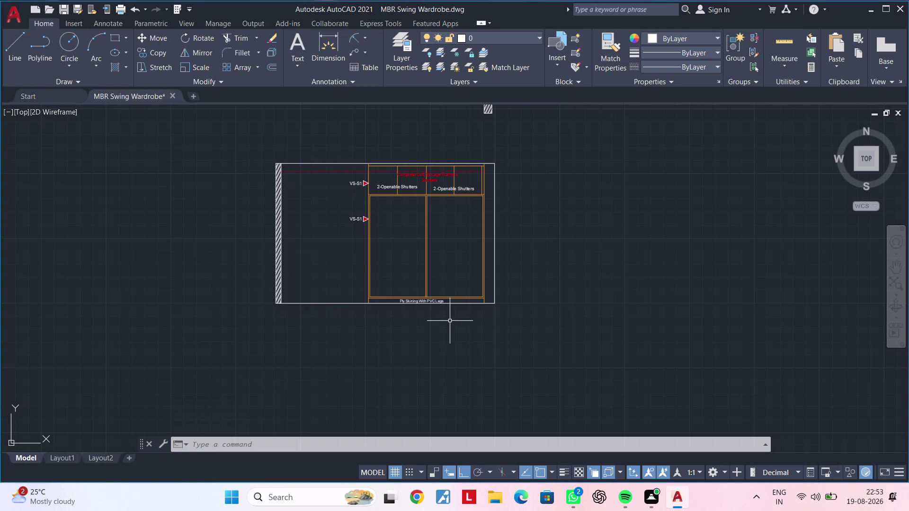
Clear any active command while shifting the sliding wardrobe elevation in view.
key(Escape)
key(Escape)
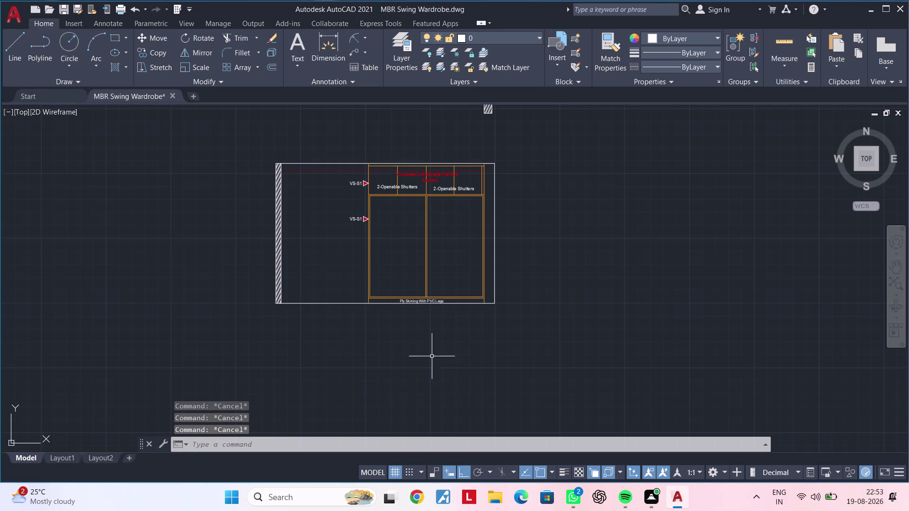
scroll(up, 3)
middle_drag(396, 228, 370, 310)
middle_drag(368, 304, 397, 255)
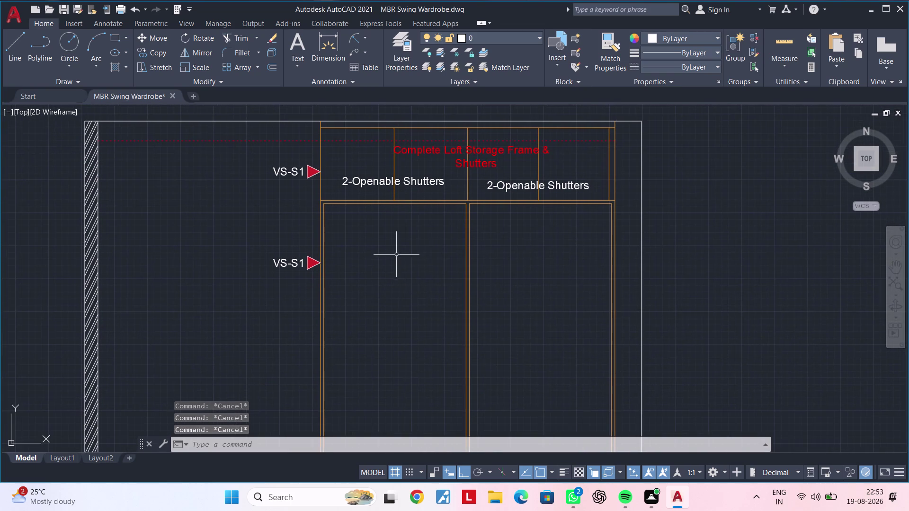
key(Escape)
middle_drag(398, 250, 406, 213)
key(Escape)
key(Escape)
key(Escape)
key(Escape)
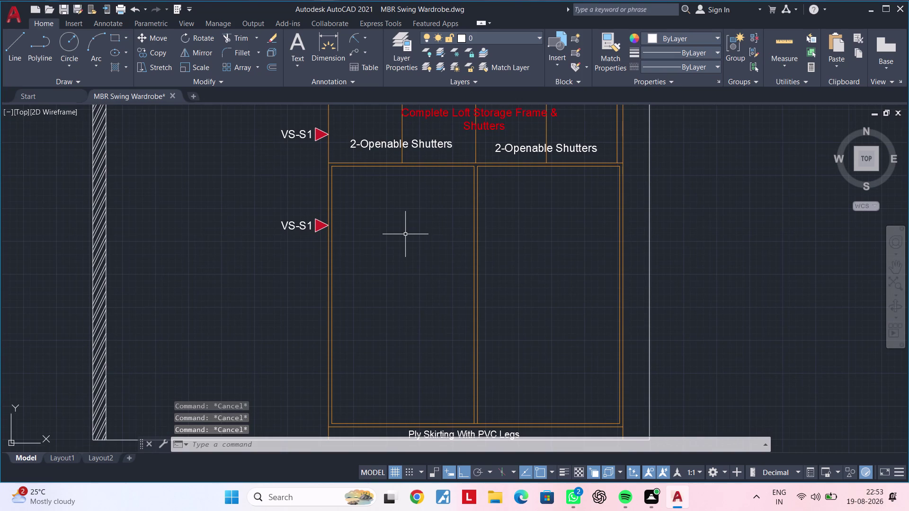
key(Escape)
key(Escape)
key(Escape)
key(Escape)
key(Escape)
Pan and zoom to the swing wardrobe elevation's hanger space and loose shelves.
scroll(down, 3)
middle_drag(405, 234, 405, 389)
middle_drag(420, 298, 419, 427)
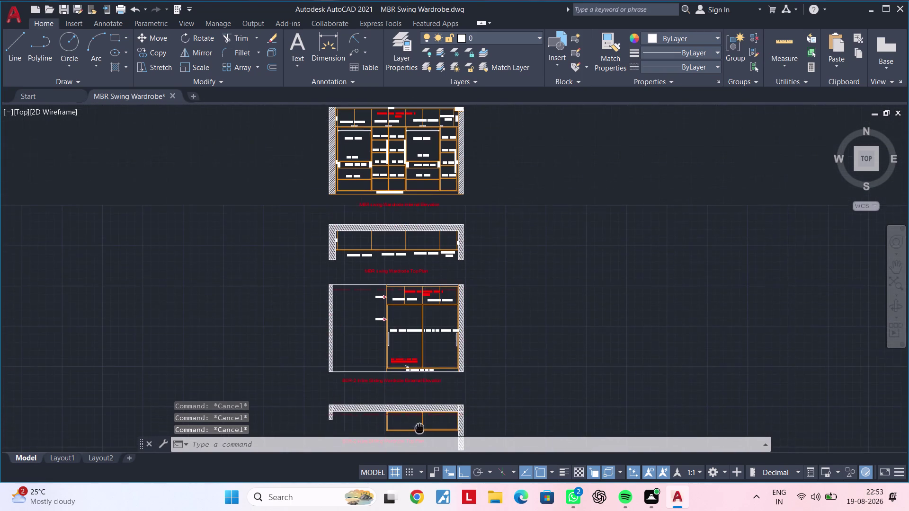
middle_drag(419, 428, 419, 428)
middle_drag(389, 226, 377, 317)
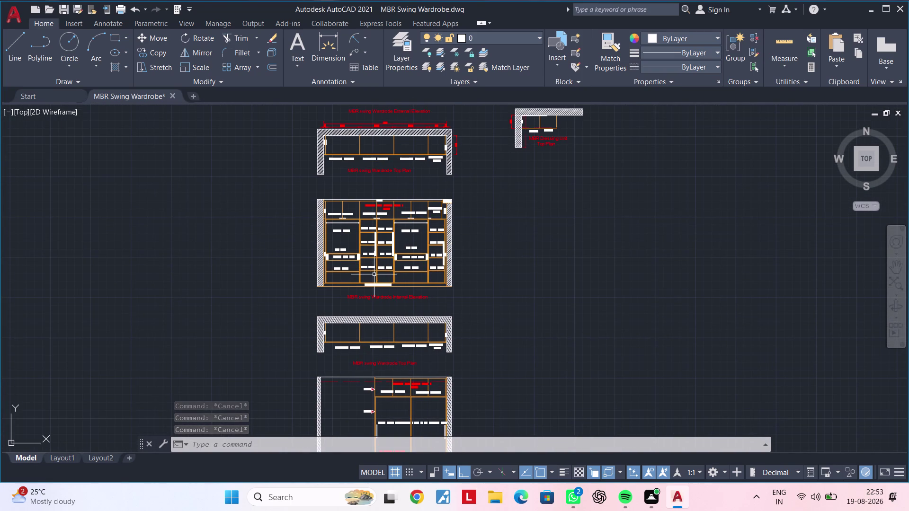
scroll(up, 3)
middle_drag(408, 231, 389, 239)
scroll(up, 3)
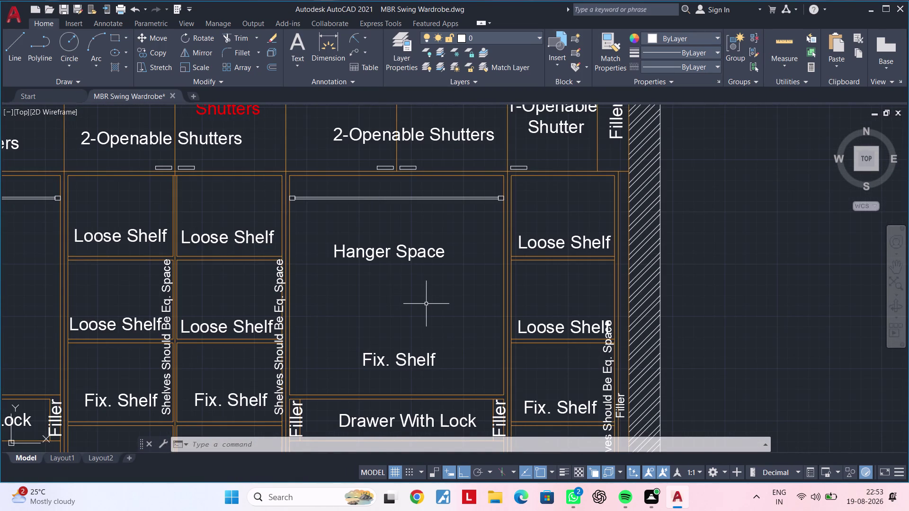
Select the swing wardrobe hanger rod along its full length.
scroll(up, 3)
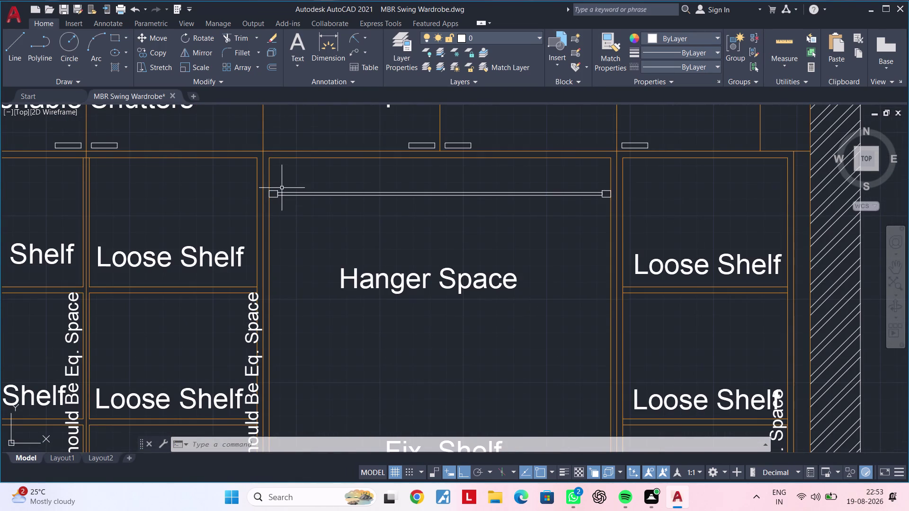
click(276, 184)
drag(304, 211, 309, 210)
click(368, 208)
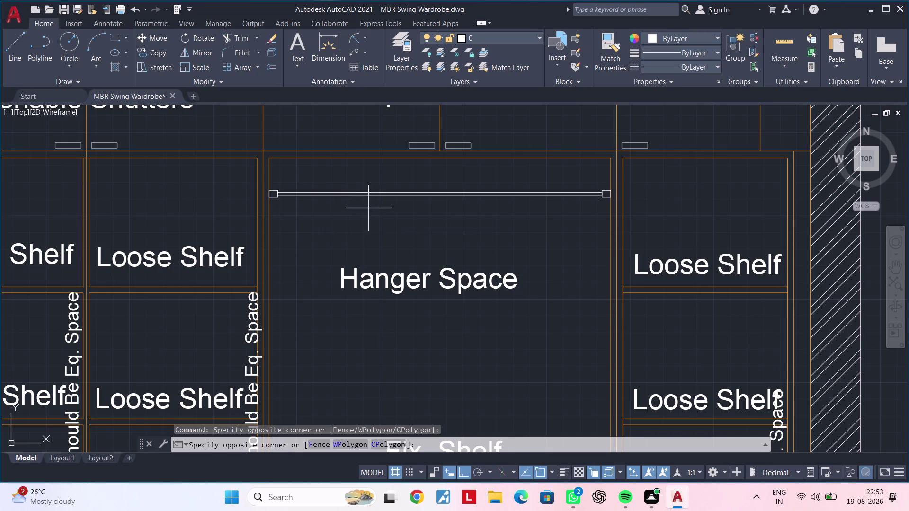
click(334, 182)
scroll(up, 3)
click(270, 187)
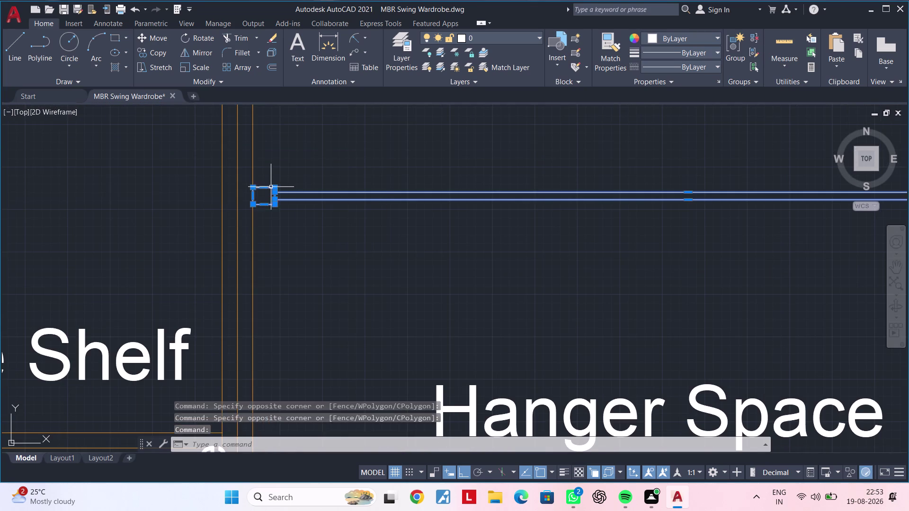
scroll(down, 3)
middle_drag(539, 227, 430, 223)
scroll(up, 3)
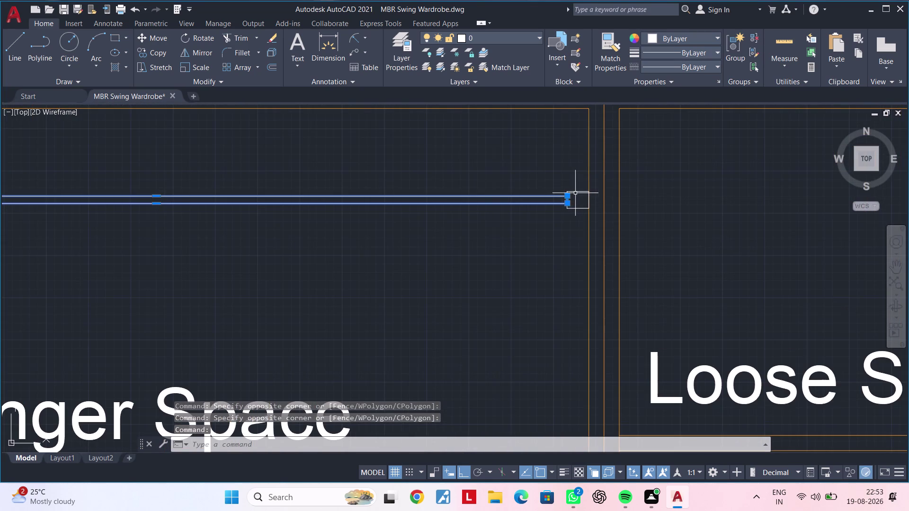
click(575, 193)
scroll(down, 3)
middle_drag(527, 255, 548, 210)
scroll(down, 3)
middle_drag(529, 257, 542, 208)
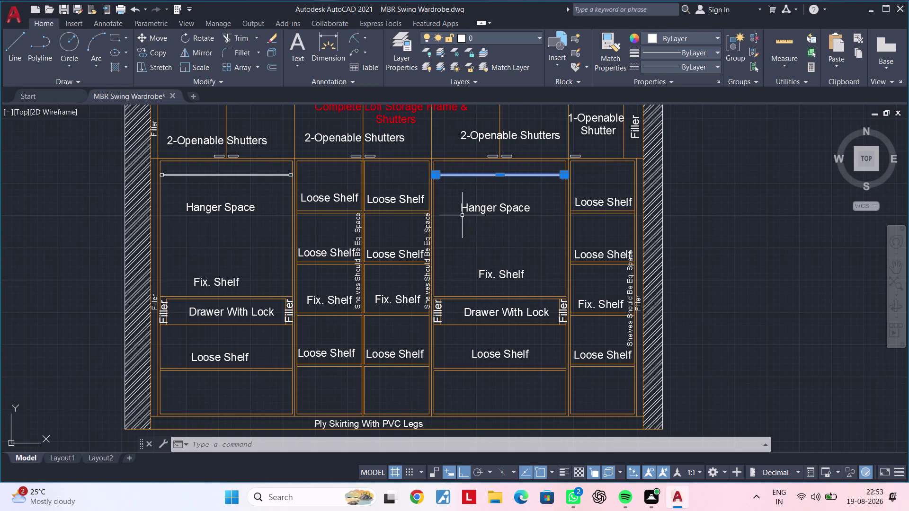
Add the Hanger Space and Fix. Shelf labels, Drawer With Lock items and left Filler label.
click(459, 195)
click(535, 223)
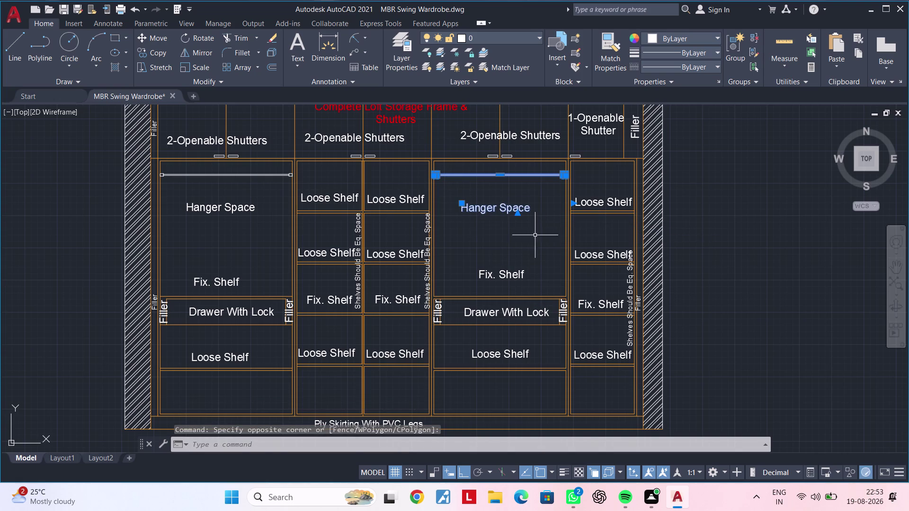
click(527, 271)
middle_drag(519, 264, 520, 245)
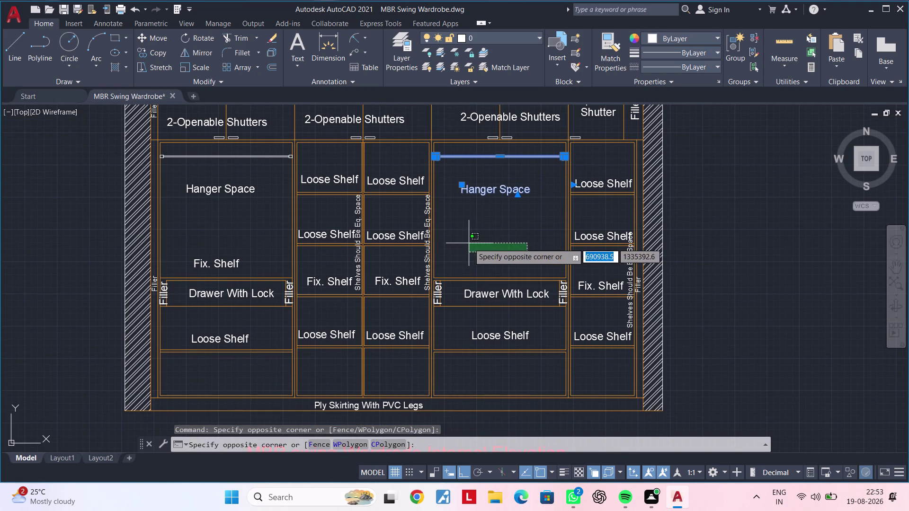
click(469, 264)
middle_drag(502, 290, 499, 256)
scroll(up, 3)
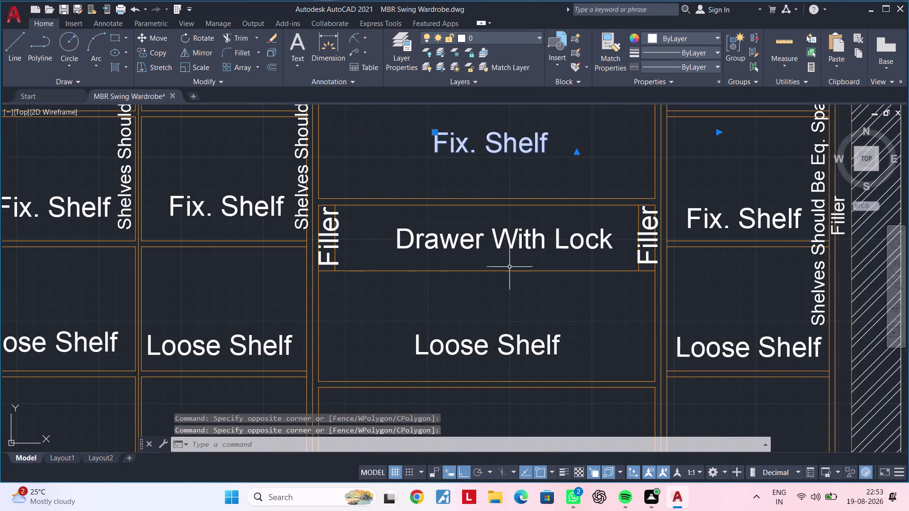
click(515, 263)
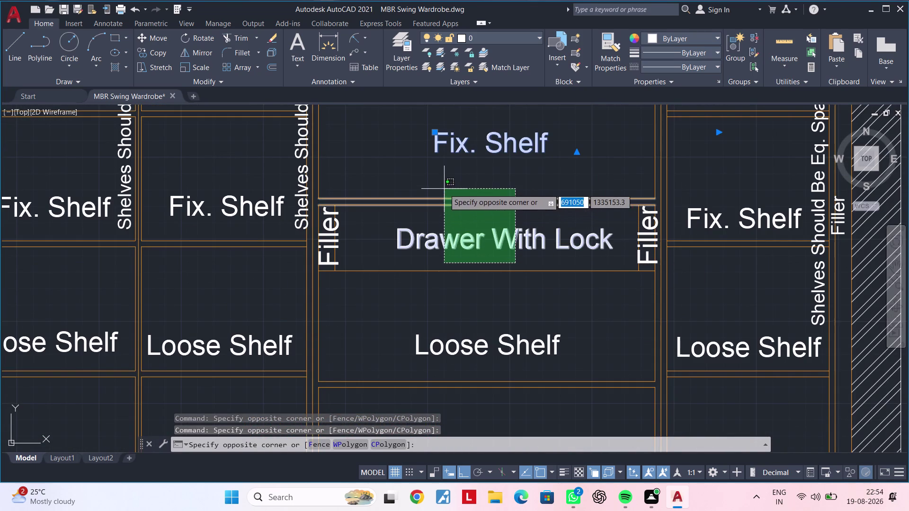
click(444, 189)
click(334, 238)
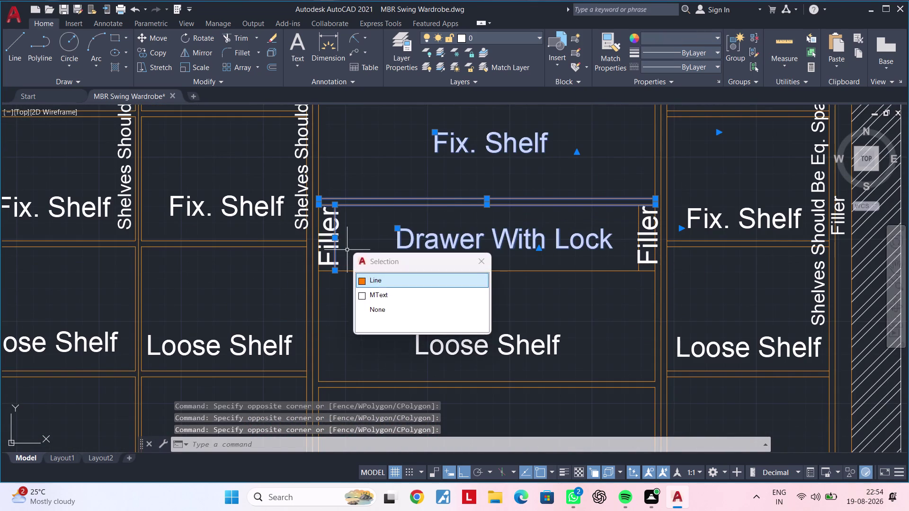
click(351, 250)
click(327, 238)
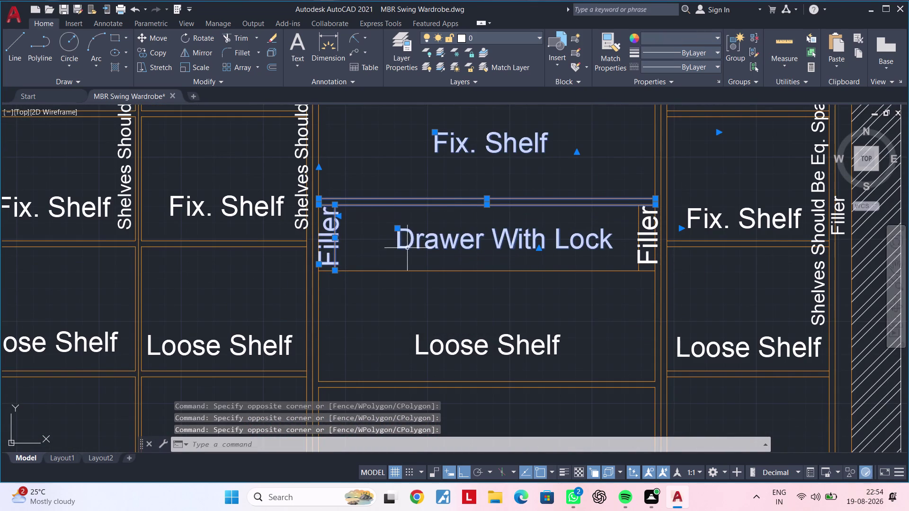
Add the drawer's left edge and bottom line and the right Filler label.
middle_drag(409, 248, 357, 252)
click(590, 260)
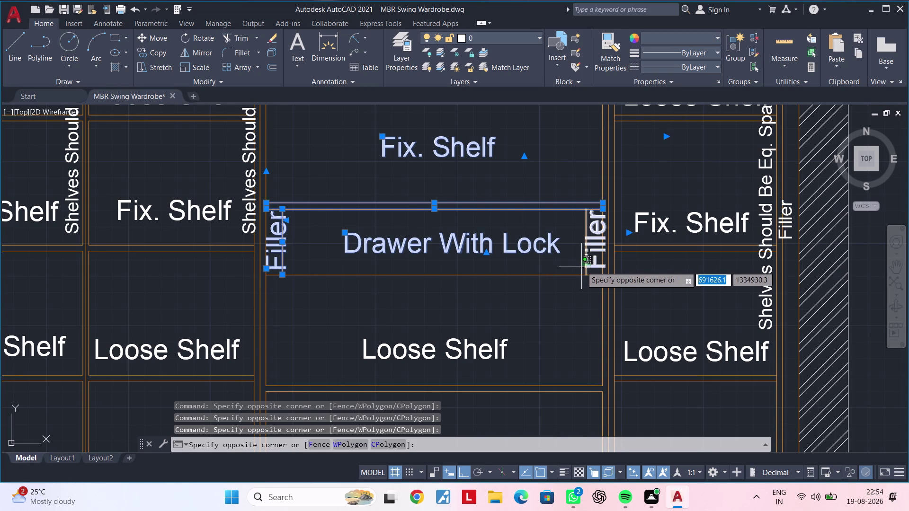
click(582, 266)
middle_drag(562, 264, 580, 235)
click(549, 275)
click(513, 243)
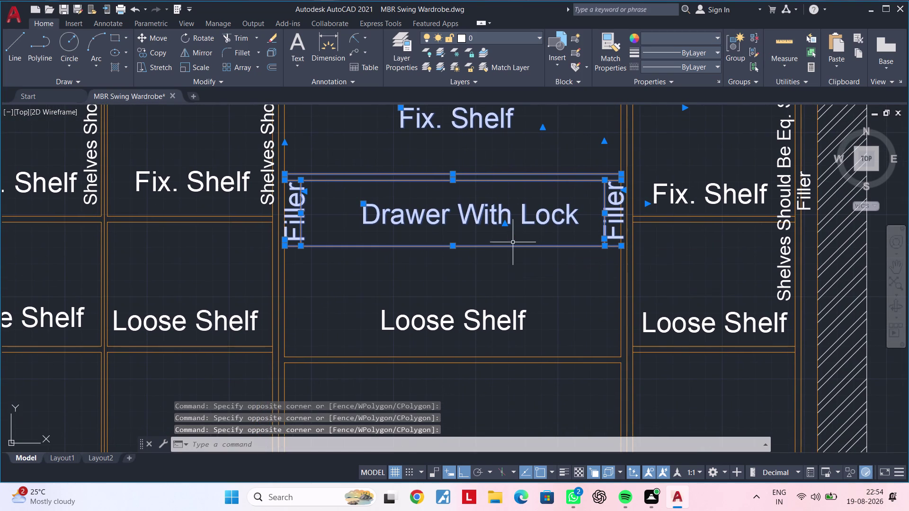
Add the Loose Shelf label and shelf lines, then view the whole swing wardrobe elevation.
middle_drag(518, 281, 521, 217)
drag(530, 310, 530, 305)
click(477, 233)
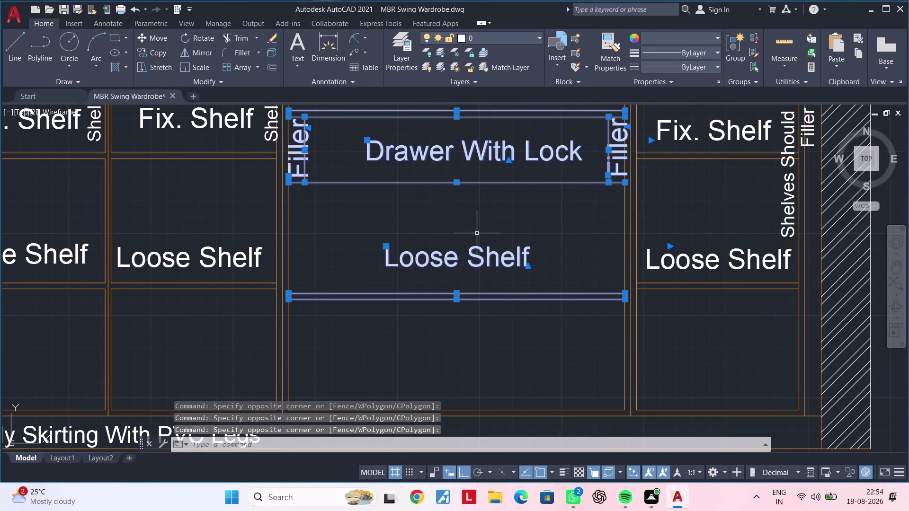
scroll(down, 3)
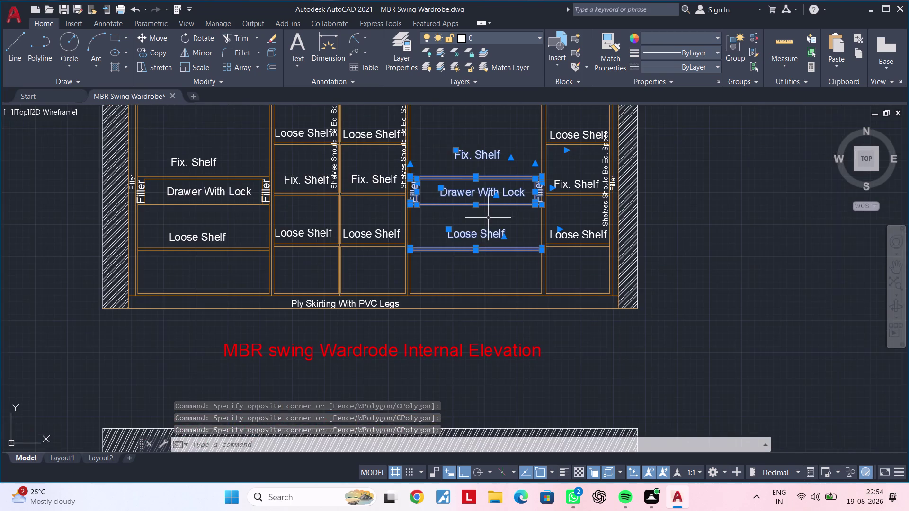
middle_click(489, 216)
middle_drag(493, 283, 498, 331)
middle_drag(508, 194, 507, 272)
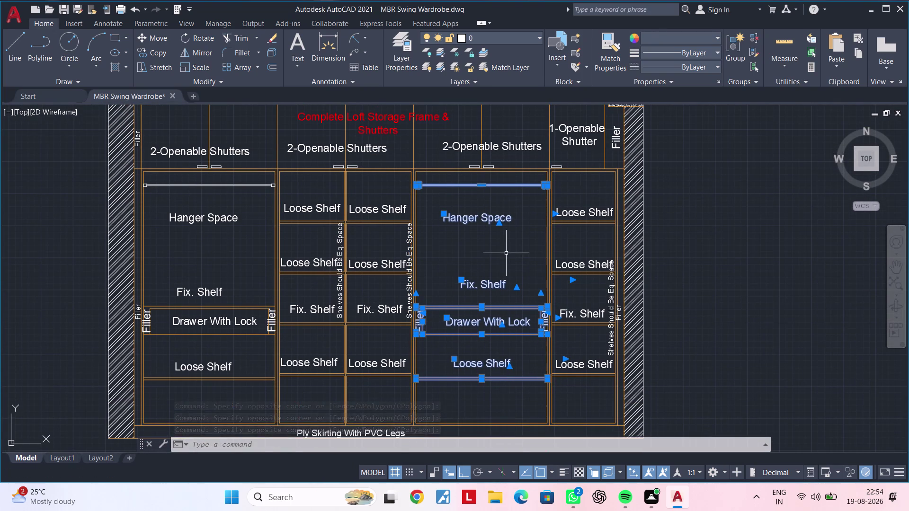
Start copying the gathered objects with the base point at the hanger bay top.
text(co)
key(space)
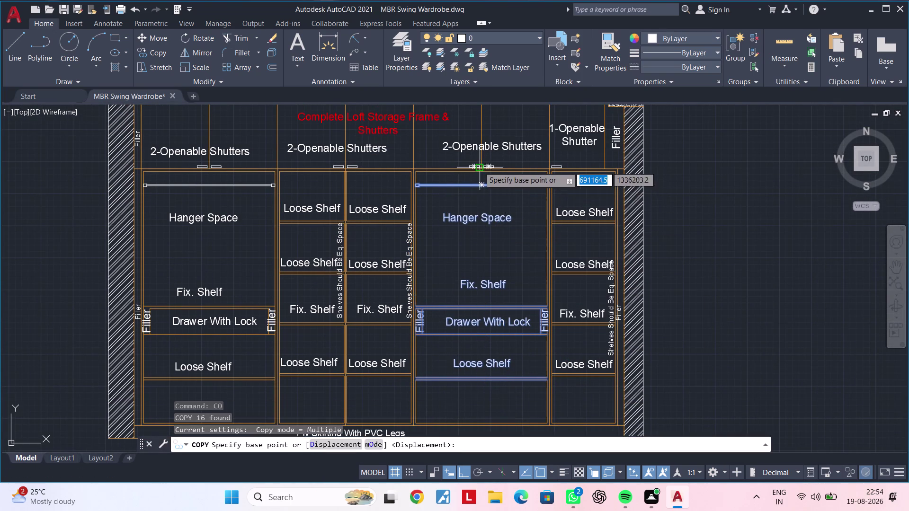
scroll(up, 3)
scroll(up, 3)
click(484, 167)
With Ortho off, place the copy in the BDR-2 sliding wardrobe's right bay.
scroll(down, 3)
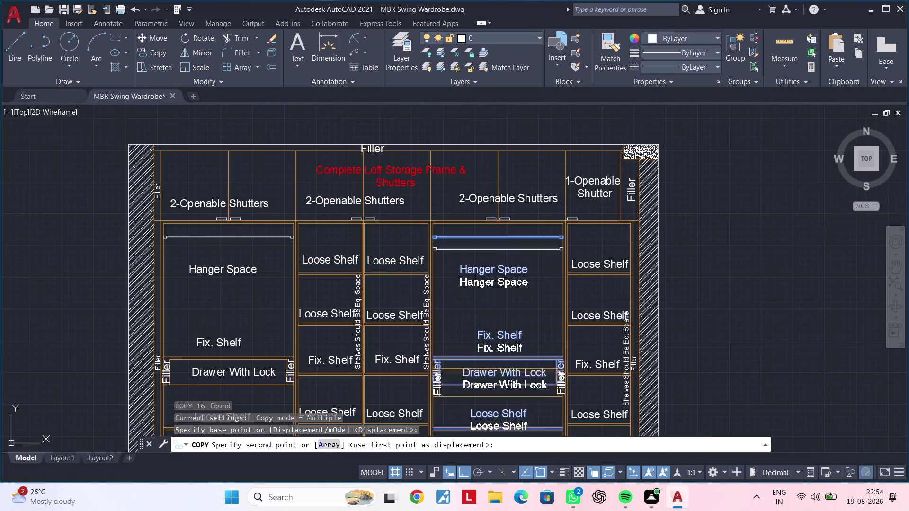
scroll(down, 3)
middle_drag(540, 266, 498, 157)
scroll(down, 3)
middle_drag(525, 365, 527, 46)
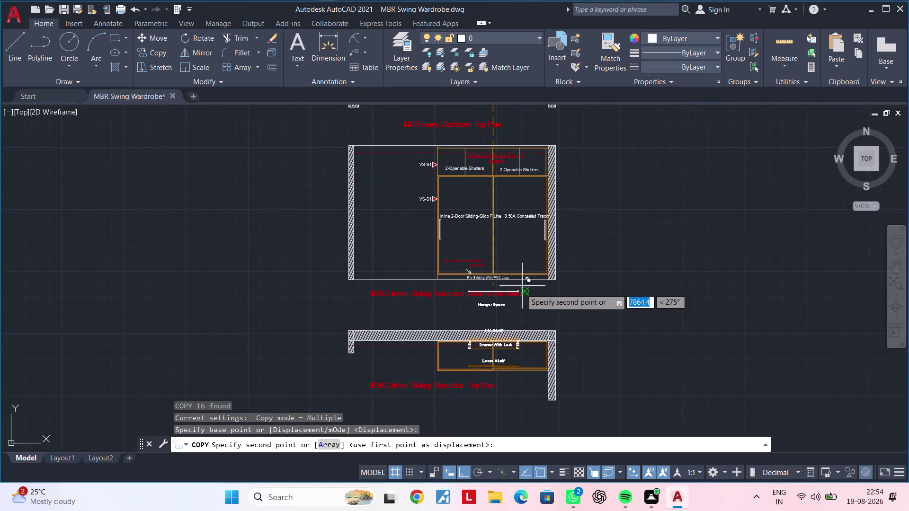
middle_drag(520, 294, 525, 26)
scroll(up, 3)
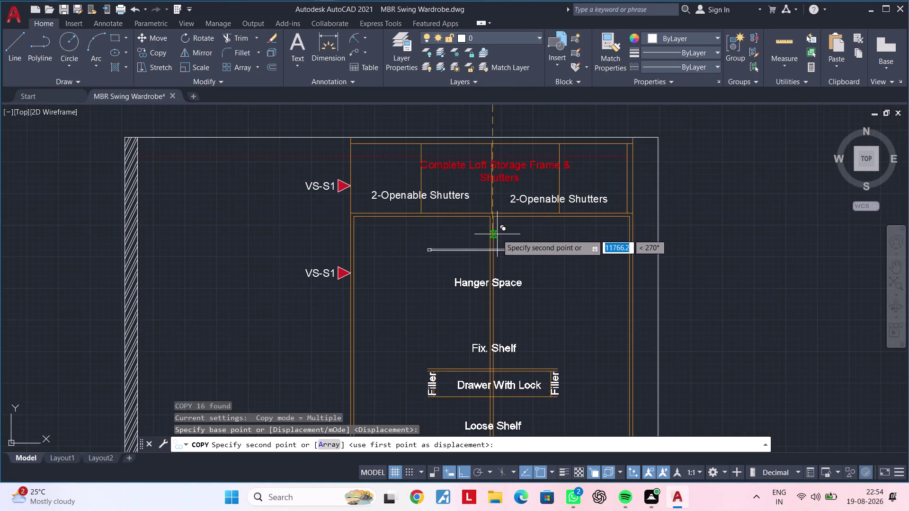
scroll(up, 3)
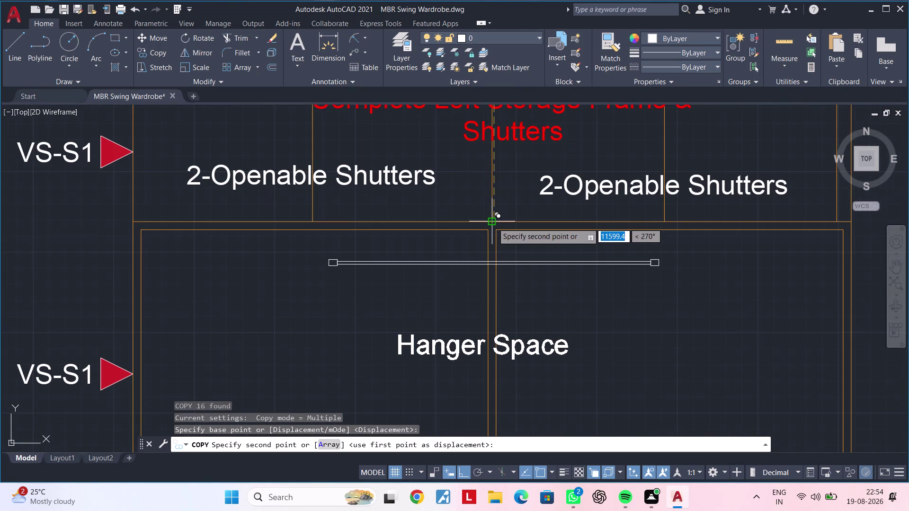
click(469, 474)
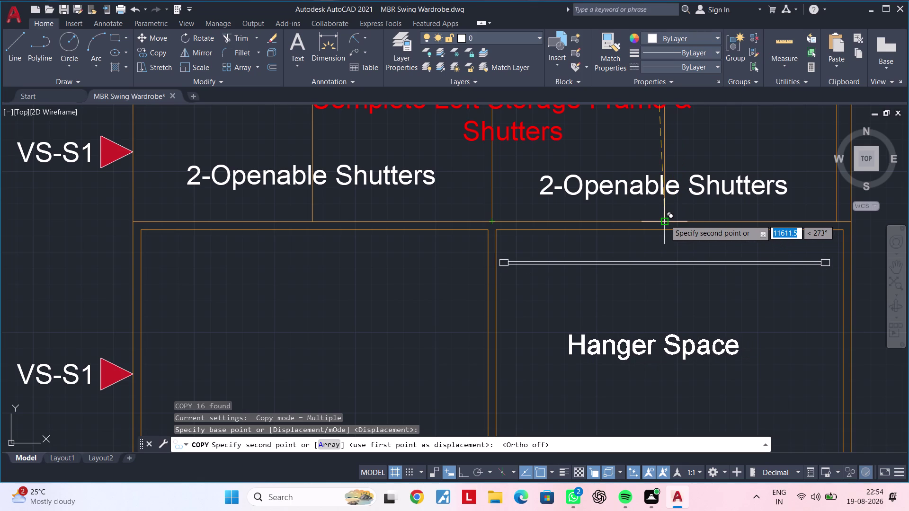
click(664, 220)
Check the copied contents in the BDR-2 elevation and end the Copy command.
scroll(down, 3)
middle_drag(673, 259, 673, 166)
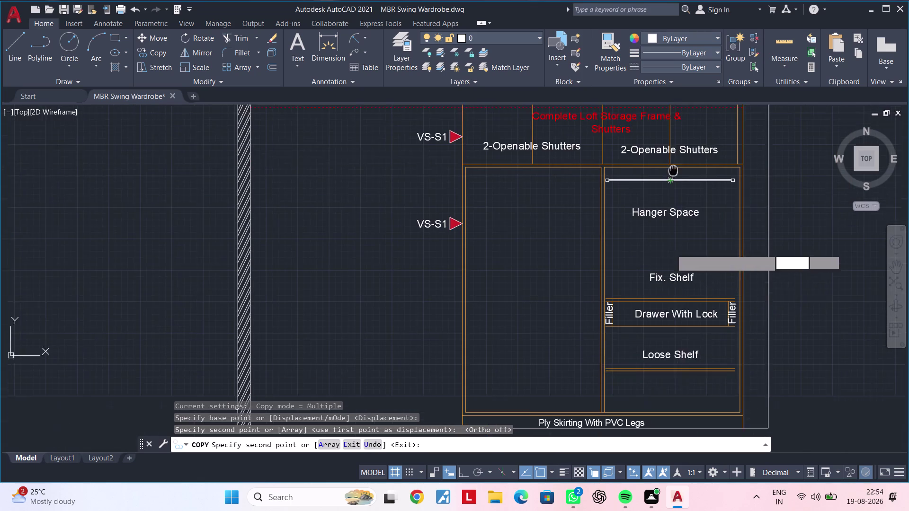
middle_drag(674, 167, 674, 166)
middle_drag(679, 247, 705, 190)
key(Escape)
key(Escape)
key(Escape)
key(Escape)
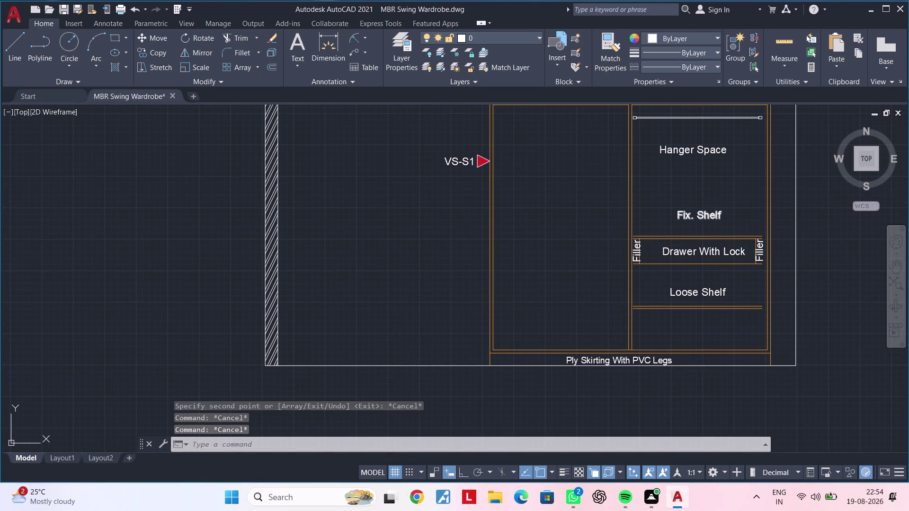
key(Escape)
key(Escape)
key(Escape)
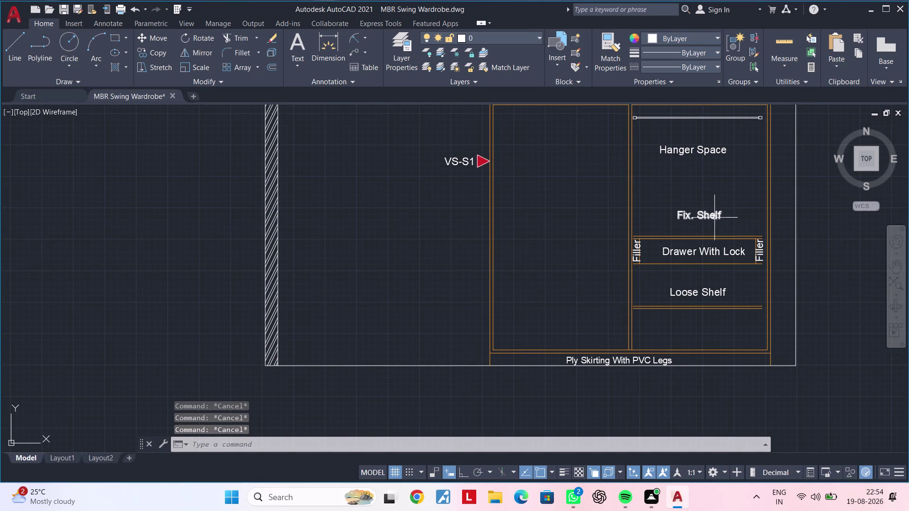
middle_drag(706, 223, 787, 236)
middle_drag(701, 229, 667, 271)
middle_drag(641, 257, 630, 256)
key(Escape)
key(Escape)
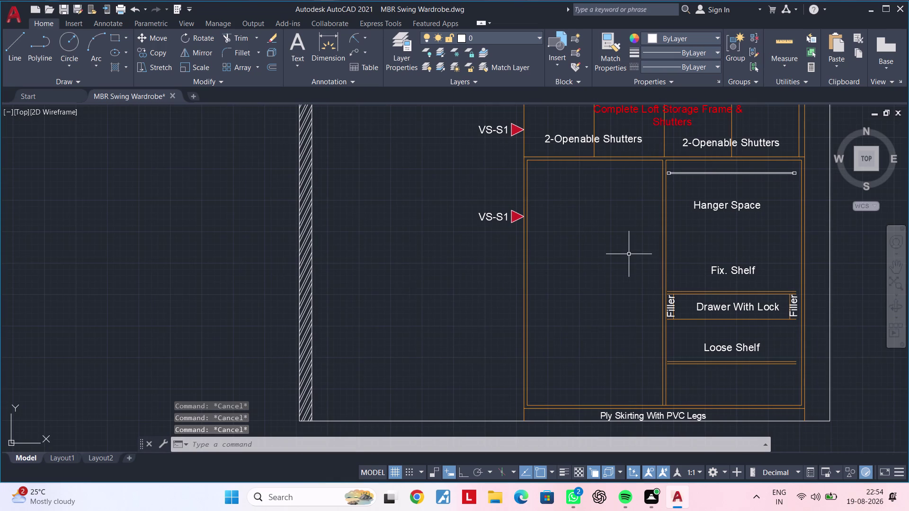
key(Escape)
scroll(down, 3)
middle_drag(628, 239, 627, 253)
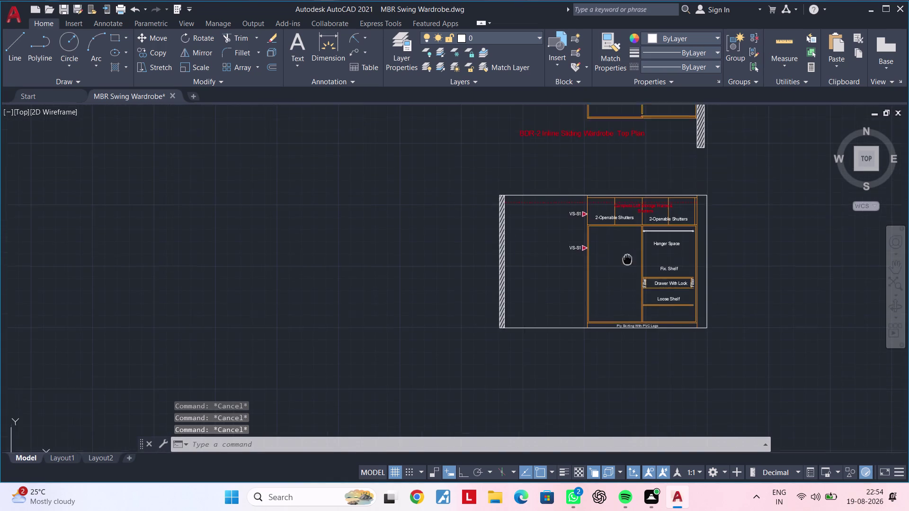
middle_drag(627, 253, 626, 382)
middle_drag(629, 291, 625, 429)
middle_drag(638, 273, 640, 405)
scroll(up, 3)
middle_drag(628, 269, 625, 389)
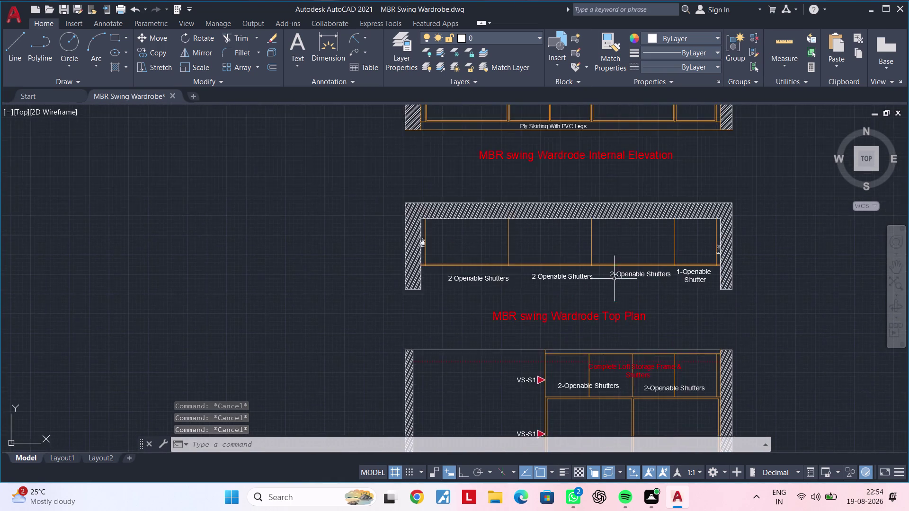
scroll(down, 3)
middle_drag(612, 391, 613, 400)
middle_drag(604, 203, 593, 282)
scroll(up, 3)
middle_drag(582, 210, 582, 241)
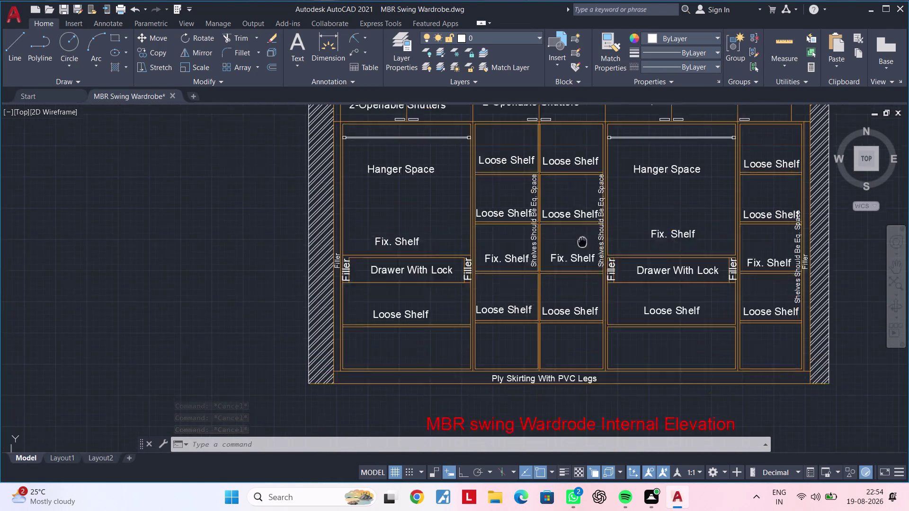
middle_drag(583, 241, 573, 315)
scroll(up, 3)
middle_drag(562, 209, 576, 197)
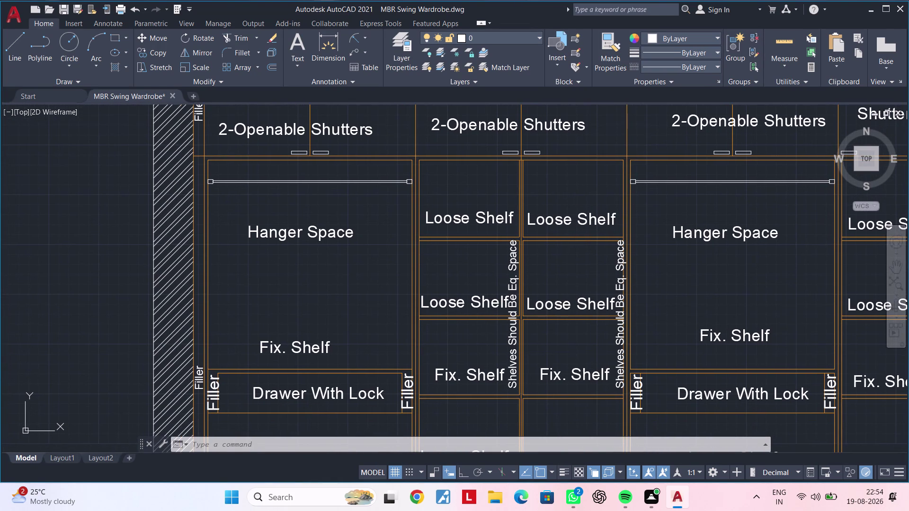
scroll(up, 3)
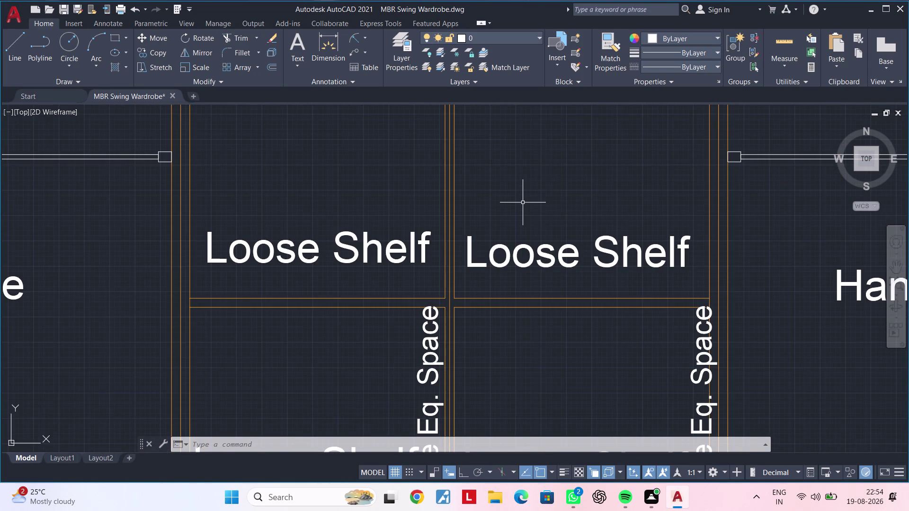
key(Escape)
key(Escape)
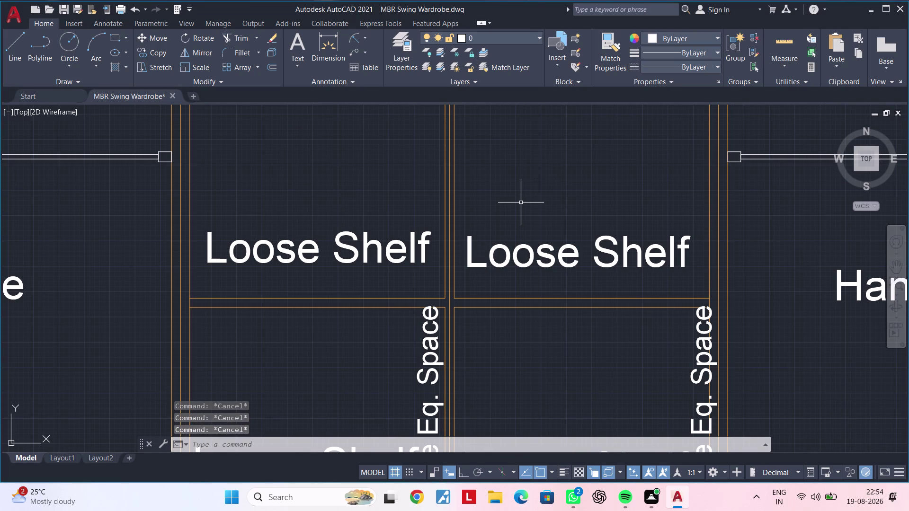
scroll(down, 3)
scroll(down, 3)
scroll(up, 3)
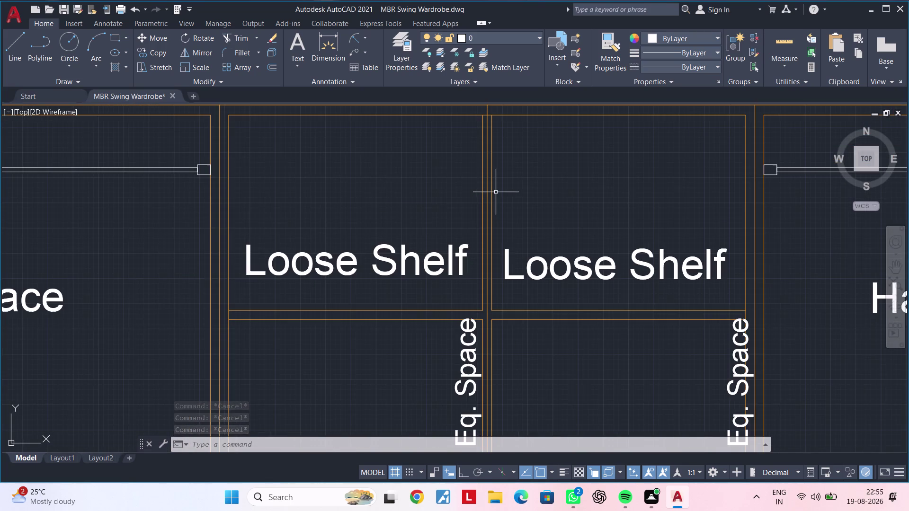
middle_drag(508, 179, 497, 229)
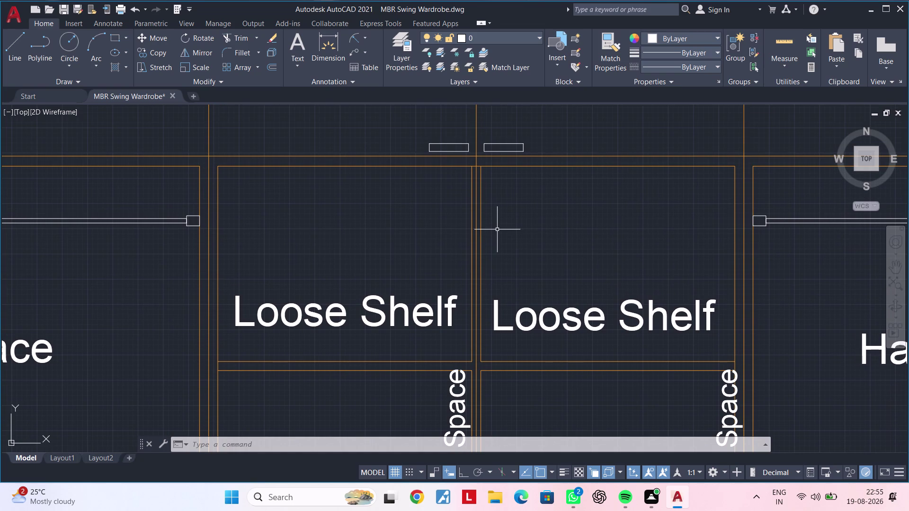
scroll(up, 3)
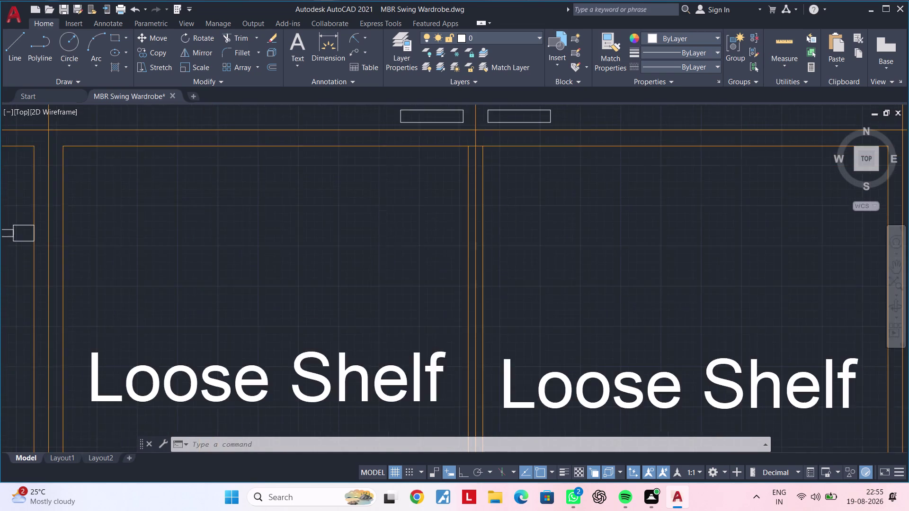
Select the central divider and both upper Loose Shelf rows with their labels.
click(475, 201)
click(485, 199)
scroll(down, 3)
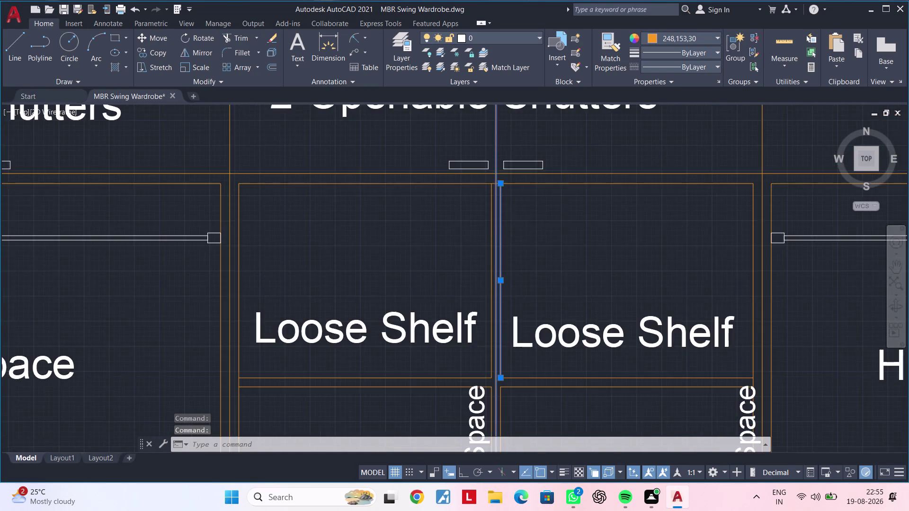
middle_drag(525, 197, 531, 181)
middle_drag(556, 258, 557, 210)
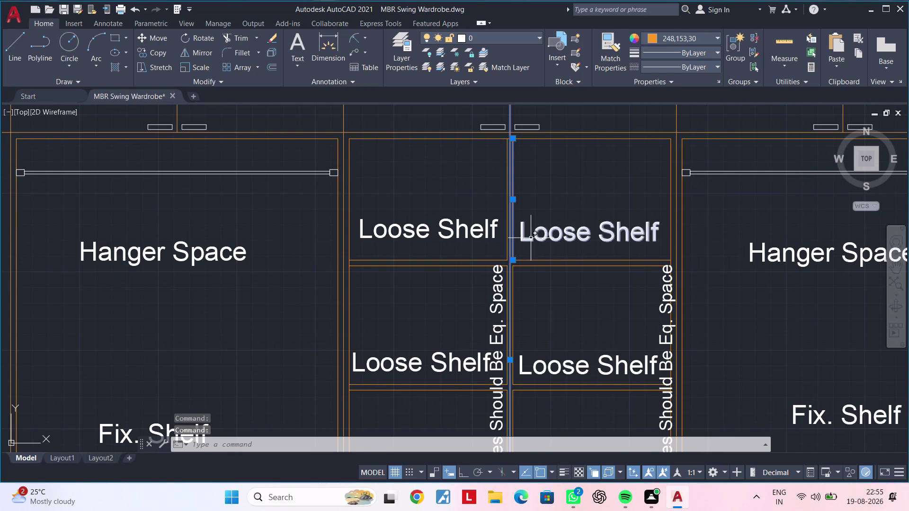
scroll(up, 3)
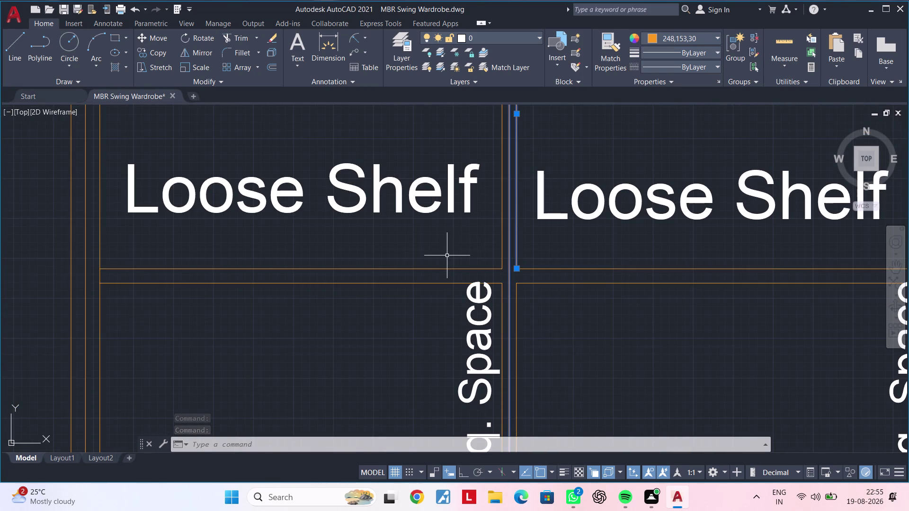
click(446, 256)
click(405, 300)
click(429, 196)
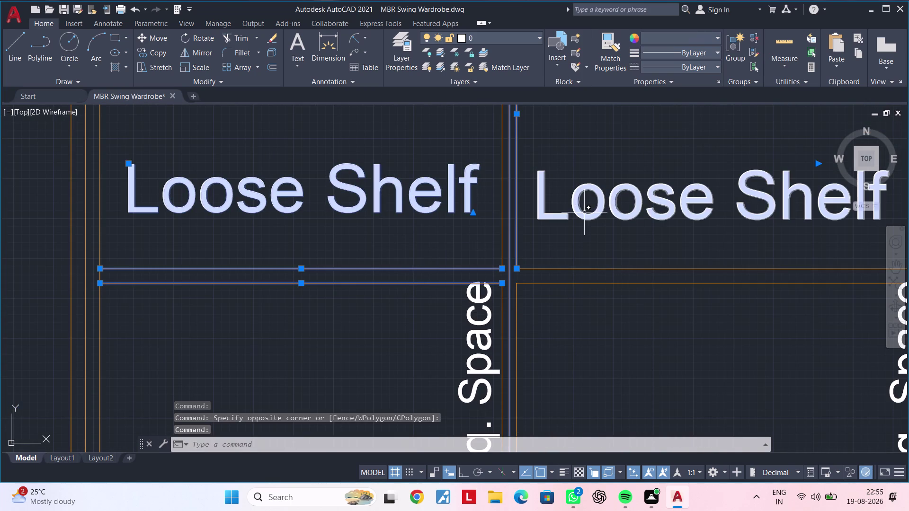
click(593, 212)
scroll(down, 3)
middle_drag(640, 237, 594, 171)
click(599, 180)
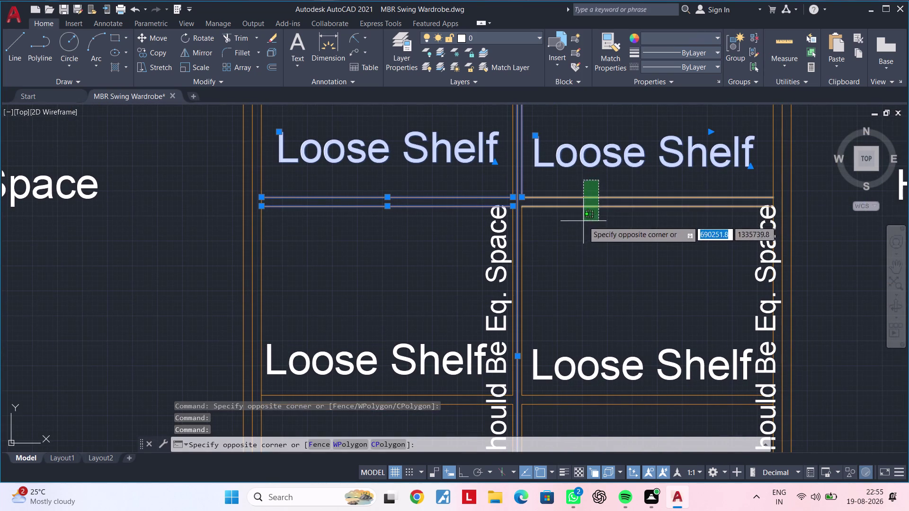
click(582, 222)
middle_drag(593, 274, 600, 165)
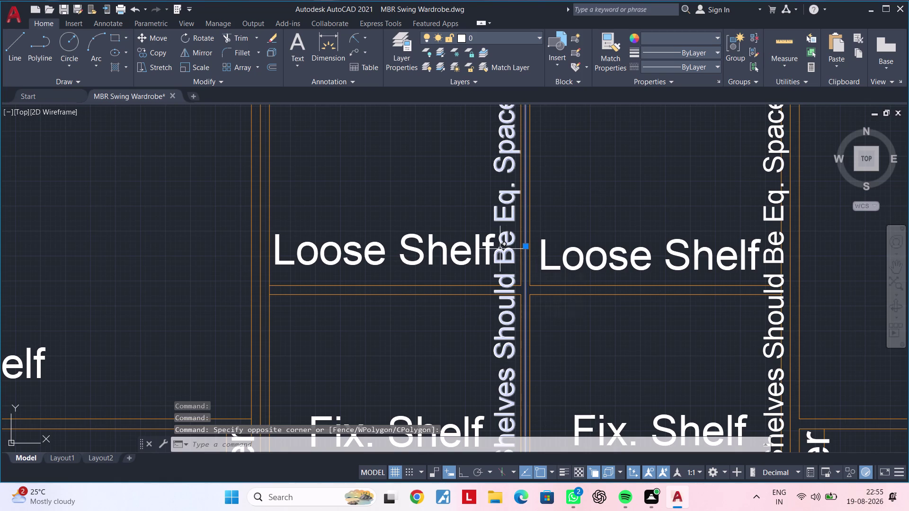
click(500, 249)
click(456, 255)
click(451, 275)
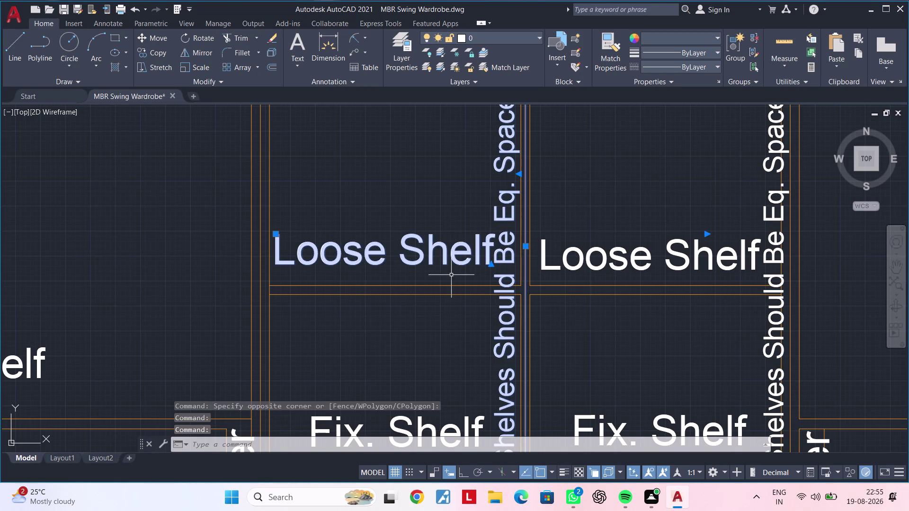
click(431, 314)
click(594, 251)
click(572, 302)
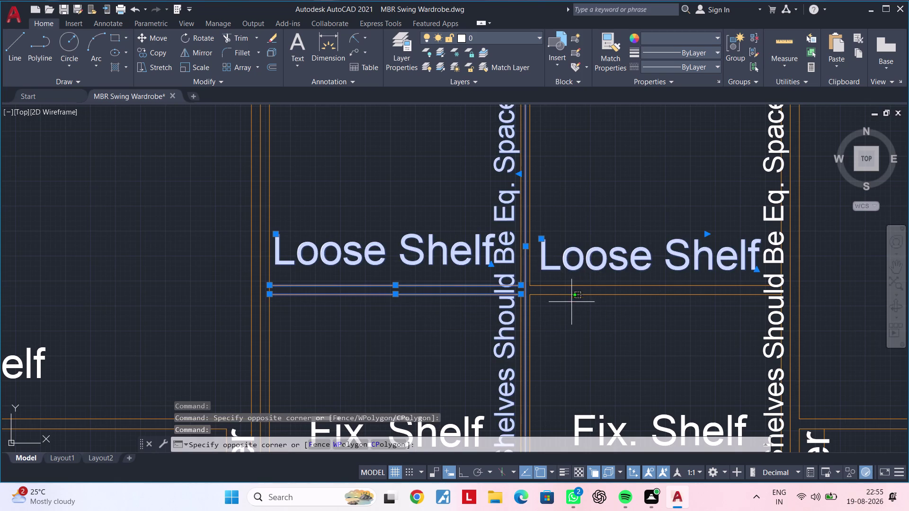
click(570, 254)
middle_drag(633, 250, 565, 259)
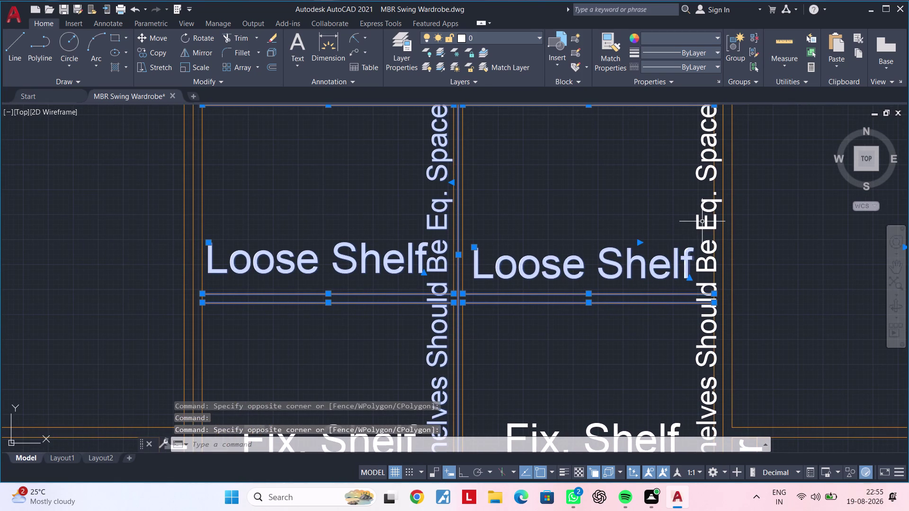
click(702, 222)
click(707, 209)
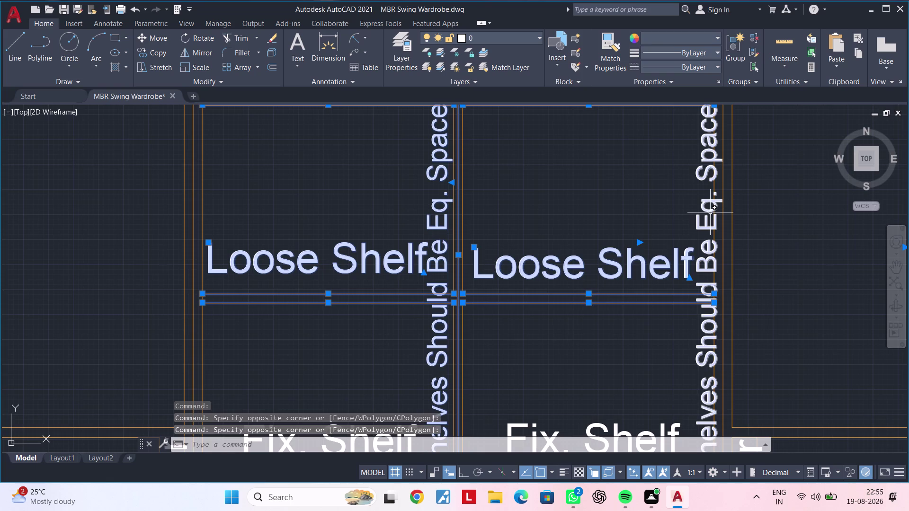
click(710, 213)
Add the Fix. Shelf lines, lower Loose Shelf row and vertical divider to the selection.
scroll(down, 3)
middle_drag(665, 236, 669, 178)
middle_drag(638, 260, 648, 231)
scroll(up, 3)
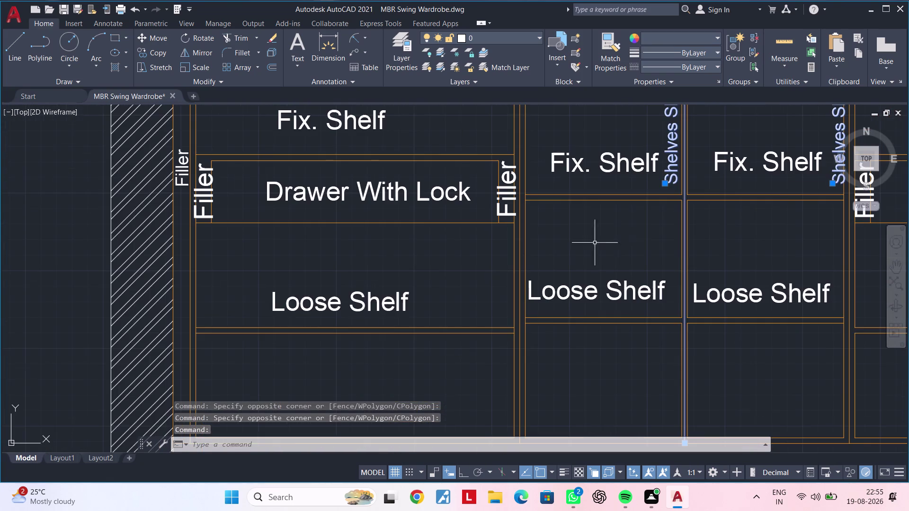
click(617, 238)
click(595, 179)
click(777, 224)
click(759, 182)
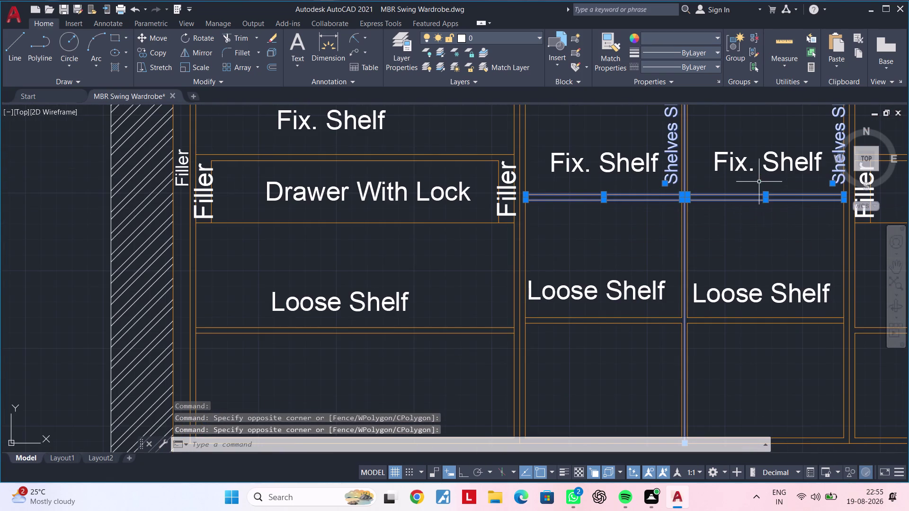
middle_drag(761, 250, 749, 179)
drag(595, 281, 595, 274)
click(584, 217)
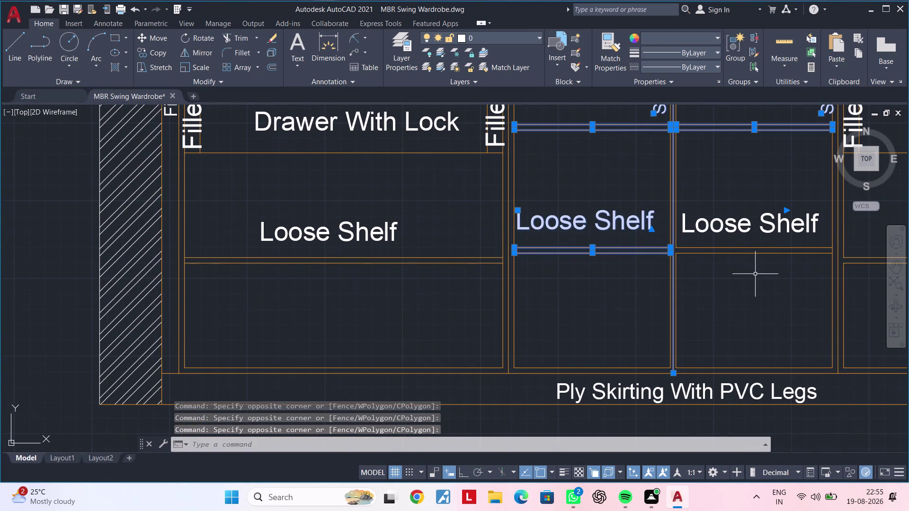
click(755, 274)
click(735, 213)
middle_drag(745, 219, 740, 276)
scroll(up, 3)
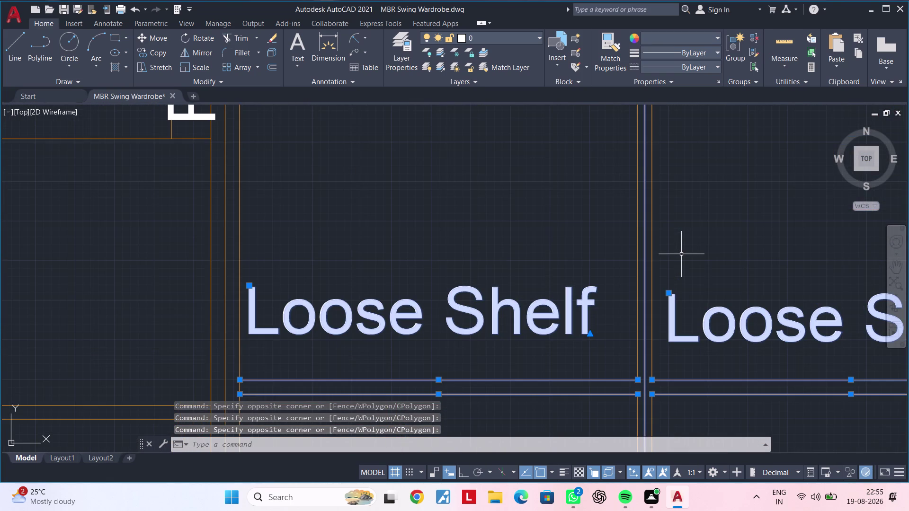
click(653, 264)
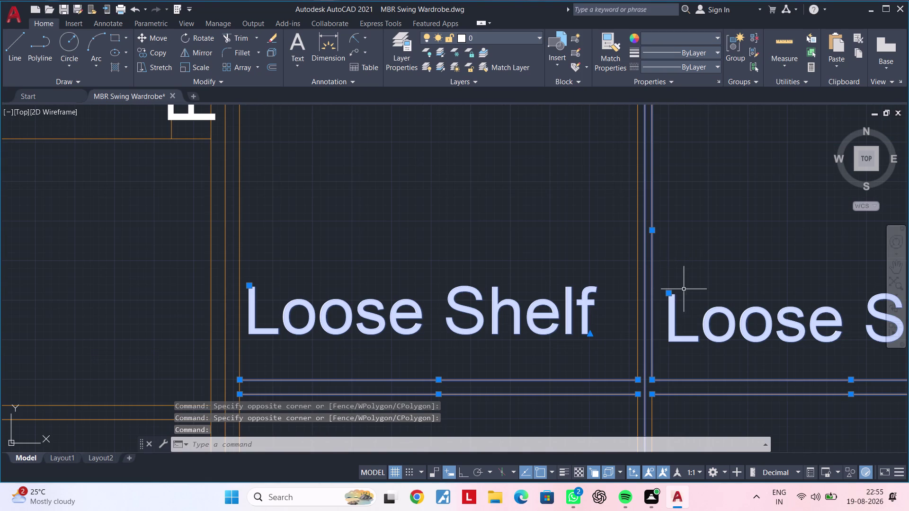
middle_drag(685, 286, 689, 218)
click(656, 356)
scroll(down, 3)
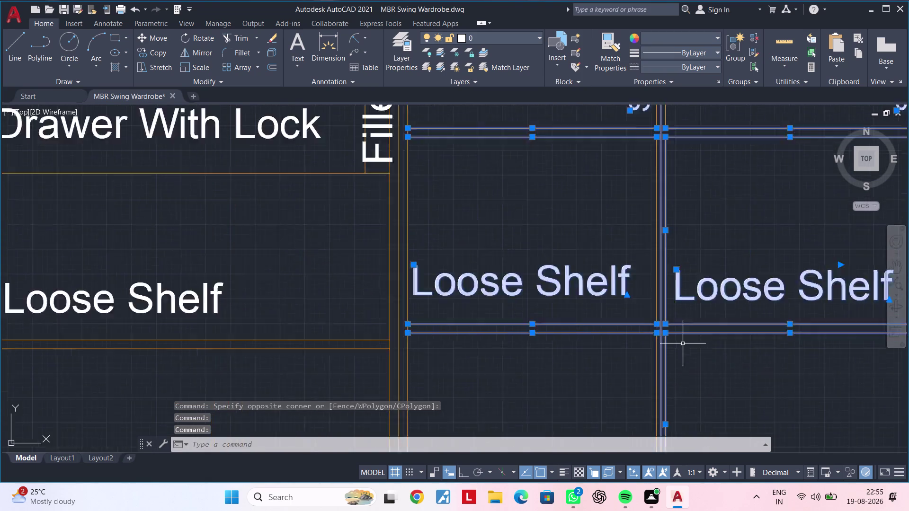
scroll(down, 3)
middle_drag(687, 333, 676, 240)
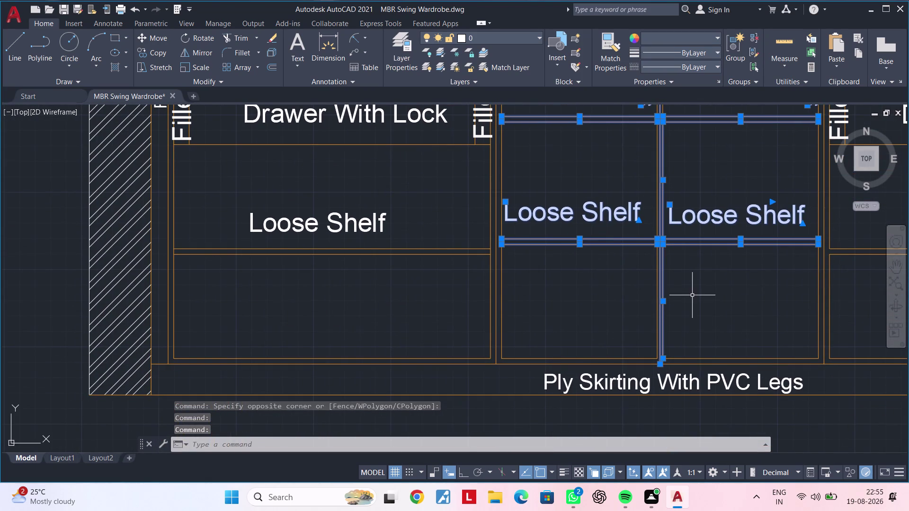
middle_drag(693, 293, 669, 401)
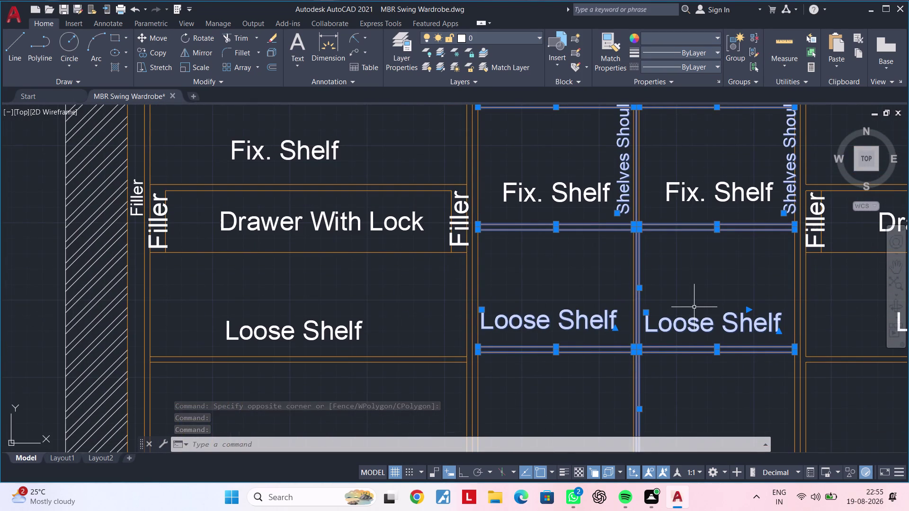
middle_drag(701, 295, 698, 321)
scroll(up, 3)
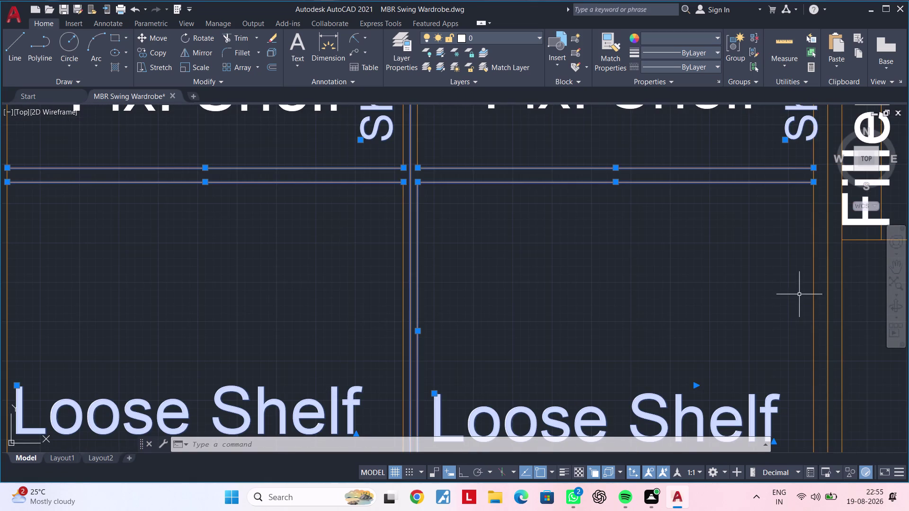
click(814, 289)
Add the lower shelf bay's remaining shelf objects to the selection.
scroll(down, 3)
middle_drag(758, 305, 707, 217)
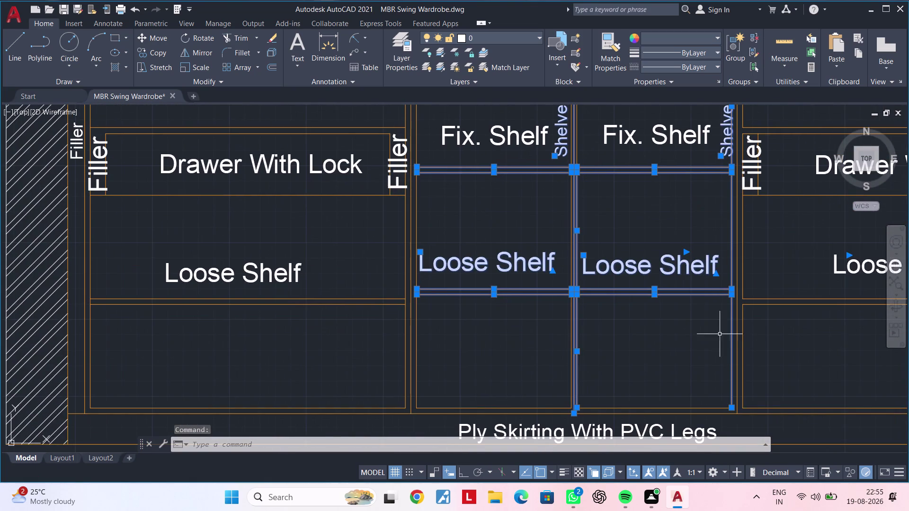
middle_drag(711, 328, 694, 463)
middle_drag(685, 343, 669, 445)
scroll(up, 3)
scroll(down, 3)
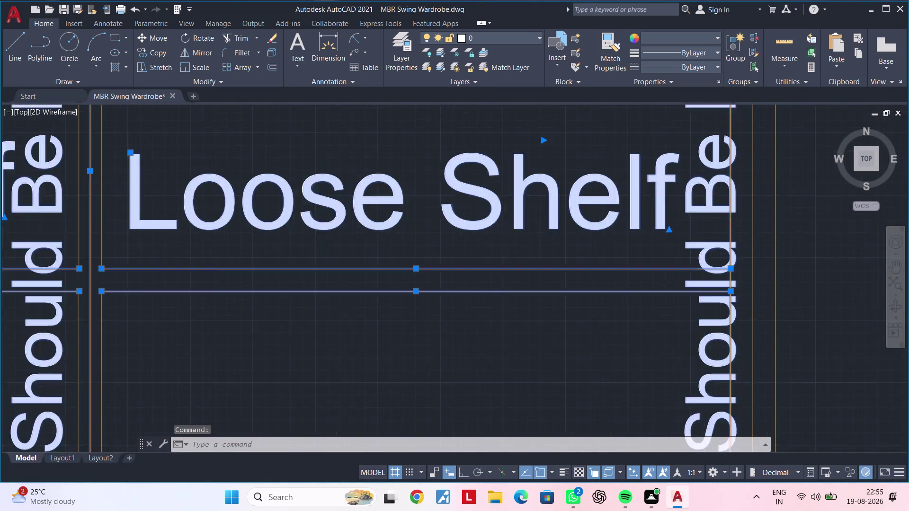
scroll(down, 3)
middle_drag(681, 301, 666, 435)
middle_drag(632, 340, 657, 326)
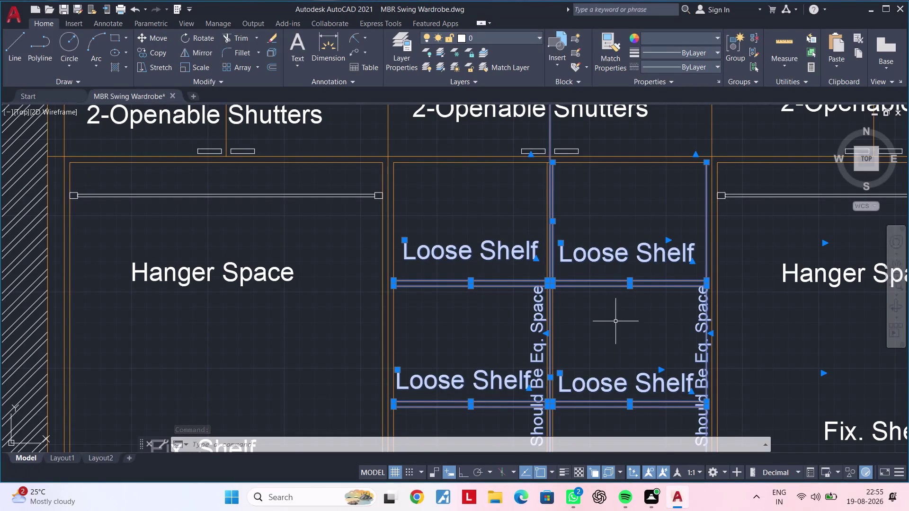
scroll(up, 3)
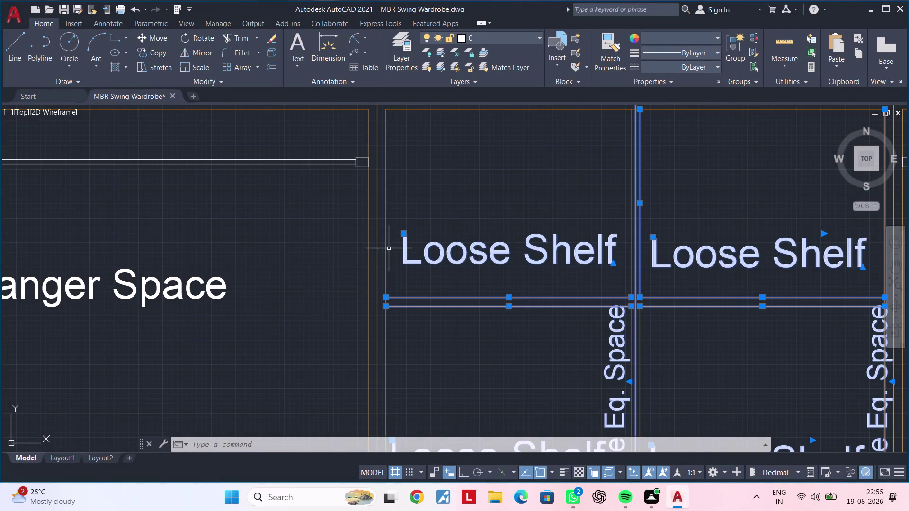
click(386, 249)
scroll(down, 3)
middle_drag(410, 301, 408, 202)
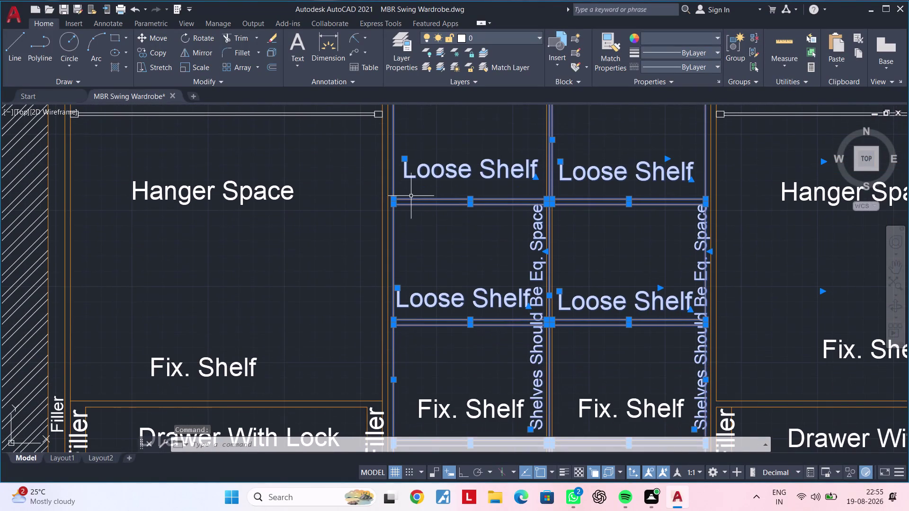
scroll(down, 3)
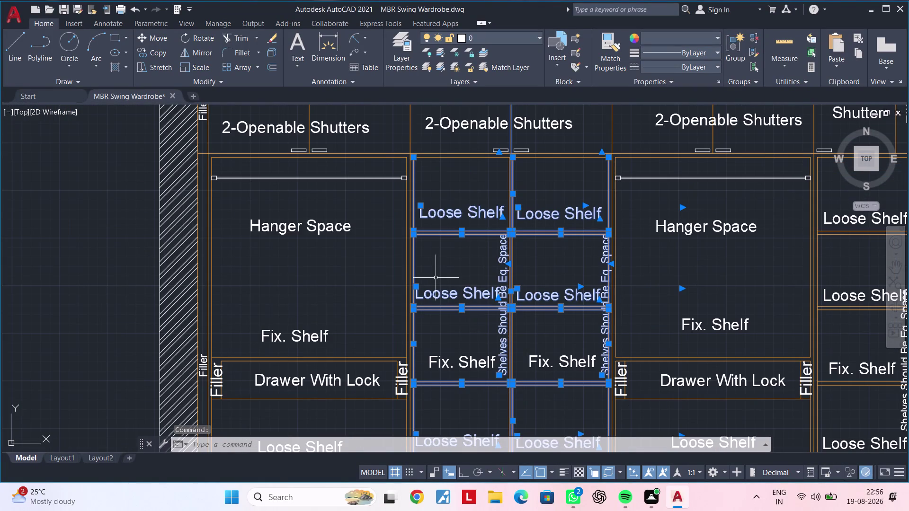
middle_drag(435, 278, 441, 222)
scroll(up, 3)
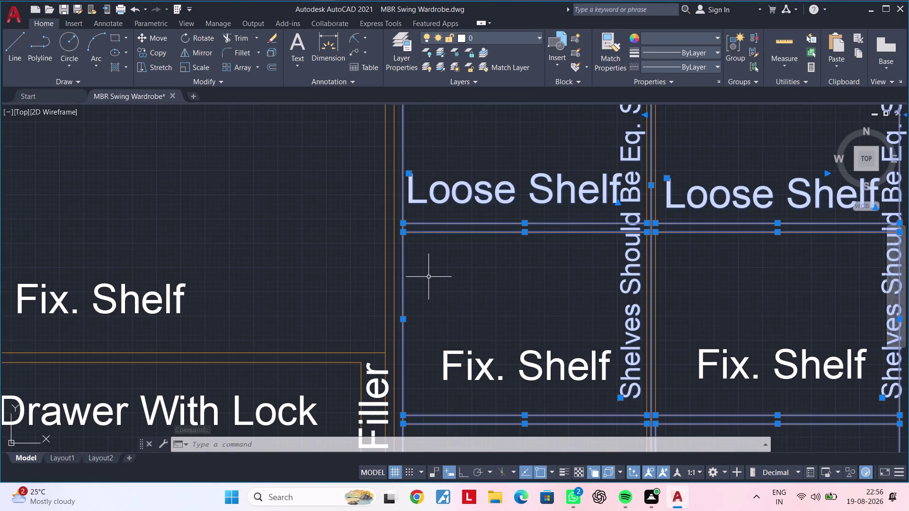
middle_drag(442, 269, 361, 292)
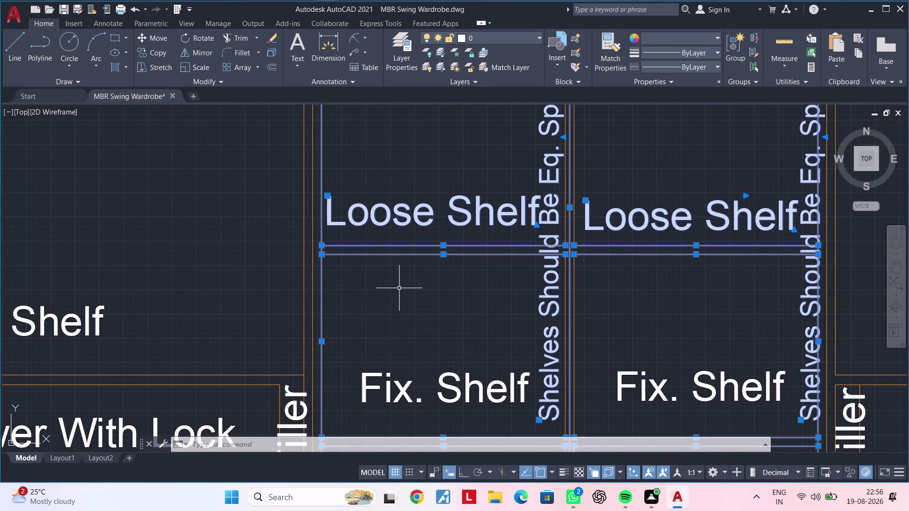
scroll(down, 3)
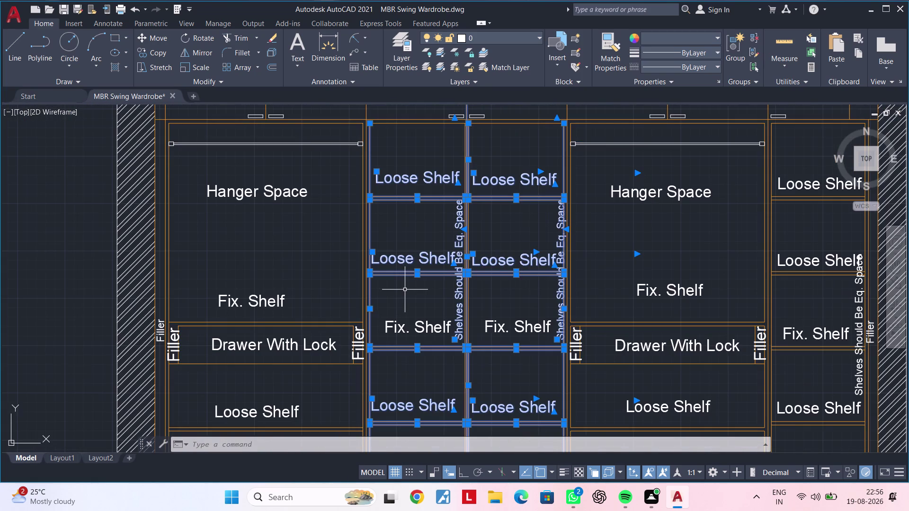
scroll(down, 3)
middle_drag(493, 330, 542, 160)
scroll(up, 3)
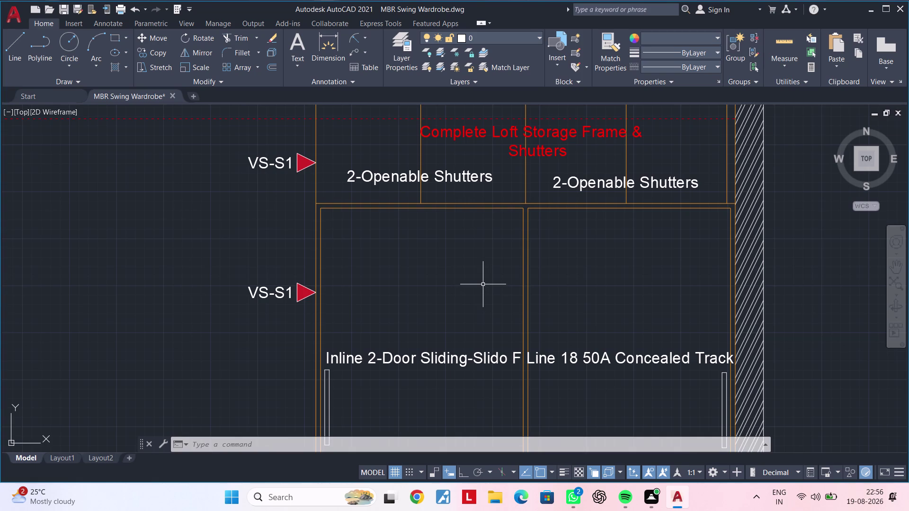
scroll(down, 3)
middle_drag(482, 285, 467, 459)
scroll(down, 3)
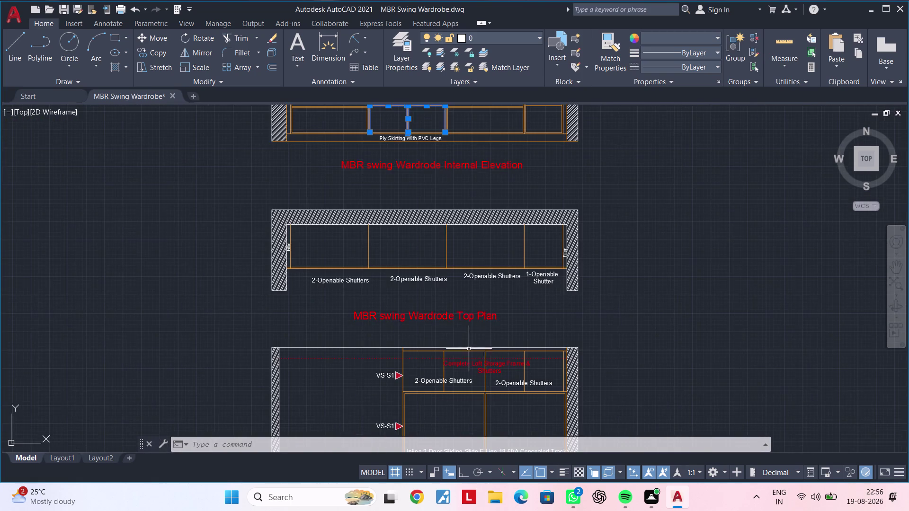
middle_drag(464, 336, 475, 480)
scroll(up, 3)
middle_drag(384, 238, 431, 241)
scroll(up, 3)
scroll(up, 3)
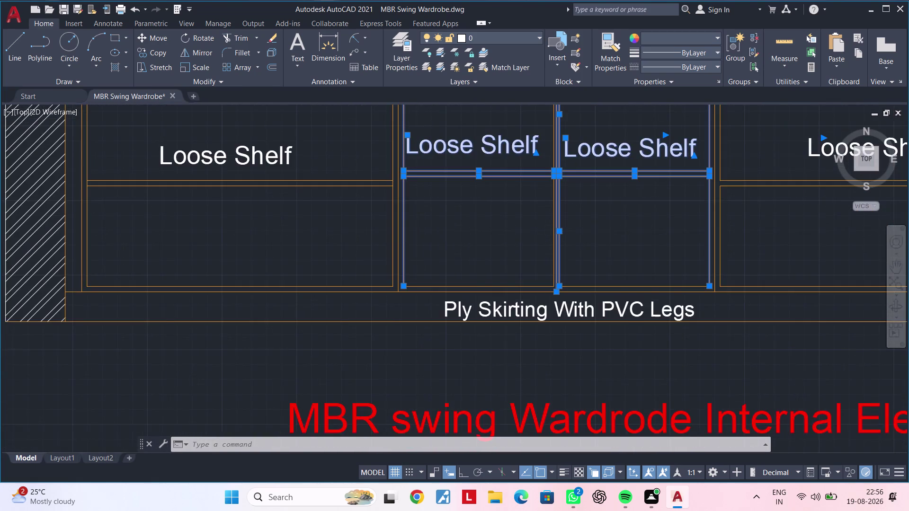
middle_drag(423, 249, 440, 308)
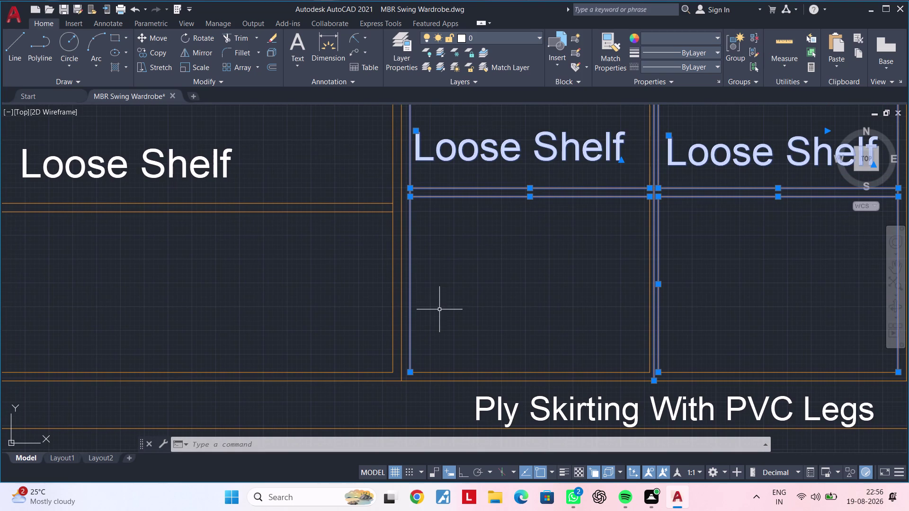
click(409, 303)
Add the middle-bay shelves and the vertical equal-spacing label to the selection.
middle_drag(432, 297, 434, 377)
scroll(down, 3)
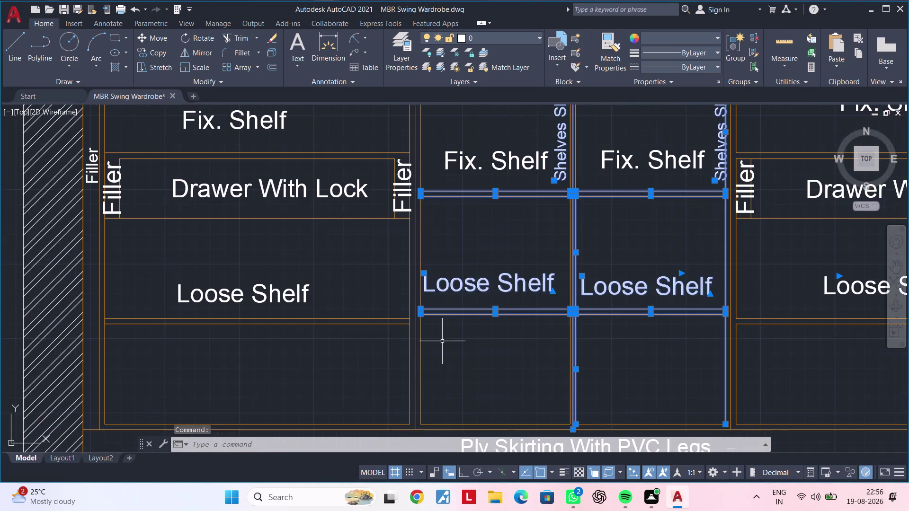
middle_drag(443, 364, 445, 454)
middle_drag(437, 325, 435, 462)
middle_drag(450, 365, 430, 464)
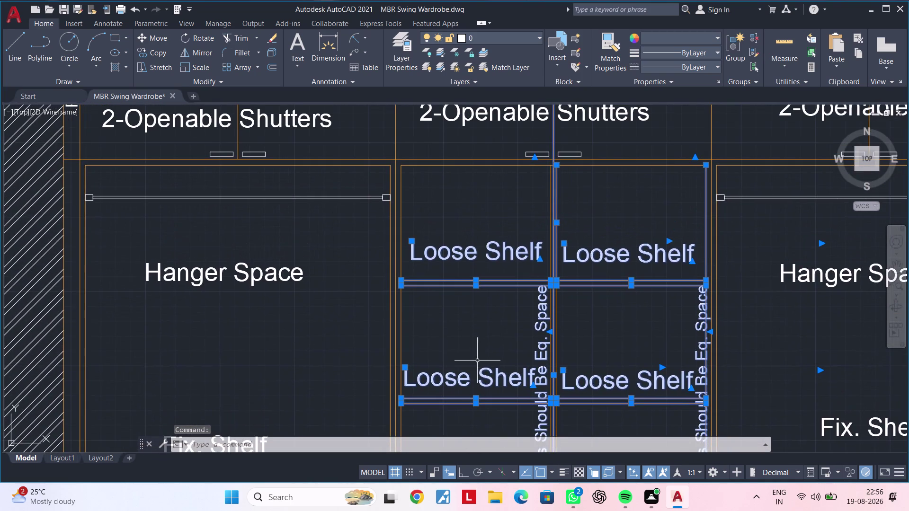
middle_drag(486, 352, 397, 332)
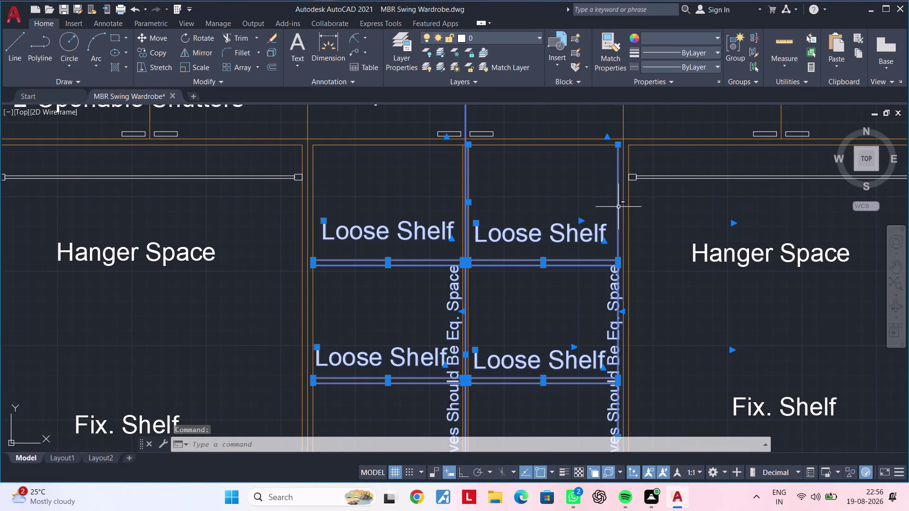
click(618, 207)
middle_drag(567, 309, 562, 283)
middle_drag(557, 269, 551, 253)
scroll(up, 3)
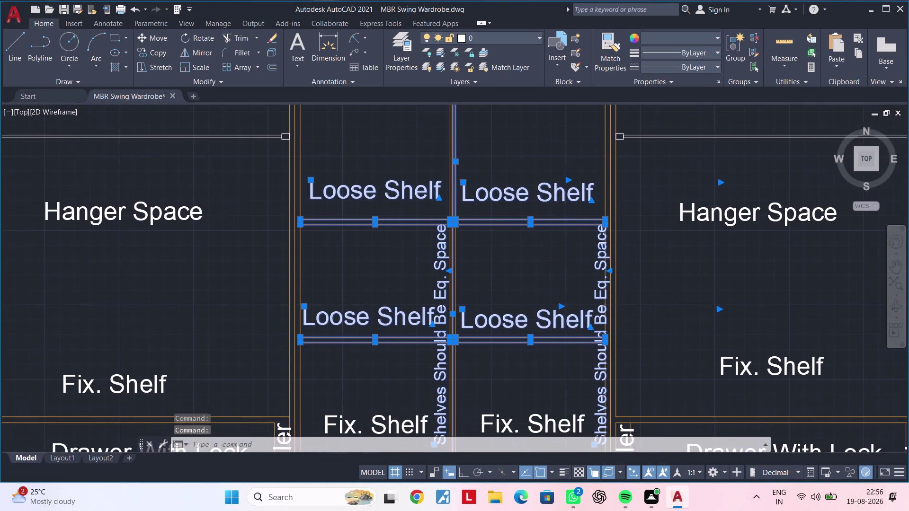
scroll(up, 3)
click(540, 280)
scroll(down, 3)
middle_drag(551, 325, 546, 232)
scroll(up, 3)
scroll(up, 3)
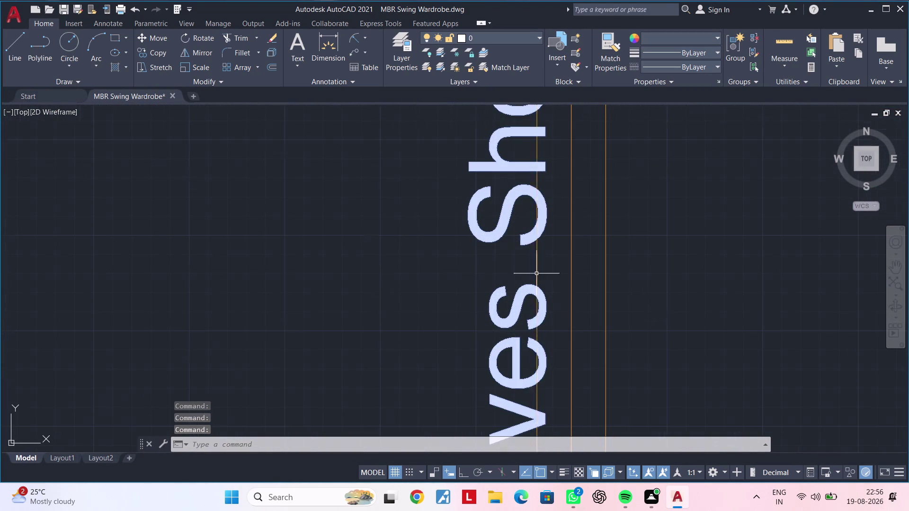
click(537, 276)
scroll(down, 3)
middle_drag(535, 324, 533, 236)
scroll(up, 3)
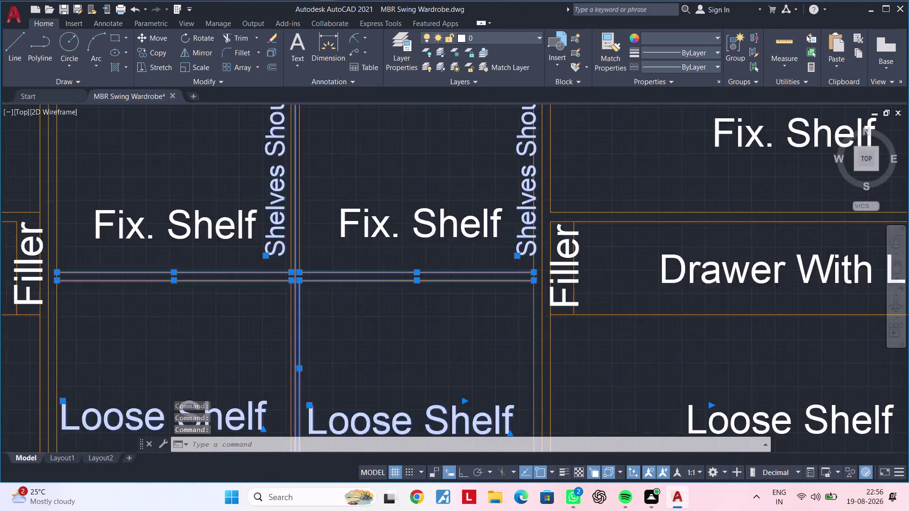
scroll(down, 3)
middle_drag(496, 329, 563, 268)
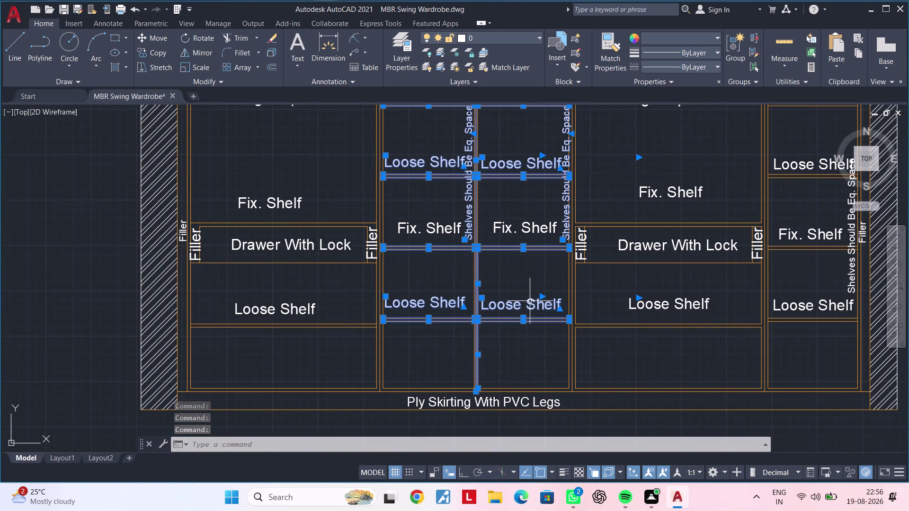
scroll(down, 3)
middle_drag(532, 300, 534, 418)
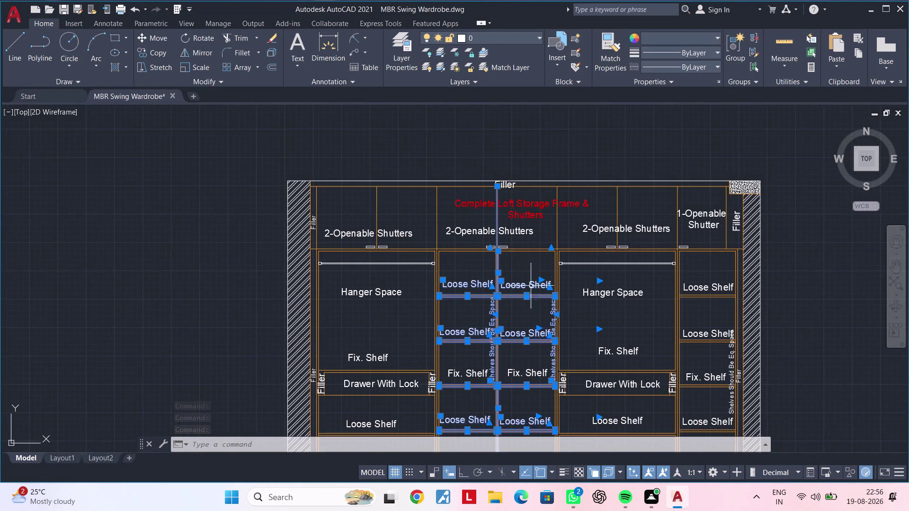
scroll(up, 3)
middle_drag(503, 267, 506, 337)
scroll(up, 3)
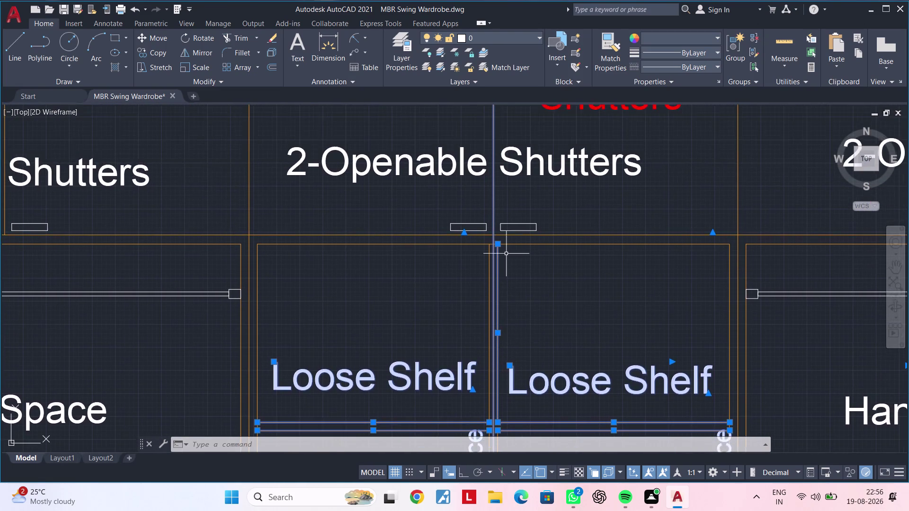
scroll(up, 3)
scroll(down, 3)
scroll(down, 3)
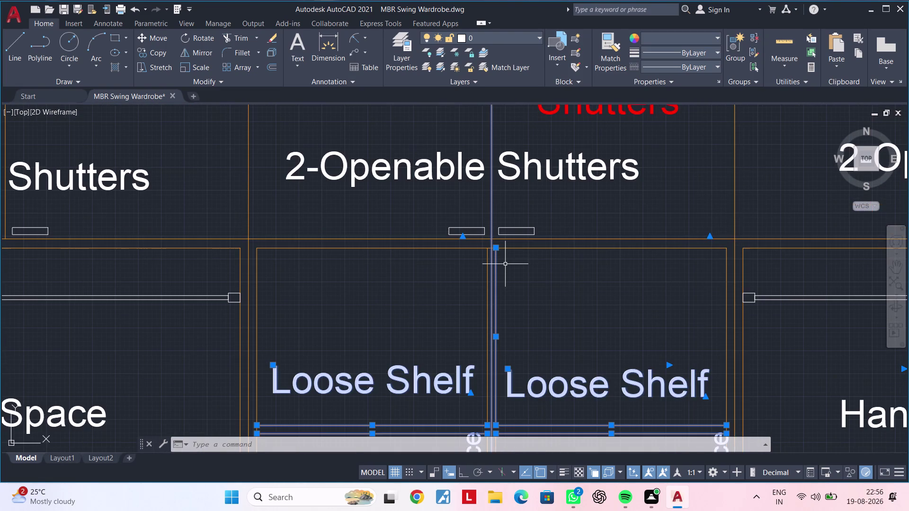
scroll(up, 3)
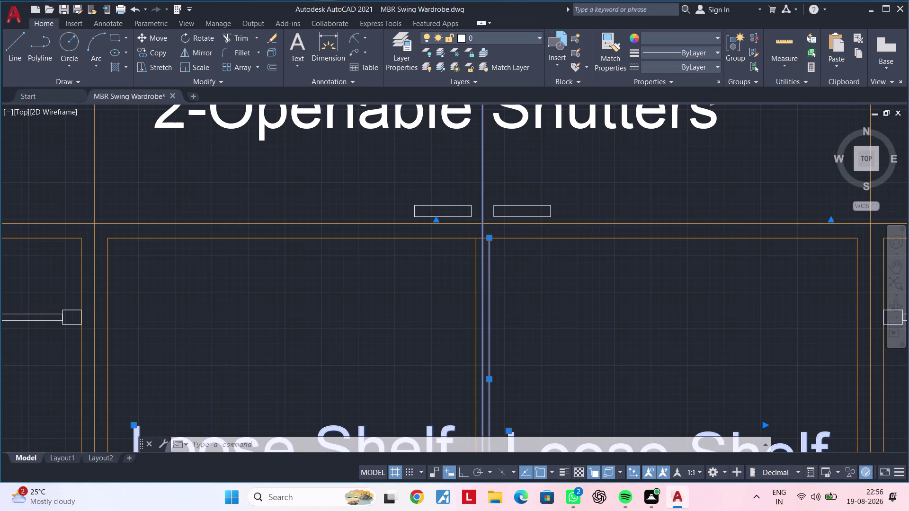
Copy (CO) the shelf set from the divider top to the BDR-2 frame corner.
text(co)
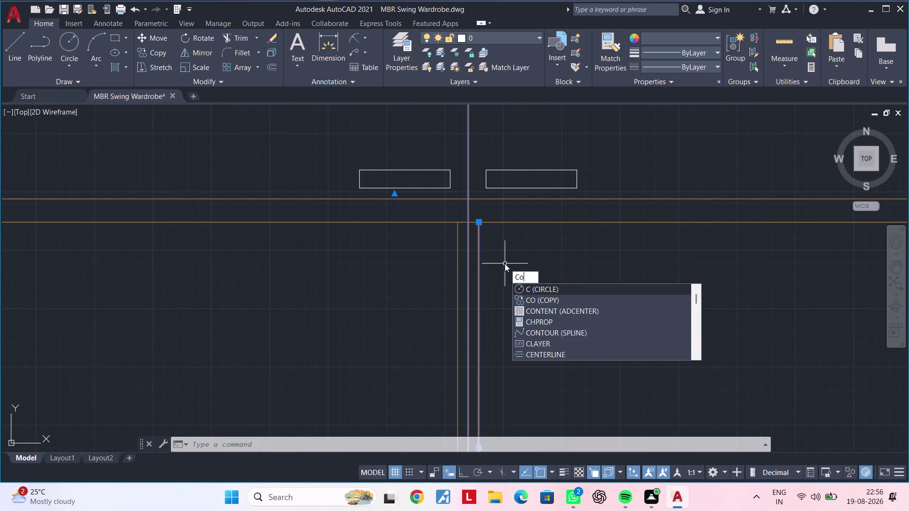
key(space)
click(471, 223)
scroll(down, 3)
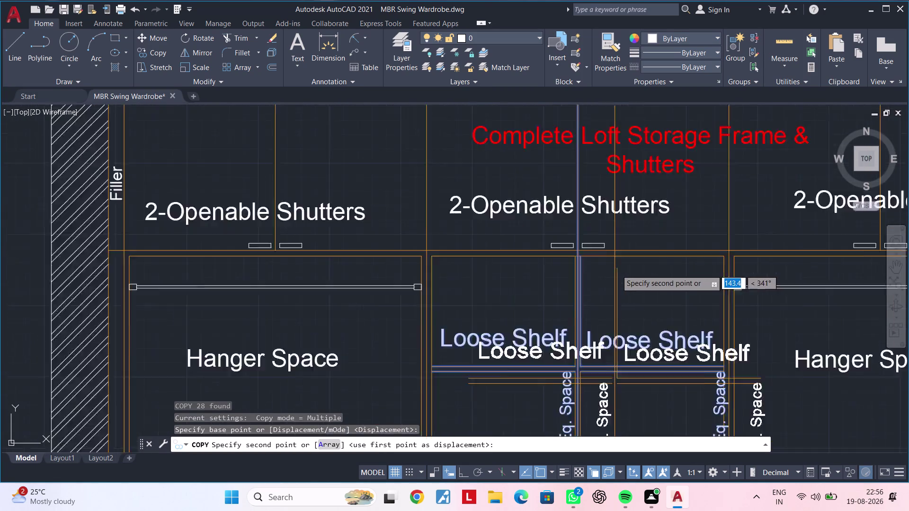
scroll(down, 3)
middle_drag(639, 281, 608, 149)
middle_drag(565, 390, 574, 229)
scroll(down, 3)
middle_drag(563, 361, 568, 344)
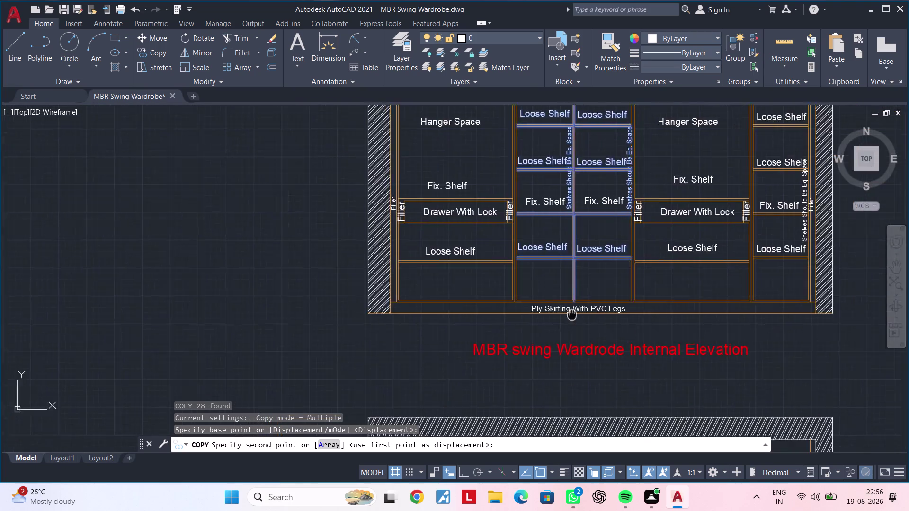
middle_drag(568, 344, 576, 190)
middle_drag(583, 388, 597, 199)
scroll(down, 3)
scroll(up, 3)
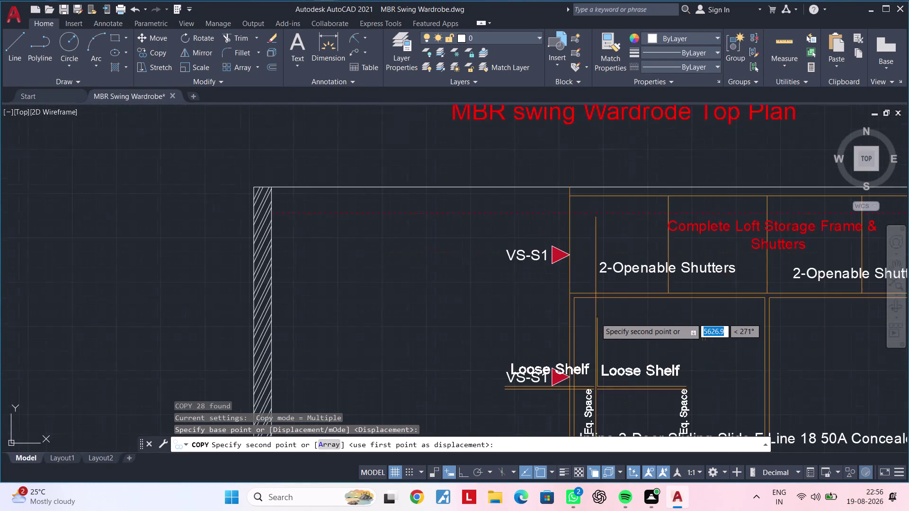
scroll(up, 3)
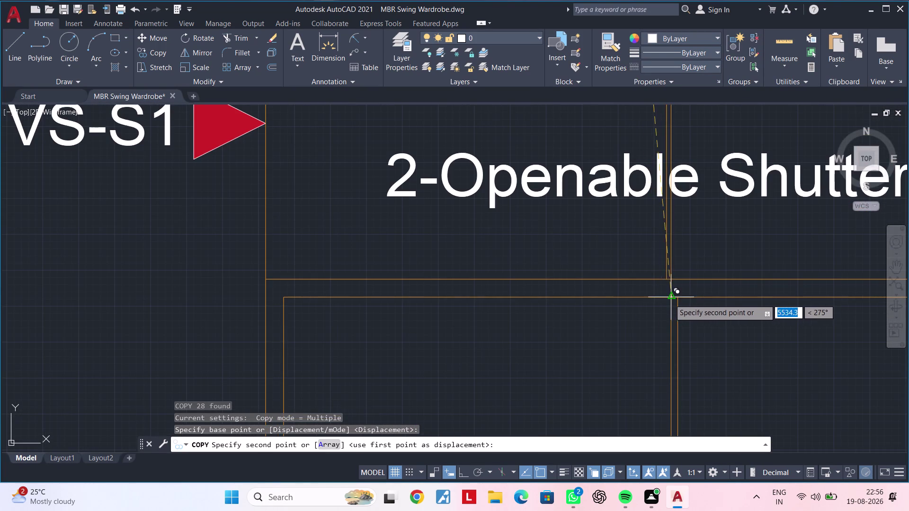
scroll(up, 3)
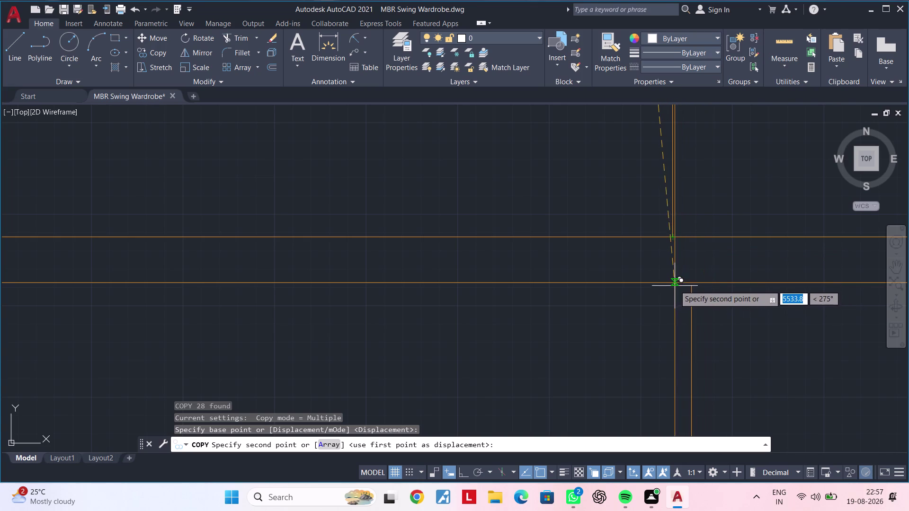
click(674, 239)
Check the copied shelves across the BDR-2 elevation and end the copy.
scroll(down, 3)
scroll(down, 3)
middle_drag(715, 336, 695, 243)
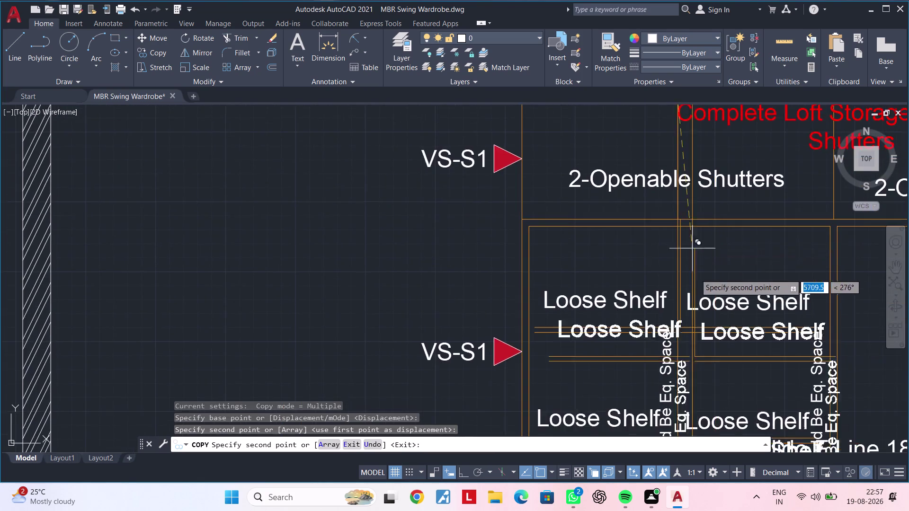
scroll(down, 3)
middle_drag(720, 335, 710, 236)
middle_drag(715, 318, 715, 257)
scroll(up, 3)
key(Escape)
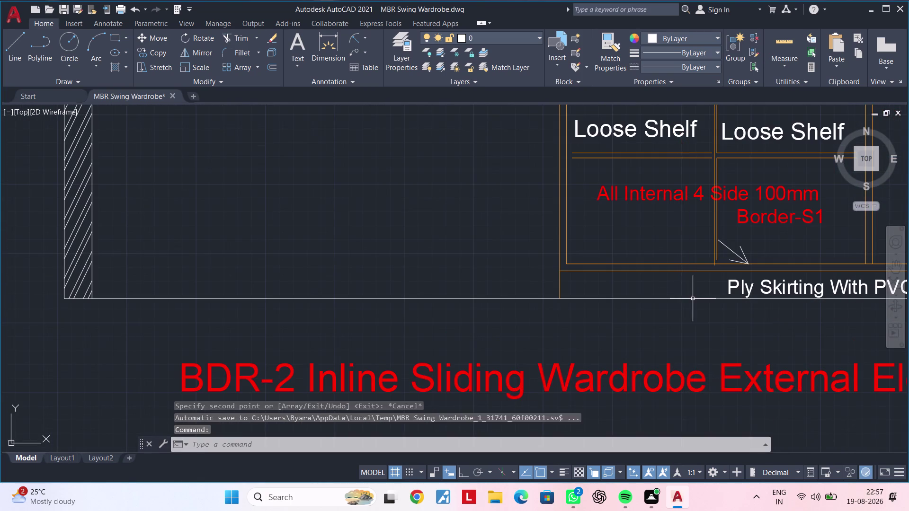
Extend the vertical line beside the border note arrow.
key(Escape)
middle_drag(715, 286, 646, 346)
scroll(up, 3)
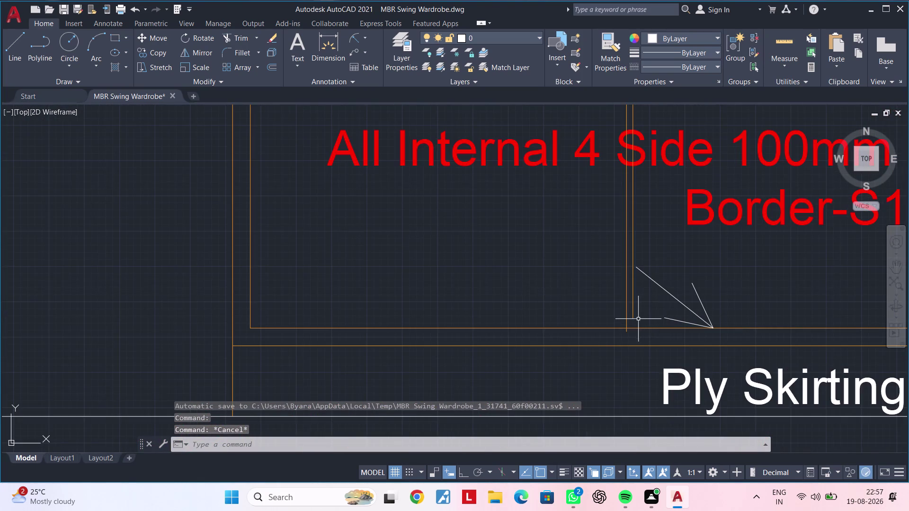
scroll(up, 3)
middle_drag(641, 320, 632, 357)
key(Escape)
key(Escape)
text(ex)
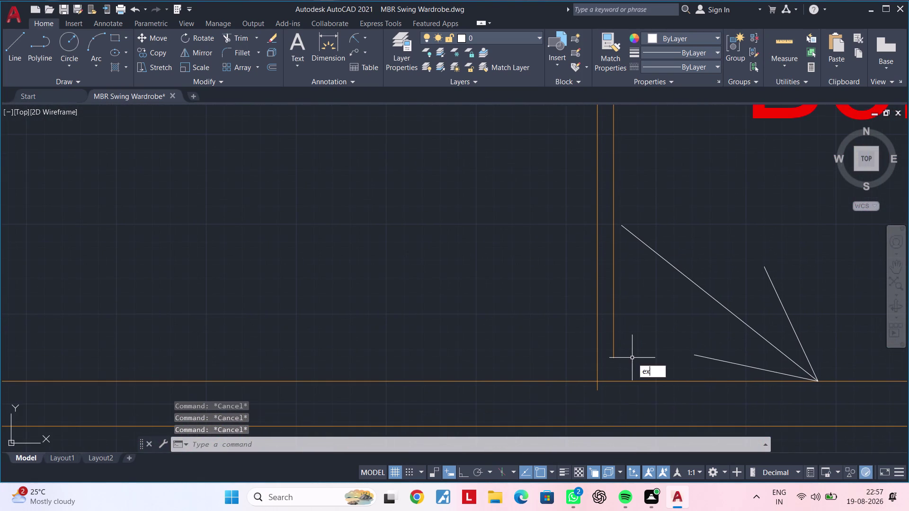
key(space)
click(615, 341)
key(Escape)
key(Escape)
Trim the arrow lines with a fence drawn across the bottom edge.
text(tr)
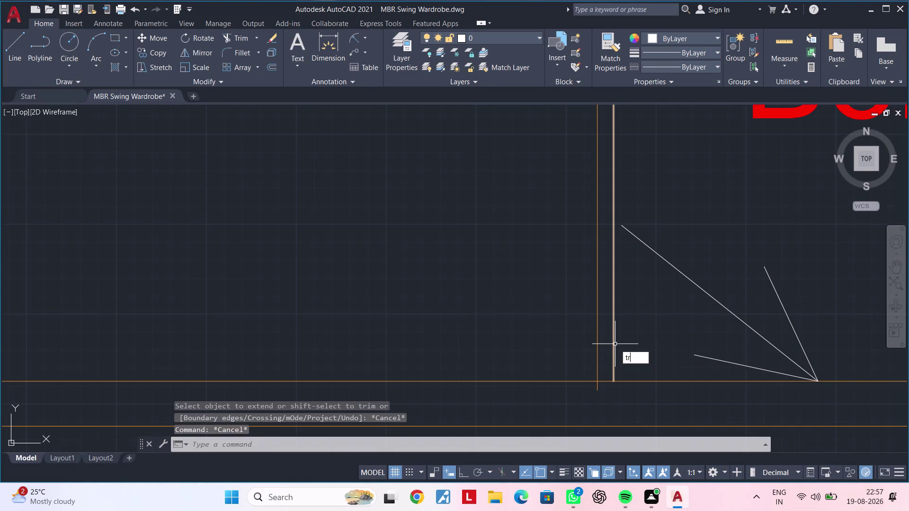
key(space)
click(594, 389)
scroll(down, 3)
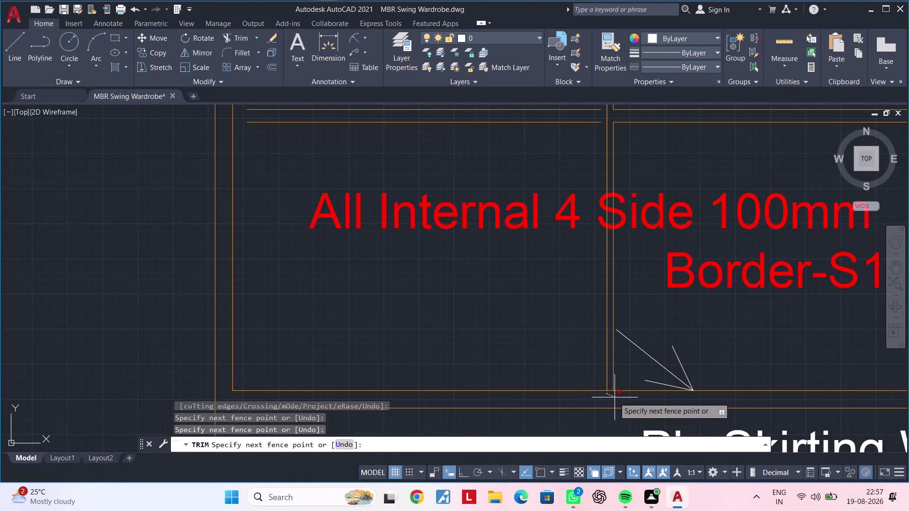
scroll(up, 3)
click(598, 384)
scroll(down, 3)
scroll(down, 3)
scroll(down, 3)
key(Escape)
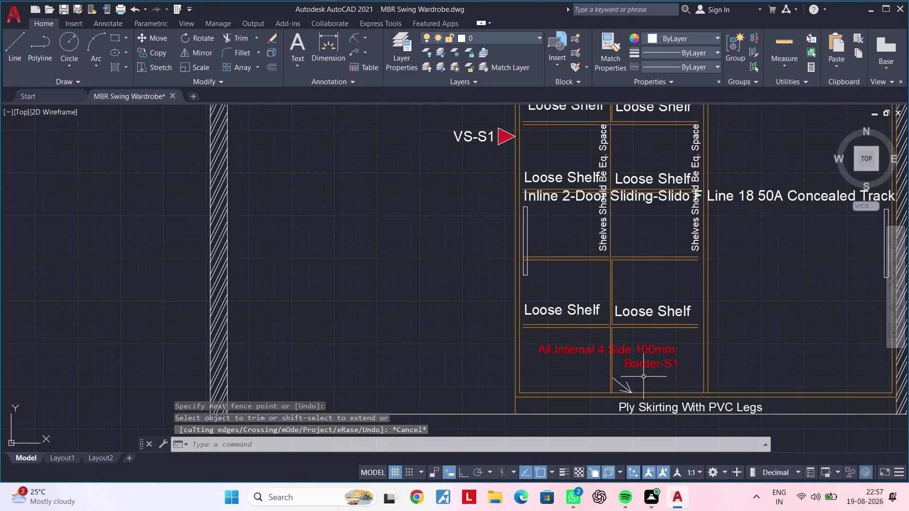
key(Escape)
Erase the red border note and its three leader arrow lines.
click(654, 365)
key(Delete)
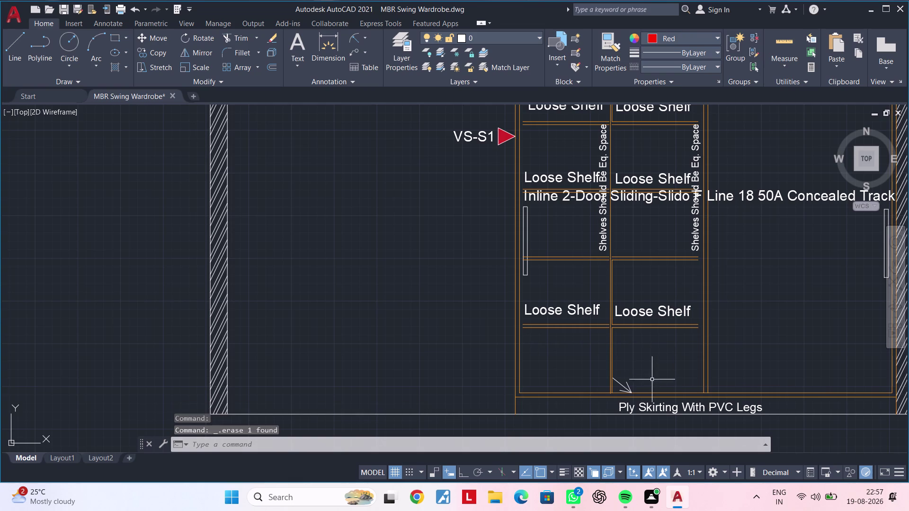
click(625, 384)
key(Delete)
click(631, 389)
key(Delete)
scroll(up, 3)
click(597, 401)
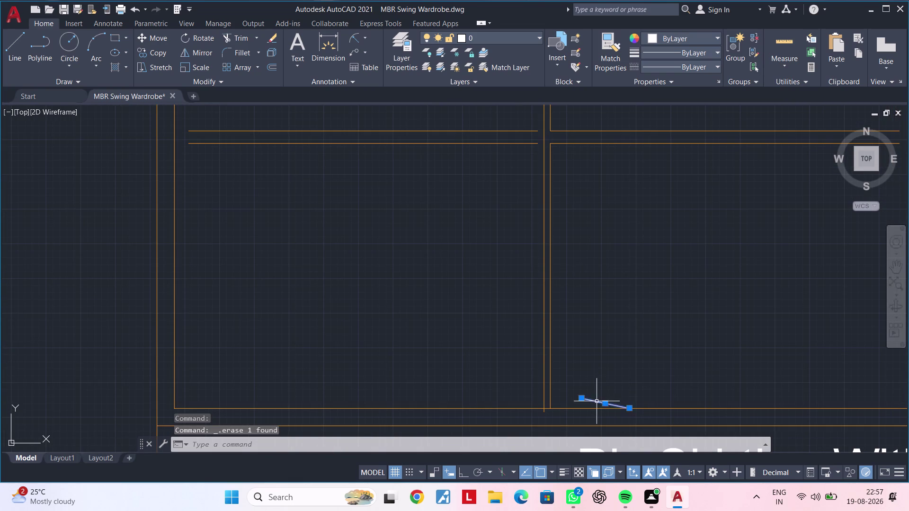
key(Delete)
scroll(down, 3)
Clear pending commands and survey the stacked wardrobe drawings before returning to BDR-2.
key(Escape)
key(Escape)
key(Escape)
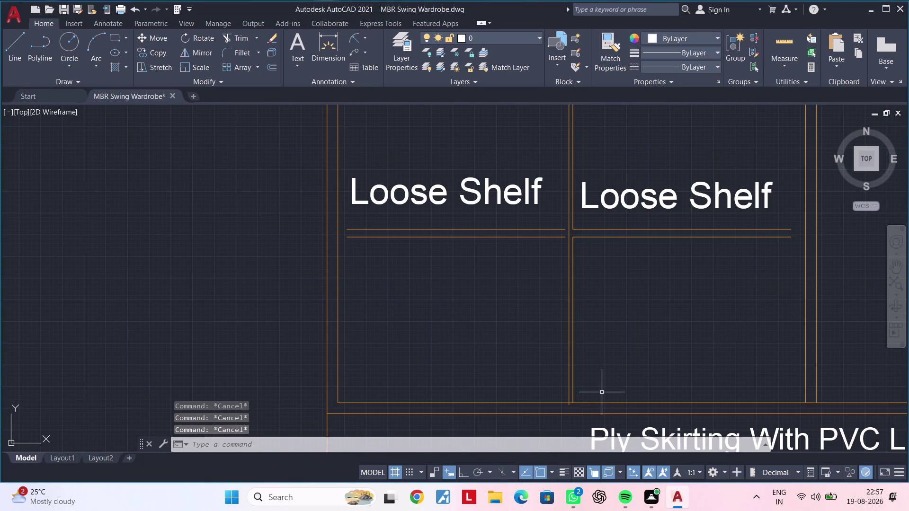
key(Escape)
scroll(down, 3)
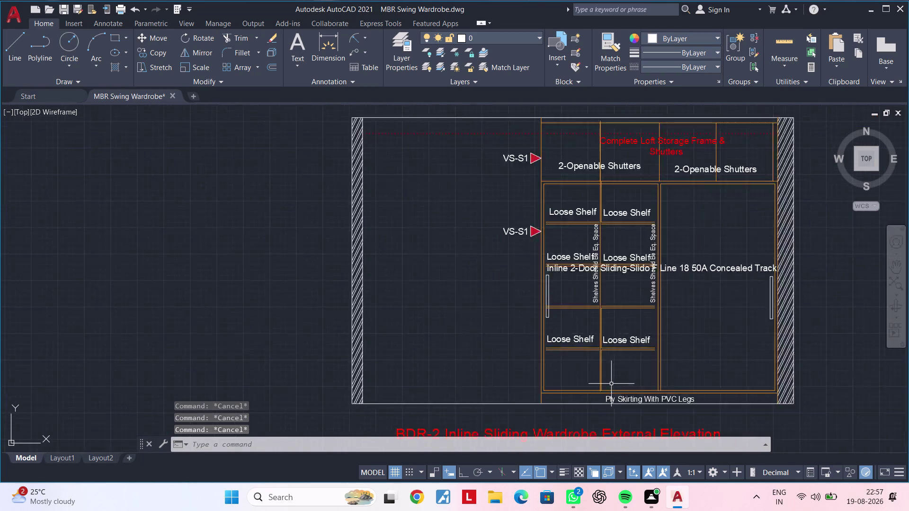
scroll(down, 3)
scroll(down, 3)
scroll(down, 3)
middle_drag(616, 384, 622, 266)
scroll(up, 3)
middle_drag(622, 249, 595, 272)
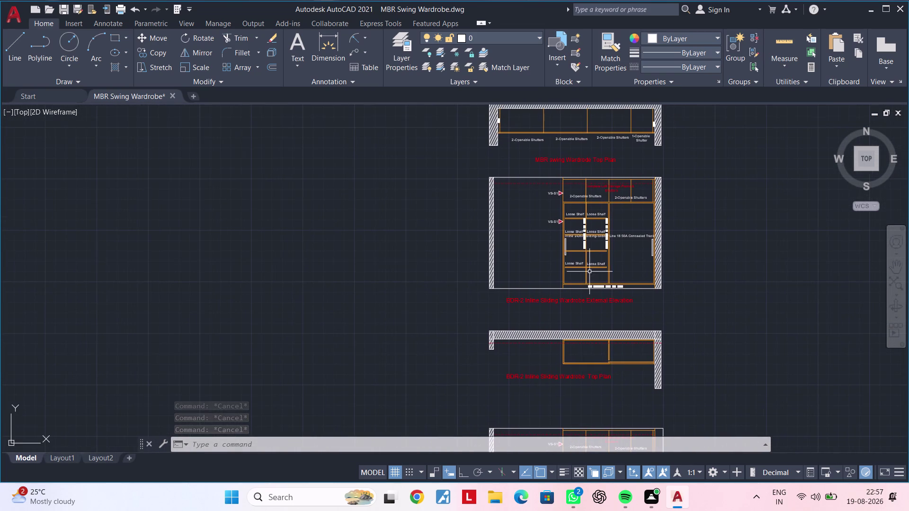
Undo the erase, trim and extend edits.
key(ctrl+z)
key(ctrl+z)
scroll(down, 3)
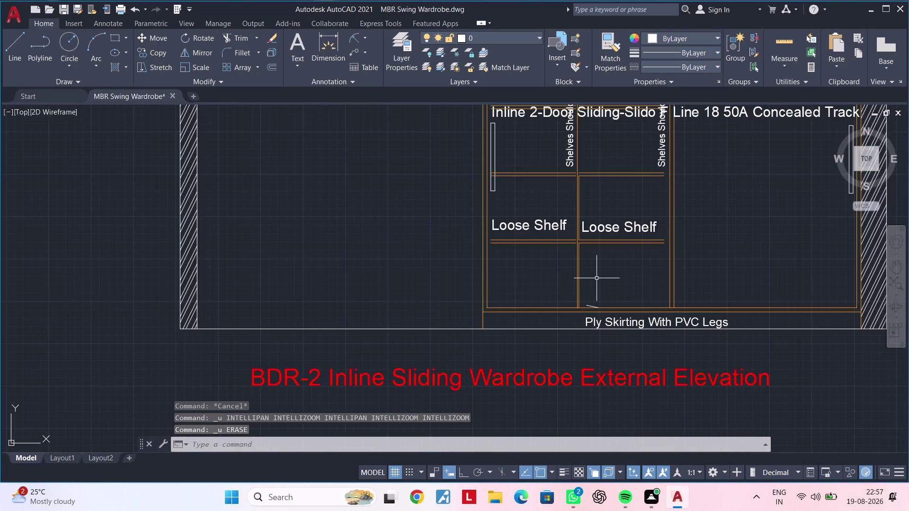
key(ctrl+z)
key(ctrl+z)
key(ctrl+z)
key(ctrl+z)
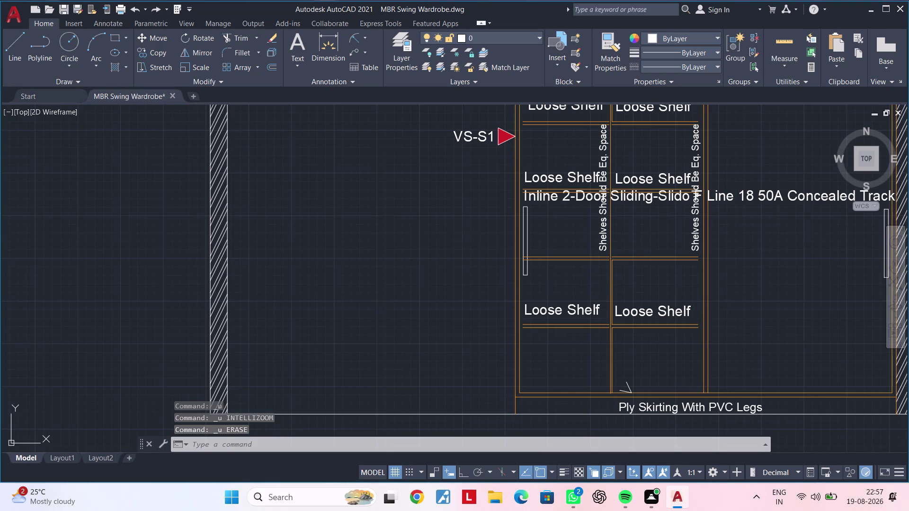
key(ctrl+z)
Keep undoing past the copy so the copied loose shelves disappear.
key(ctrl+z)
key(ctrl+z)
key(ctrl+z)
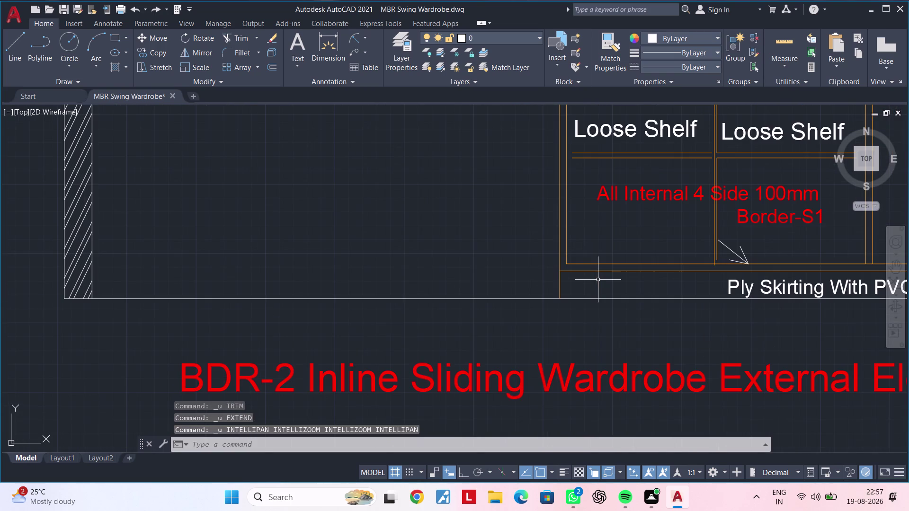
key(ctrl+z)
key(ctrl+z)
scroll(down, 3)
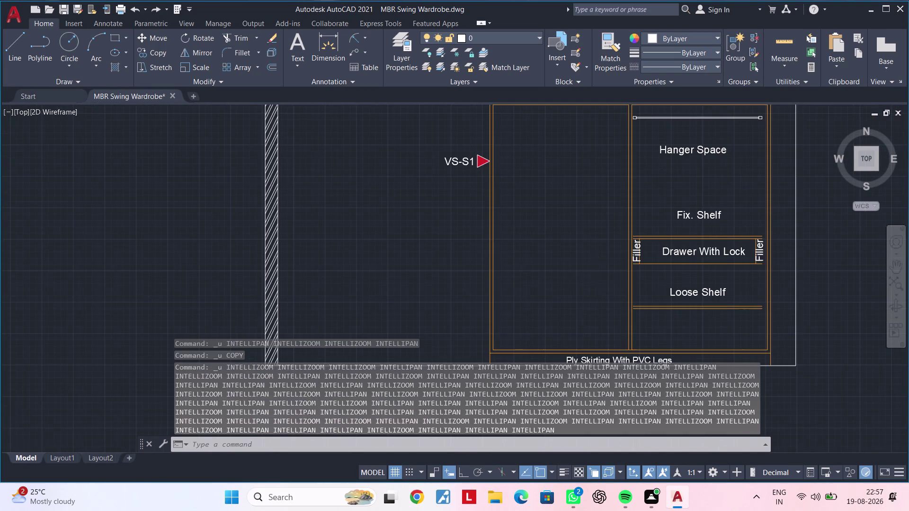
scroll(down, 3)
scroll(down, 3)
key(Escape)
key(Escape)
key(Escape)
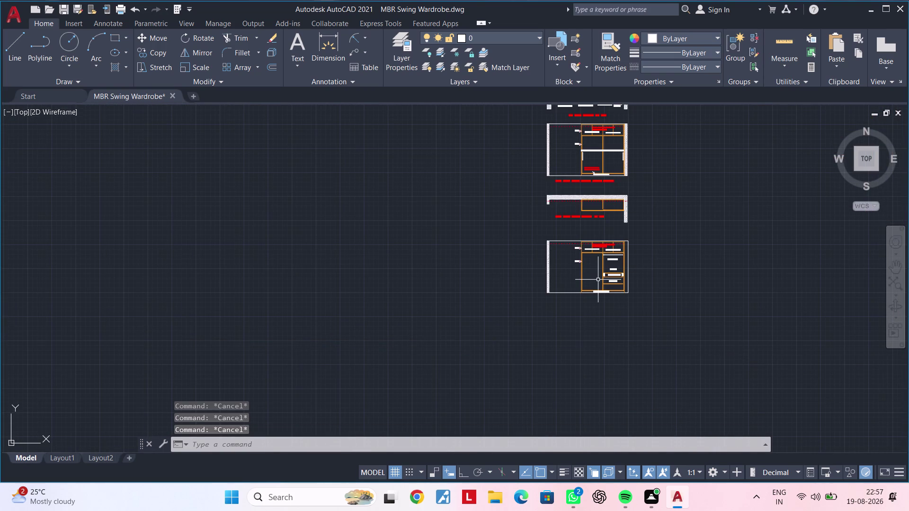
scroll(up, 3)
scroll(up, 3)
Select the middle bay's vertical divider and upper shelf lines.
middle_drag(598, 282, 580, 452)
middle_drag(560, 348, 560, 361)
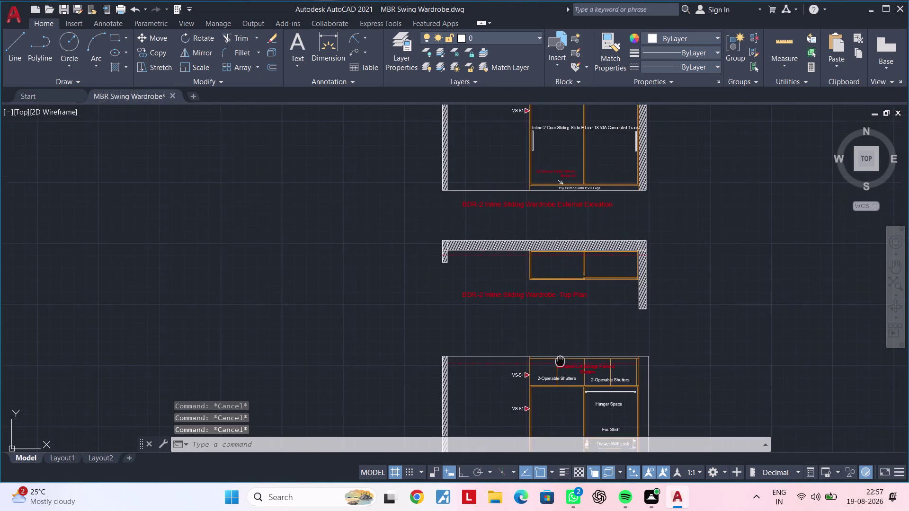
middle_drag(560, 361, 550, 490)
scroll(up, 3)
scroll(down, 3)
scroll(down, 3)
middle_drag(549, 284, 514, 510)
scroll(up, 3)
middle_drag(494, 358, 519, 224)
scroll(up, 3)
middle_drag(515, 248, 517, 311)
scroll(up, 3)
scroll(up, 3)
click(540, 253)
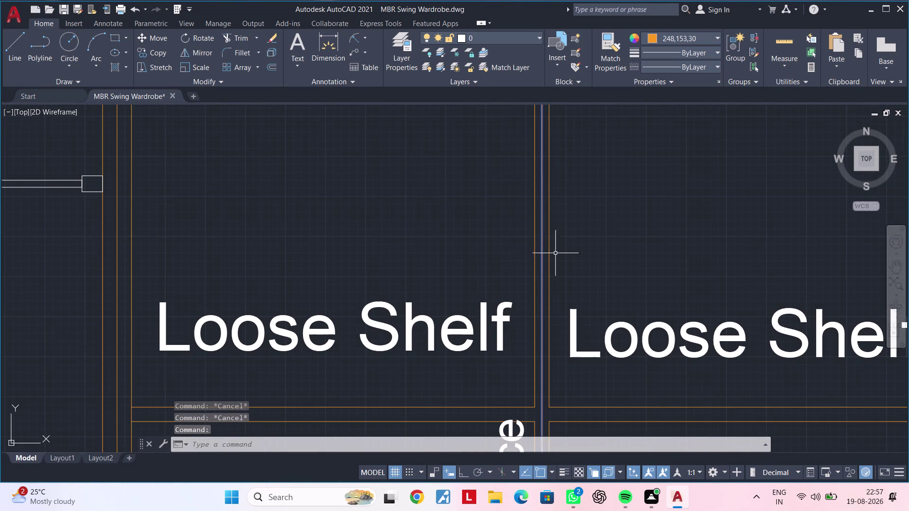
click(549, 255)
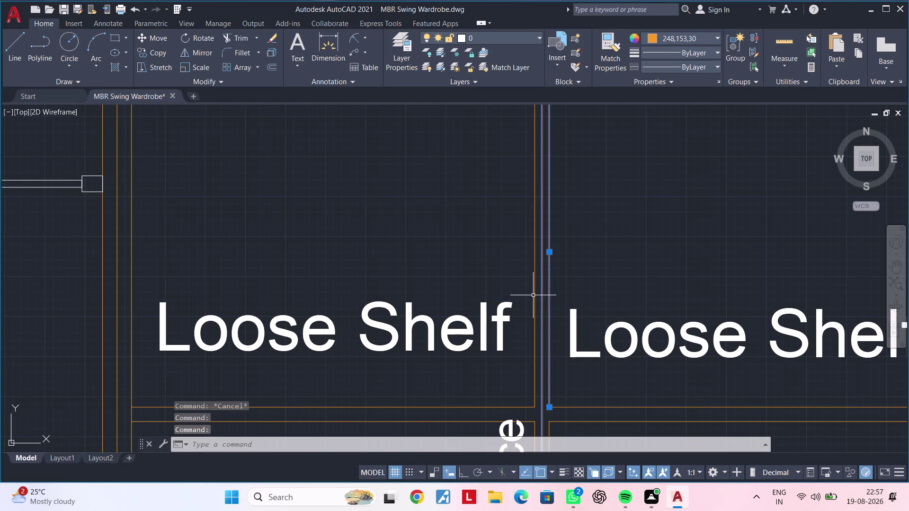
click(533, 296)
click(460, 402)
click(425, 427)
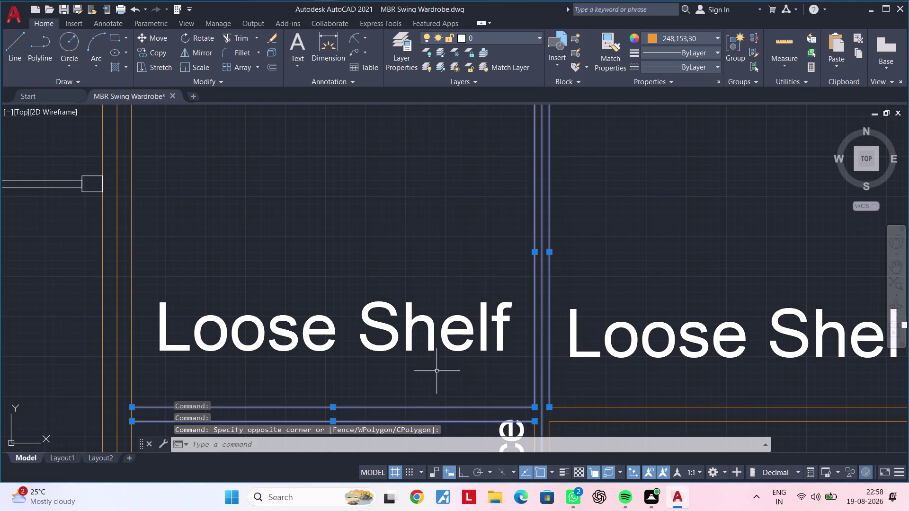
click(443, 304)
click(409, 335)
Add the Loose Shelf labels, right shelf lines and vertical Should Be Eq. Space note.
scroll(down, 3)
middle_drag(430, 312, 447, 236)
click(686, 242)
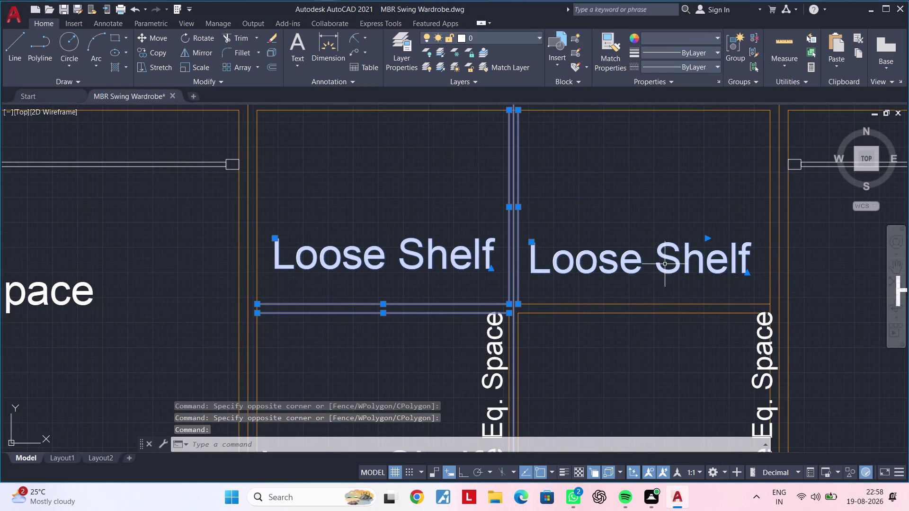
click(649, 248)
click(608, 275)
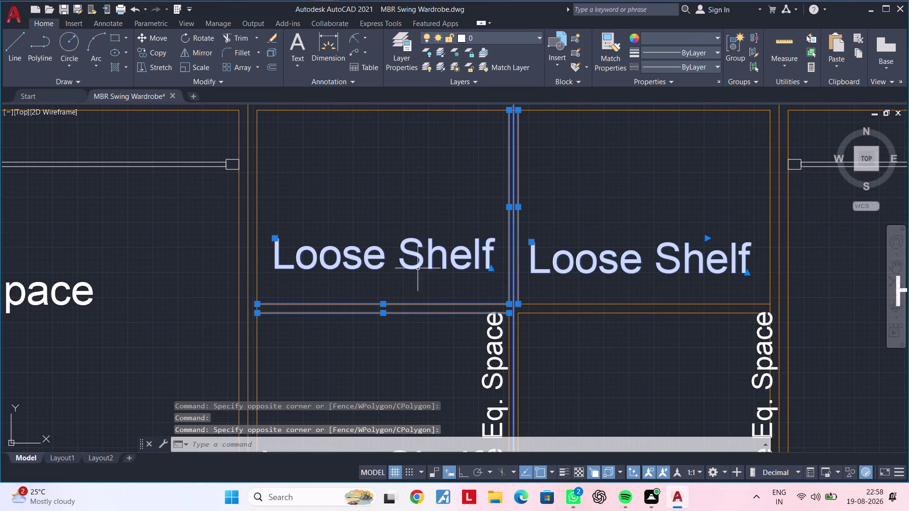
middle_drag(374, 256, 397, 247)
middle_drag(398, 325, 397, 285)
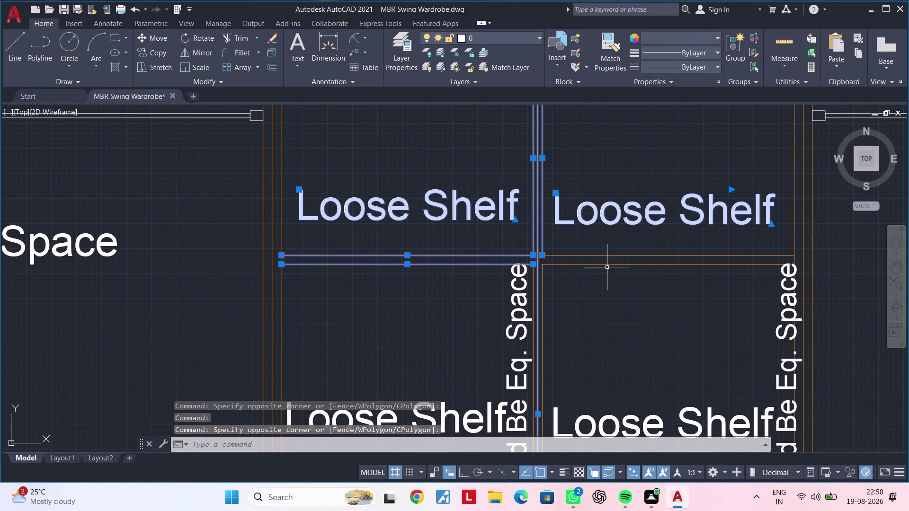
click(609, 243)
click(592, 306)
middle_drag(604, 339, 534, 408)
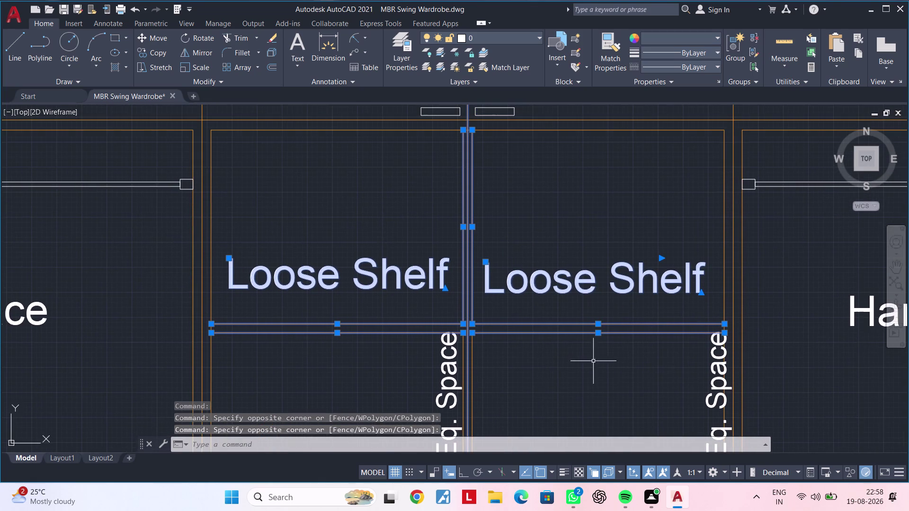
middle_drag(598, 359, 624, 239)
click(734, 276)
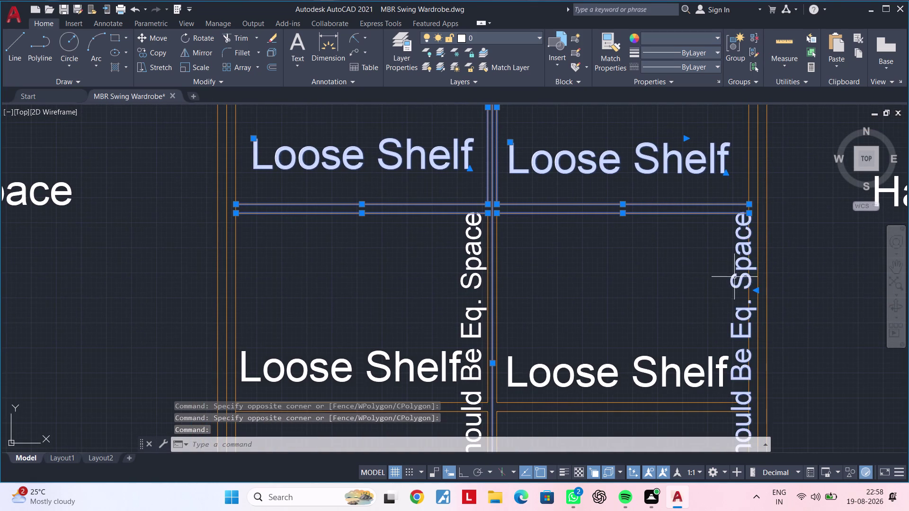
Add the lower shelves, their labels, and the Fix. Shelf labels and lines.
middle_drag(691, 323, 692, 240)
drag(672, 265, 672, 270)
click(623, 359)
middle_drag(587, 355, 653, 293)
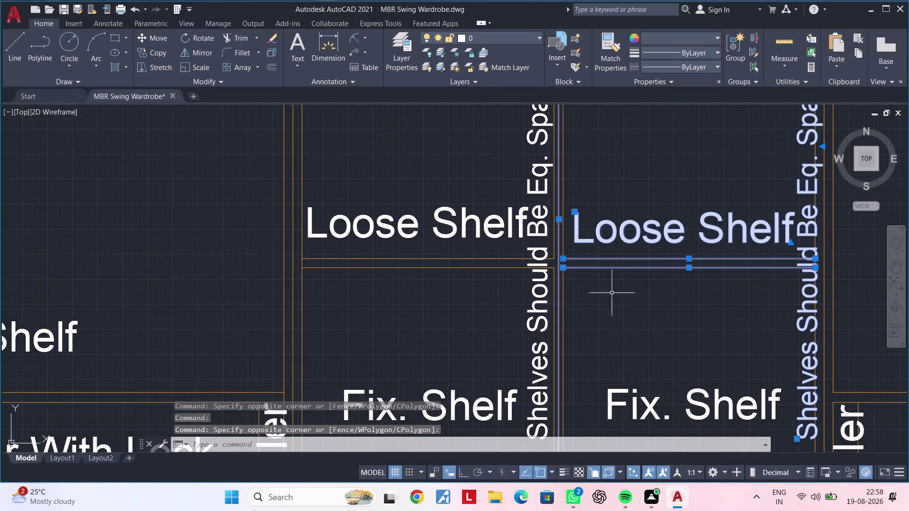
drag(513, 201, 510, 207)
click(450, 285)
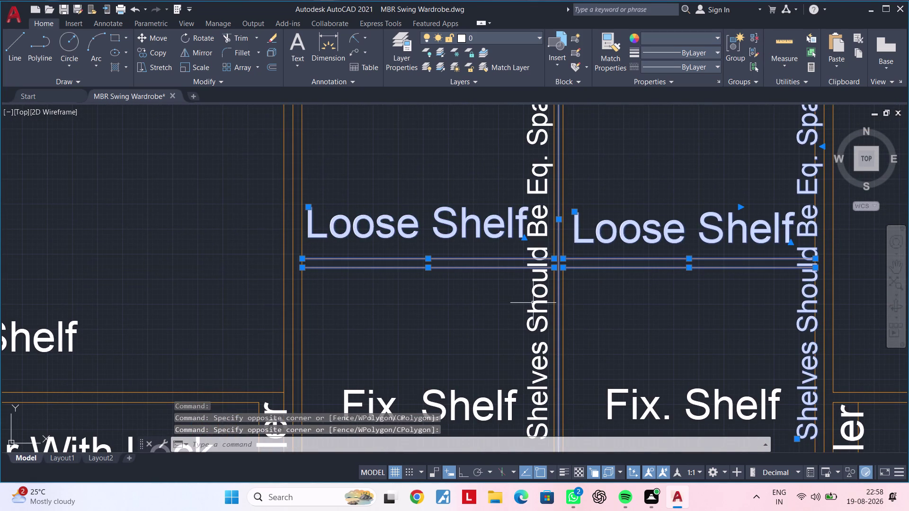
click(534, 303)
middle_drag(504, 323, 499, 234)
click(447, 316)
click(461, 335)
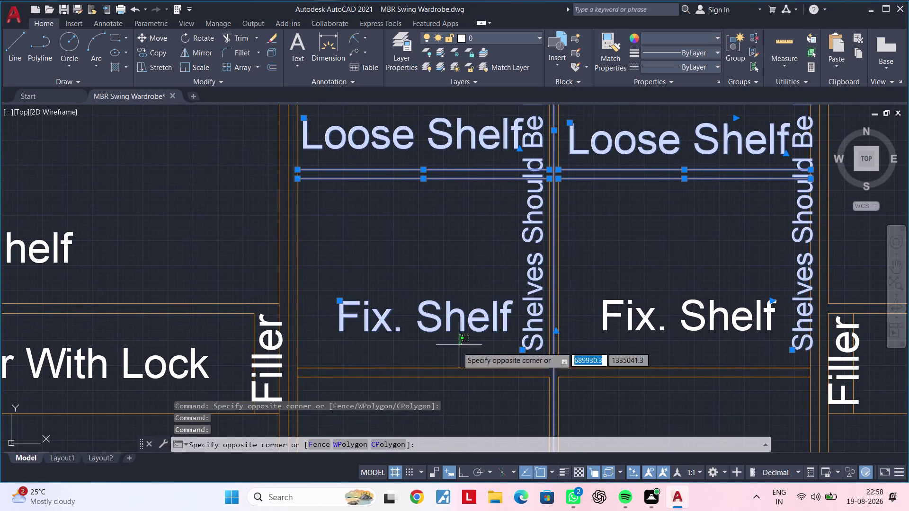
click(443, 379)
drag(645, 334, 644, 340)
click(628, 389)
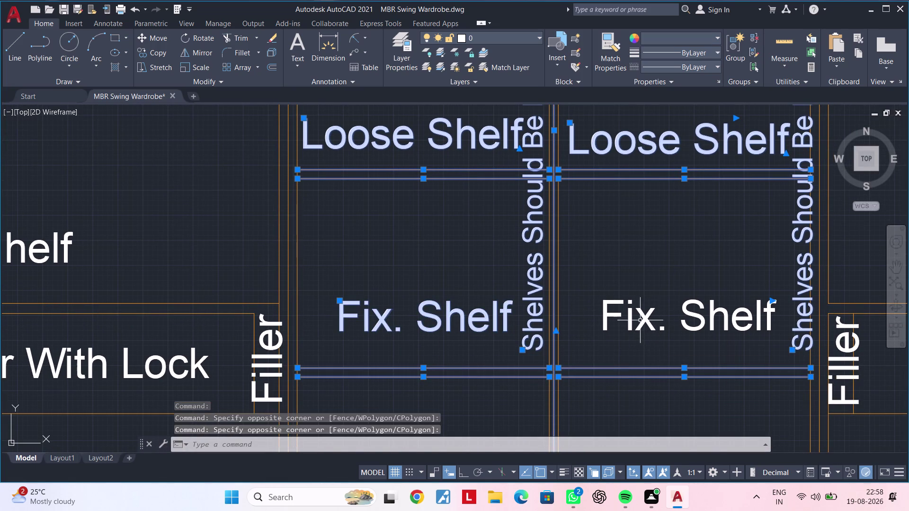
click(639, 320)
click(612, 311)
Add the bottom compartment's shelves and both bottom Loose Shelf labels.
scroll(down, 3)
middle_drag(635, 324, 647, 236)
scroll(up, 3)
click(660, 258)
click(619, 326)
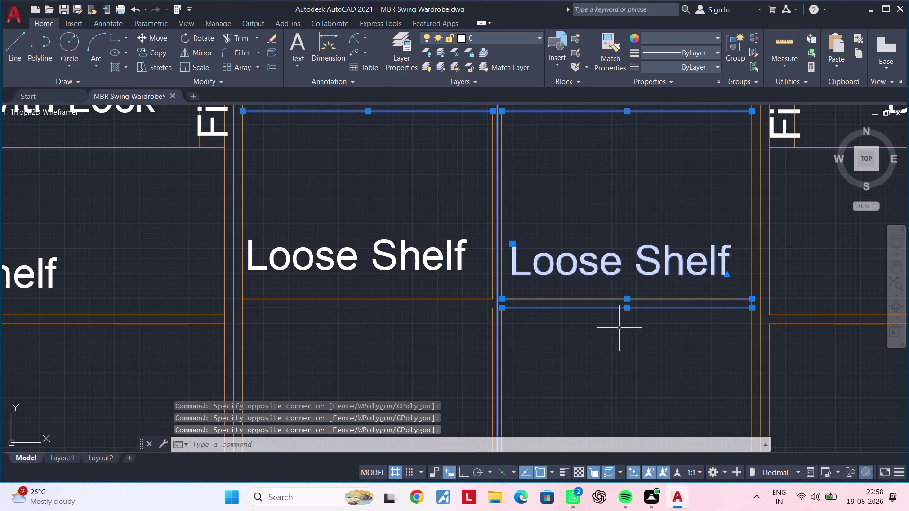
click(449, 244)
drag(441, 243, 433, 260)
click(397, 322)
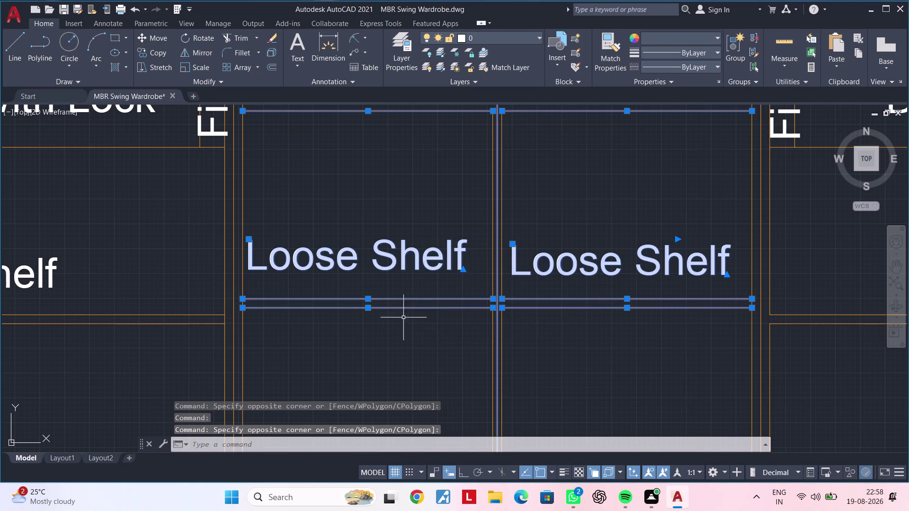
Add the remaining lower and upper vertical divider pieces to the selection.
middle_drag(433, 285, 463, 184)
middle_drag(602, 275, 576, 304)
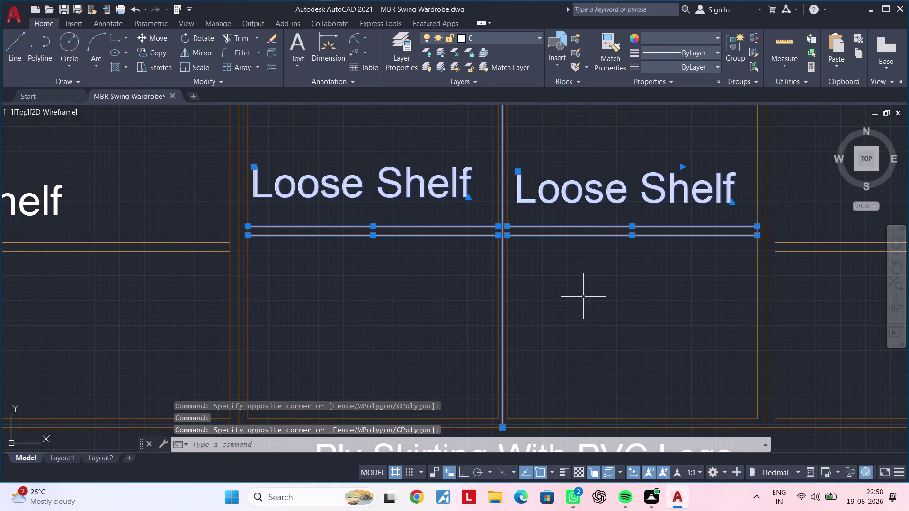
scroll(up, 3)
click(481, 295)
scroll(down, 3)
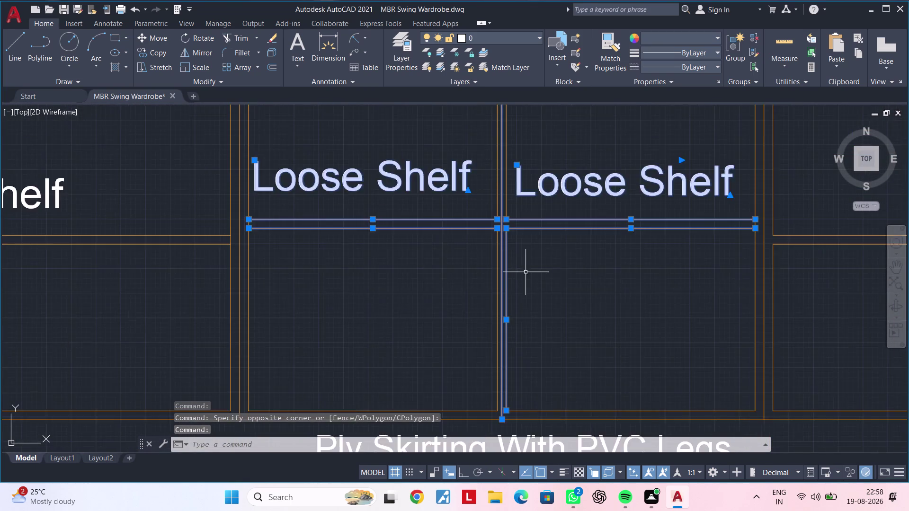
middle_drag(532, 264, 527, 362)
scroll(up, 3)
click(476, 257)
scroll(down, 3)
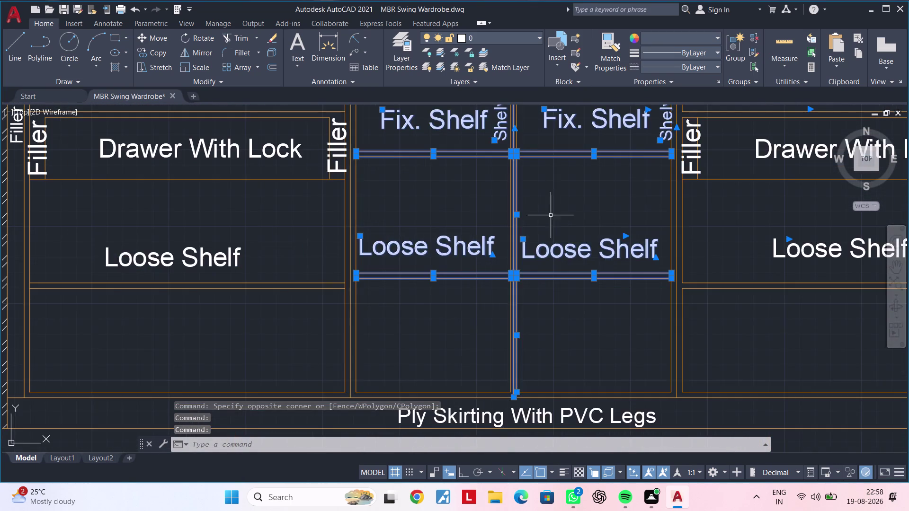
middle_drag(572, 218, 573, 325)
scroll(up, 3)
click(516, 213)
scroll(down, 3)
middle_drag(568, 179, 555, 373)
scroll(up, 3)
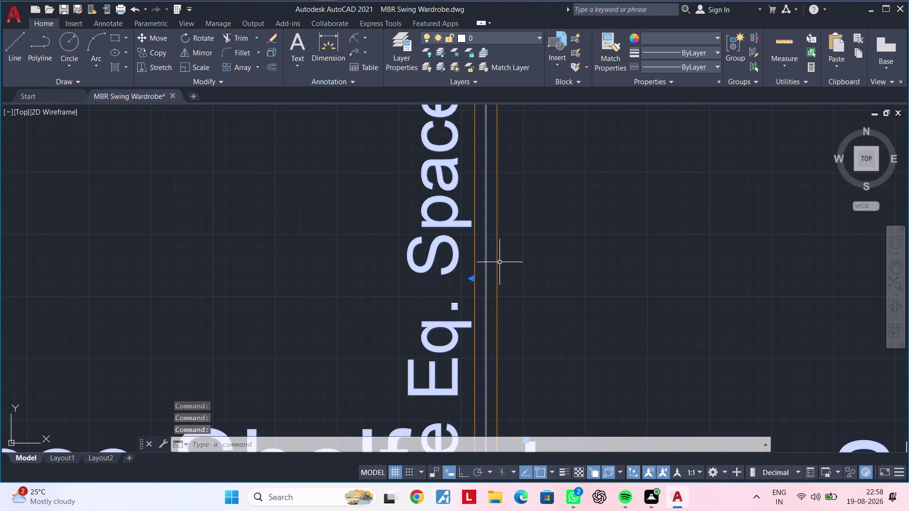
click(497, 264)
Start copying the 33-object shelf selection with CO.
scroll(down, 3)
middle_drag(583, 241, 577, 327)
scroll(up, 3)
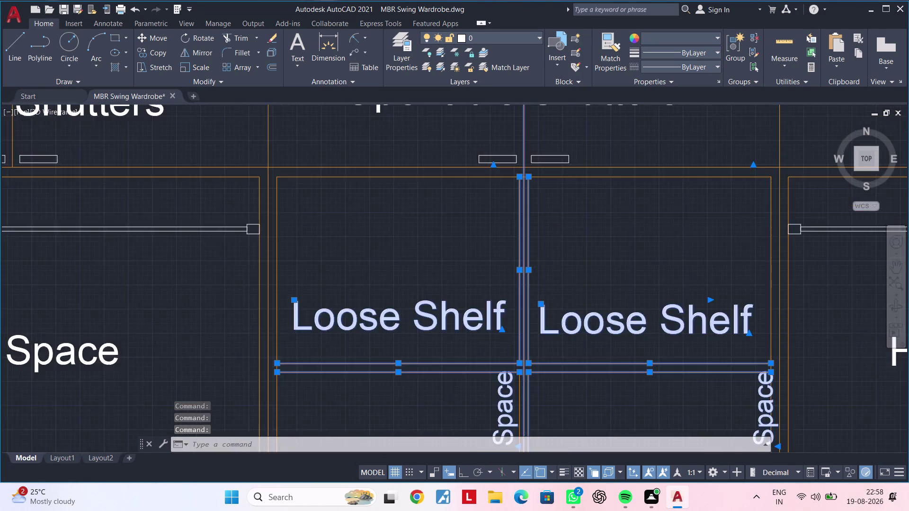
scroll(down, 3)
middle_drag(581, 272, 567, 233)
text(c)
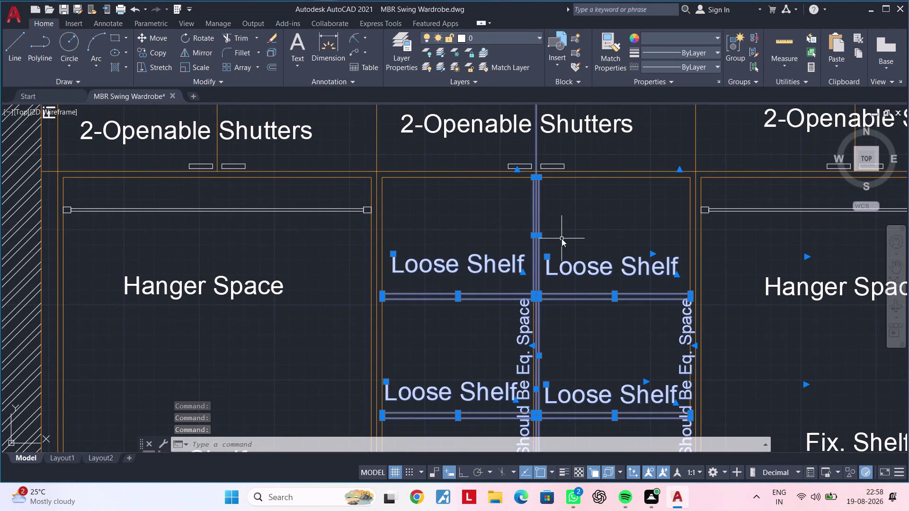
text(o)
key(space)
Copy the shelf set from a divider base point into the BDR-2 wardrobe compartment.
middle_drag(550, 214, 545, 269)
scroll(up, 3)
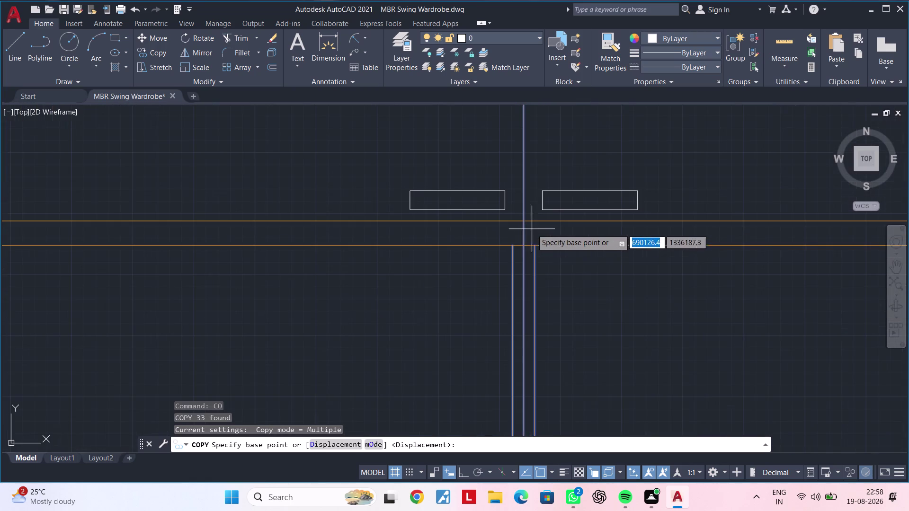
click(525, 246)
scroll(down, 3)
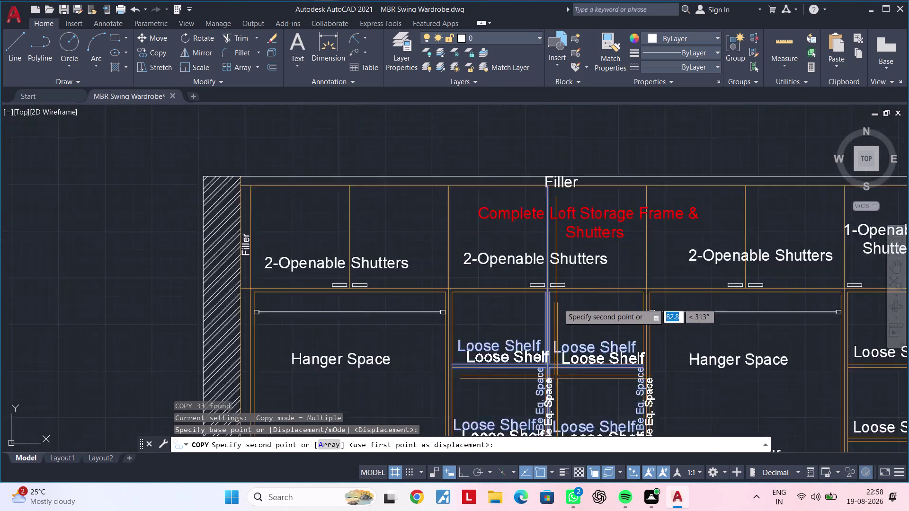
scroll(down, 3)
scroll(down, 3)
middle_drag(585, 330, 586, 132)
scroll(down, 3)
scroll(up, 3)
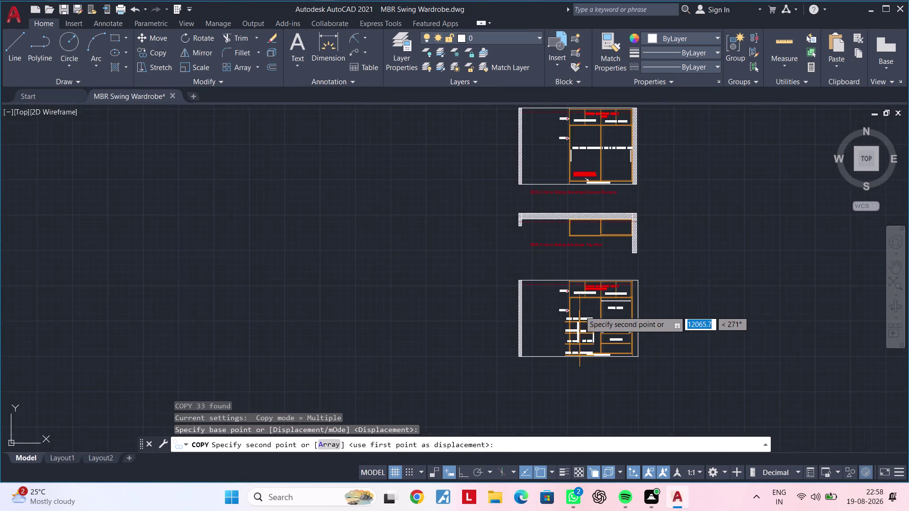
scroll(up, 3)
scroll(up, 3)
middle_drag(549, 190, 537, 287)
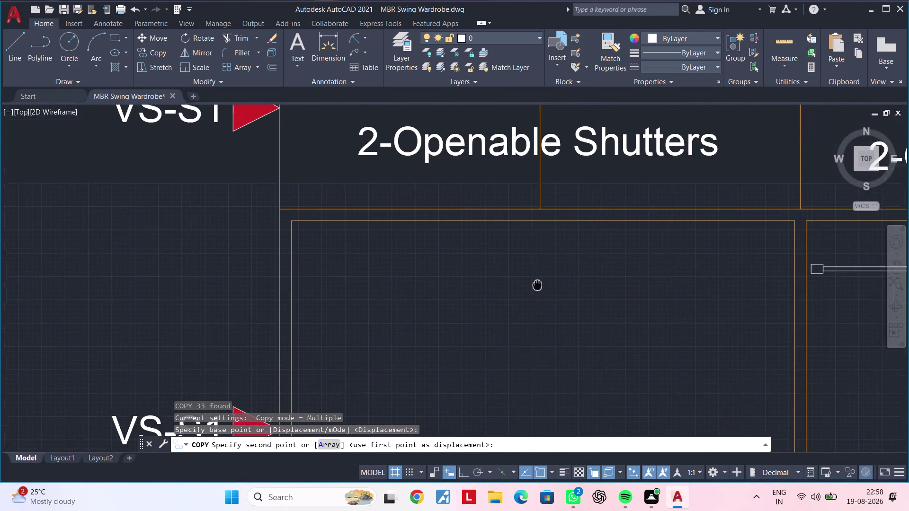
middle_drag(537, 287, 537, 291)
scroll(up, 3)
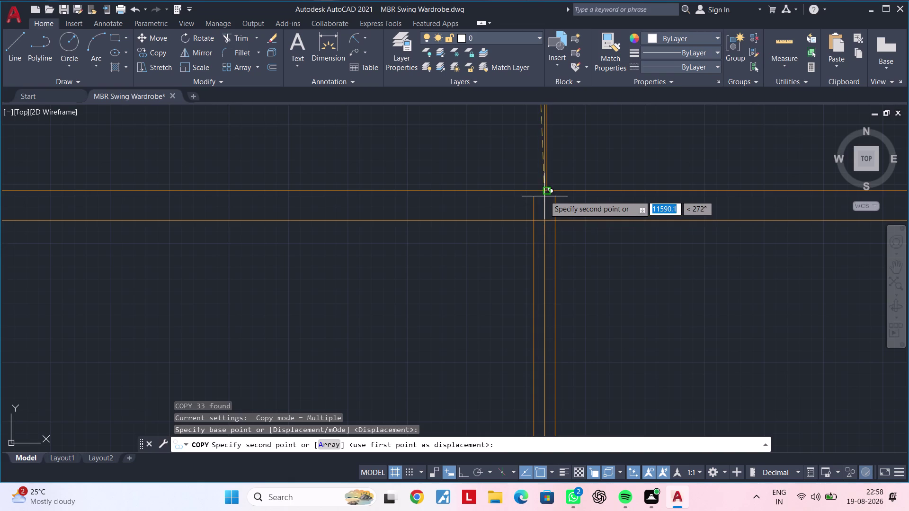
click(548, 192)
Check the placed shelves in the elevation and end the COPY command.
scroll(down, 3)
middle_drag(590, 281, 574, 189)
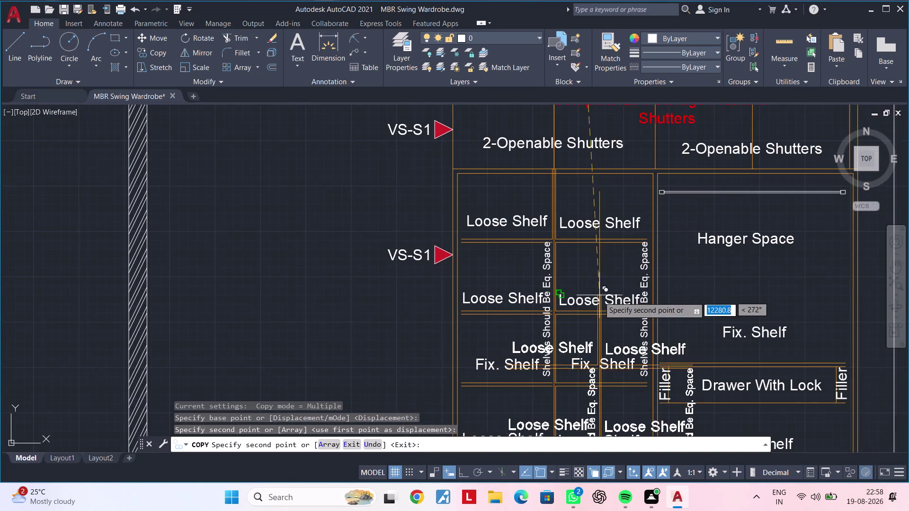
middle_drag(598, 285, 604, 144)
middle_drag(605, 280, 602, 214)
key(Escape)
key(Escape)
key(Escape)
middle_drag(595, 228, 598, 216)
scroll(up, 3)
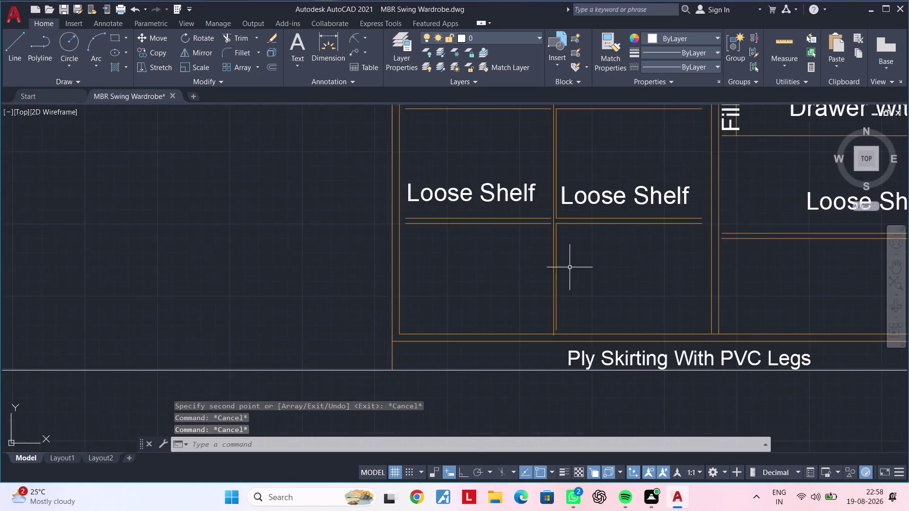
Try extending a line at the bottom of the compartment, then cancel the Extend.
scroll(up, 3)
middle_drag(577, 290, 580, 224)
key(Escape)
key(Escape)
text(e)
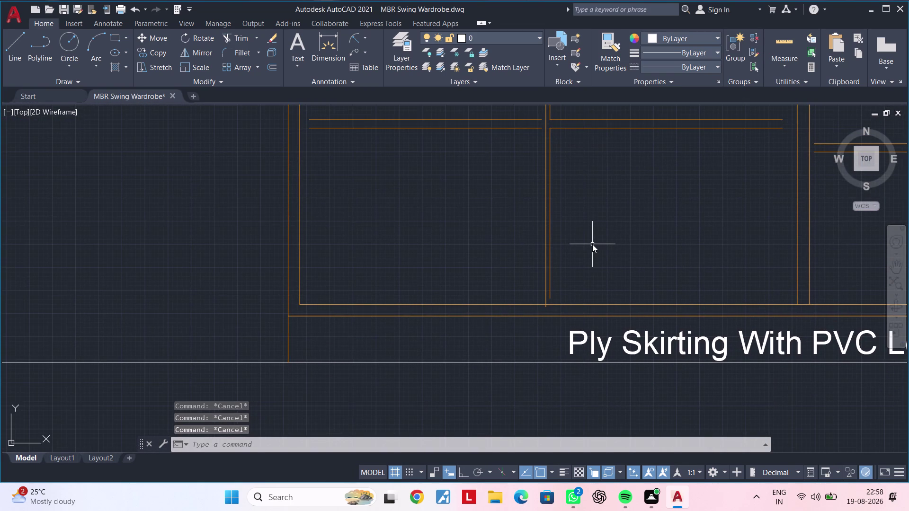
text(x)
key(space)
click(551, 284)
key(Escape)
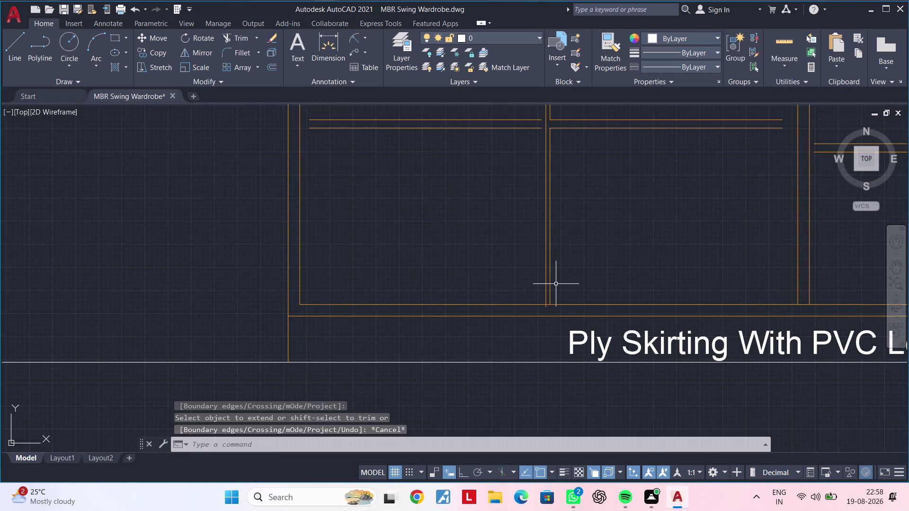
key(Escape)
Trim away an extra line segment at the bottom of the compartment.
key(t)
key(r)
key(space)
scroll(up, 3)
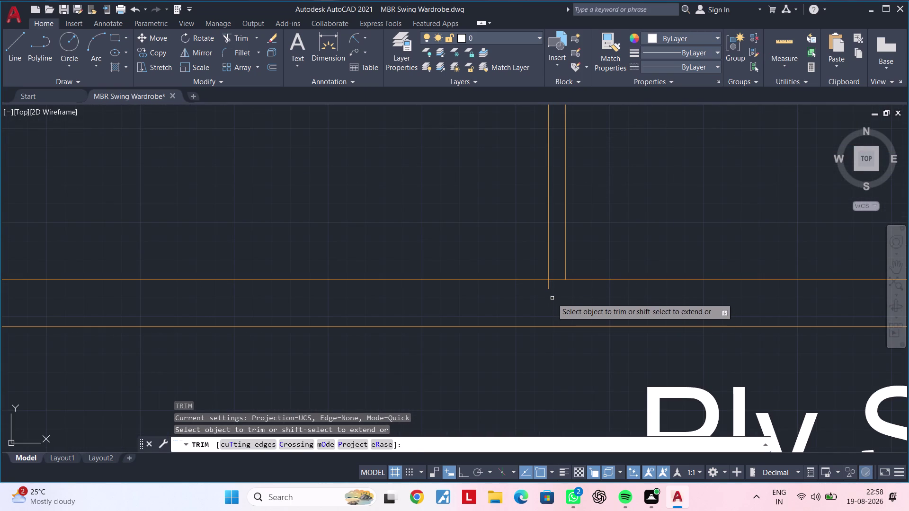
click(548, 286)
scroll(down, 3)
middle_drag(598, 255, 593, 322)
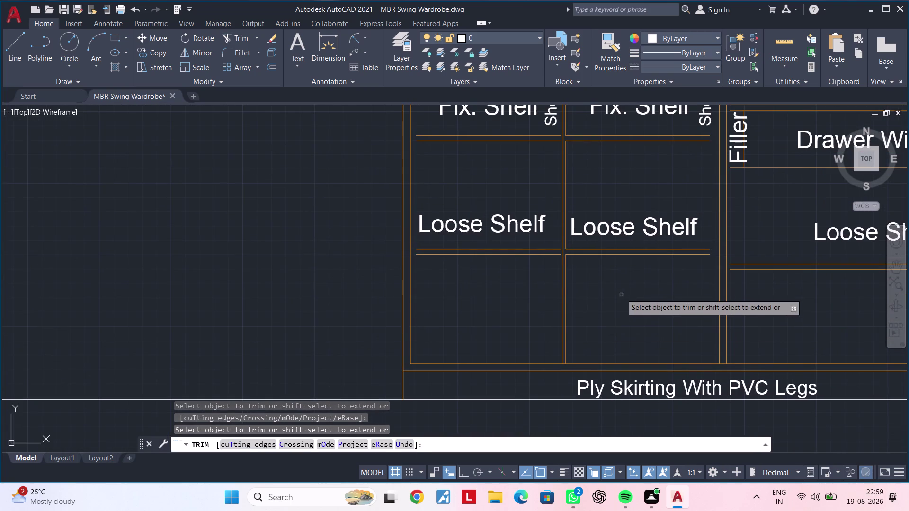
key(Escape)
key(Escape)
Extend the shelf lines under the first Loose Shelf labels using EX and a fence.
text(ex)
key(space)
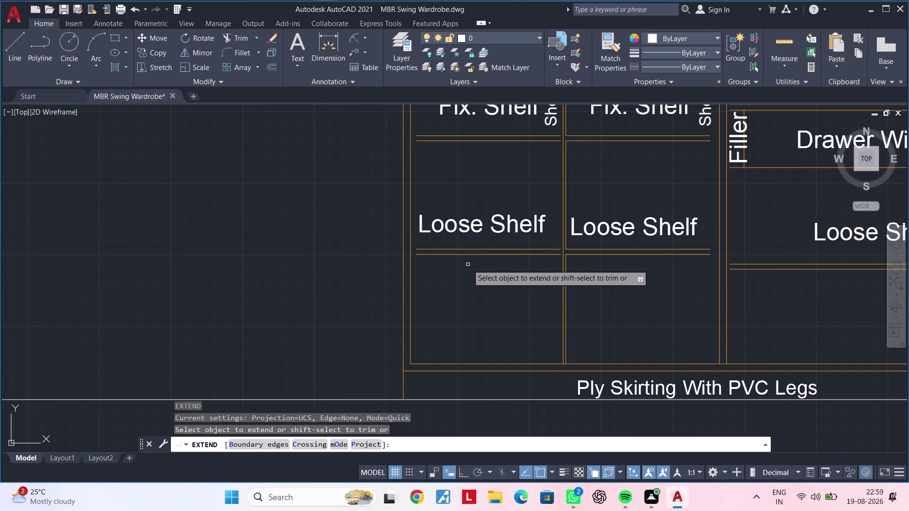
click(457, 266)
click(455, 244)
click(635, 262)
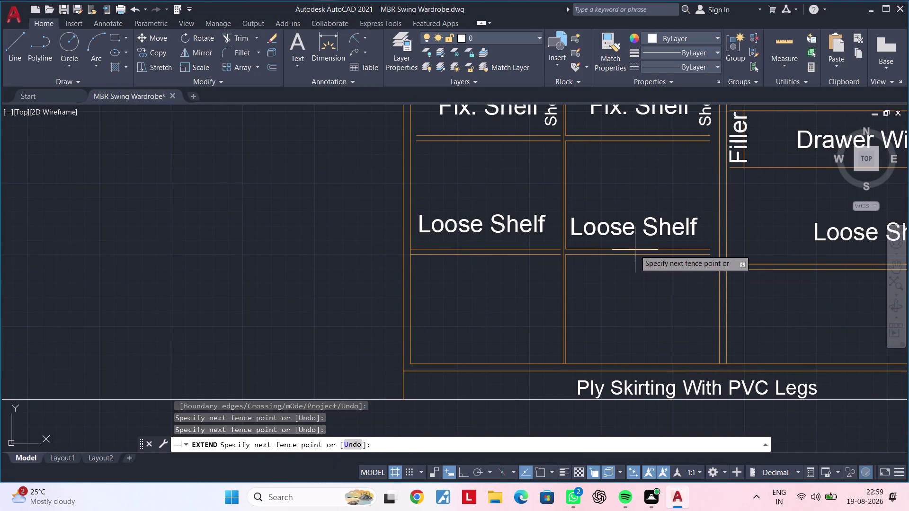
click(708, 243)
scroll(up, 3)
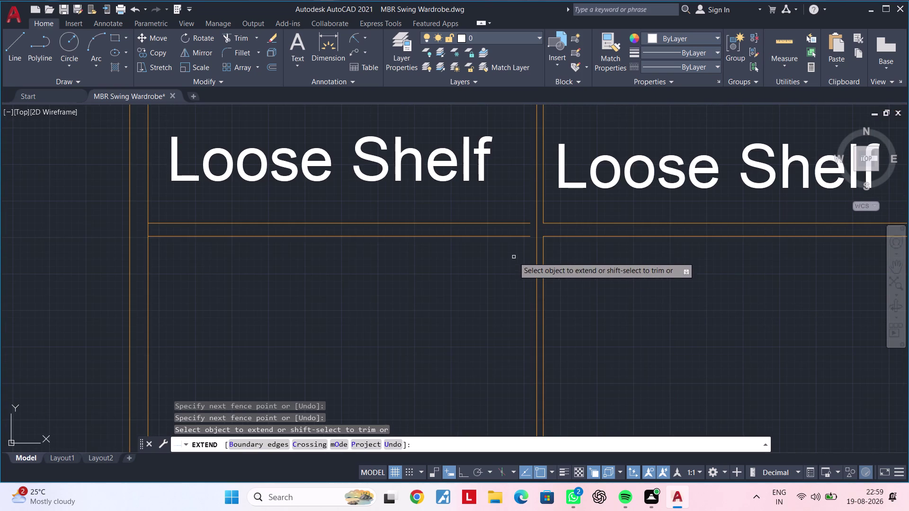
click(509, 251)
click(513, 218)
scroll(down, 3)
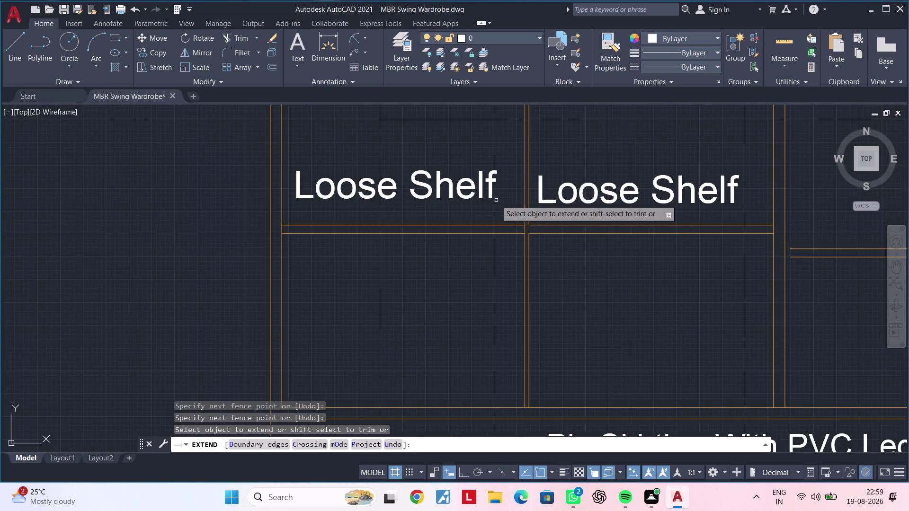
Extend the two shelf lines under the Fix. Shelf labels in the next compartments.
middle_drag(498, 207, 494, 371)
middle_drag(567, 274, 567, 336)
scroll(up, 3)
drag(475, 288, 479, 270)
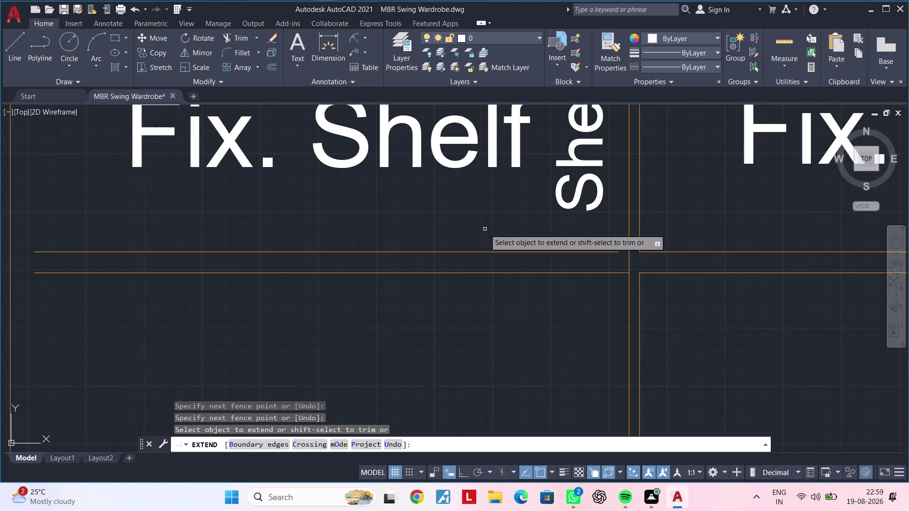
click(485, 228)
click(472, 287)
scroll(down, 3)
middle_drag(447, 287, 461, 284)
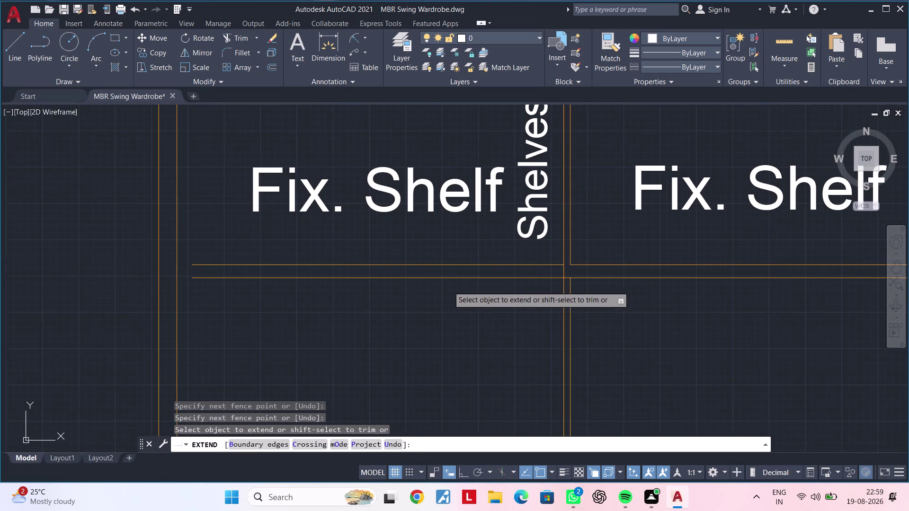
click(285, 289)
drag(285, 289, 284, 284)
double_click(290, 237)
Extend the upper and lower shelf lines under Fix. Shelf near the Filler compartment.
middle_drag(329, 264, 298, 311)
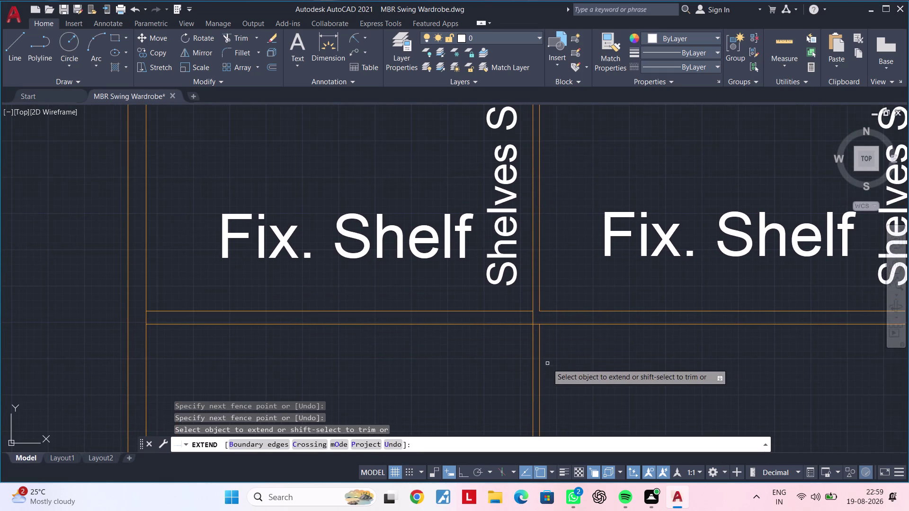
scroll(up, 3)
scroll(down, 3)
middle_drag(622, 337, 406, 325)
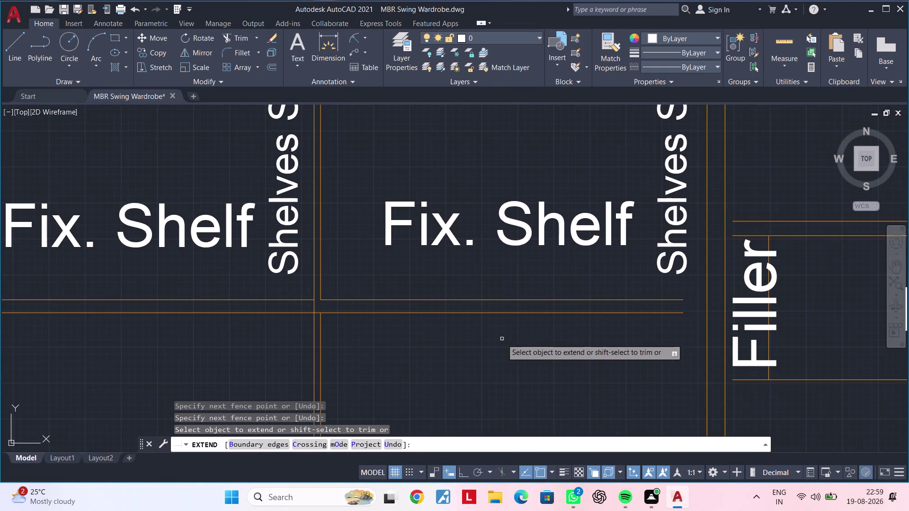
click(549, 338)
click(608, 277)
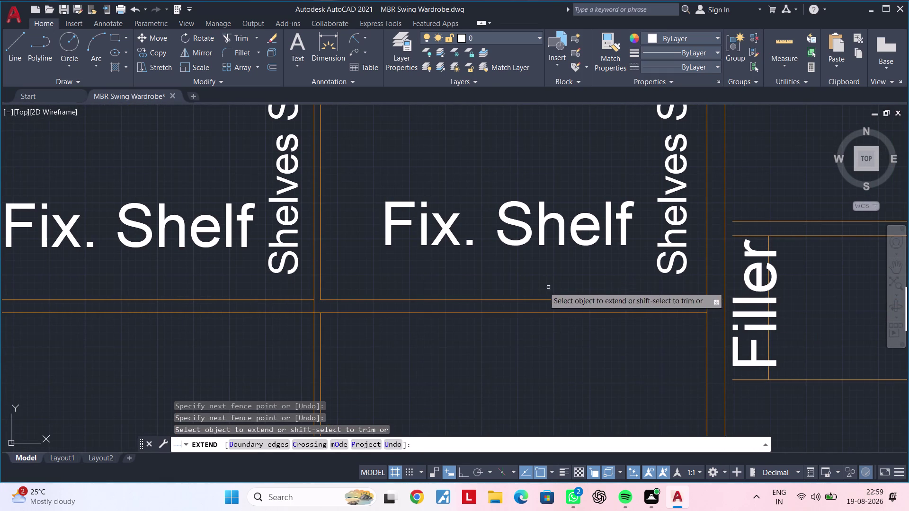
Extend both shelf lines in the upper Loose Shelf compartment with a fence.
middle_drag(468, 287, 539, 275)
middle_drag(460, 261, 472, 357)
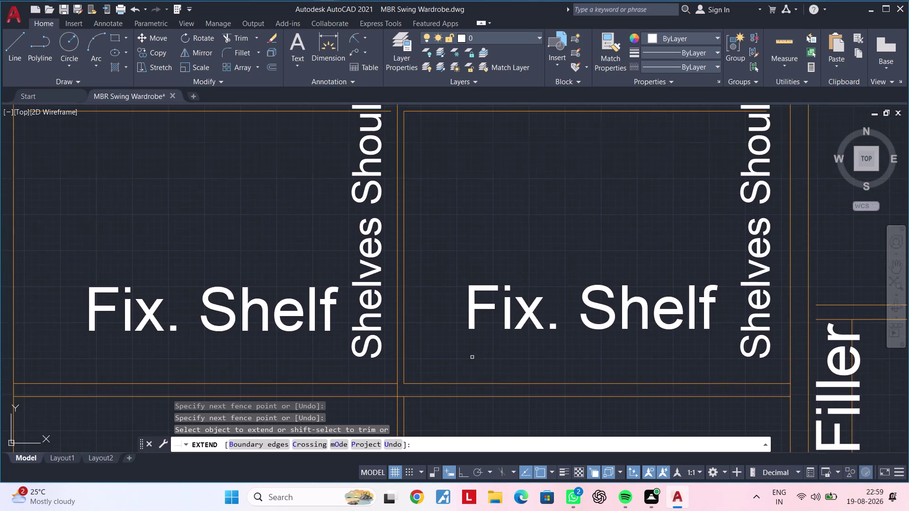
middle_drag(508, 207, 474, 362)
scroll(up, 3)
drag(644, 275, 646, 269)
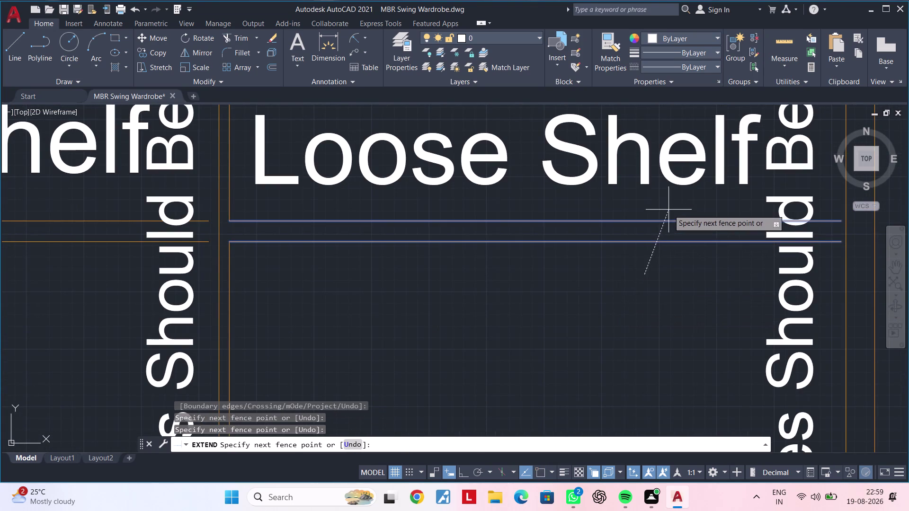
click(669, 210)
drag(673, 257, 675, 252)
click(690, 206)
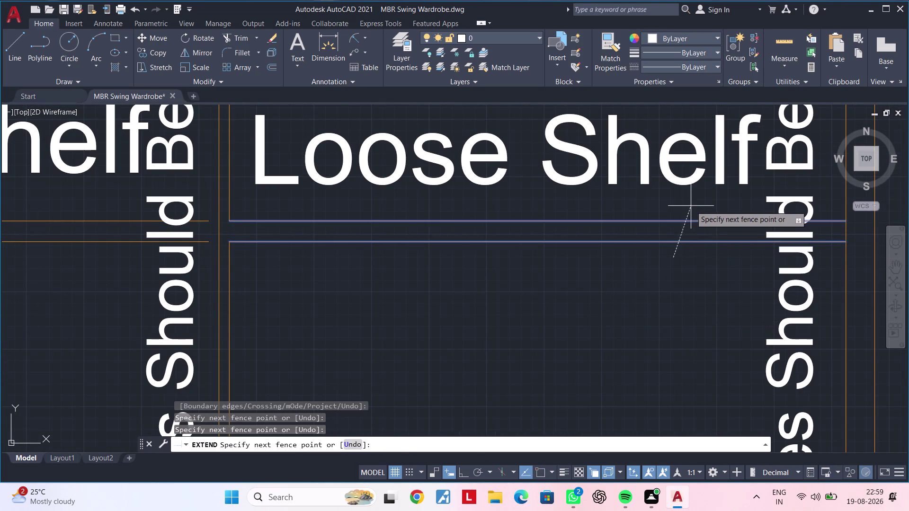
Extend the shelf lines in the adjacent Loose Shelf compartment.
middle_drag(546, 301, 668, 313)
scroll(down, 3)
middle_drag(539, 305, 665, 302)
drag(345, 280, 347, 275)
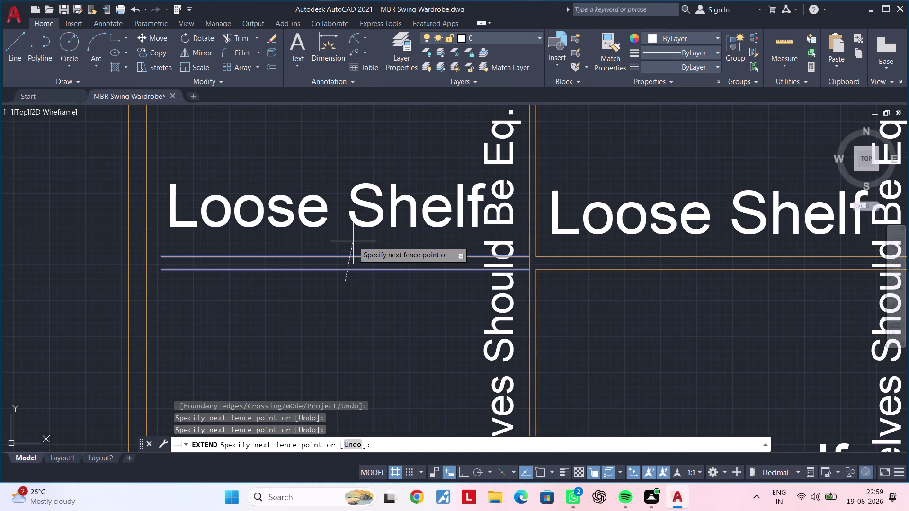
click(354, 237)
click(330, 270)
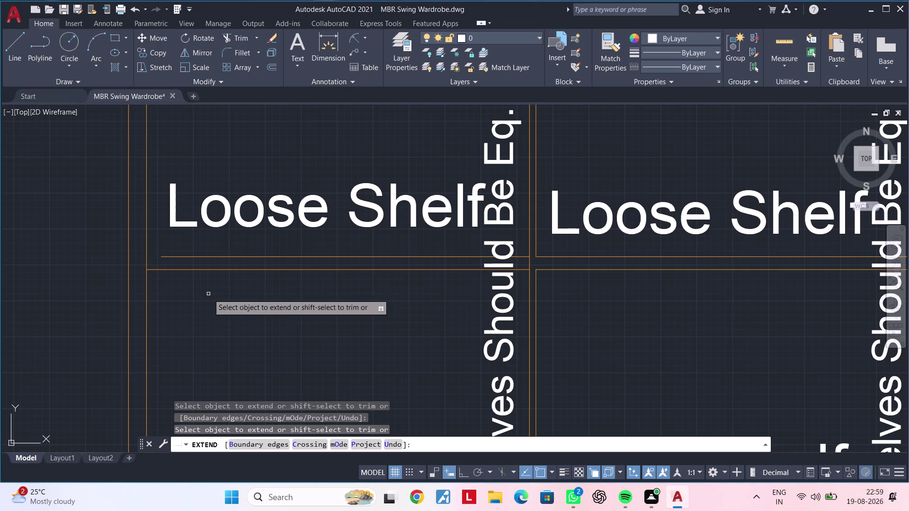
drag(209, 291, 216, 280)
drag(201, 275, 215, 251)
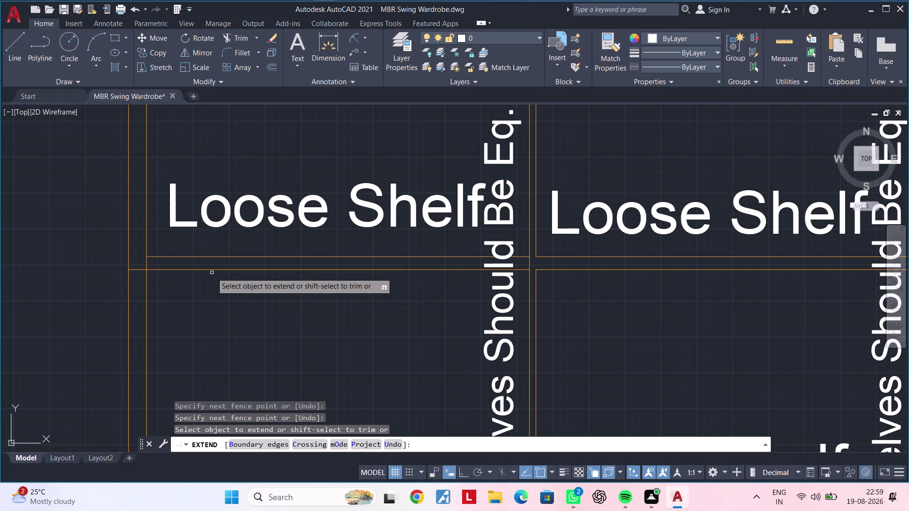
Extend the lower shelf line in the next Loose Shelf compartment down.
middle_drag(231, 310, 244, 447)
scroll(down, 3)
middle_drag(211, 217, 212, 312)
scroll(up, 3)
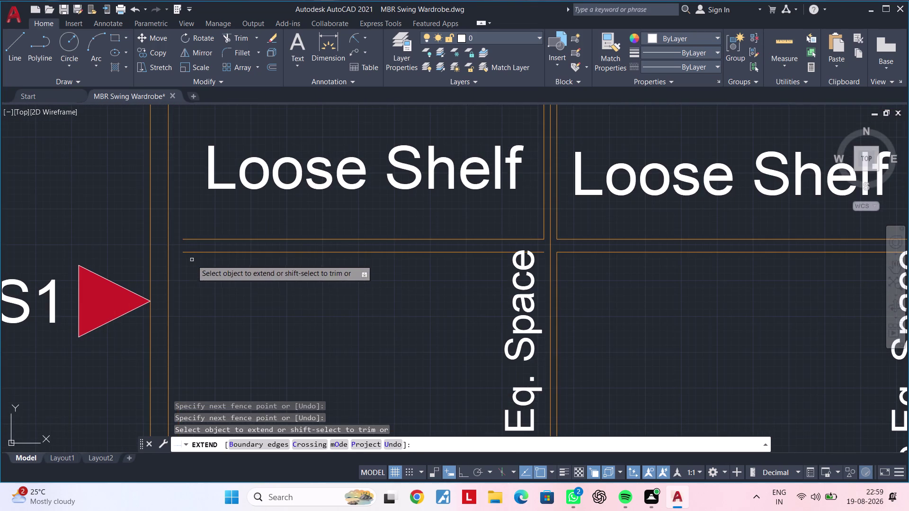
drag(191, 272, 195, 261)
drag(194, 222, 196, 234)
drag(198, 262, 198, 271)
click(199, 271)
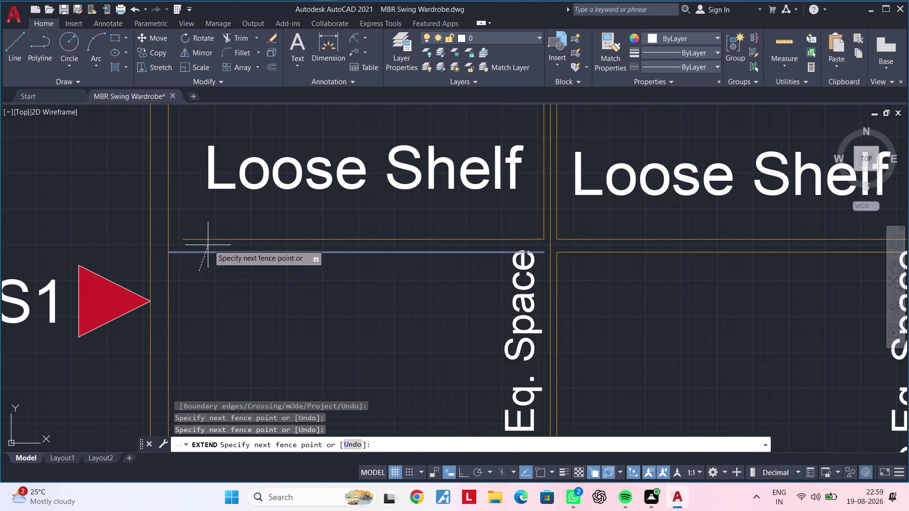
click(212, 231)
Extend the shelf lines in the compartments toward the Hanger Space side.
middle_drag(516, 290, 446, 301)
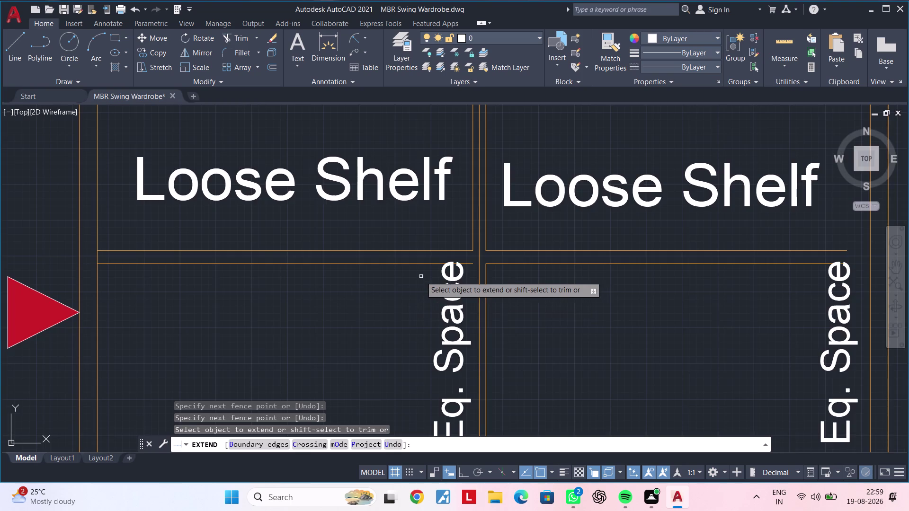
scroll(up, 3)
drag(422, 269, 433, 238)
middle_drag(650, 302, 428, 361)
scroll(down, 3)
middle_drag(540, 357, 448, 338)
drag(506, 315, 518, 283)
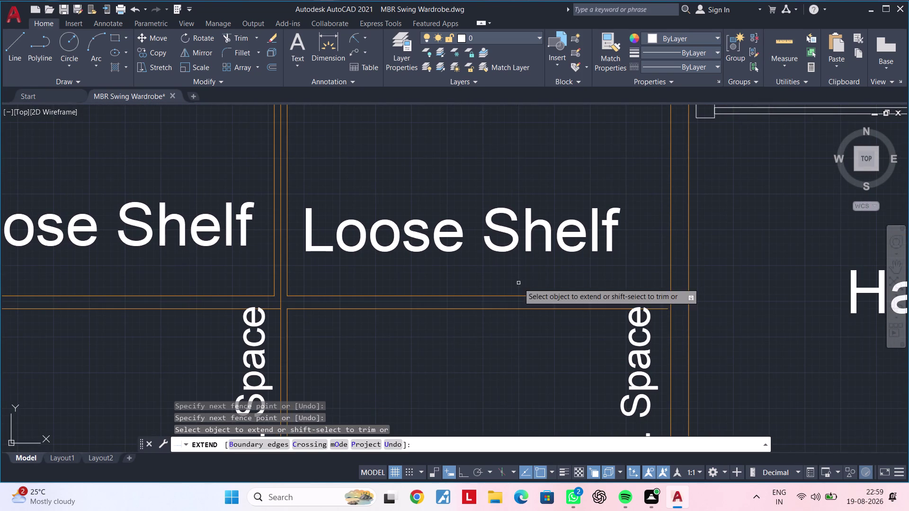
drag(538, 325, 542, 292)
Stop extending at the partition junction and start the Trim command (TR).
middle_drag(512, 342, 513, 456)
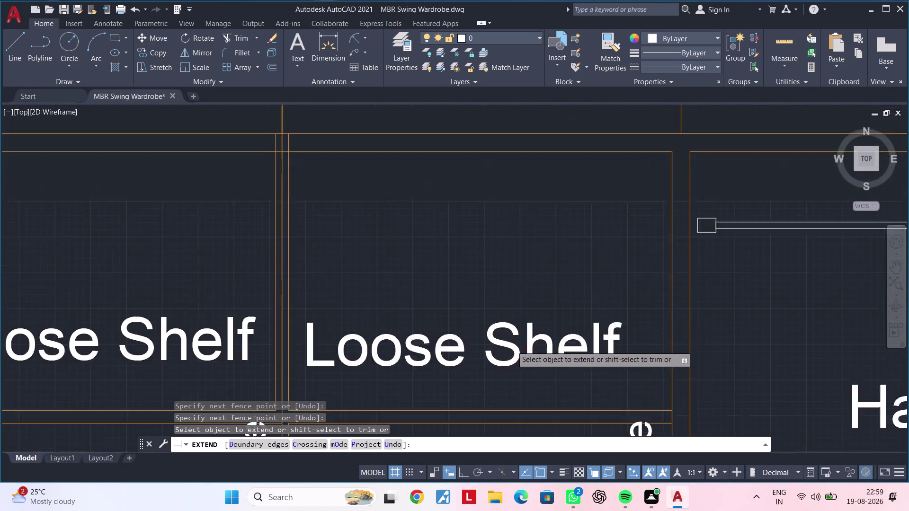
middle_drag(513, 457, 517, 486)
scroll(down, 3)
middle_drag(437, 294, 569, 322)
scroll(up, 3)
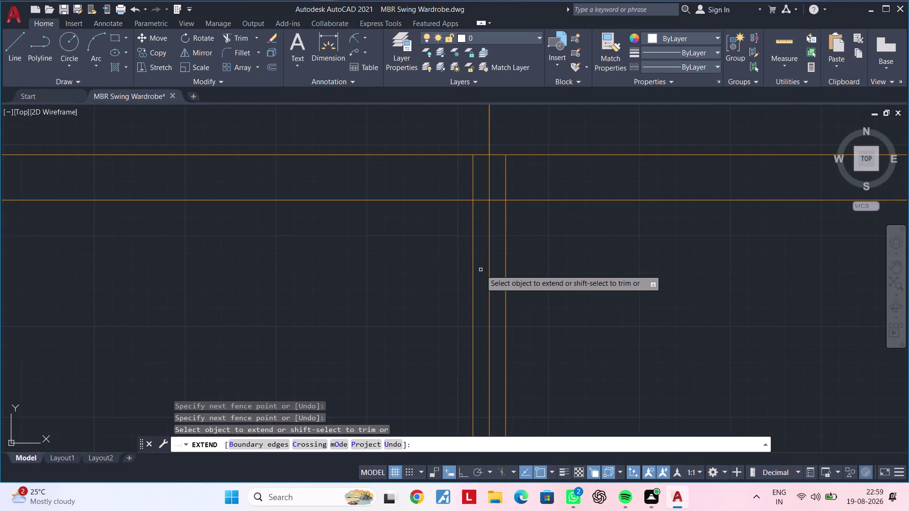
middle_drag(480, 276, 452, 354)
key(Escape)
key(Escape)
key(t)
key(r)
key(space)
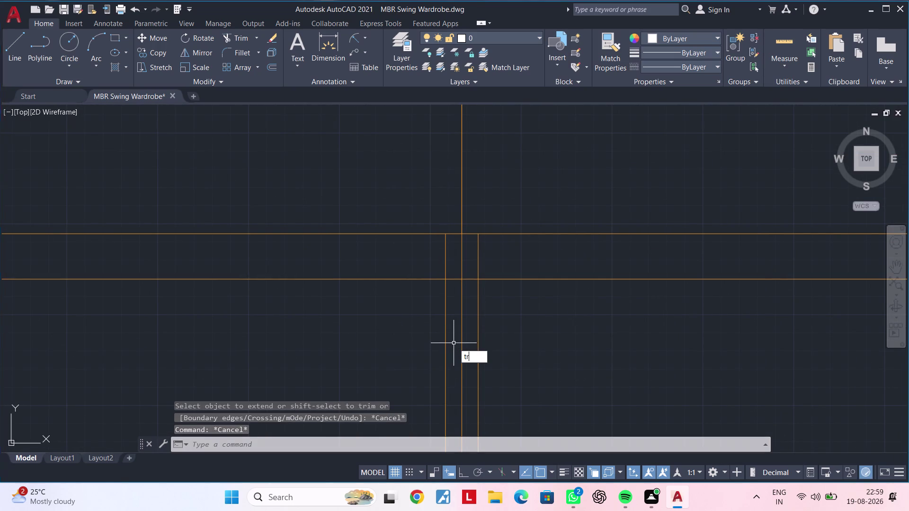
click(445, 259)
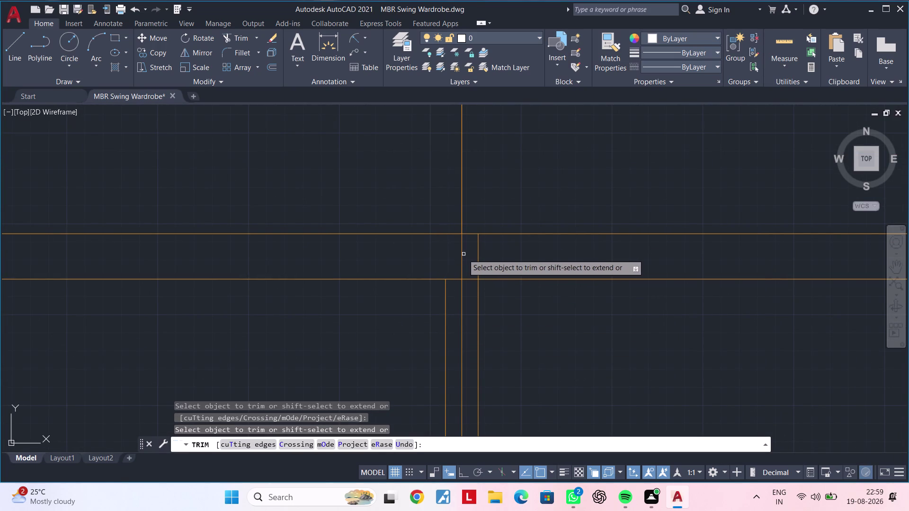
click(462, 254)
click(477, 254)
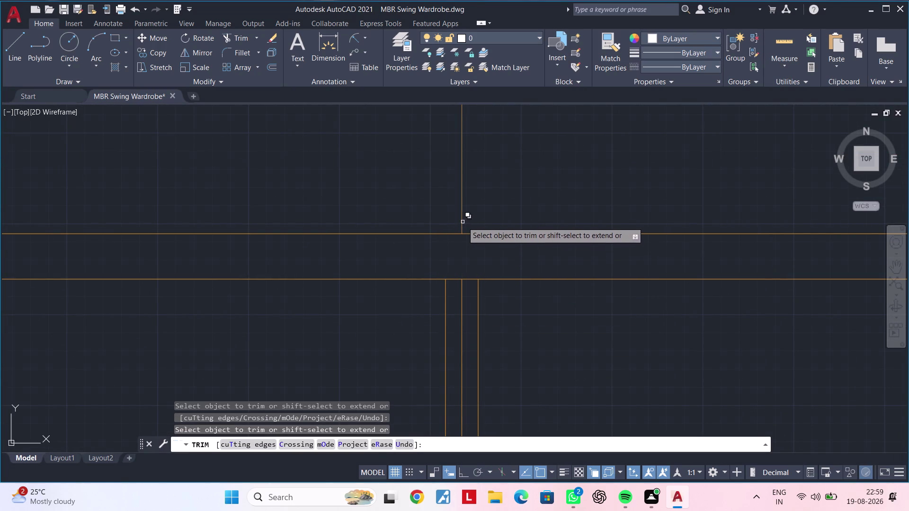
click(462, 222)
click(503, 263)
scroll(down, 3)
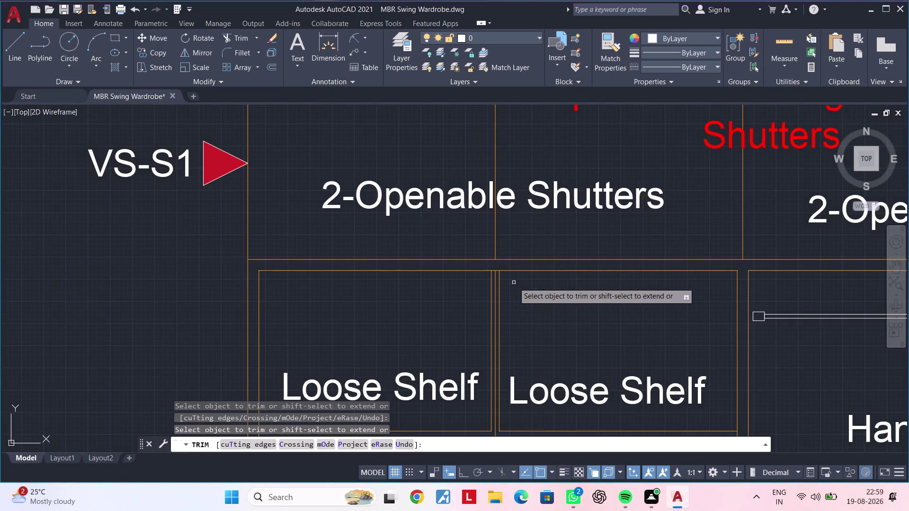
scroll(down, 3)
middle_drag(516, 290, 479, 260)
scroll(up, 3)
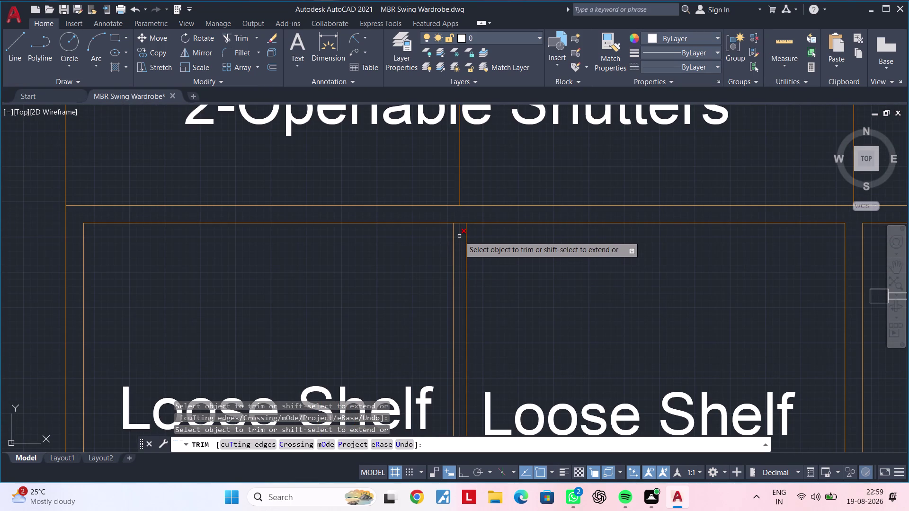
scroll(down, 3)
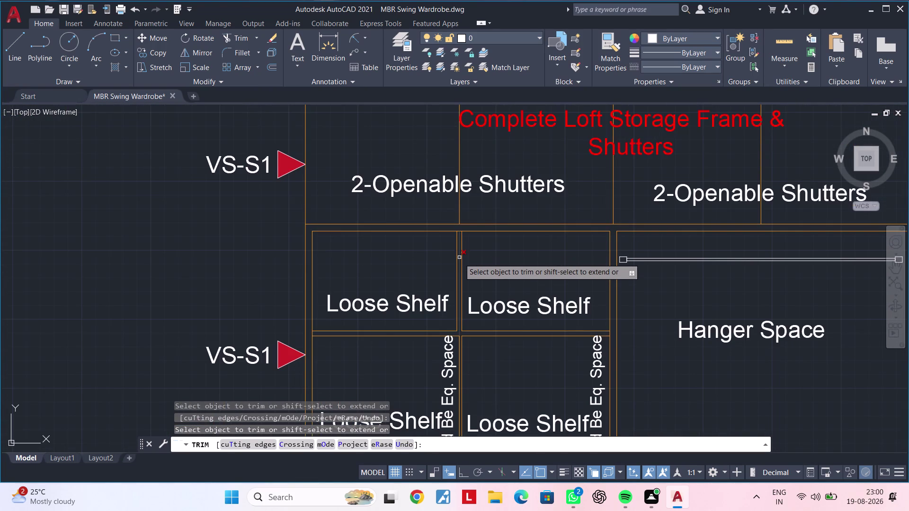
scroll(up, 3)
middle_drag(450, 269, 441, 189)
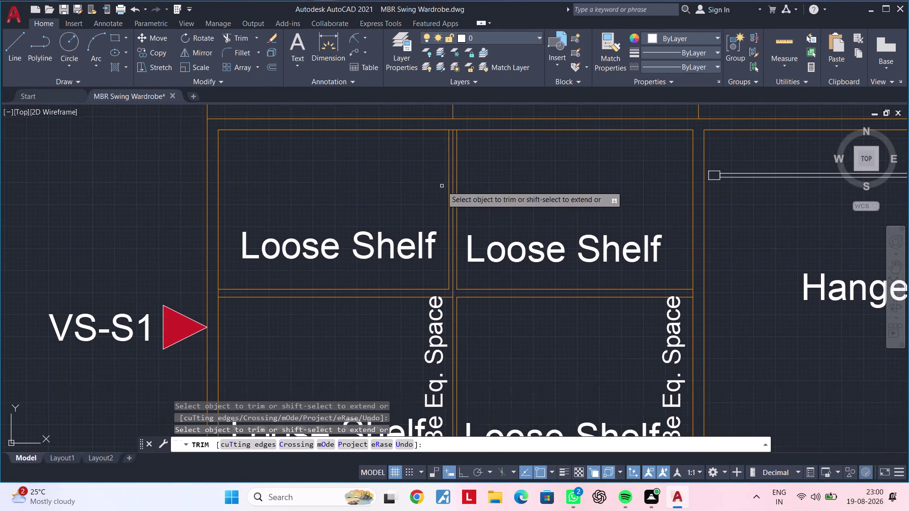
click(448, 217)
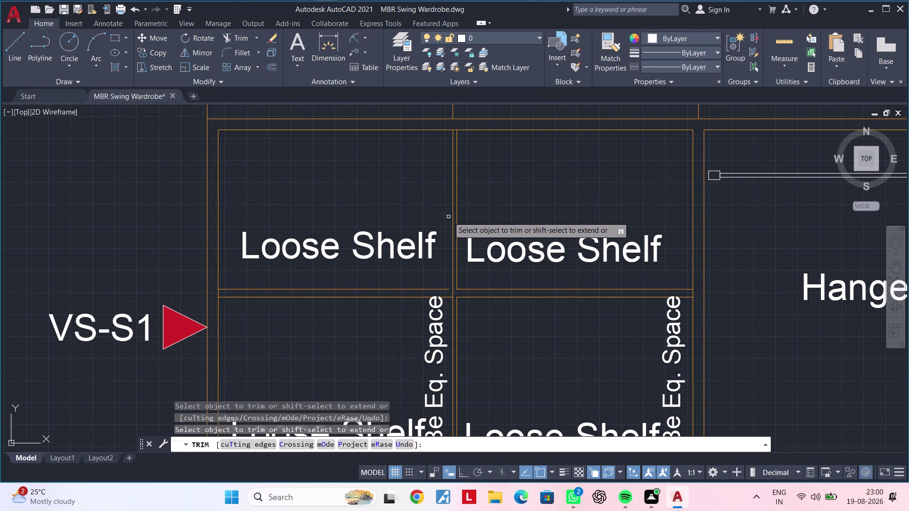
middle_drag(434, 248, 436, 222)
key(Escape)
key(Escape)
text(ex)
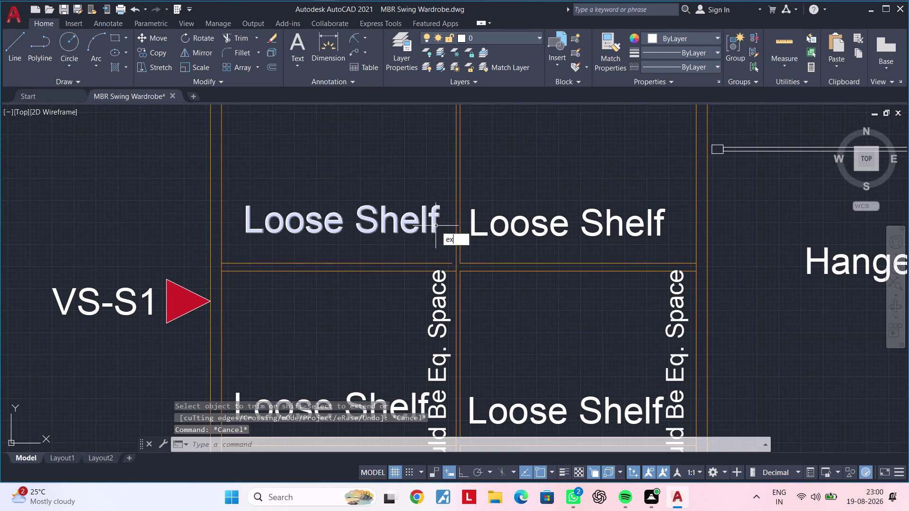
key(space)
click(432, 263)
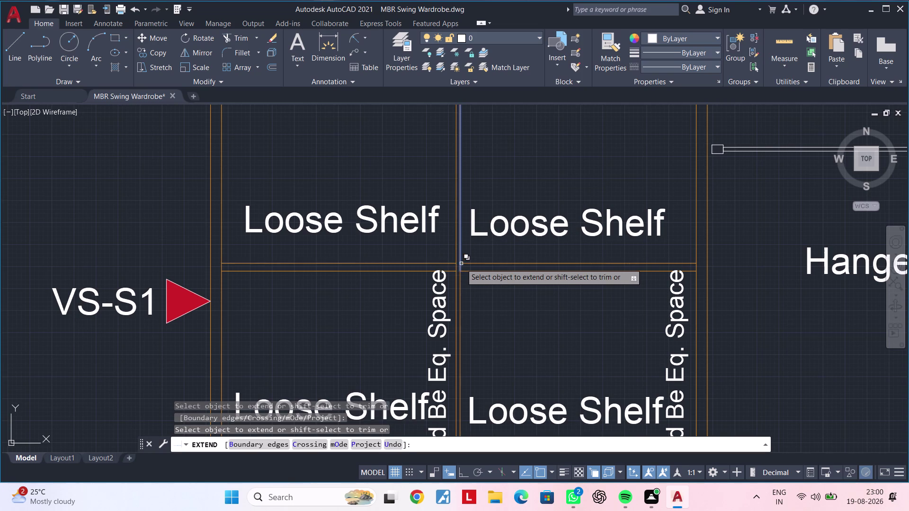
scroll(up, 3)
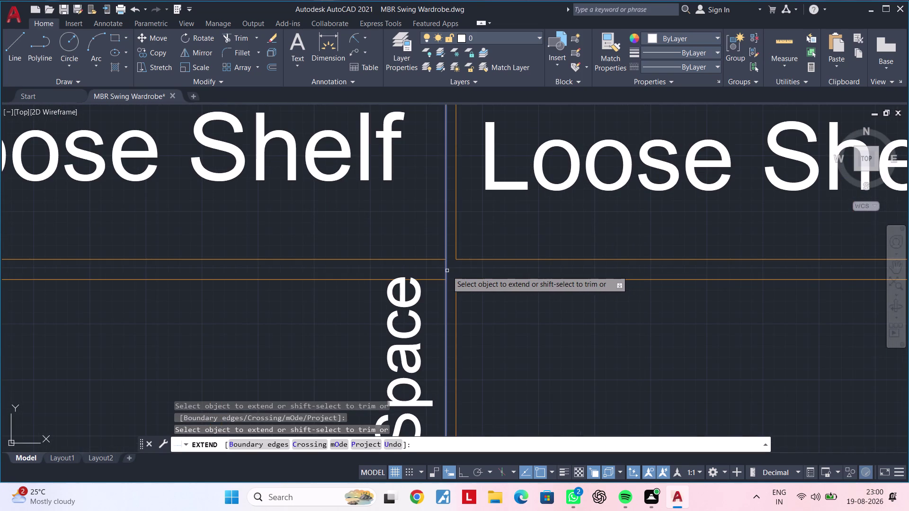
key(Escape)
key(Escape)
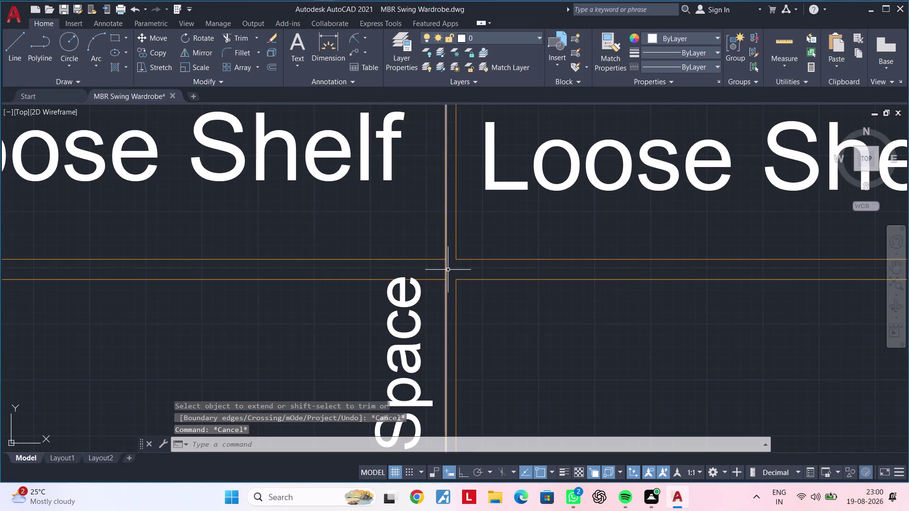
key(Escape)
key(Escape)
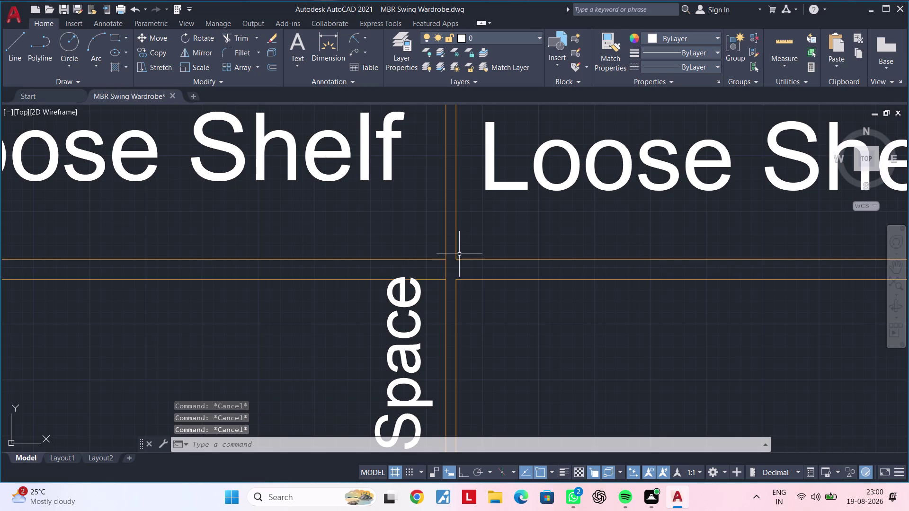
scroll(down, 3)
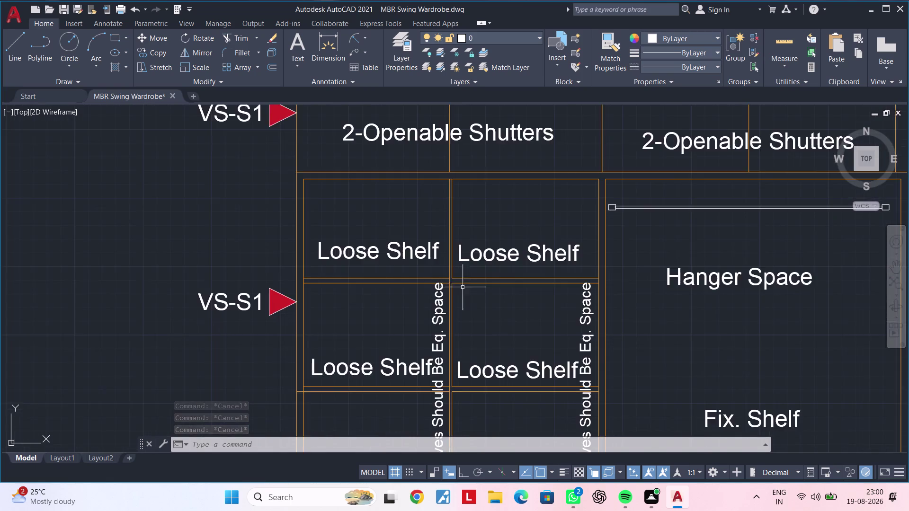
middle_drag(468, 289, 468, 217)
scroll(up, 3)
middle_drag(454, 307, 460, 239)
middle_drag(454, 312, 468, 204)
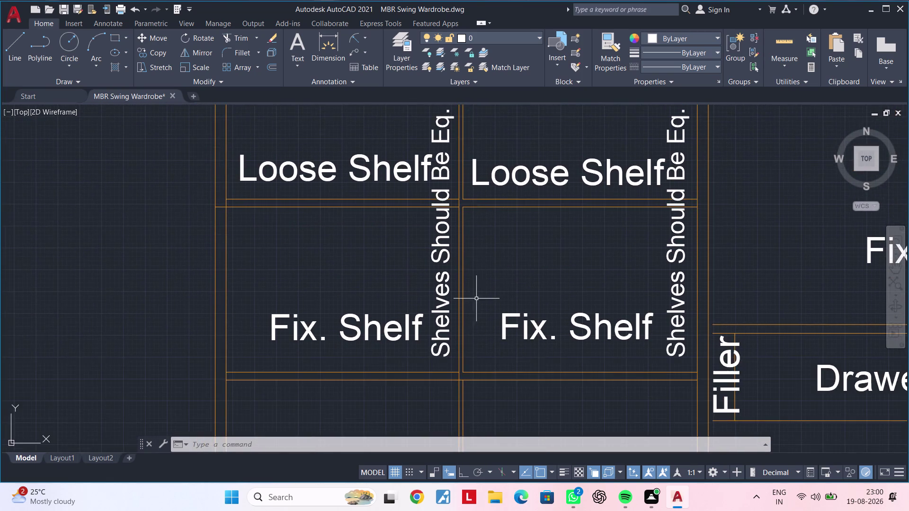
middle_drag(472, 291, 474, 196)
middle_drag(471, 259, 477, 168)
scroll(down, 3)
middle_drag(480, 169, 470, 314)
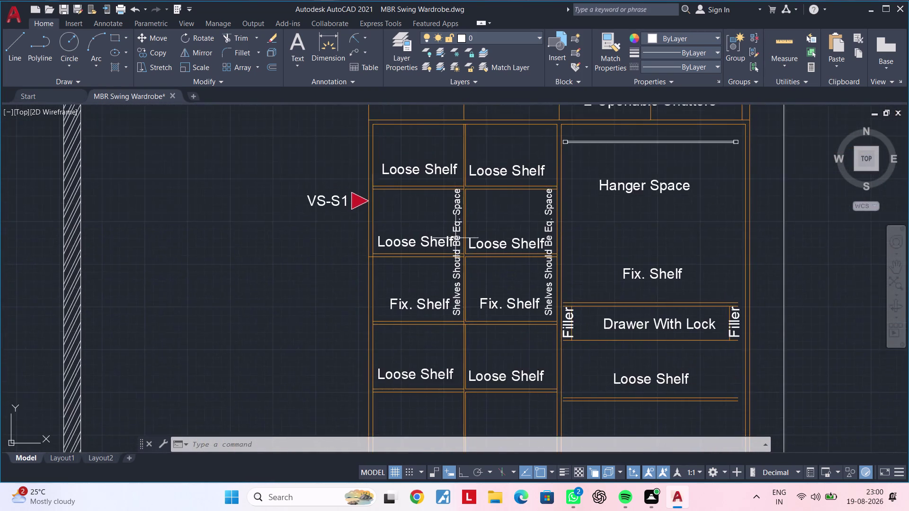
scroll(up, 3)
click(493, 229)
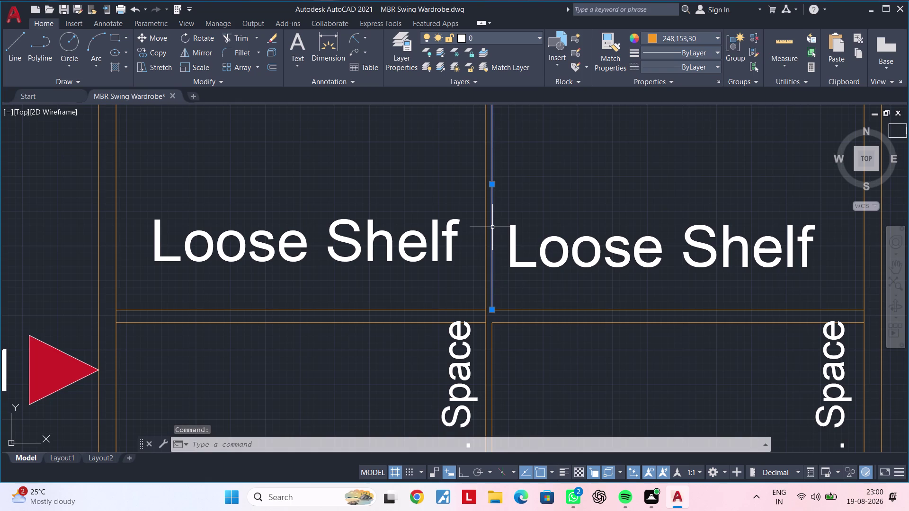
key(Delete)
click(493, 344)
key(Delete)
scroll(down, 3)
middle_drag(524, 325, 528, 226)
middle_drag(532, 301, 528, 211)
scroll(up, 3)
click(499, 327)
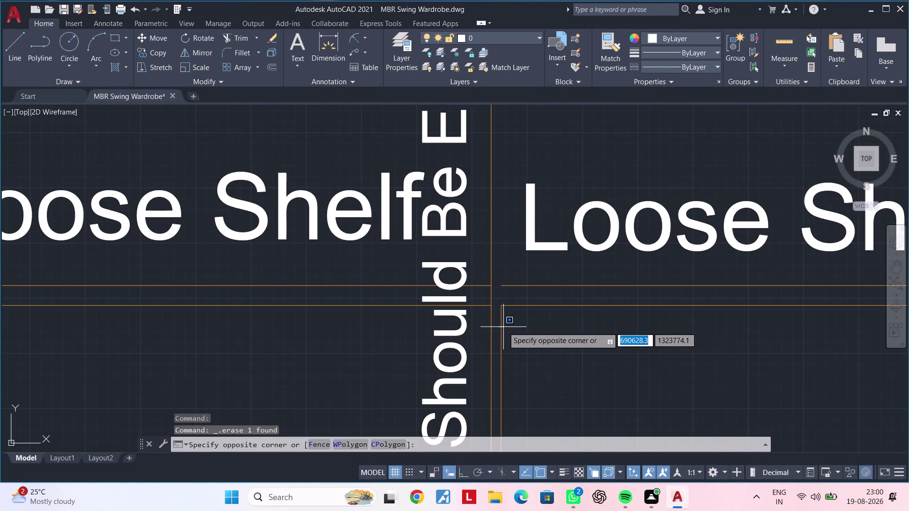
click(503, 327)
click(502, 329)
key(Delete)
scroll(down, 3)
middle_drag(517, 315, 531, 155)
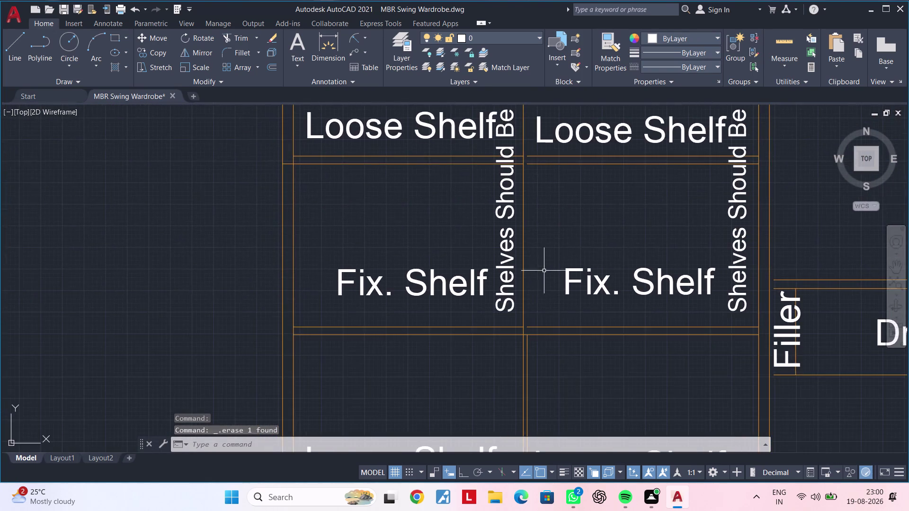
middle_drag(542, 273, 542, 183)
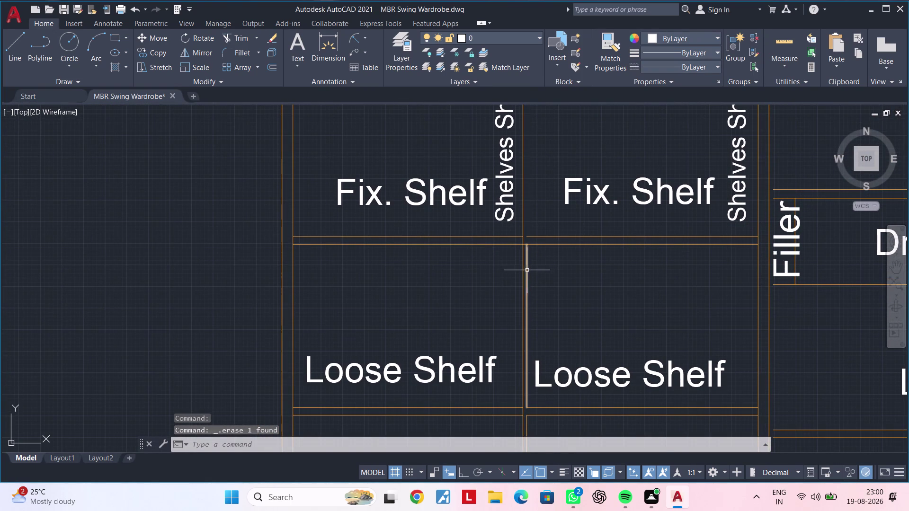
scroll(down, 3)
middle_drag(529, 174, 502, 314)
scroll(up, 3)
scroll(down, 3)
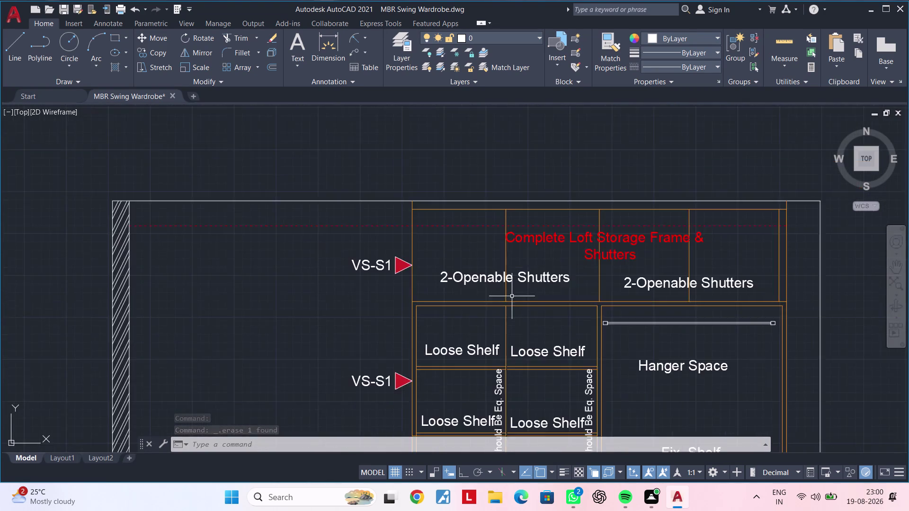
middle_drag(512, 296, 513, 202)
scroll(up, 3)
key(ctrl+z)
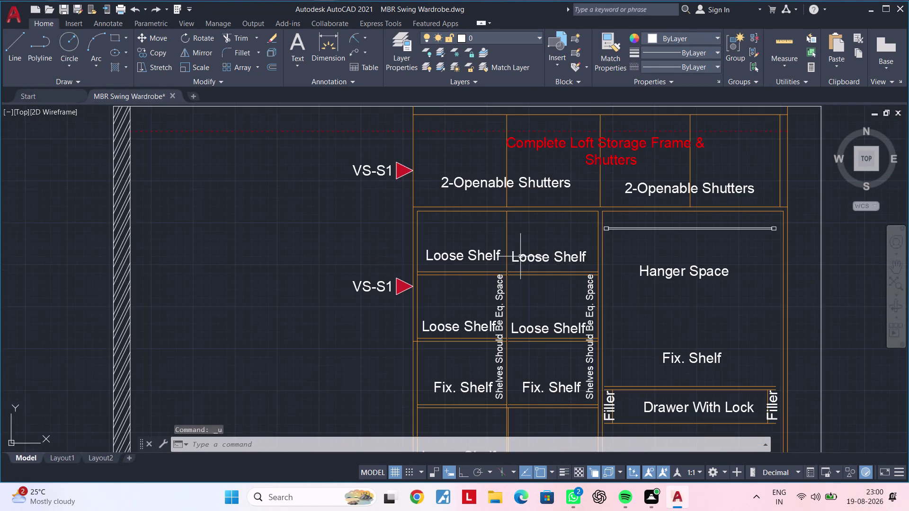
key(ctrl+z)
key(ctrl+z)
key(ctrl+z)
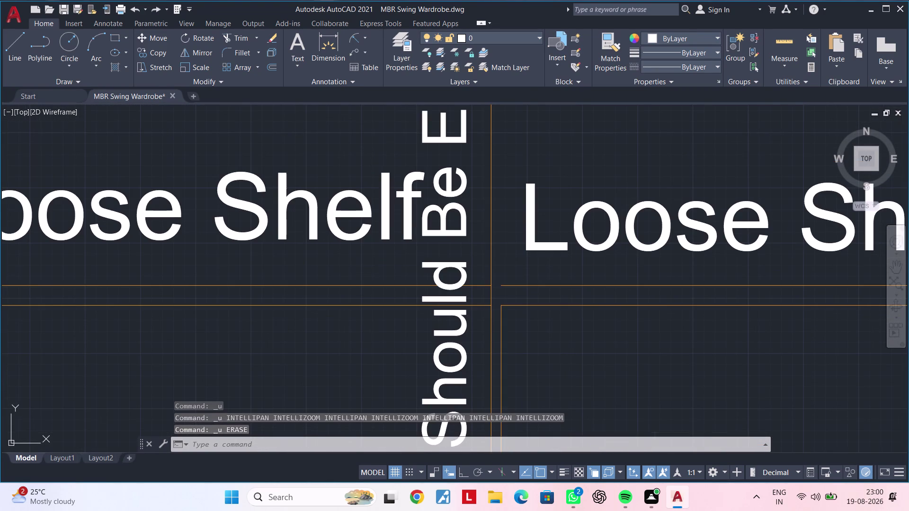
key(ctrl+z)
scroll(down, 3)
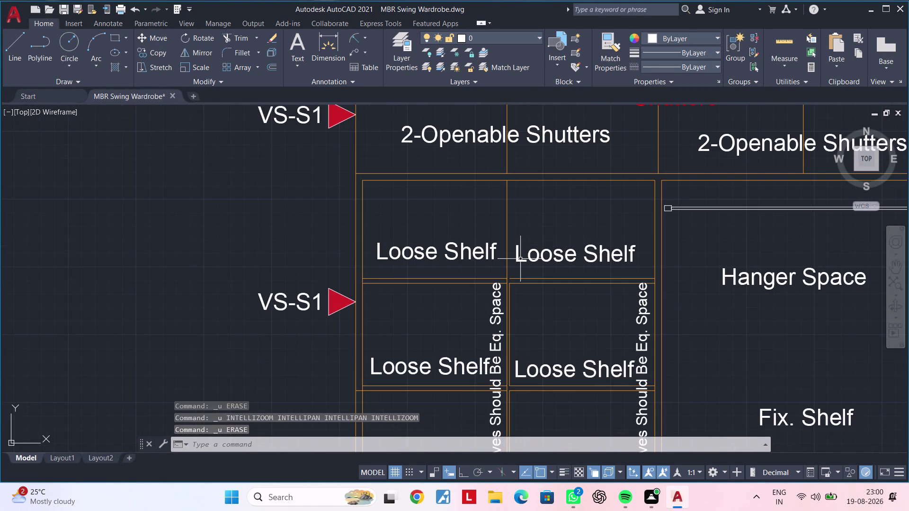
key(ctrl+z)
key(ctrl+z)
scroll(down, 3)
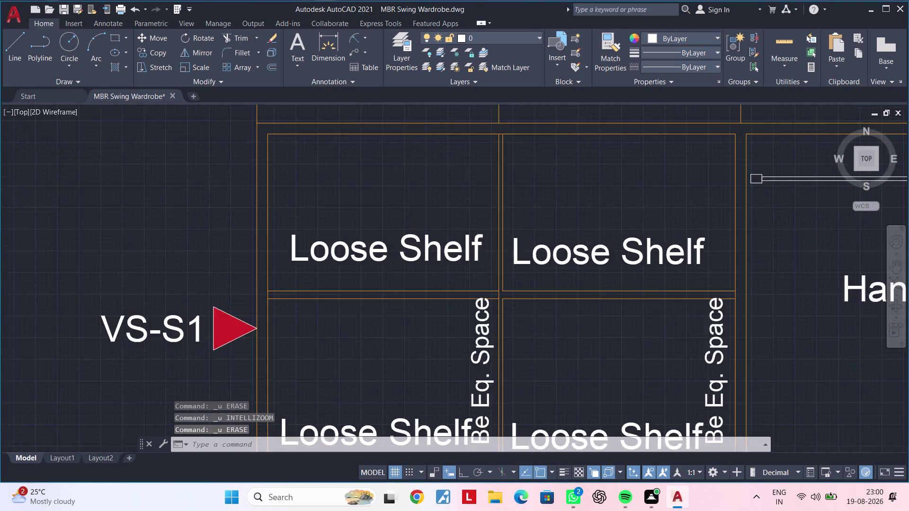
key(ctrl+z)
scroll(down, 3)
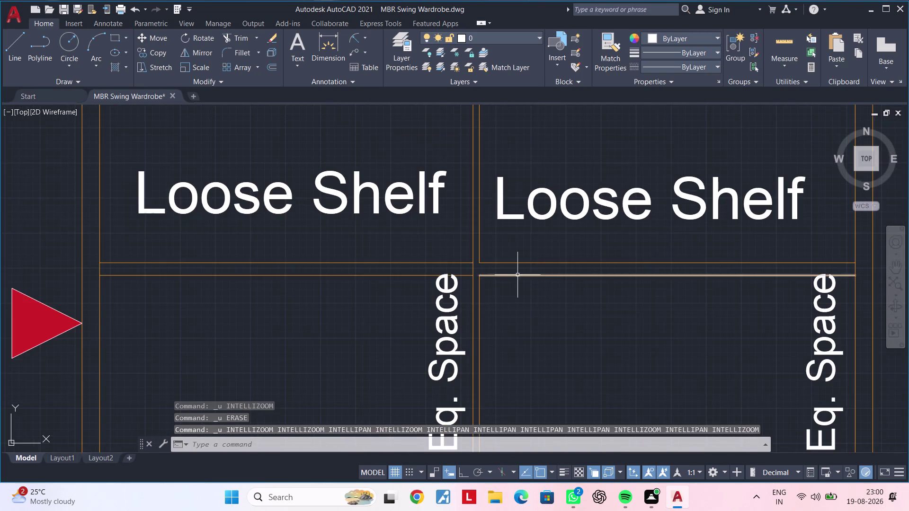
middle_drag(513, 260, 498, 403)
scroll(down, 3)
scroll(down, 3)
middle_drag(507, 275, 501, 301)
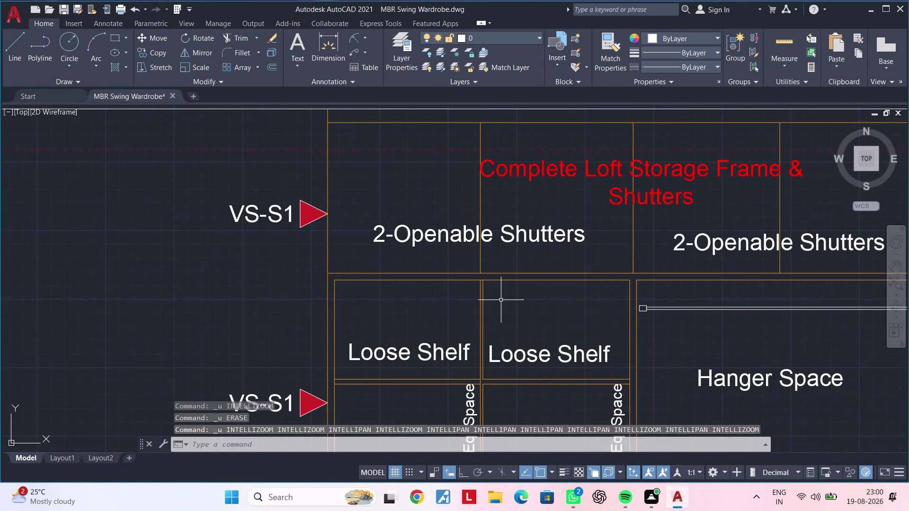
scroll(down, 3)
scroll(up, 3)
middle_drag(497, 311, 506, 237)
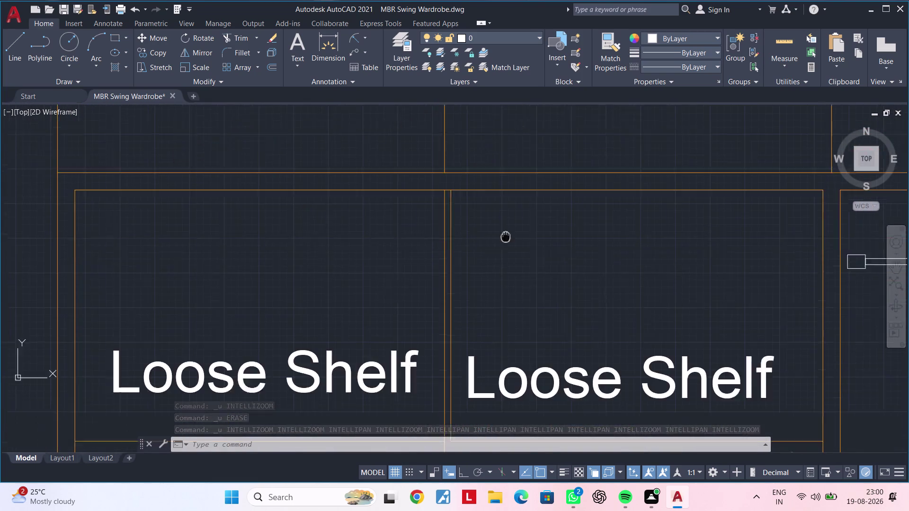
middle_drag(505, 237, 517, 198)
middle_drag(496, 302, 509, 204)
middle_drag(510, 329, 513, 267)
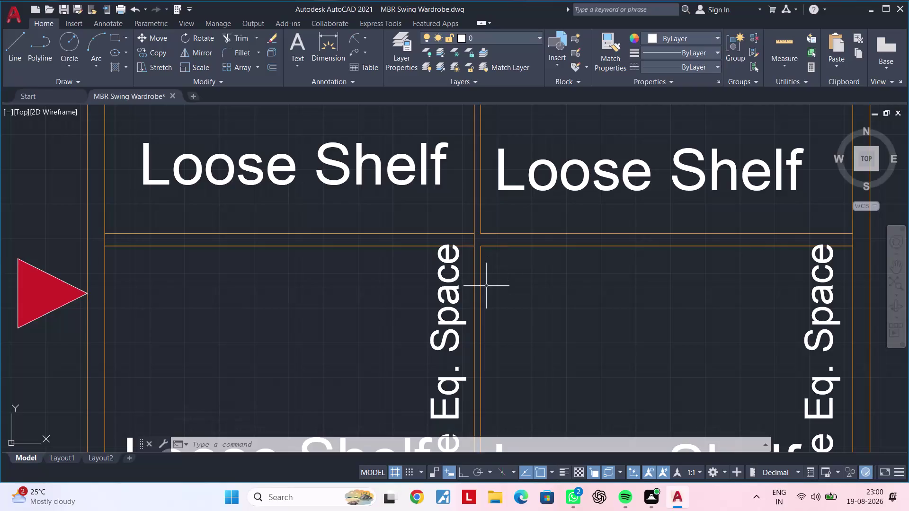
click(480, 283)
scroll(down, 3)
middle_drag(507, 295, 506, 128)
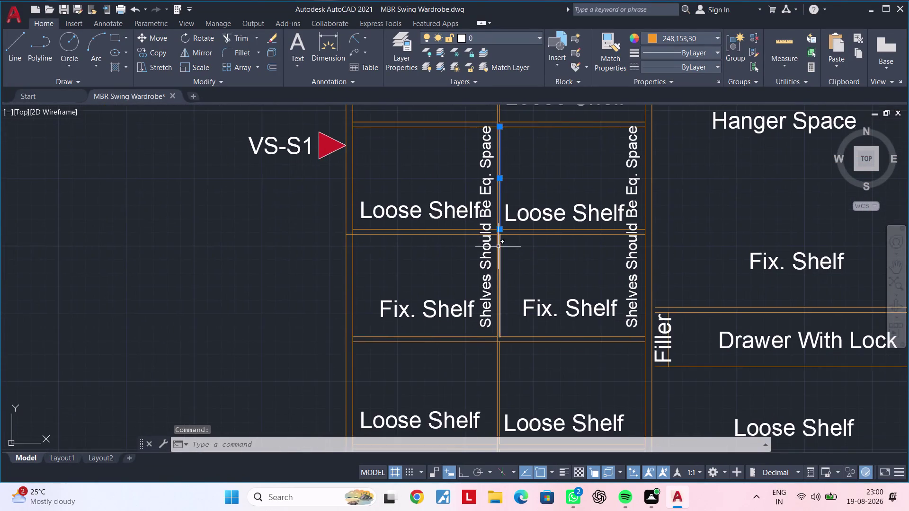
Select the overlapping divider segments between the two left shelf columns and delete them.
scroll(up, 3)
click(500, 250)
middle_drag(511, 282, 510, 58)
middle_drag(498, 283, 498, 270)
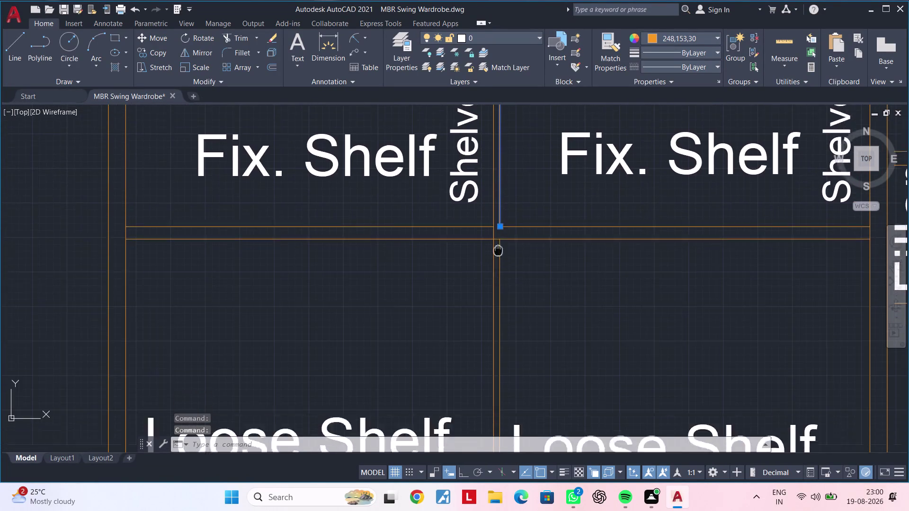
middle_drag(498, 270, 497, 160)
click(498, 182)
middle_drag(535, 238, 542, 7)
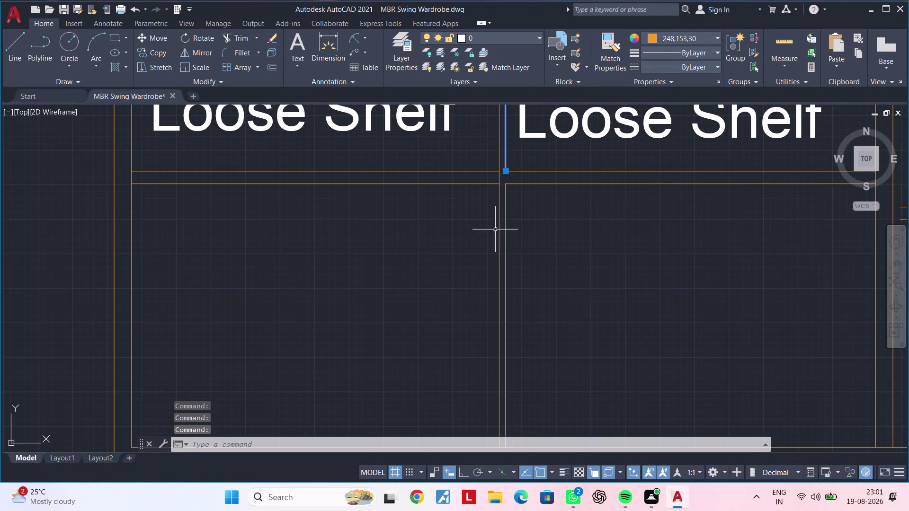
click(504, 224)
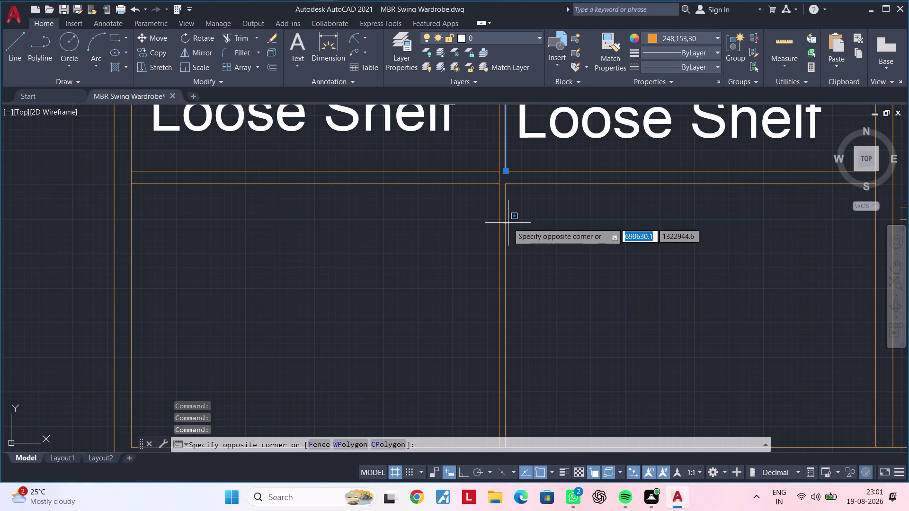
click(503, 222)
click(506, 222)
scroll(down, 3)
middle_drag(537, 218, 536, 207)
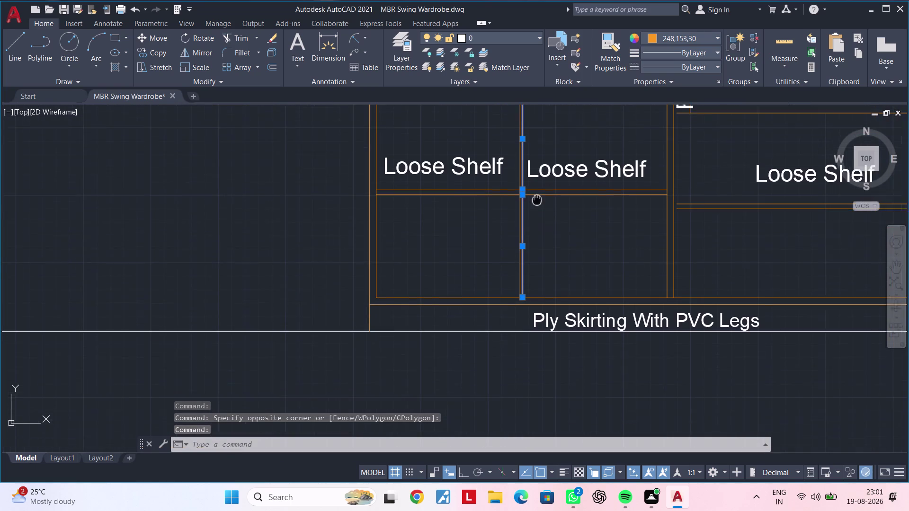
middle_drag(536, 207, 537, 179)
key(Delete)
Try grip-stretching the divider endpoint toward the skirting, then cancel the stretch.
scroll(down, 3)
middle_drag(531, 218, 530, 235)
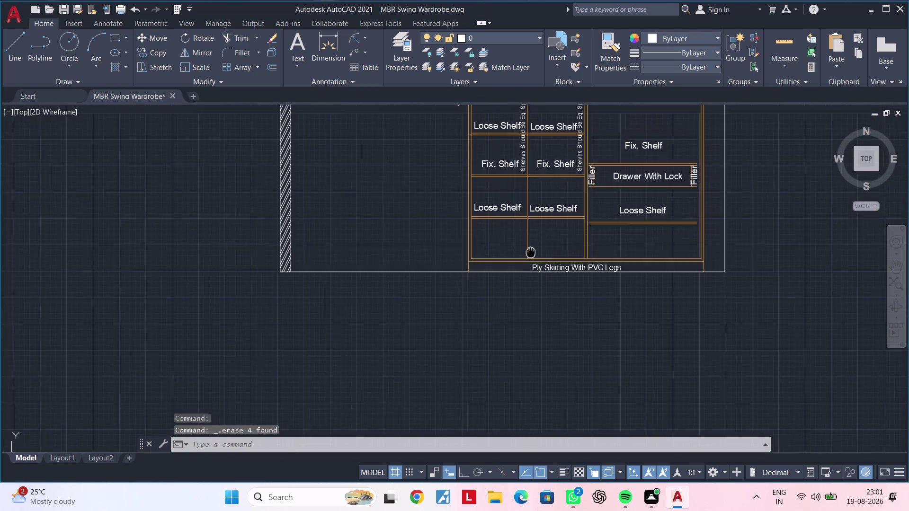
middle_drag(531, 235, 524, 326)
scroll(up, 3)
scroll(up, 3)
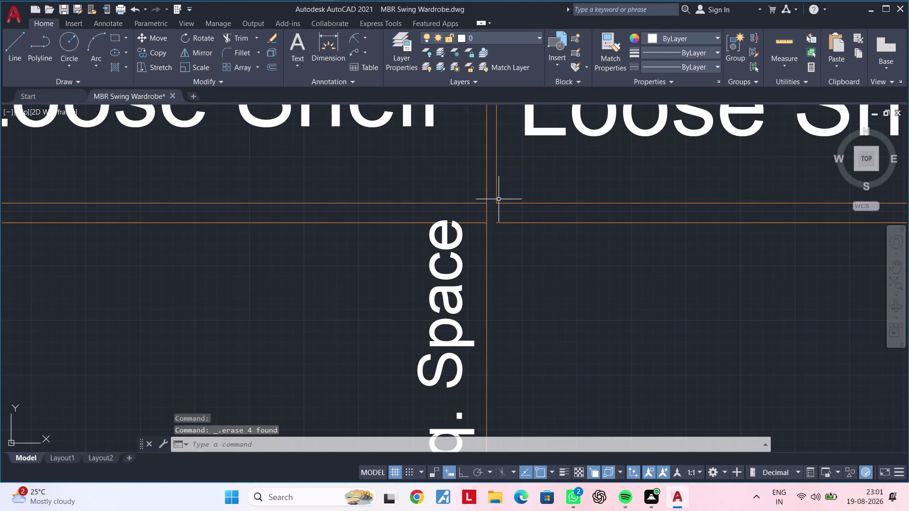
click(497, 200)
click(497, 204)
scroll(down, 3)
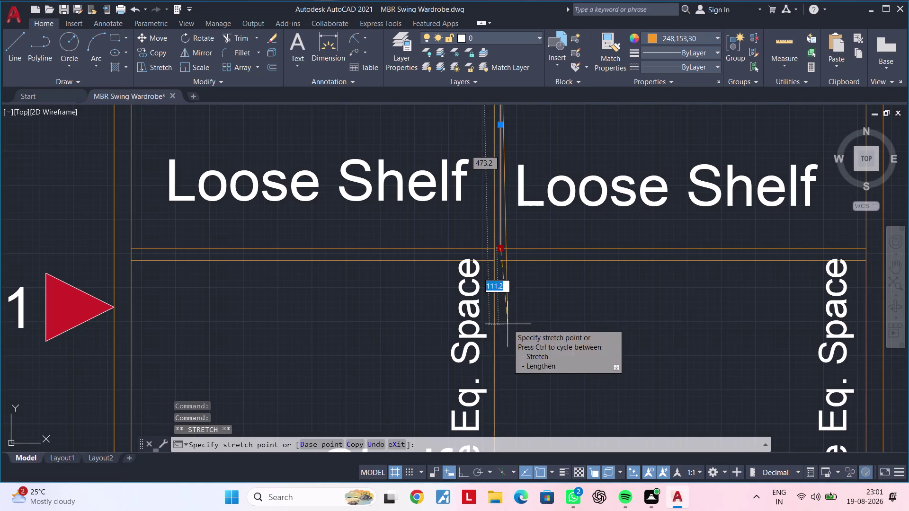
click(461, 477)
scroll(down, 3)
middle_drag(530, 319, 536, 124)
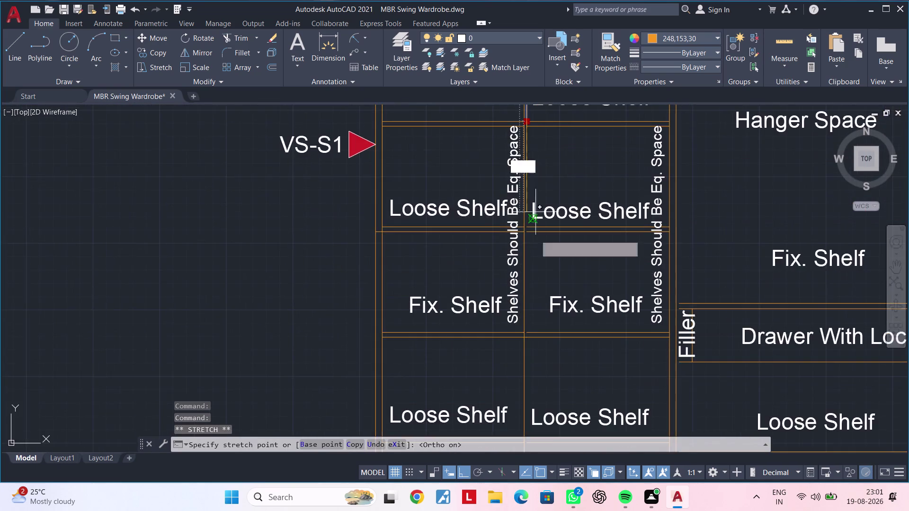
middle_drag(537, 305, 518, 152)
scroll(down, 3)
middle_drag(512, 284, 515, 243)
scroll(up, 3)
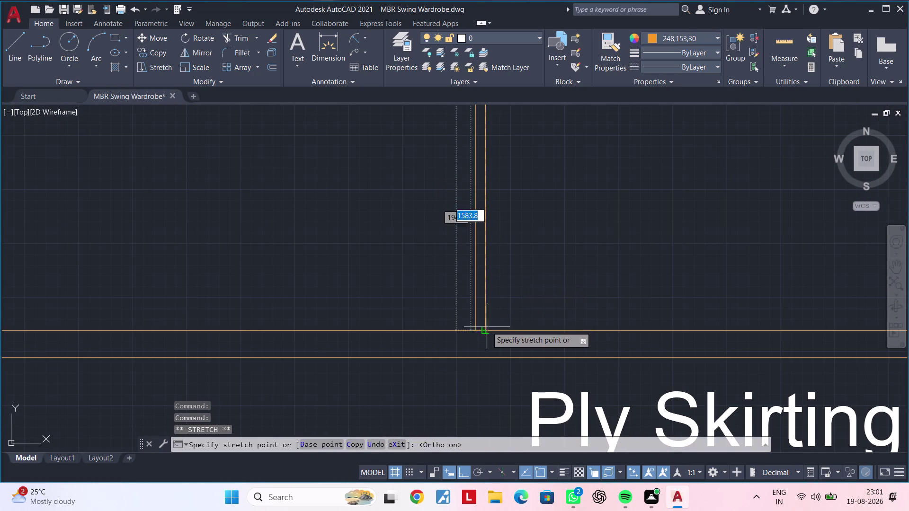
click(486, 329)
key(Escape)
key(Escape)
Start trimming lines at the shelf junction near the Loose Shelf compartments.
scroll(down, 3)
middle_drag(552, 216, 519, 430)
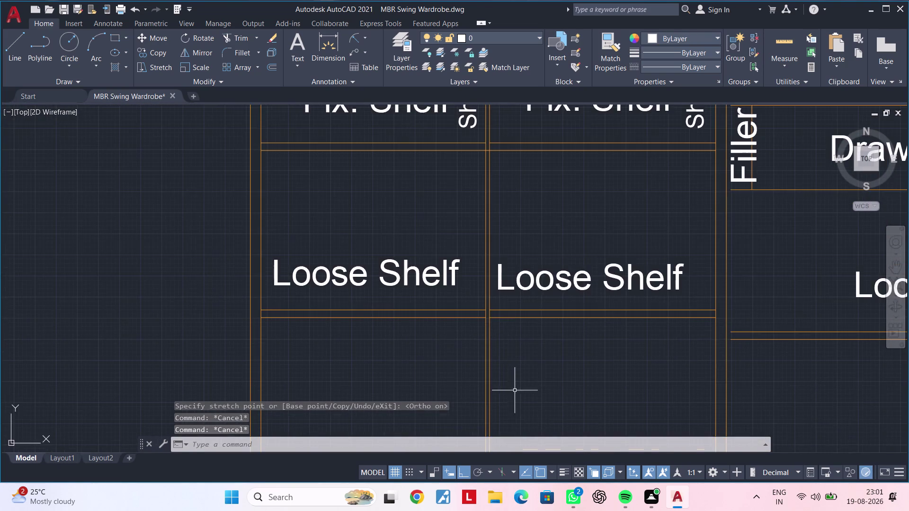
scroll(up, 3)
middle_drag(490, 335, 492, 369)
scroll(down, 3)
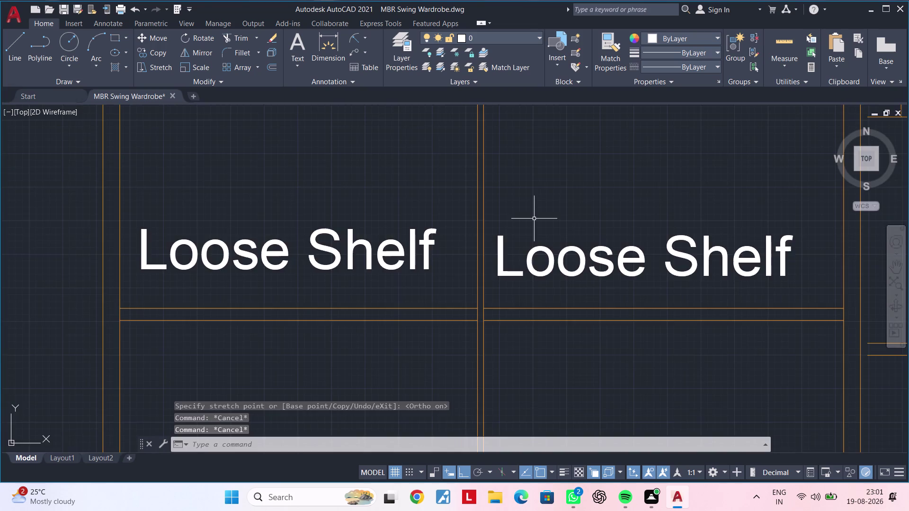
middle_drag(535, 218, 525, 380)
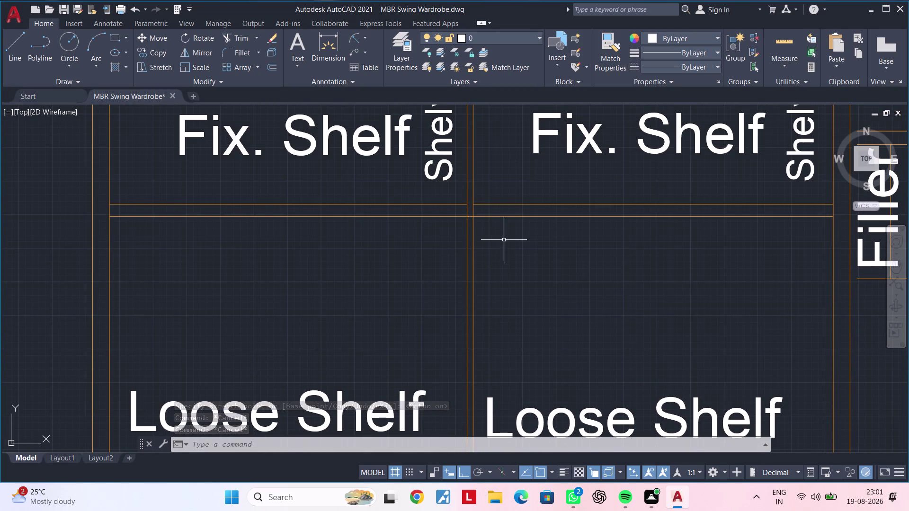
scroll(up, 3)
middle_drag(491, 253, 511, 302)
key(Escape)
key(Escape)
text(tr)
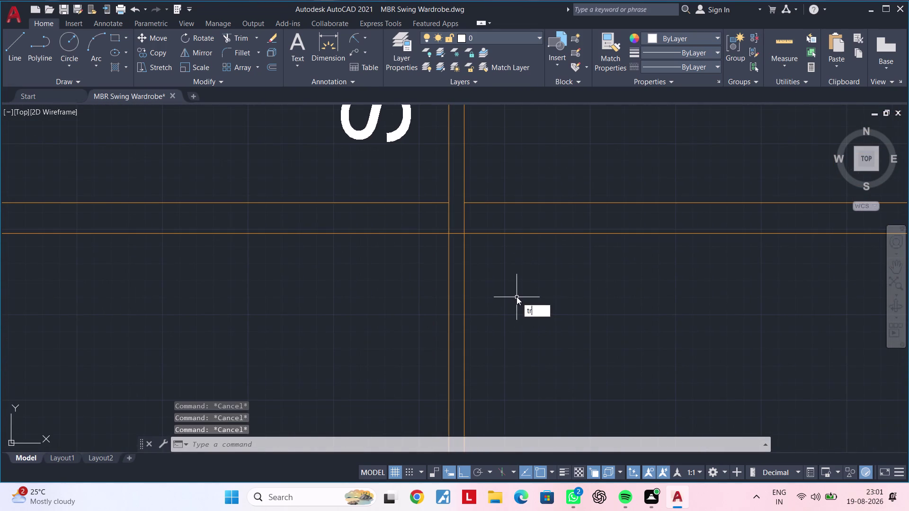
key(space)
click(458, 234)
Inspect the trimmed shelf lines across the Loose Shelf compartments and Ply Skirting.
scroll(down, 3)
middle_drag(482, 281, 478, 174)
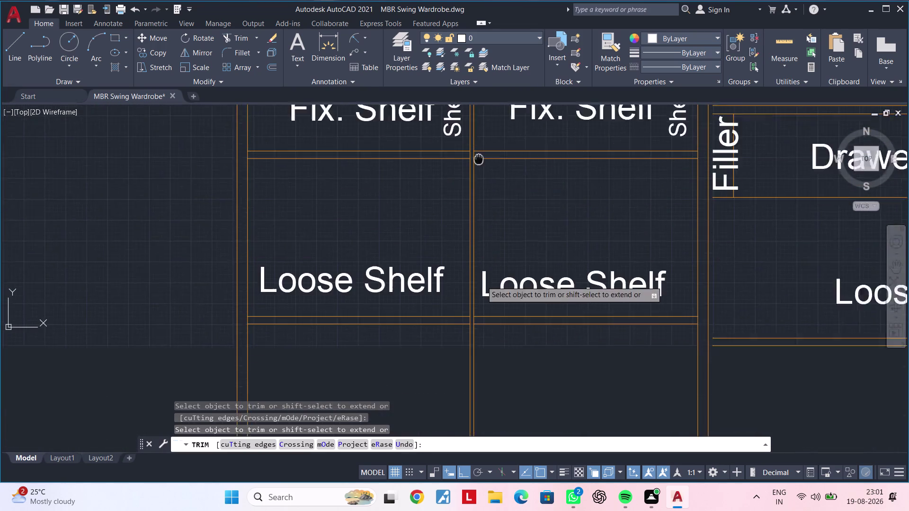
middle_drag(478, 174, 485, 127)
scroll(up, 3)
scroll(down, 3)
middle_drag(486, 304, 486, 267)
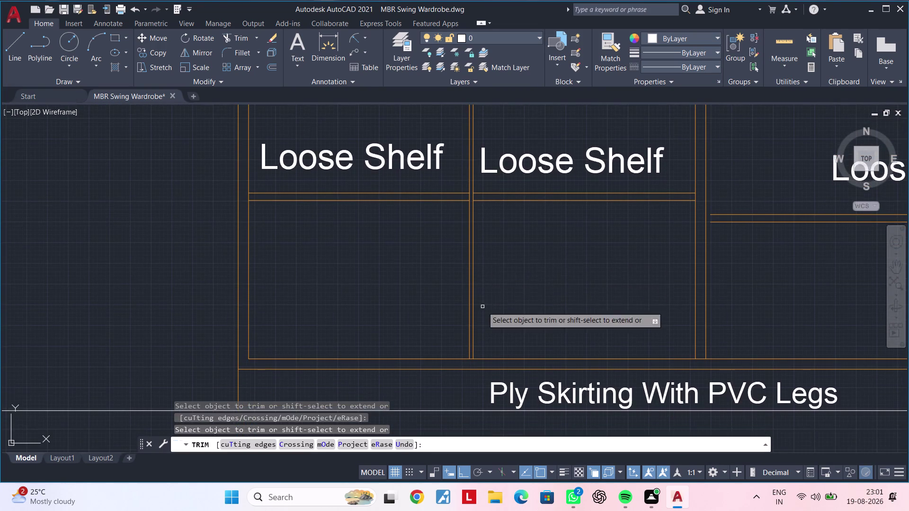
middle_drag(501, 267, 490, 495)
middle_drag(498, 244, 497, 405)
scroll(up, 3)
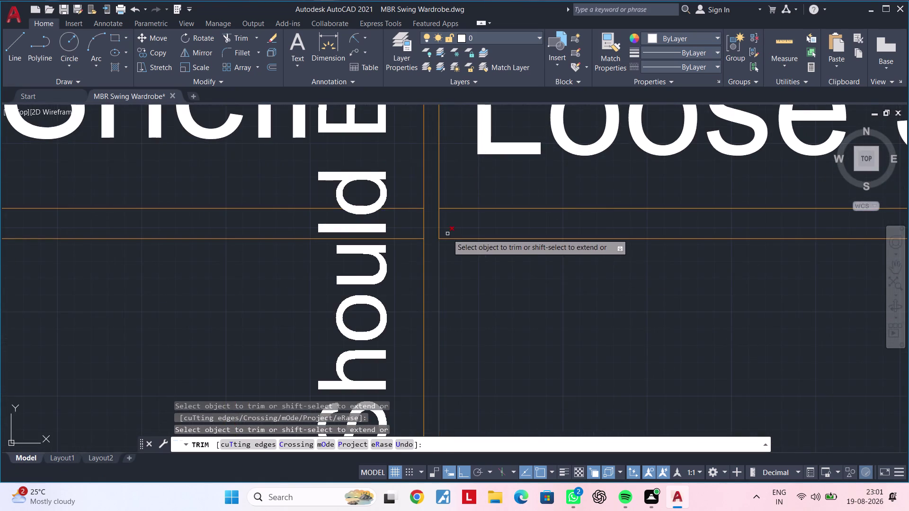
scroll(down, 3)
middle_drag(458, 244, 457, 484)
scroll(down, 3)
middle_drag(460, 289, 445, 458)
scroll(down, 3)
scroll(up, 3)
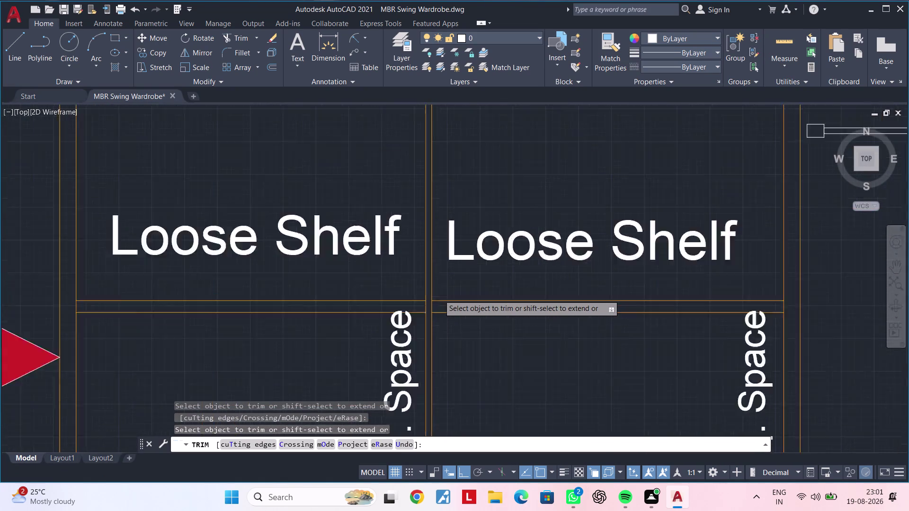
scroll(up, 3)
scroll(down, 3)
middle_drag(457, 332, 456, 396)
Exit the TRIM command so nothing is left running.
key(Escape)
key(Escape)
key(Escape)
key(Escape)
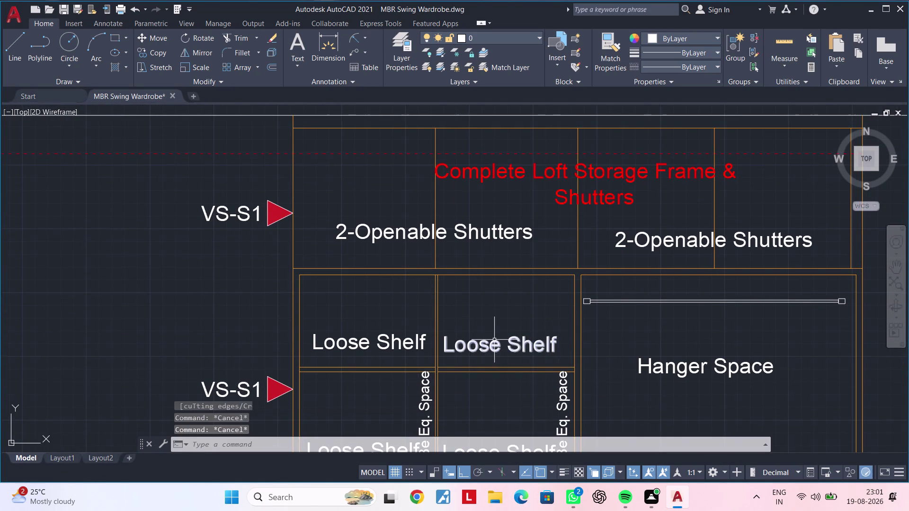
key(Escape)
key(Escape)
middle_drag(547, 303, 554, 269)
middle_drag(554, 265, 569, 213)
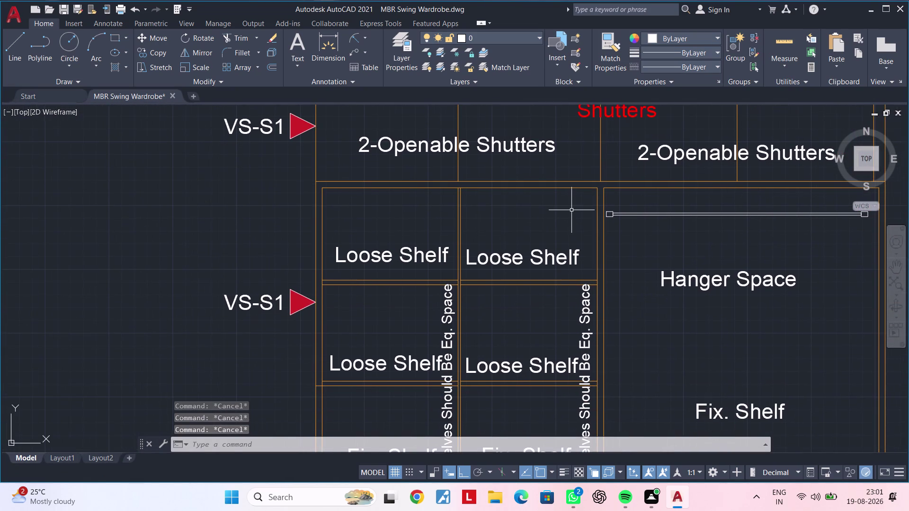
key(Escape)
key(Escape)
scroll(down, 3)
middle_drag(581, 256, 526, 260)
key(Escape)
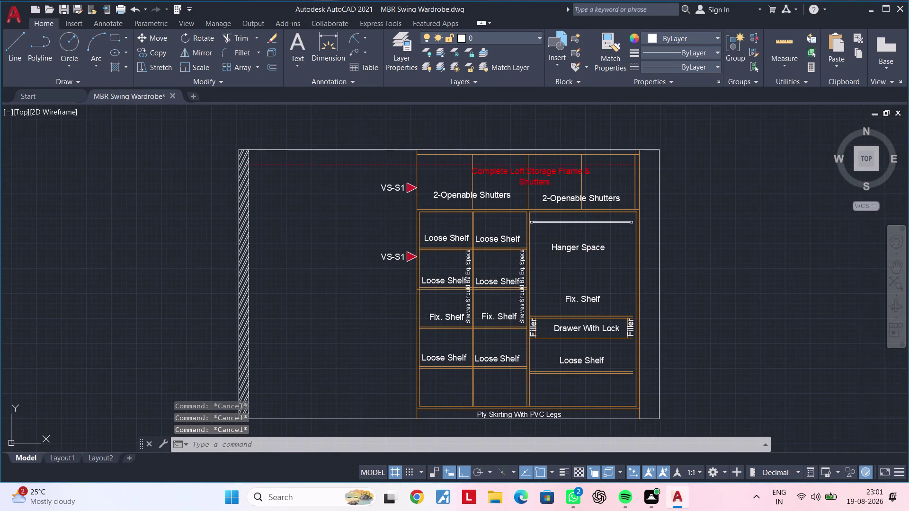
key(Escape)
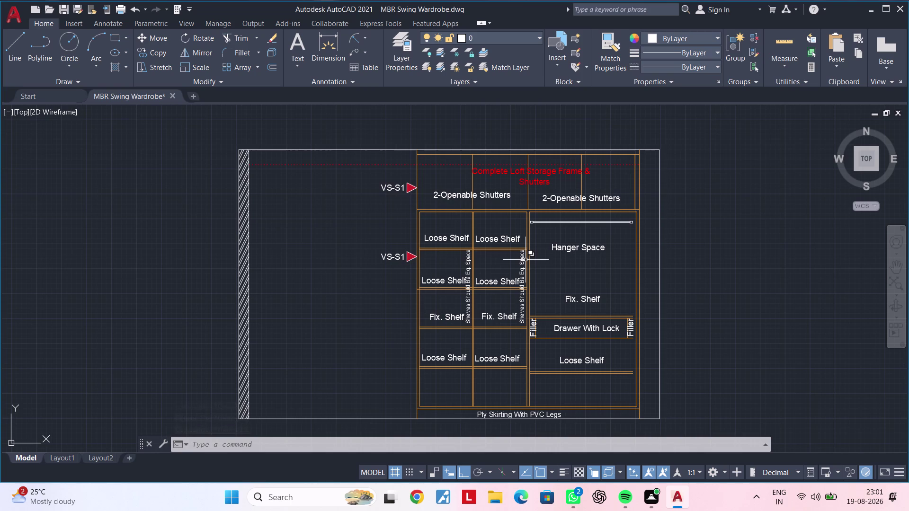
key(Escape)
key(Escape)
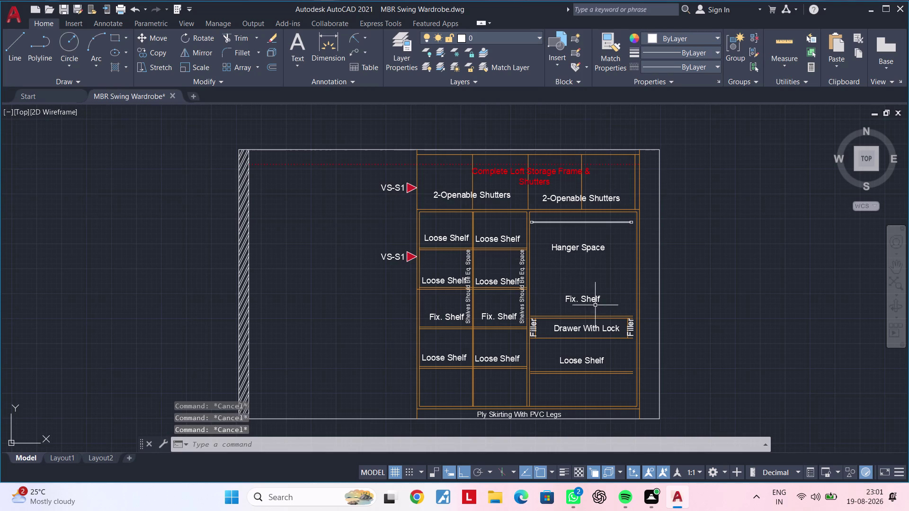
scroll(up, 3)
scroll(down, 3)
middle_drag(526, 341, 542, 273)
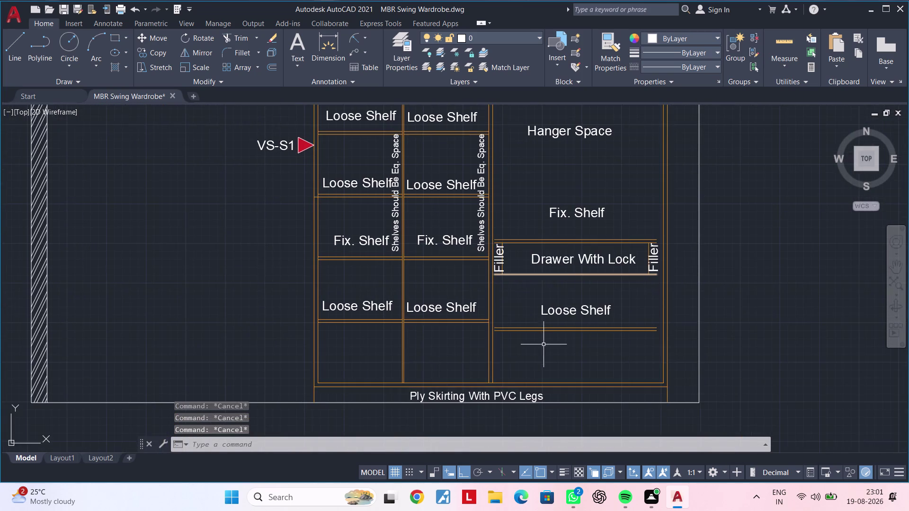
middle_drag(544, 345, 550, 308)
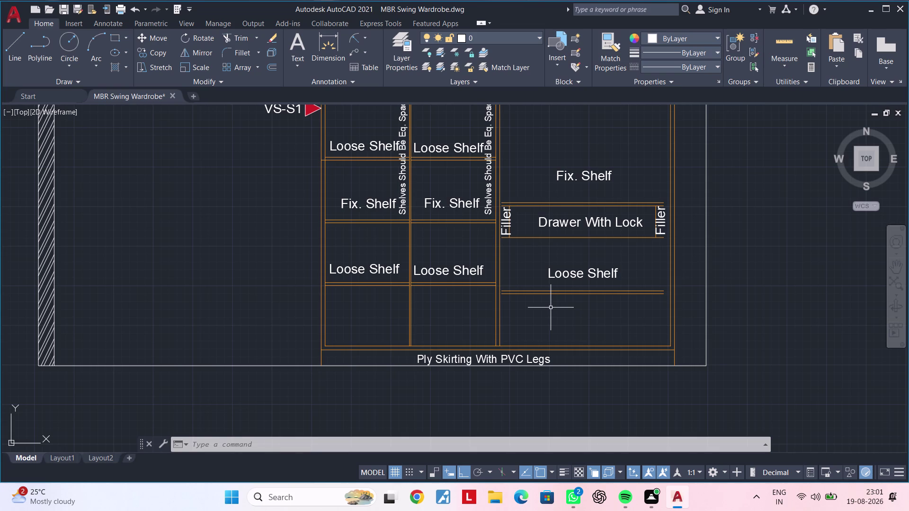
key(Escape)
key(Escape)
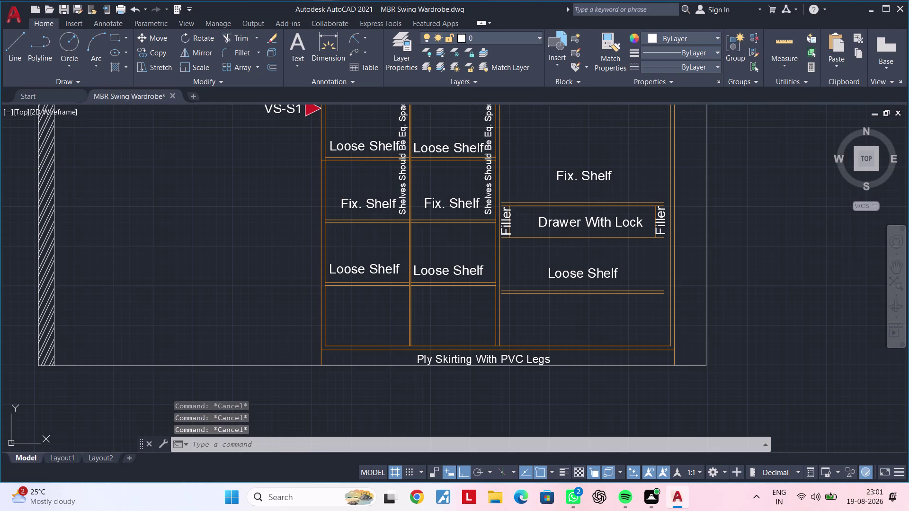
scroll(down, 3)
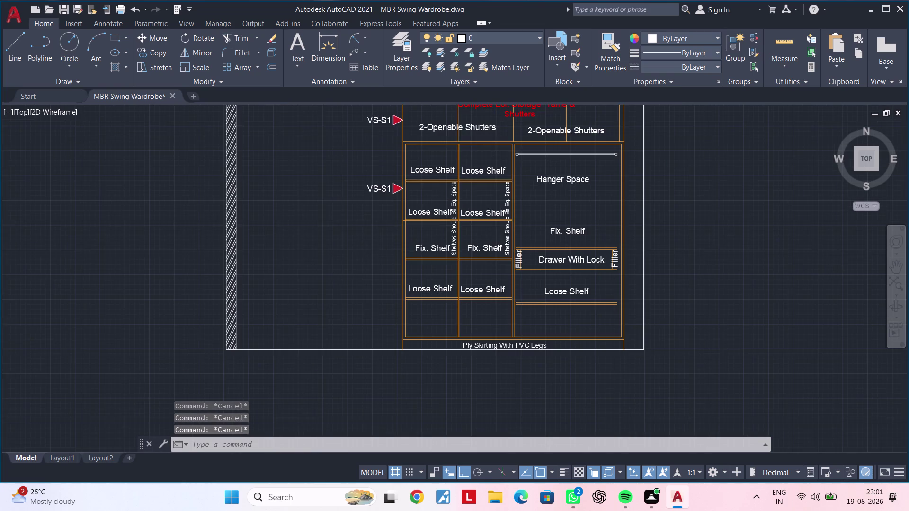
middle_drag(543, 277, 521, 417)
middle_drag(523, 302, 515, 469)
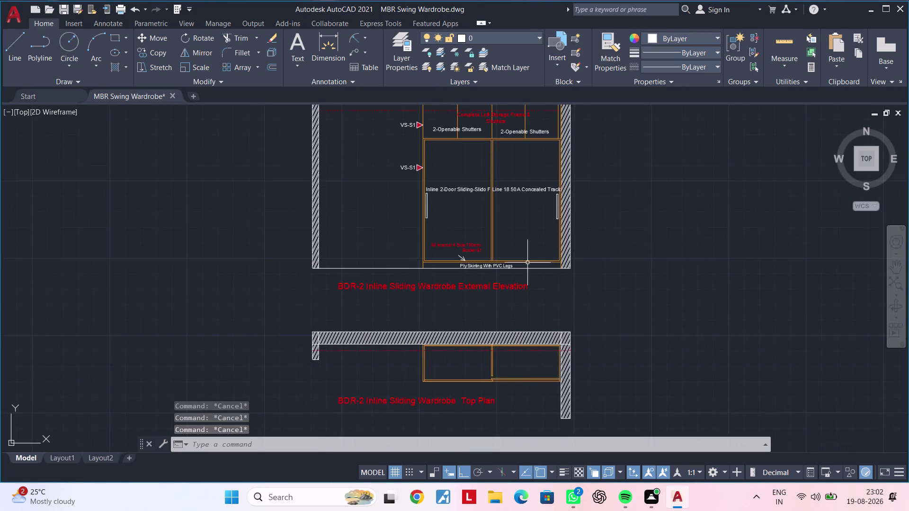
middle_drag(527, 263, 523, 463)
scroll(up, 3)
middle_drag(521, 239, 513, 436)
middle_drag(497, 291, 491, 341)
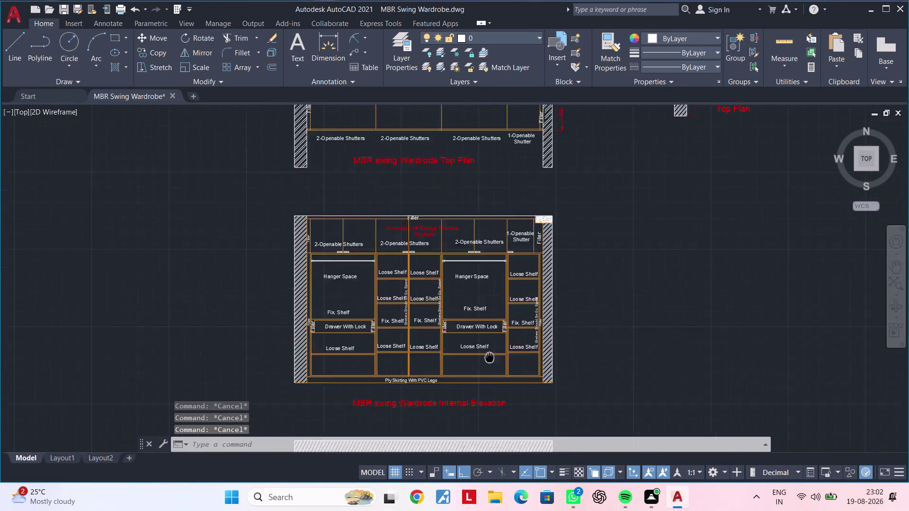
middle_drag(492, 341, 483, 452)
middle_drag(477, 300, 521, 228)
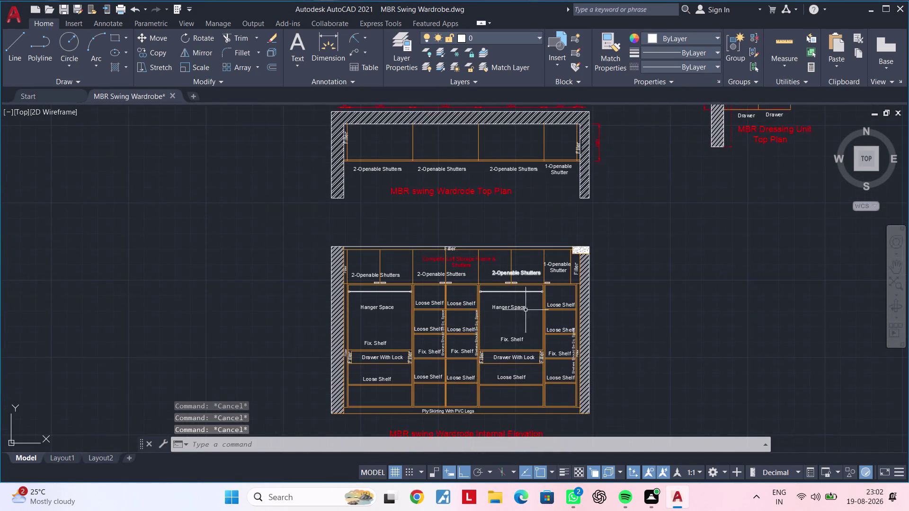
middle_drag(527, 313, 535, 211)
middle_drag(560, 360, 565, 218)
scroll(up, 3)
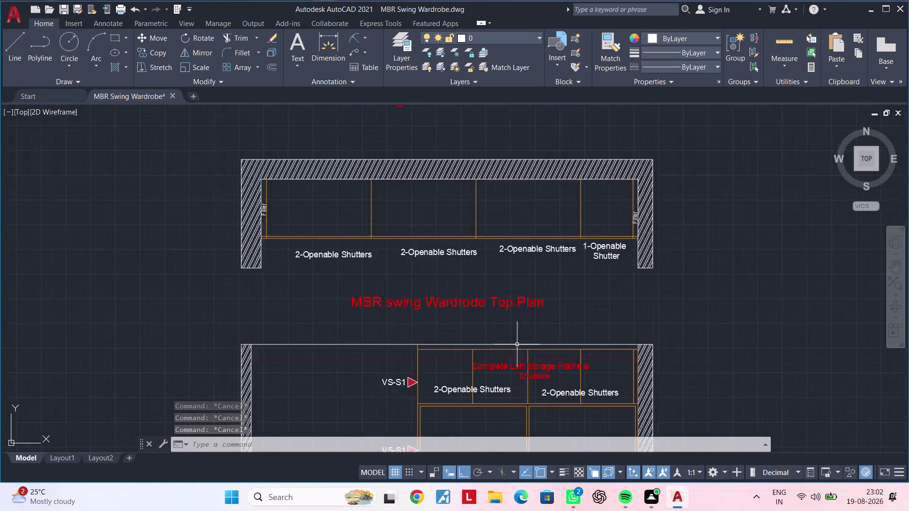
scroll(up, 3)
scroll(down, 3)
middle_drag(517, 332, 517, 124)
scroll(down, 3)
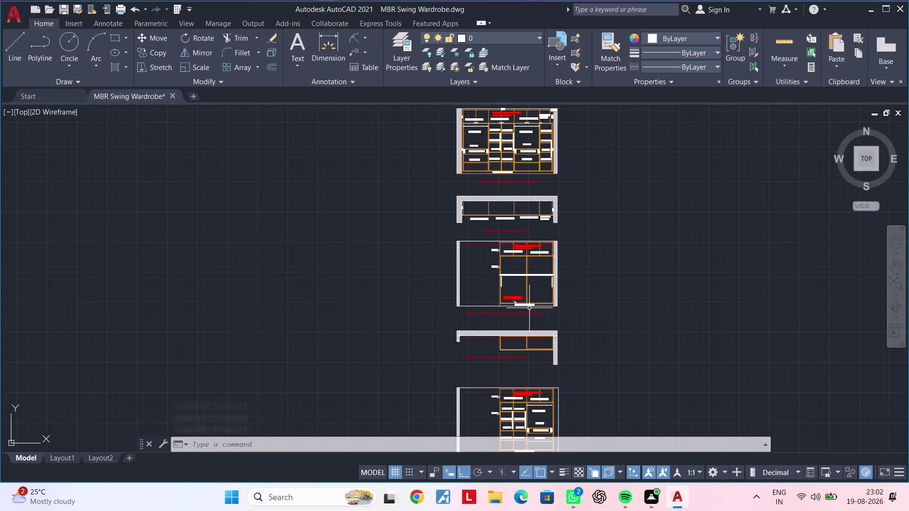
middle_drag(529, 310, 543, 187)
scroll(up, 3)
scroll(up, 3)
middle_drag(523, 355, 527, 311)
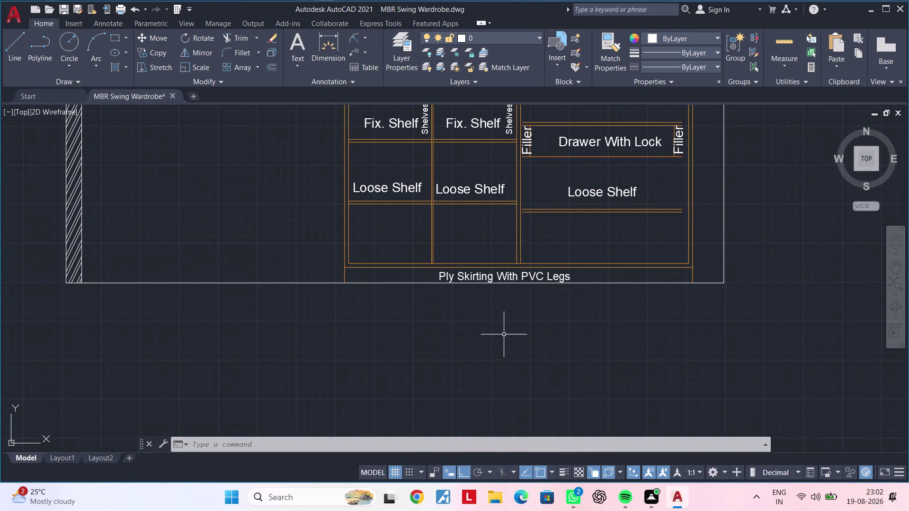
key(Escape)
scroll(down, 3)
middle_drag(488, 337, 525, 316)
key(Escape)
key(Escape)
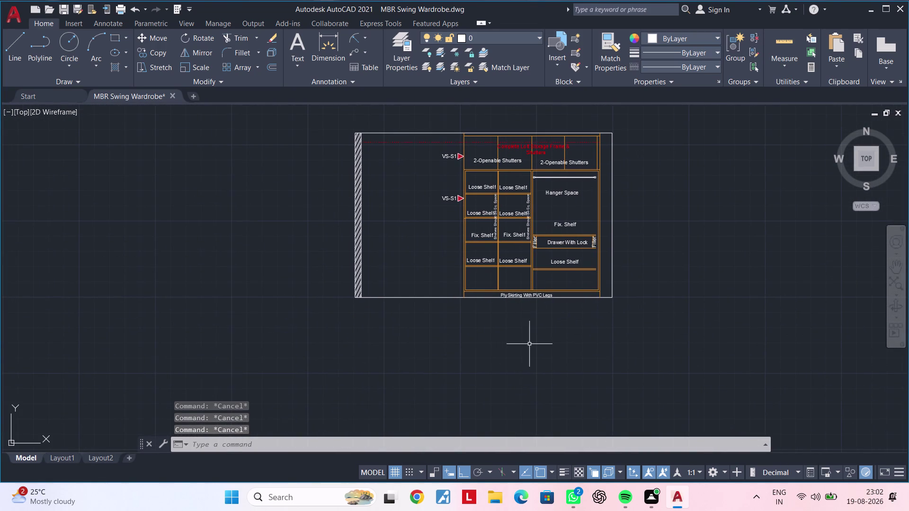
middle_drag(527, 347, 456, 366)
scroll(up, 3)
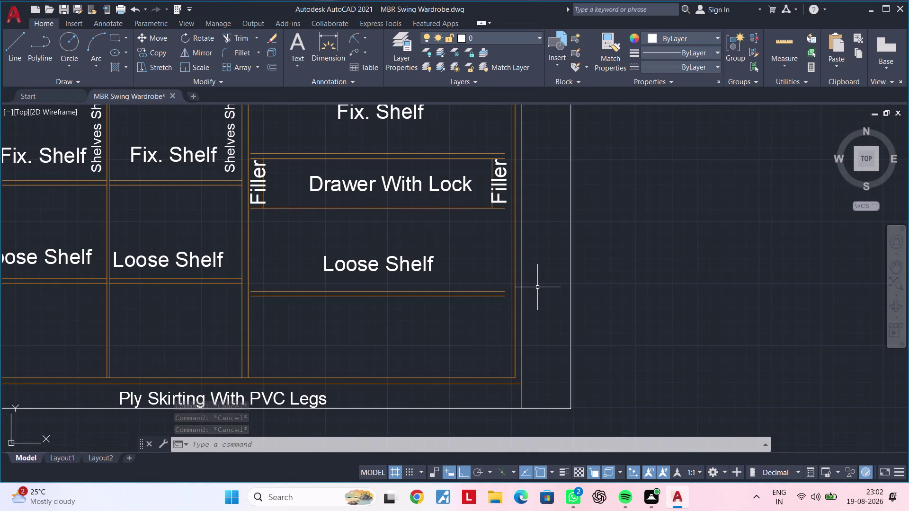
scroll(down, 3)
middle_drag(543, 273, 520, 390)
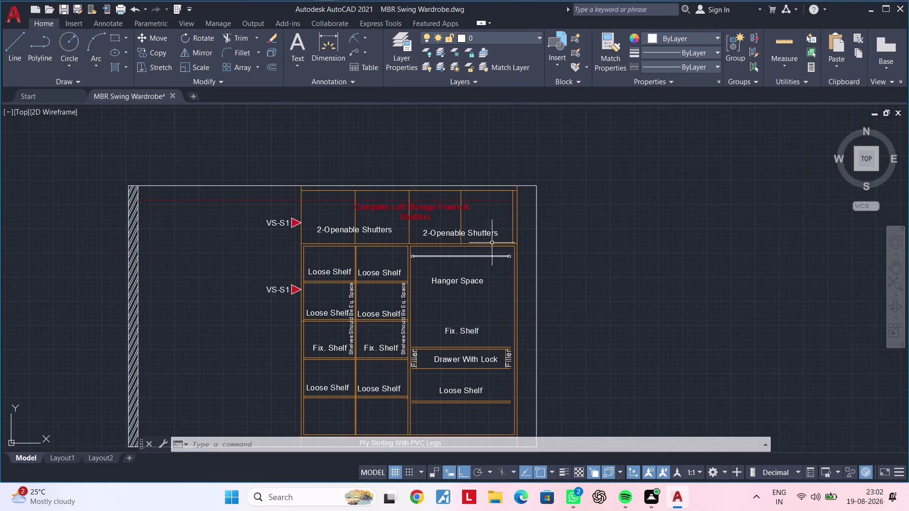
scroll(up, 3)
middle_drag(516, 261, 510, 129)
middle_drag(529, 286, 526, 198)
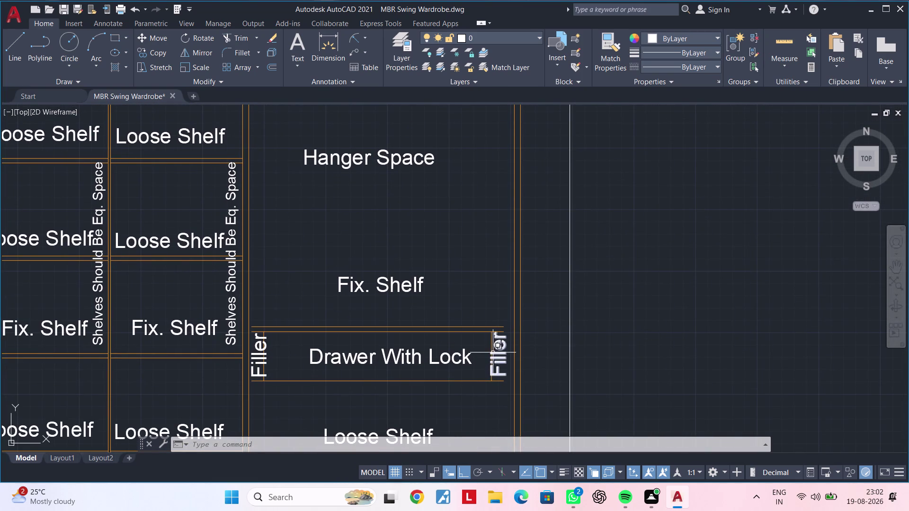
scroll(down, 3)
middle_drag(463, 268, 444, 450)
middle_drag(462, 258, 462, 264)
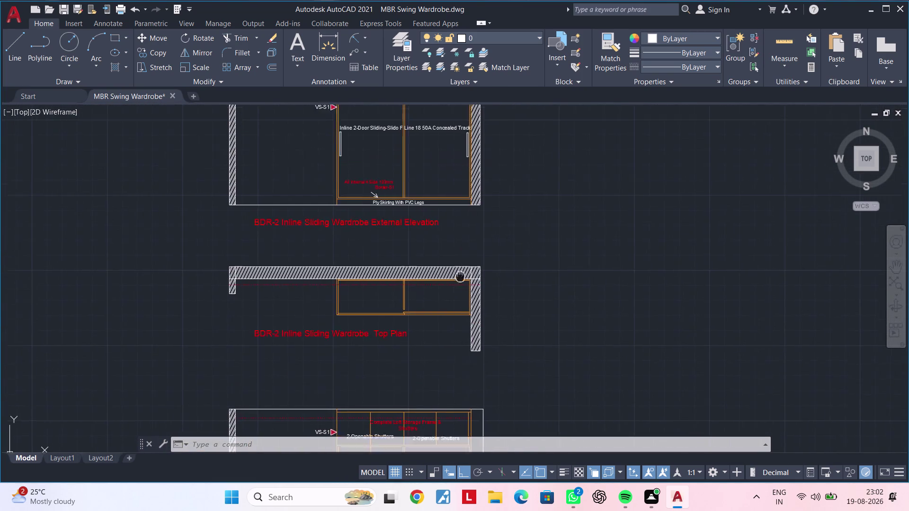
middle_drag(462, 264, 454, 418)
middle_drag(377, 256, 355, 407)
middle_drag(438, 180, 425, 303)
scroll(up, 3)
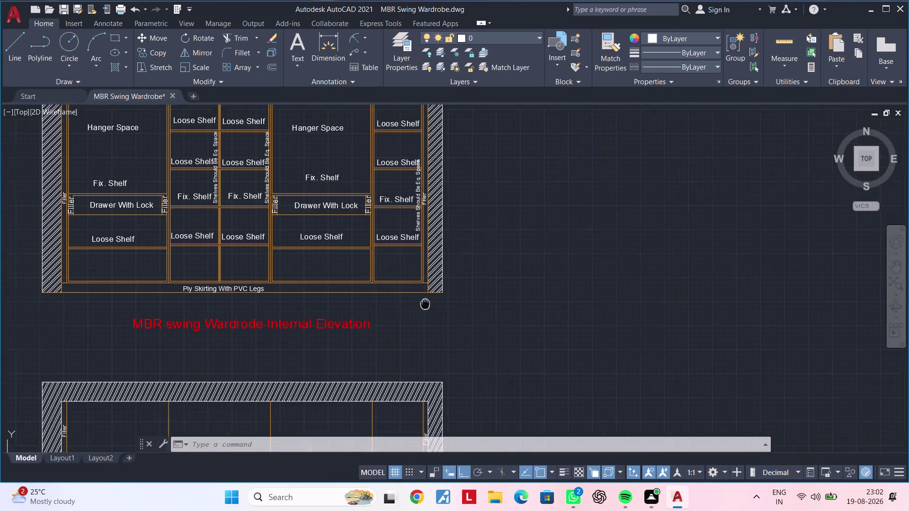
middle_drag(425, 303, 423, 316)
scroll(up, 3)
Select the vertical Filler label and start a CO copy from its base point.
scroll(up, 3)
click(410, 192)
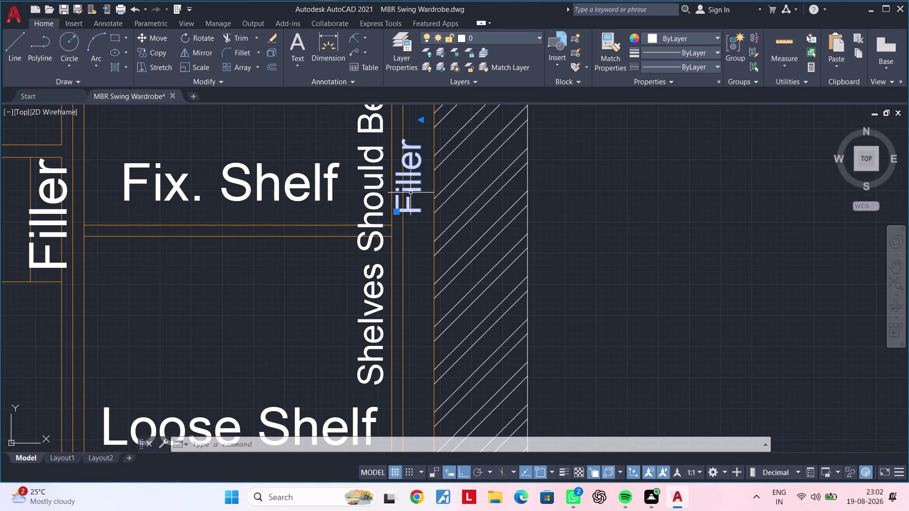
key(c)
key(o)
key(space)
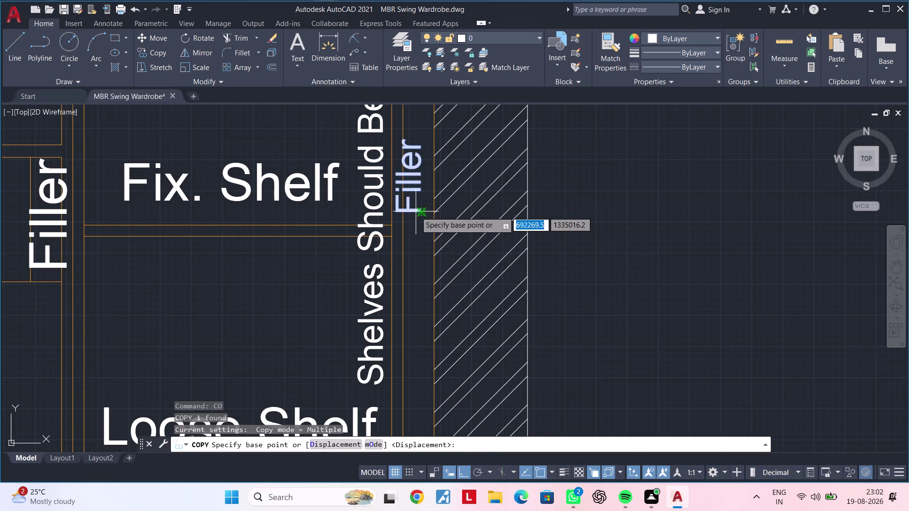
click(415, 211)
Place the Filler label copy beside the BDR-2 loft shutters and end the copy.
scroll(down, 3)
middle_drag(423, 353, 428, 162)
middle_drag(437, 331, 434, 131)
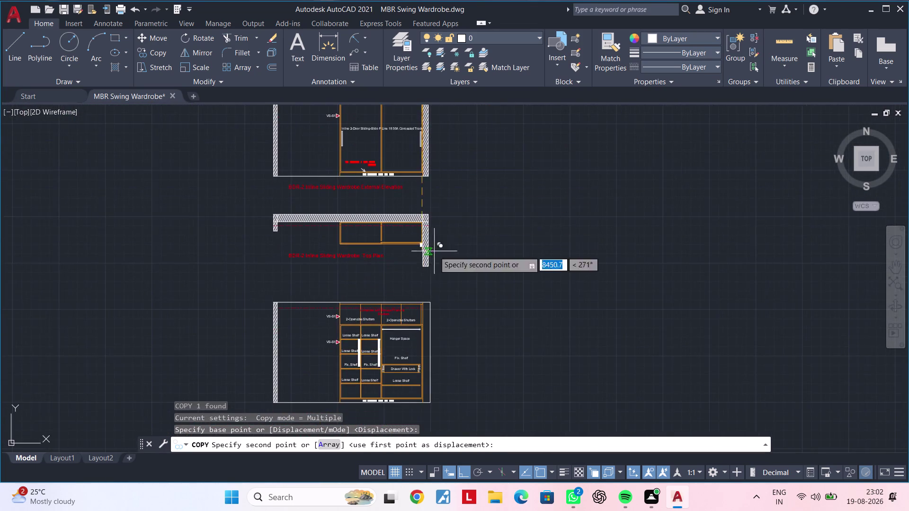
middle_drag(433, 267, 437, 152)
scroll(up, 3)
scroll(up, 3)
scroll(up, 3)
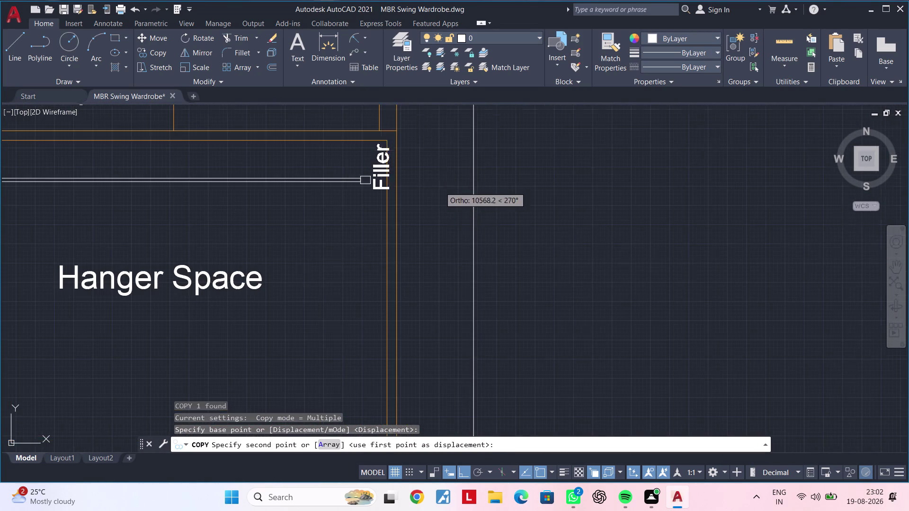
middle_drag(441, 184, 438, 334)
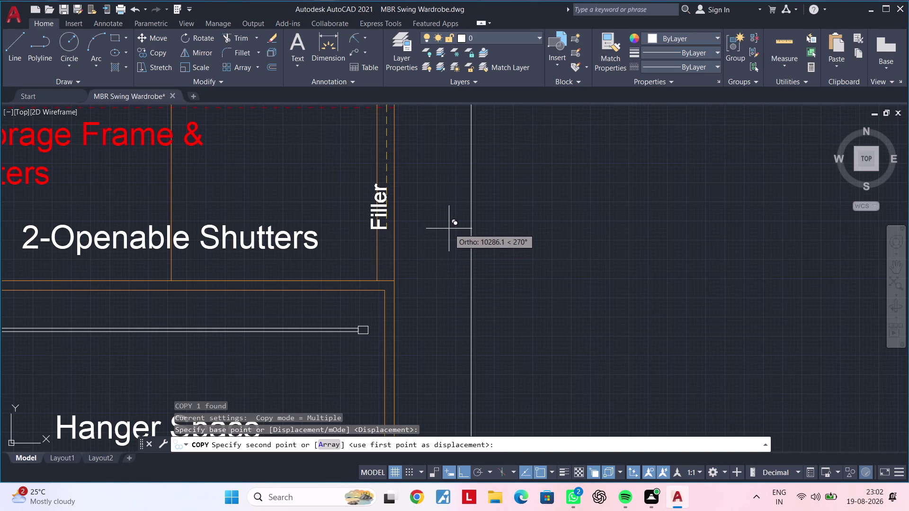
click(450, 229)
key(Escape)
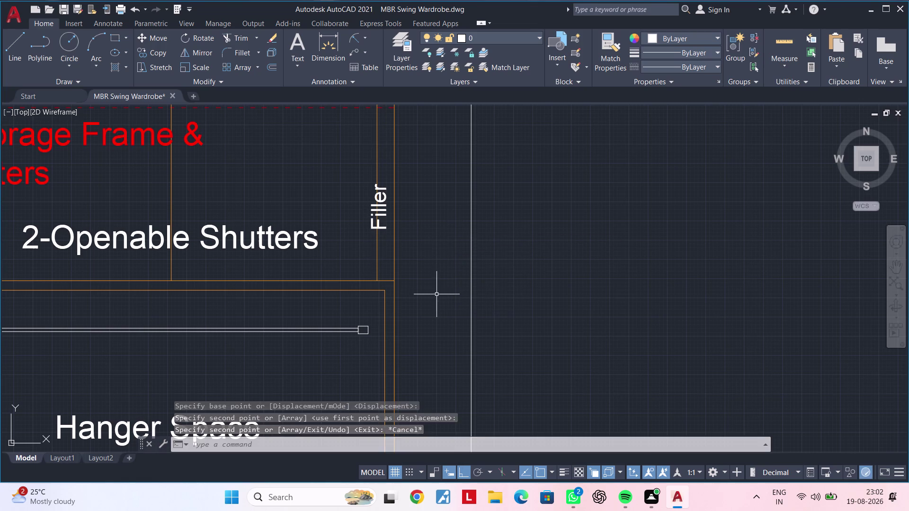
key(Escape)
middle_drag(433, 284, 456, 271)
key(Escape)
key(h)
key(space)
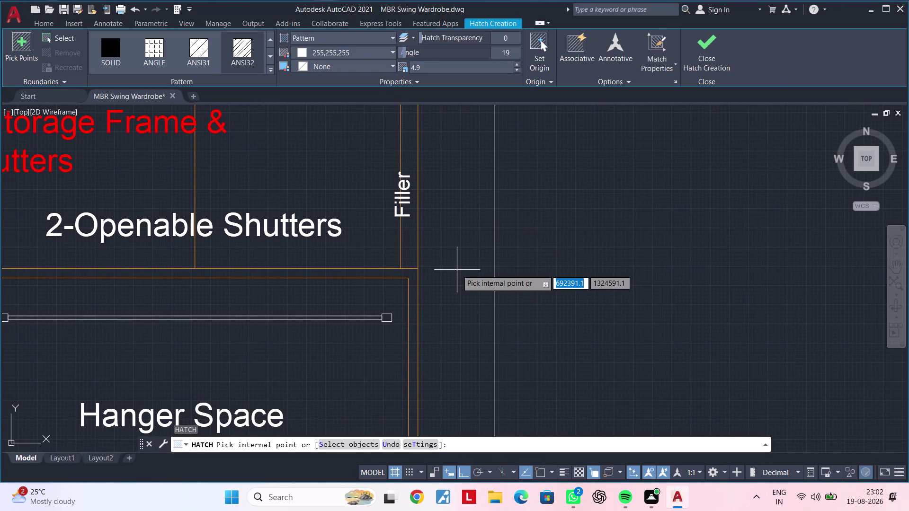
click(457, 270)
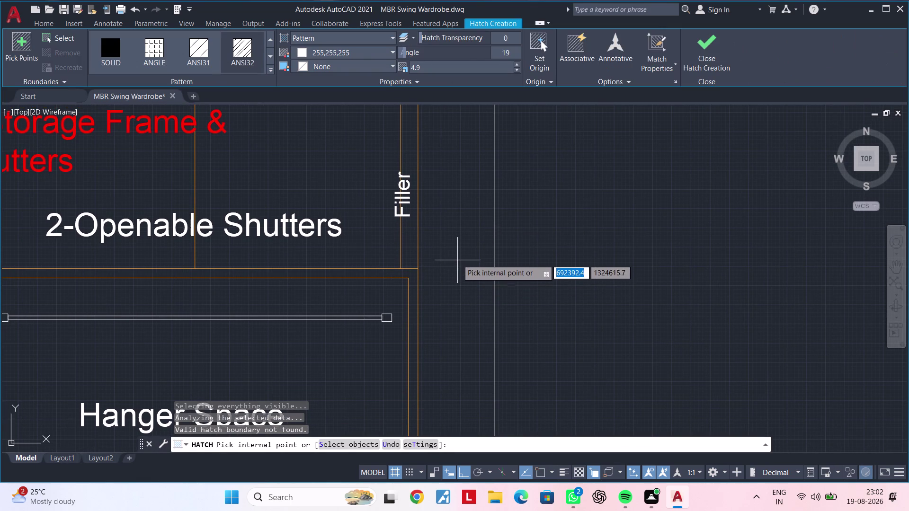
scroll(down, 3)
key(Escape)
key(Escape)
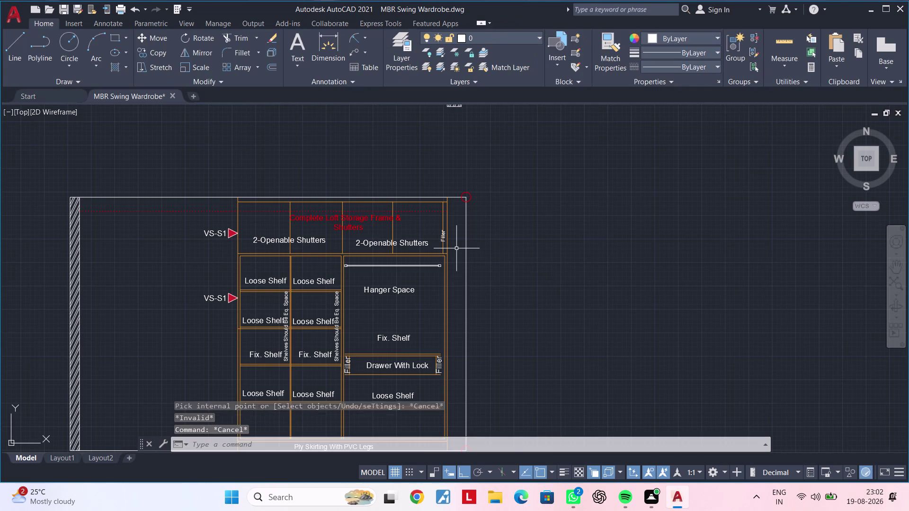
key(Escape)
key(Escape)
key(Escape)
text(h)
key(space)
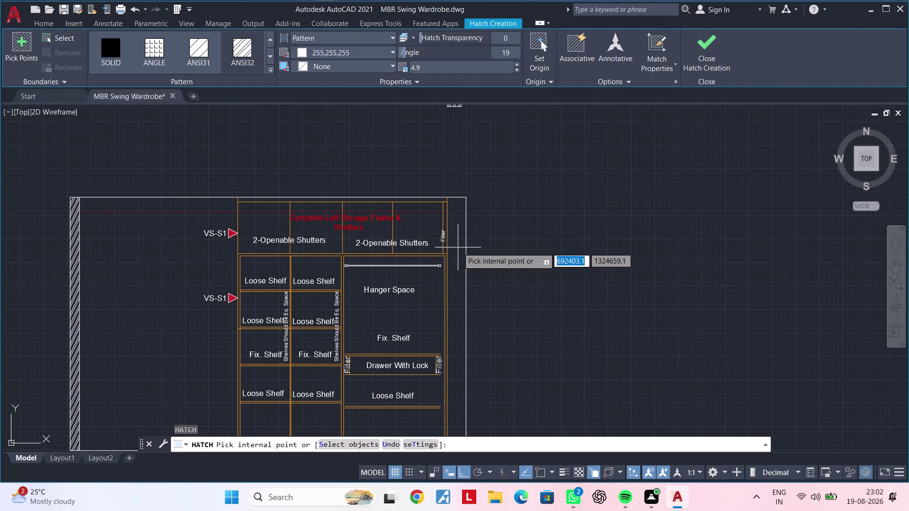
click(458, 247)
key(Escape)
scroll(down, 3)
middle_drag(514, 266, 531, 230)
key(Escape)
middle_drag(501, 277, 559, 234)
key(Escape)
key(Escape)
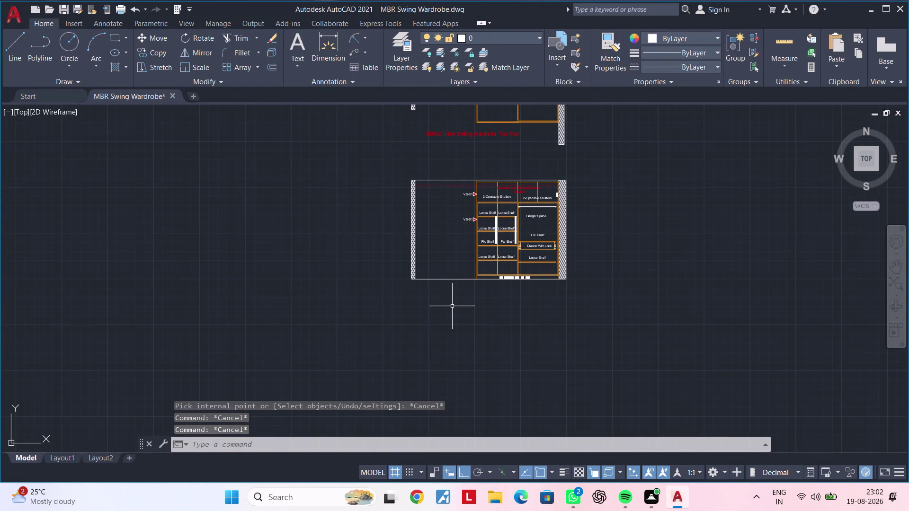
key(Escape)
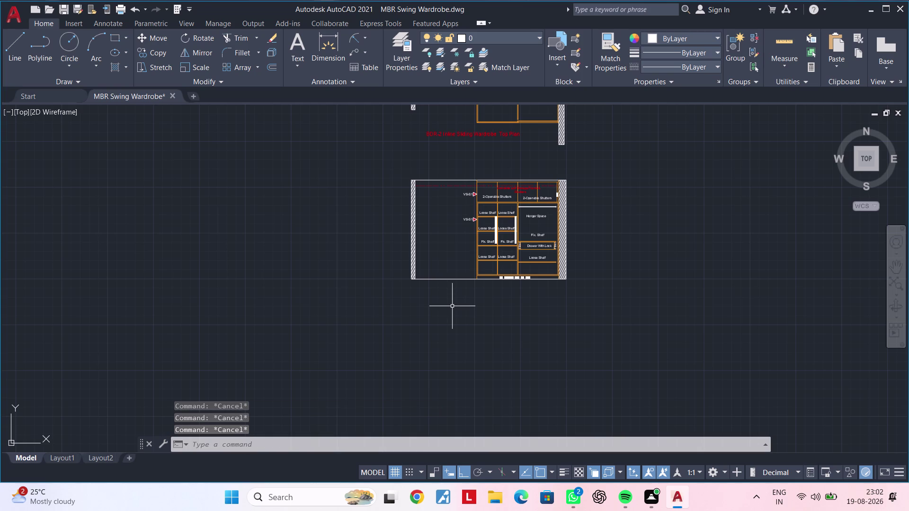
key(Escape)
middle_drag(461, 307, 424, 469)
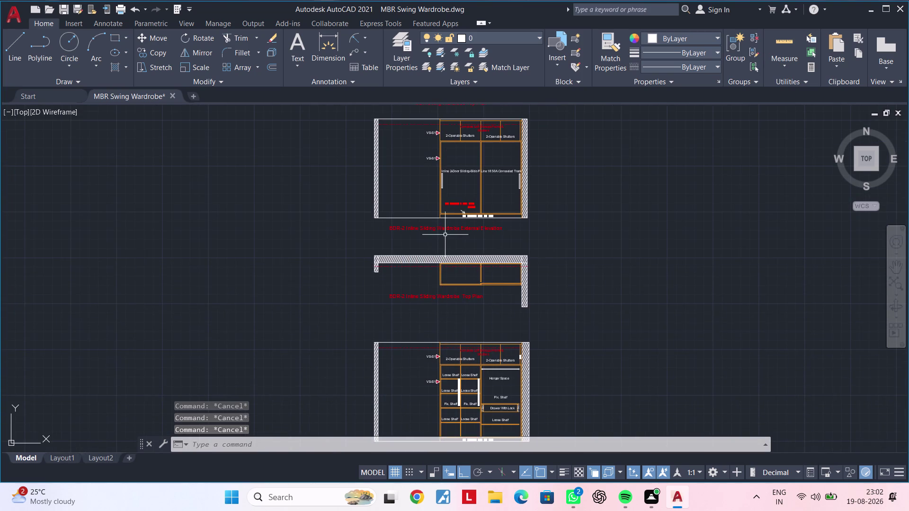
scroll(up, 3)
Select the External Elevation title and start a CO copy from its base point.
click(457, 223)
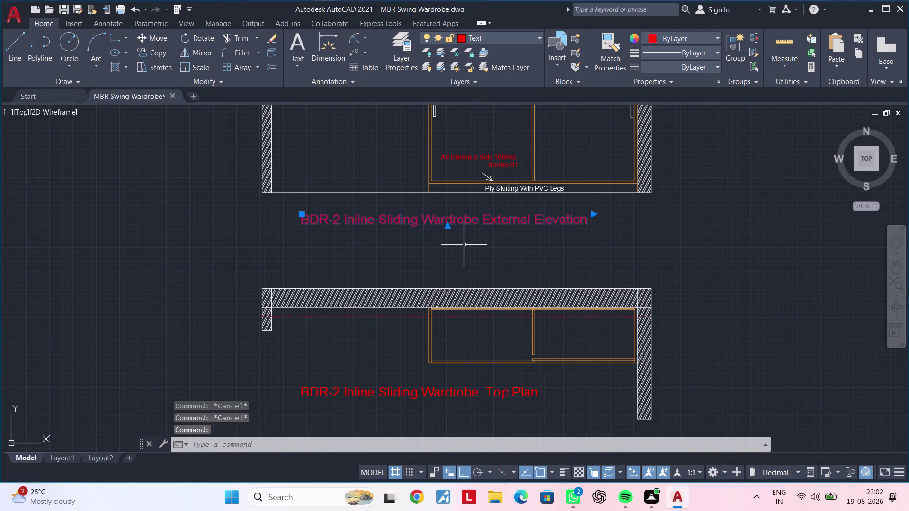
key(c)
key(o)
key(space)
drag(462, 223, 463, 234)
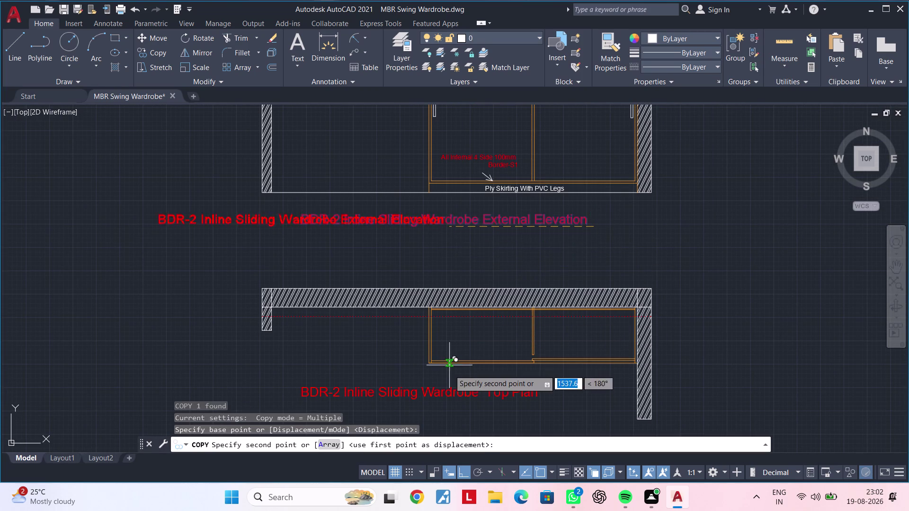
Place the title copy below the new internal elevation and end the copy.
scroll(down, 3)
middle_drag(470, 378, 483, 259)
middle_drag(492, 376, 504, 281)
scroll(up, 3)
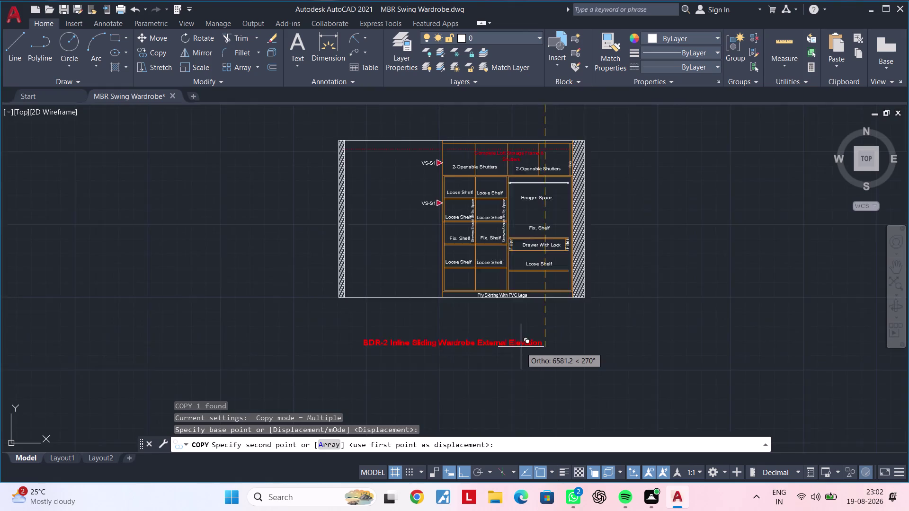
scroll(up, 3)
click(534, 312)
key(Escape)
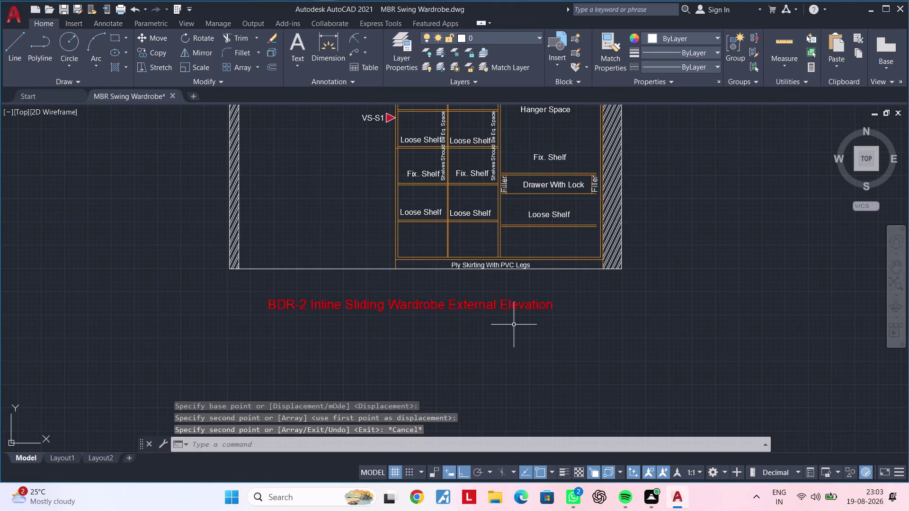
key(Escape)
key(Escape)
key(Escape)
key(Escape)
key(Escape)
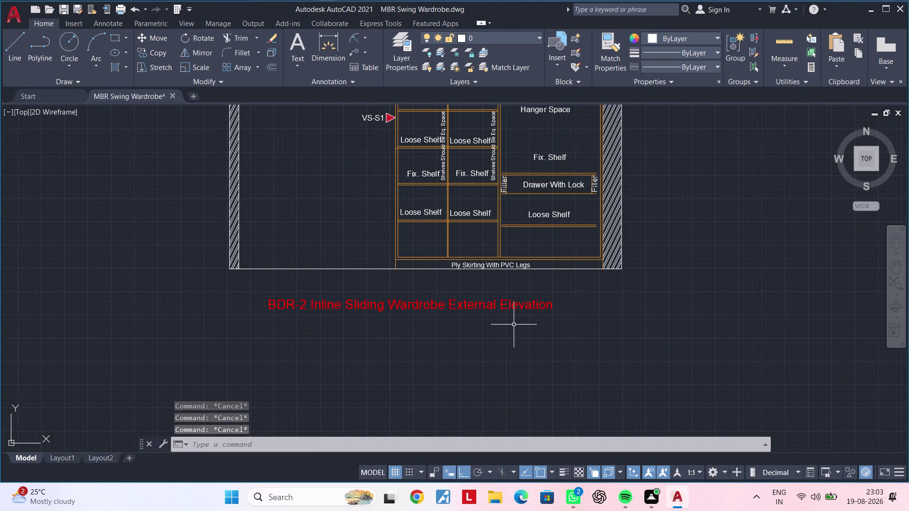
key(Escape)
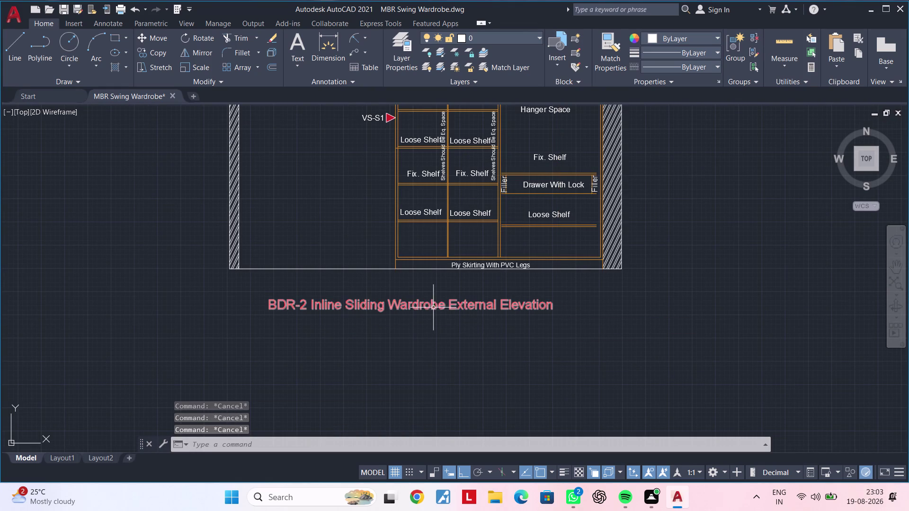
Replace the word 'External' with 'Internal' in the copied title text.
double_click(478, 305)
click(497, 307)
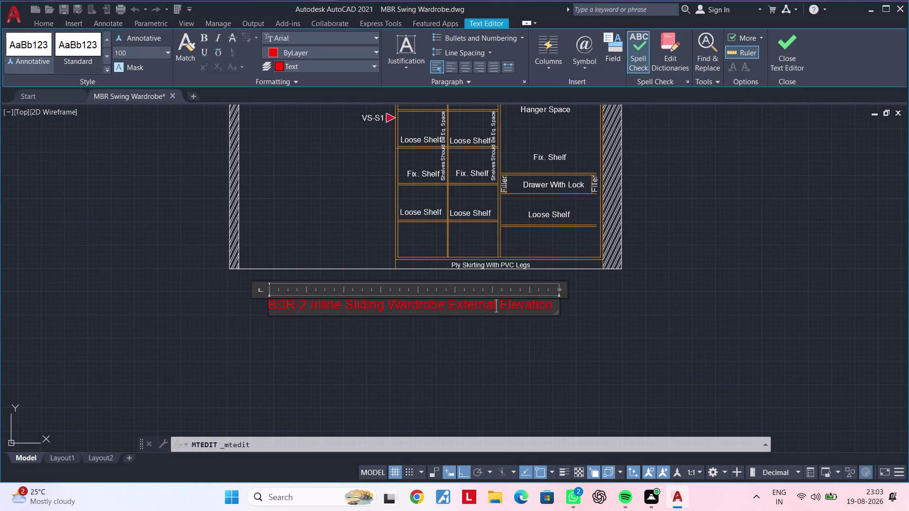
key(BackSpace)
key(BackSpace)
key(BackSpace)
key(BackSpace)
key(BackSpace)
key(BackSpace)
key(BackSpace)
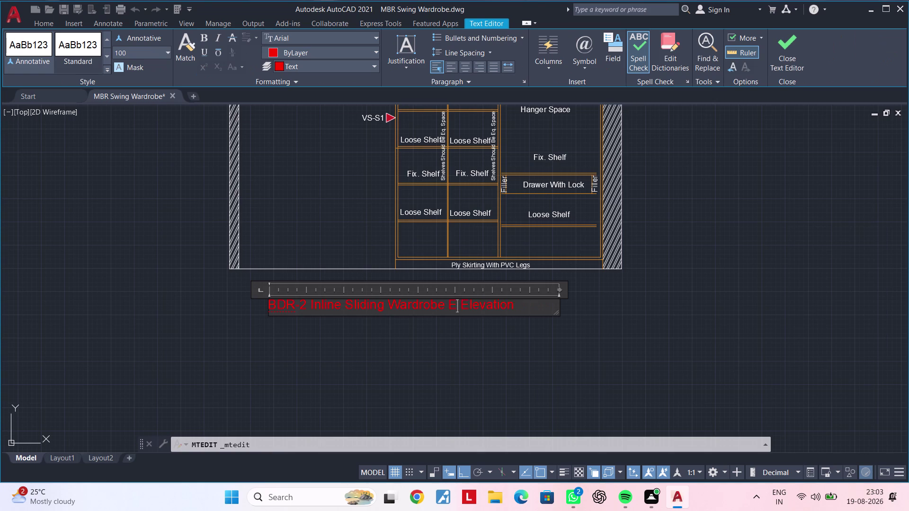
key(BackSpace)
text(In)
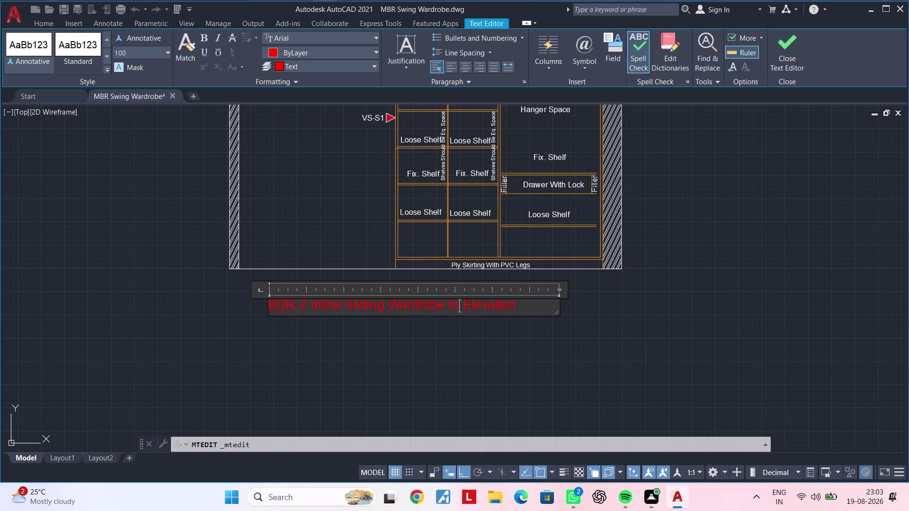
text(t)
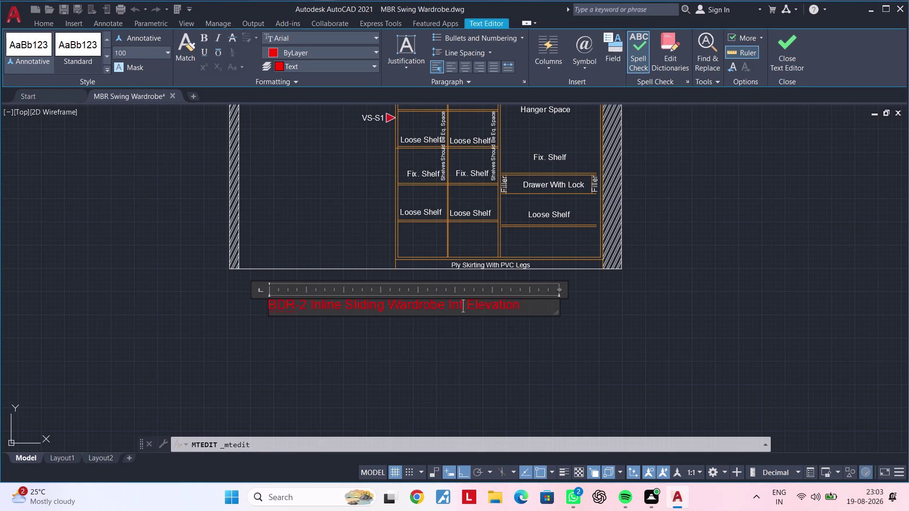
text(ernal)
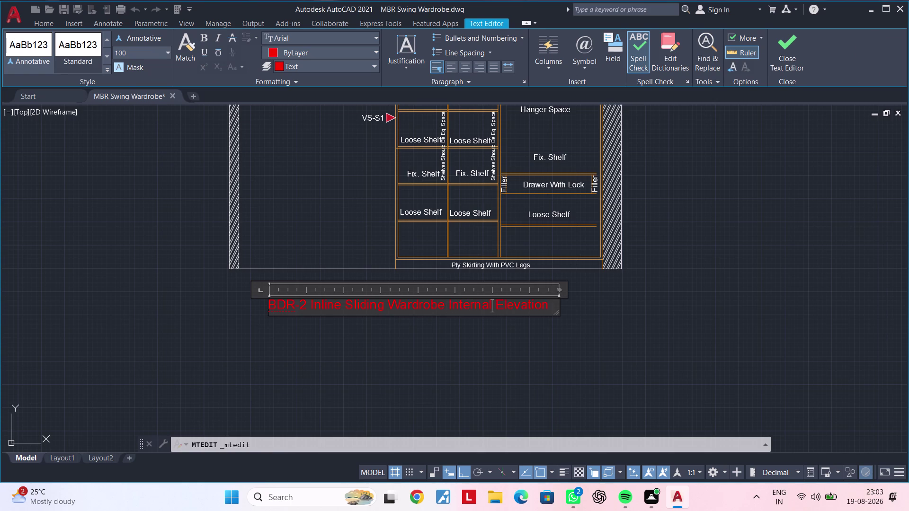
click(482, 338)
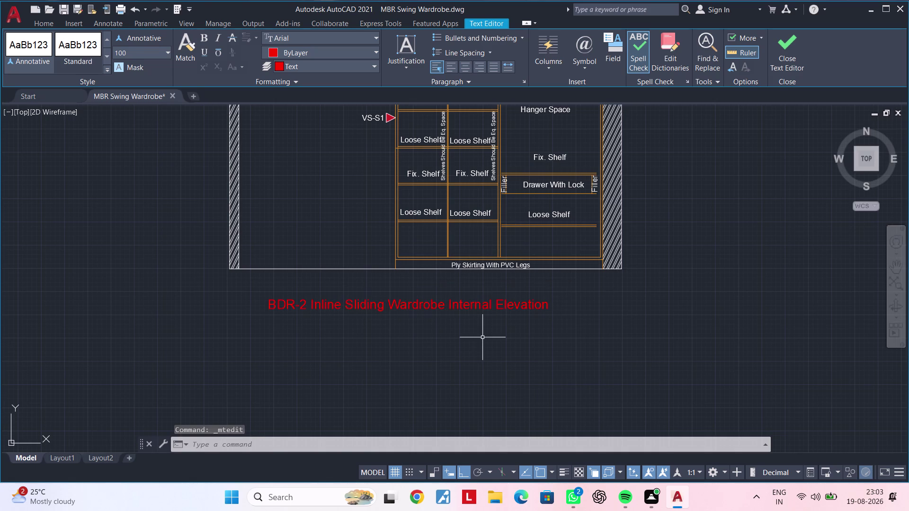
scroll(down, 3)
middle_drag(480, 339, 560, 327)
scroll(down, 3)
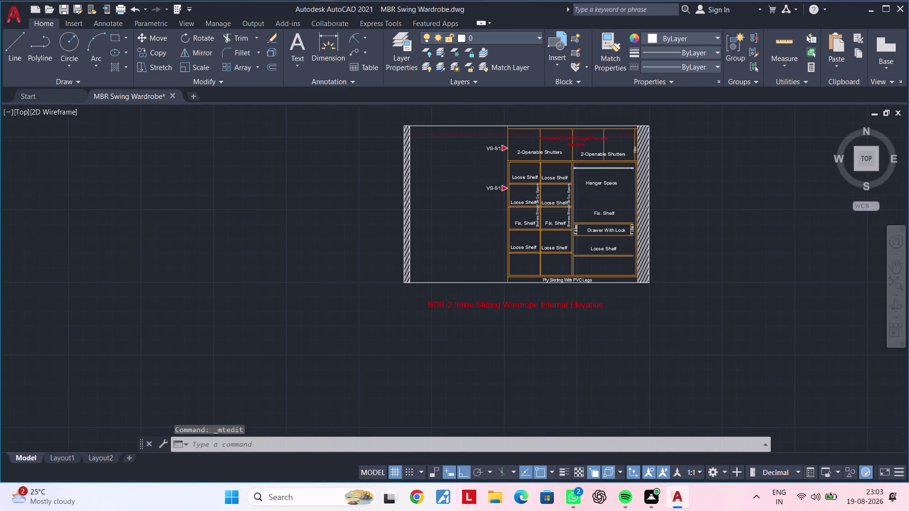
Clear any command still running.
middle_drag(548, 331, 546, 300)
key(Escape)
key(Escape)
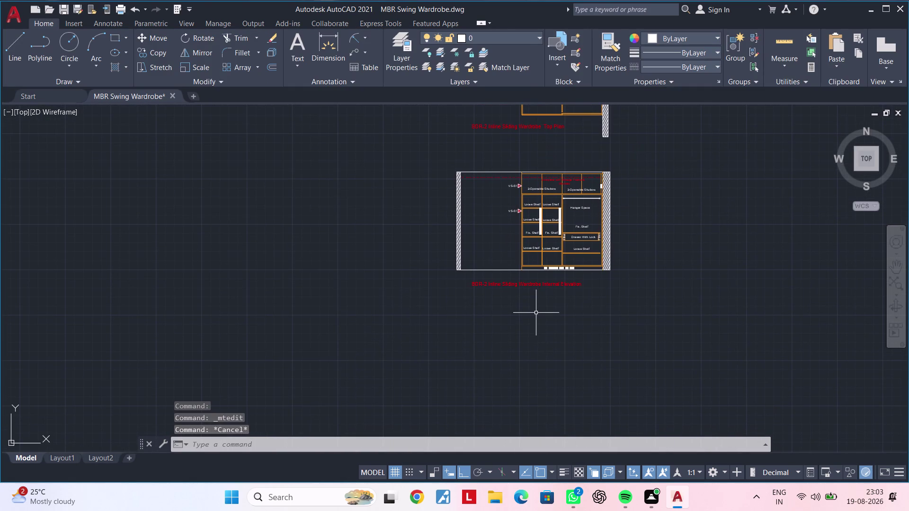
key(Escape)
key(Escape)
key(Escape)
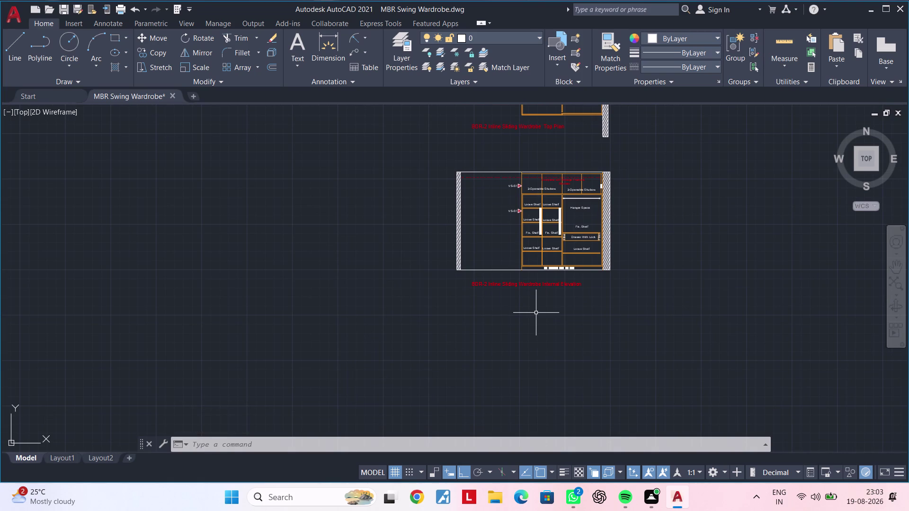
key(Escape)
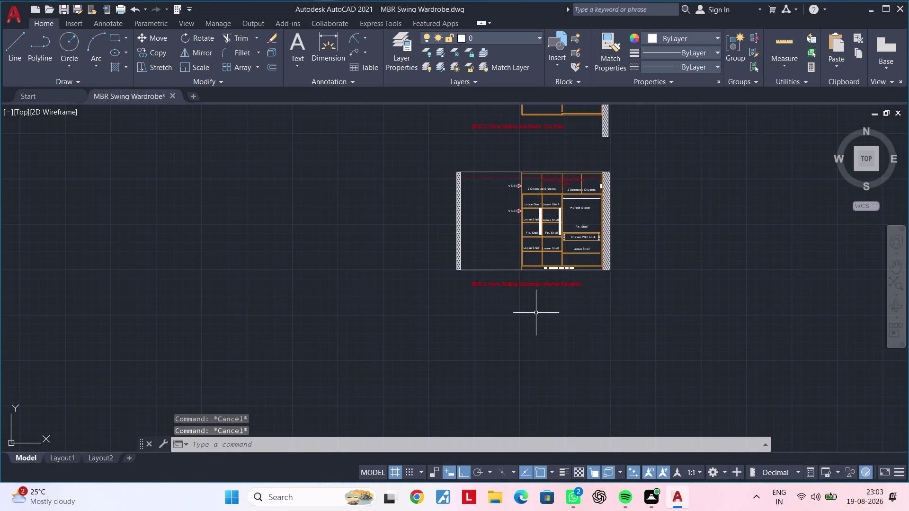
key(Escape)
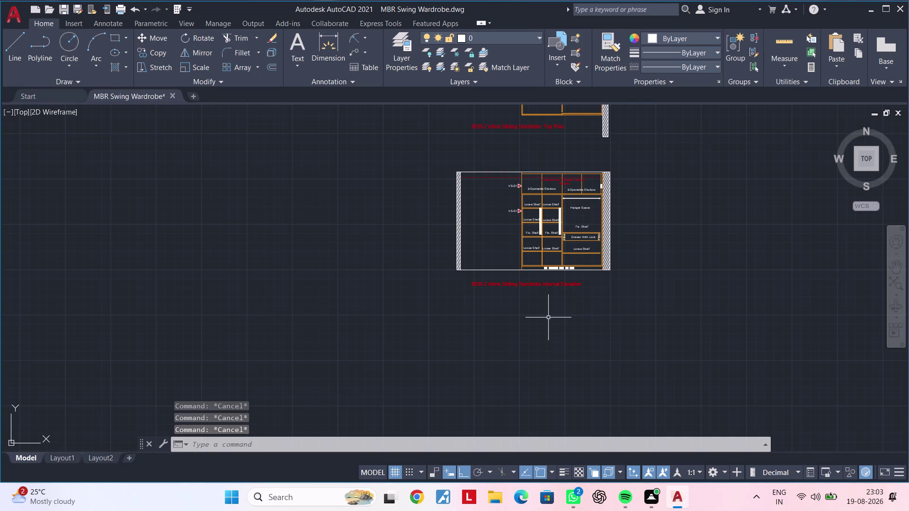
Try a vertical centre line with CL, then cancel it.
text(cl)
key(space)
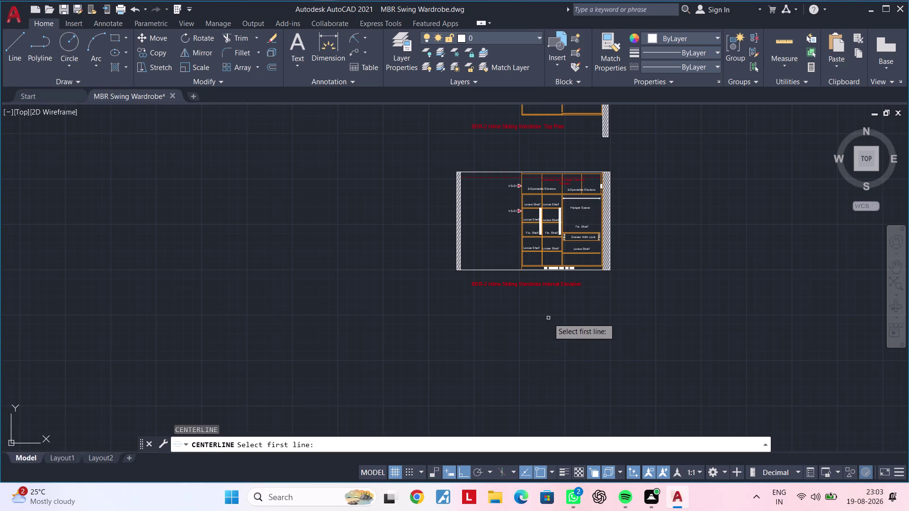
text(v)
key(space)
key(Escape)
key(Escape)
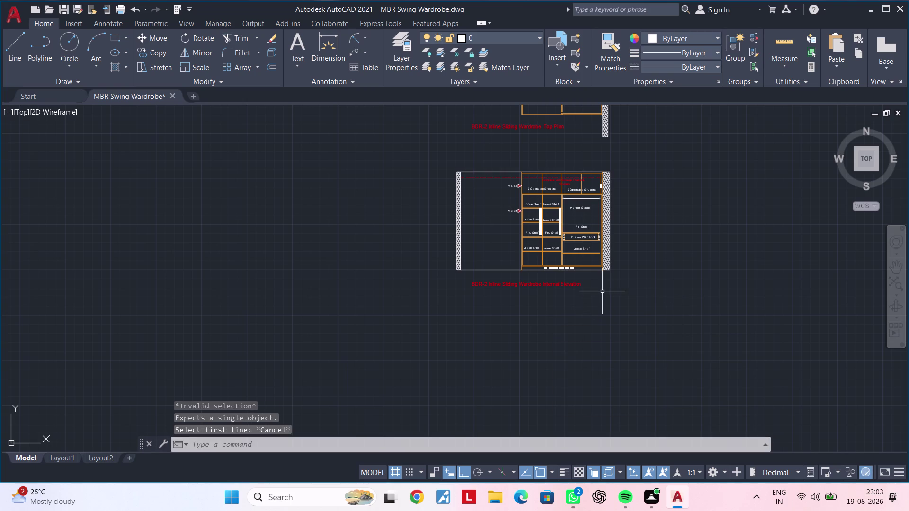
key(Escape)
Start a vertical XLINE and place guides at the wardrobe's right edge.
text(xl)
key(space)
text(v)
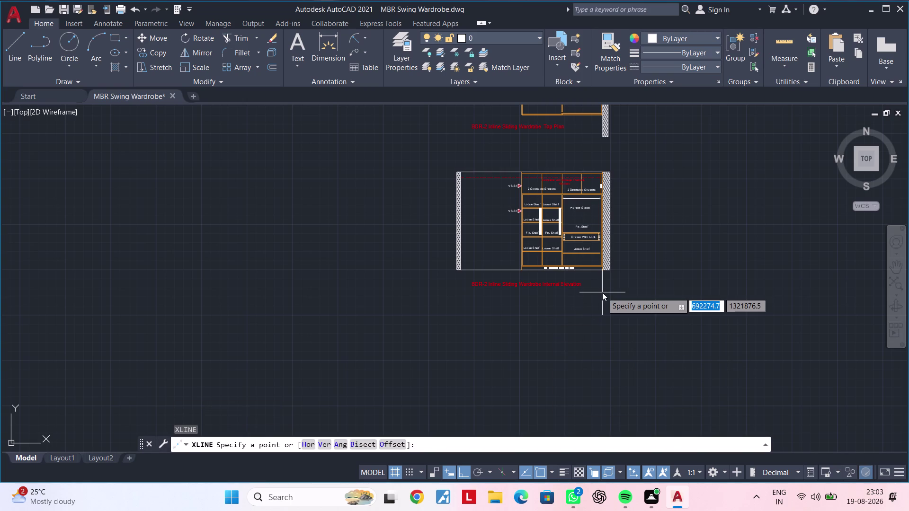
key(space)
scroll(up, 3)
scroll(up, 3)
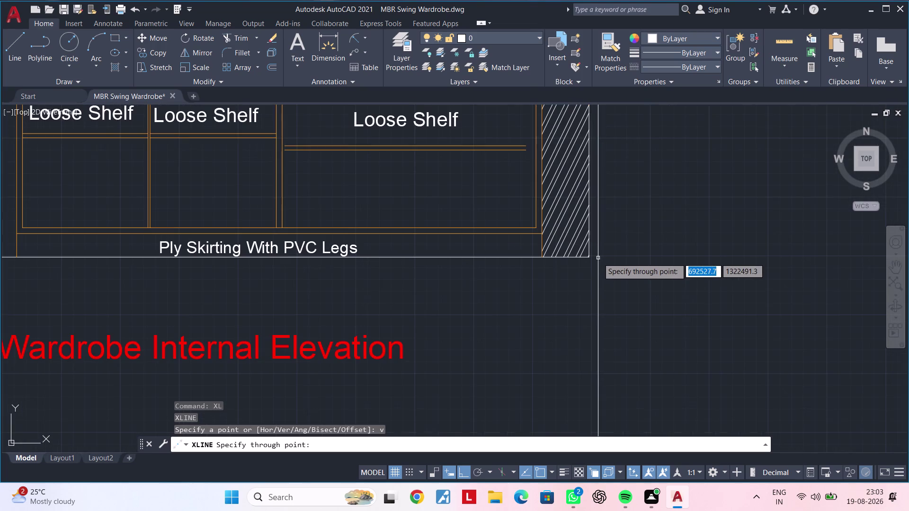
click(590, 261)
click(543, 262)
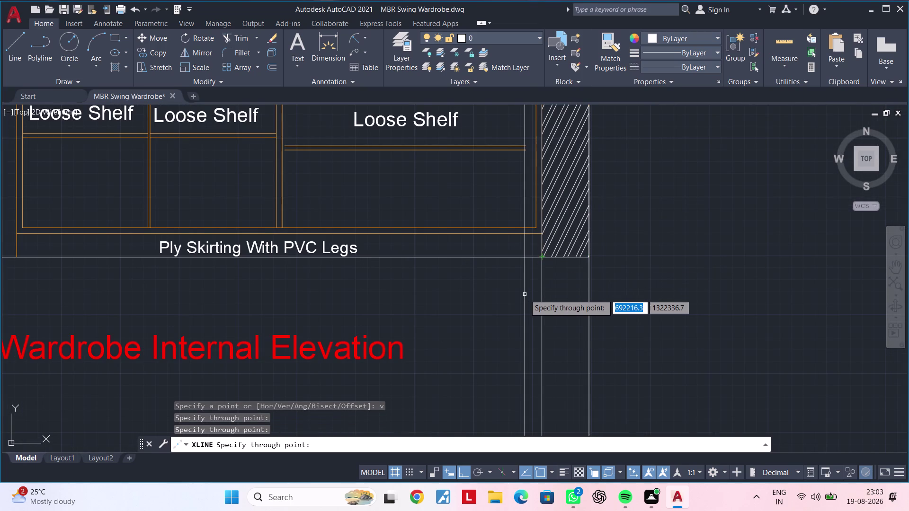
Add vertical construction lines inside the wardrobe and at two shelf edges.
scroll(down, 3)
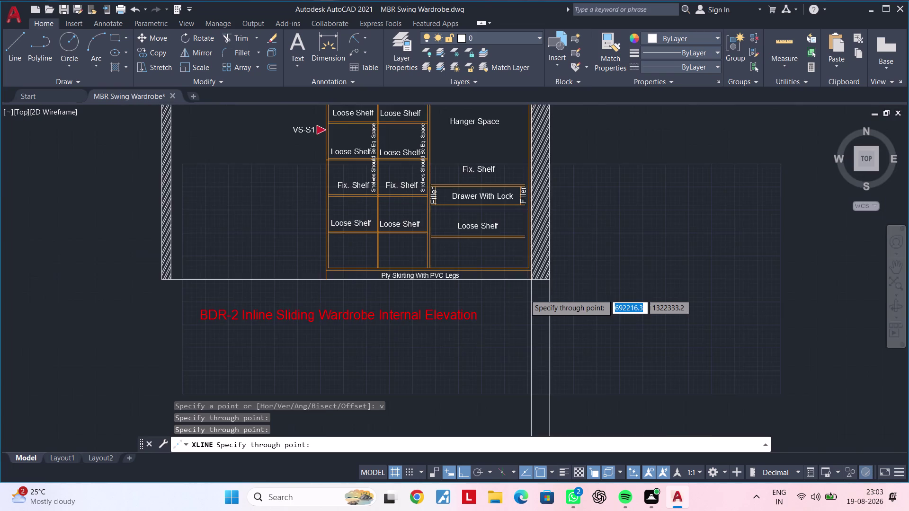
scroll(down, 3)
middle_drag(525, 306, 493, 443)
scroll(up, 3)
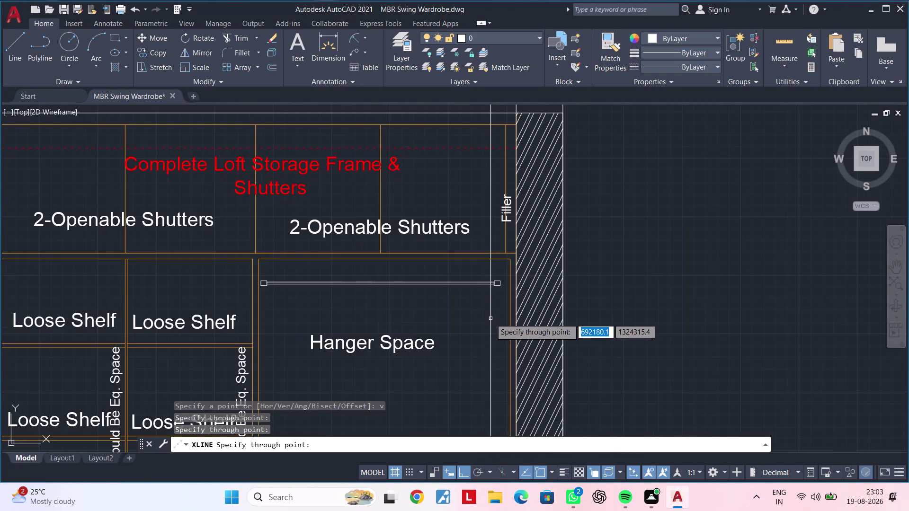
scroll(down, 3)
middle_drag(499, 360, 518, 204)
middle_drag(512, 348, 522, 277)
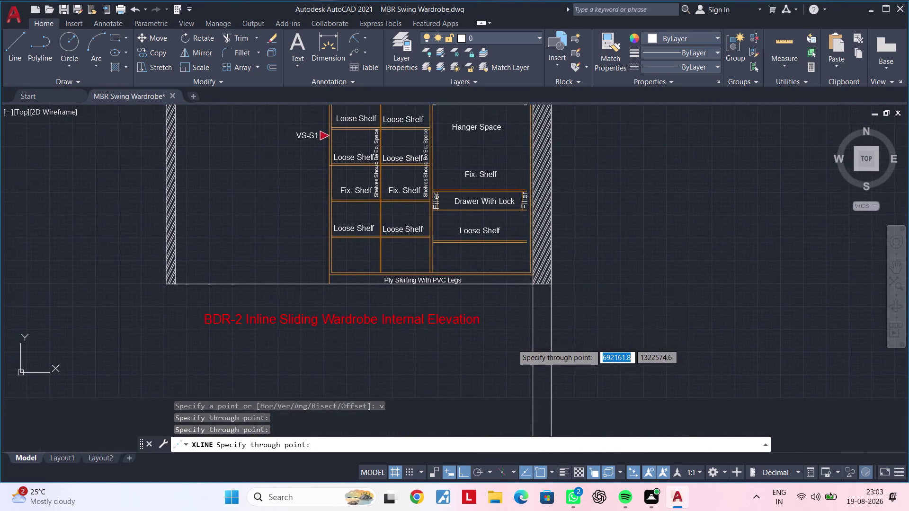
scroll(up, 3)
scroll(up, 3)
click(540, 255)
scroll(down, 3)
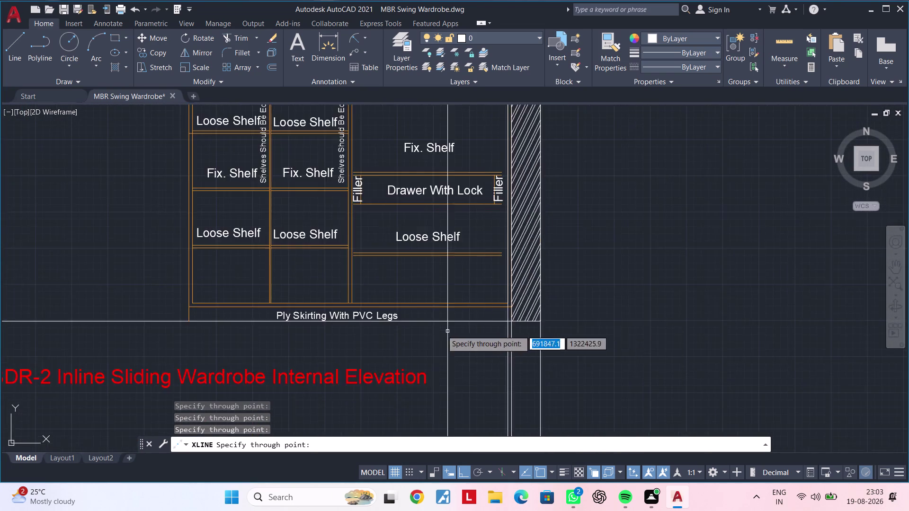
middle_drag(433, 328, 548, 305)
middle_drag(494, 316, 541, 307)
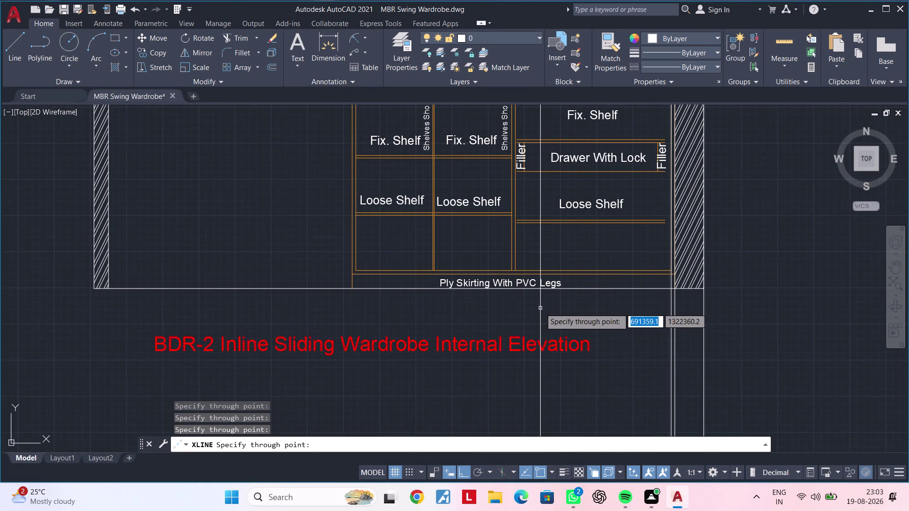
scroll(up, 3)
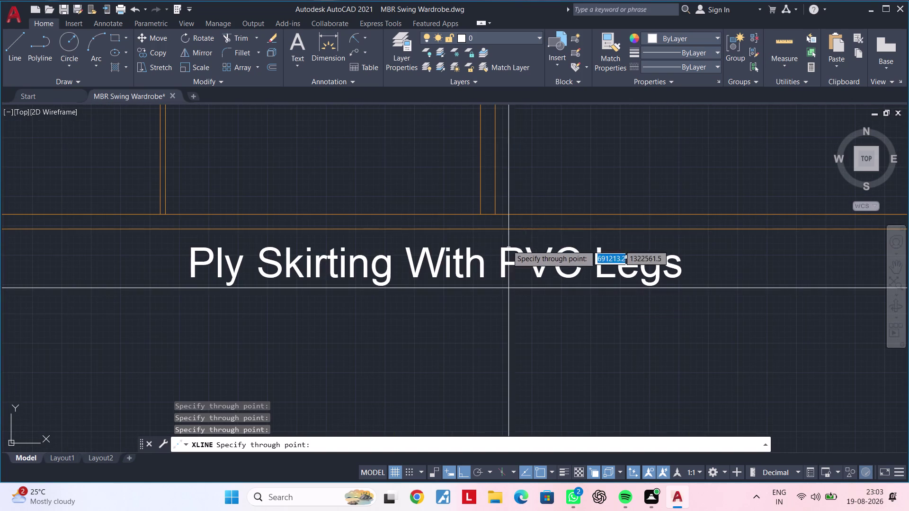
click(497, 215)
click(481, 218)
Drop vertical construction lines through the skirting's left end and the next corner.
scroll(down, 3)
middle_drag(392, 287, 539, 281)
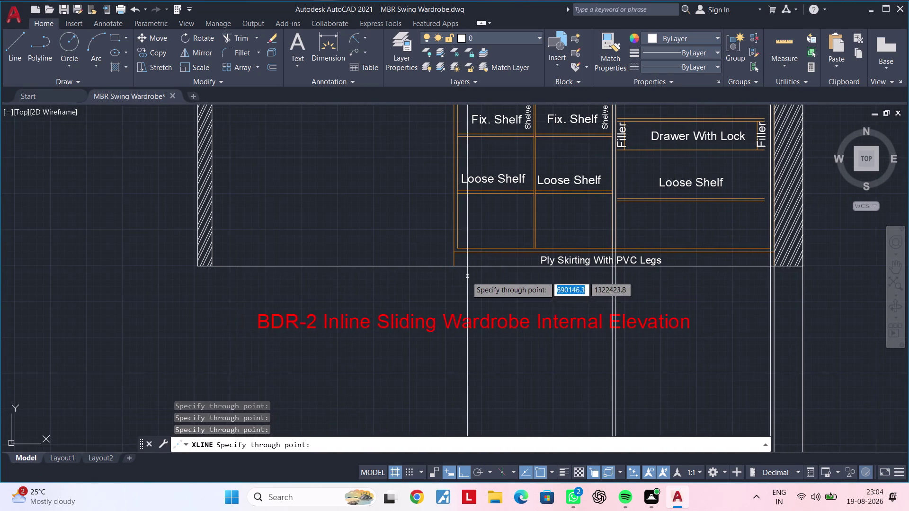
scroll(up, 3)
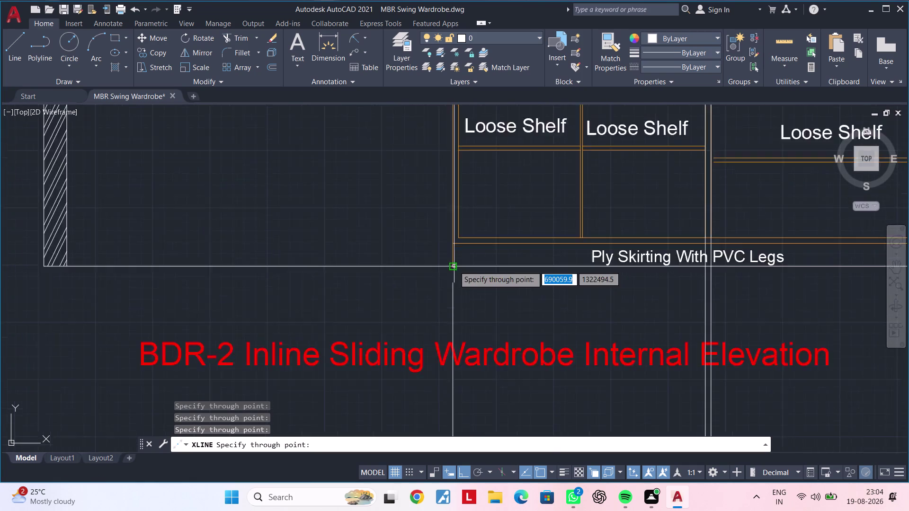
scroll(up, 3)
click(449, 231)
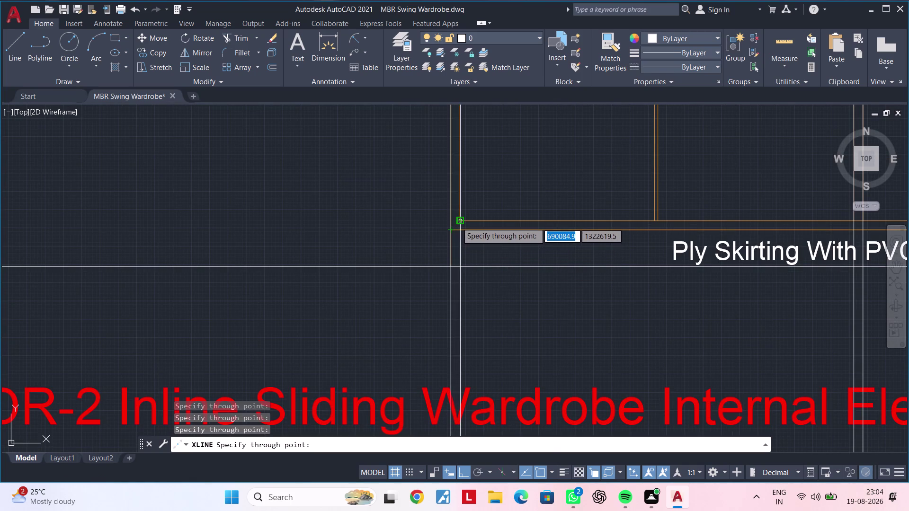
click(456, 223)
Add construction lines at the left wall's inner face and outer corner, then finish.
scroll(down, 3)
middle_drag(466, 282, 556, 233)
scroll(up, 3)
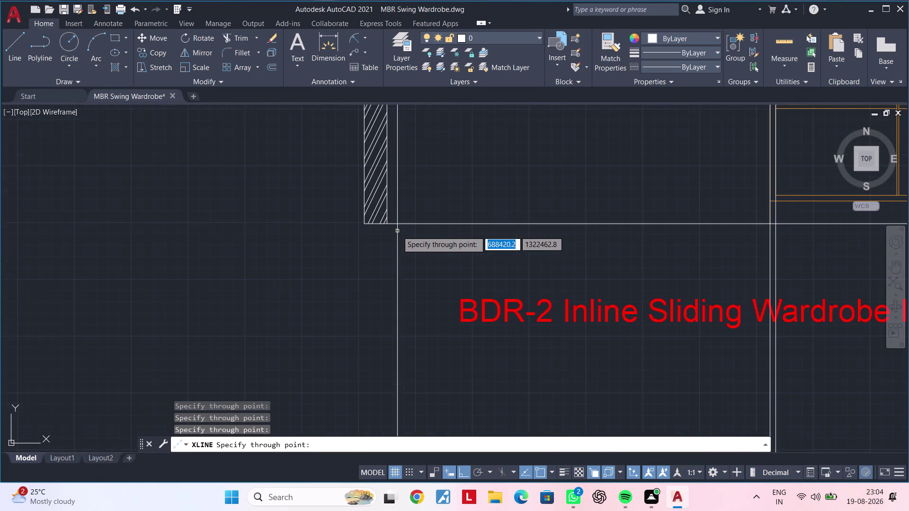
click(389, 227)
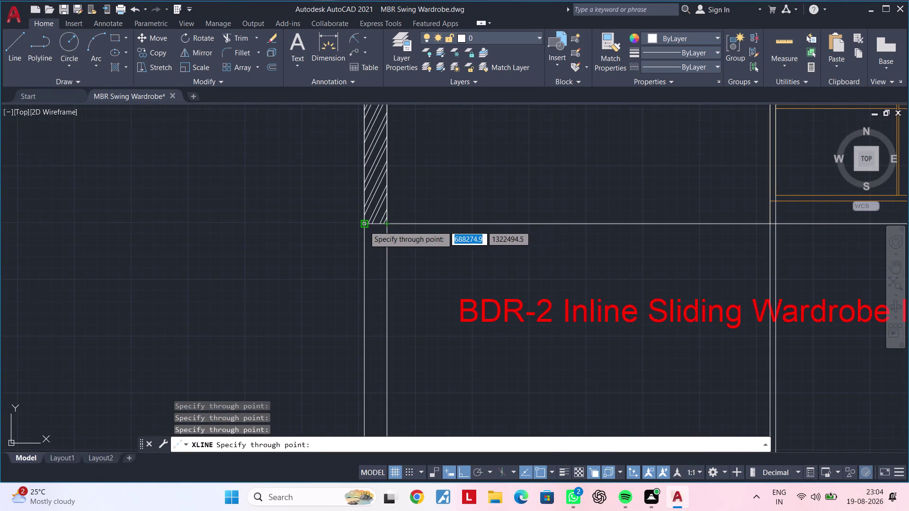
click(364, 226)
scroll(down, 3)
middle_drag(410, 279, 184, 246)
key(Escape)
key(Escape)
key(Escape)
key(Escape)
key(Escape)
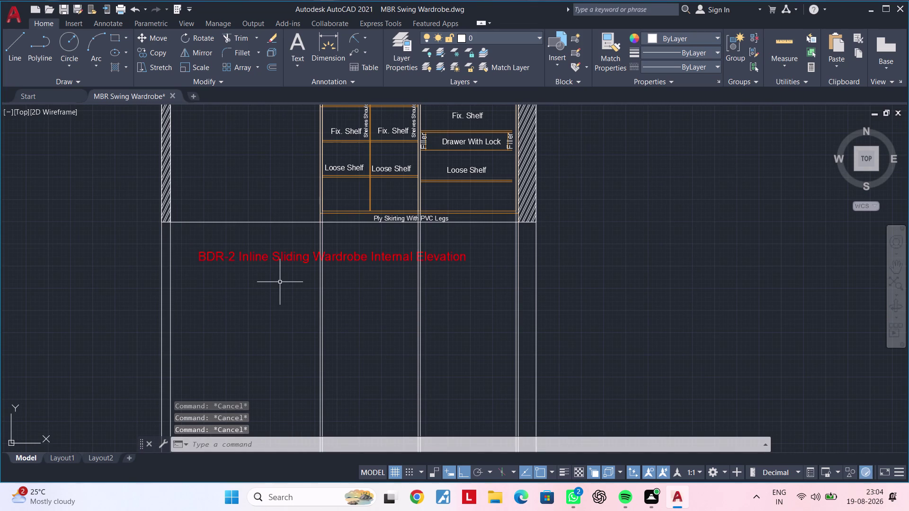
Place a horizontal construction line just below the red internal elevation title.
key(x)
text(l)
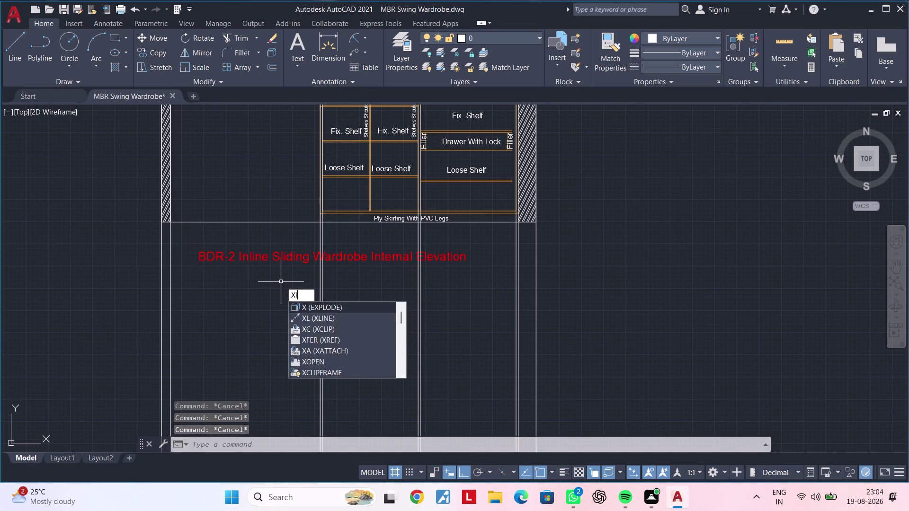
key(space)
text(h)
key(space)
click(281, 280)
key(Escape)
key(Escape)
key(Escape)
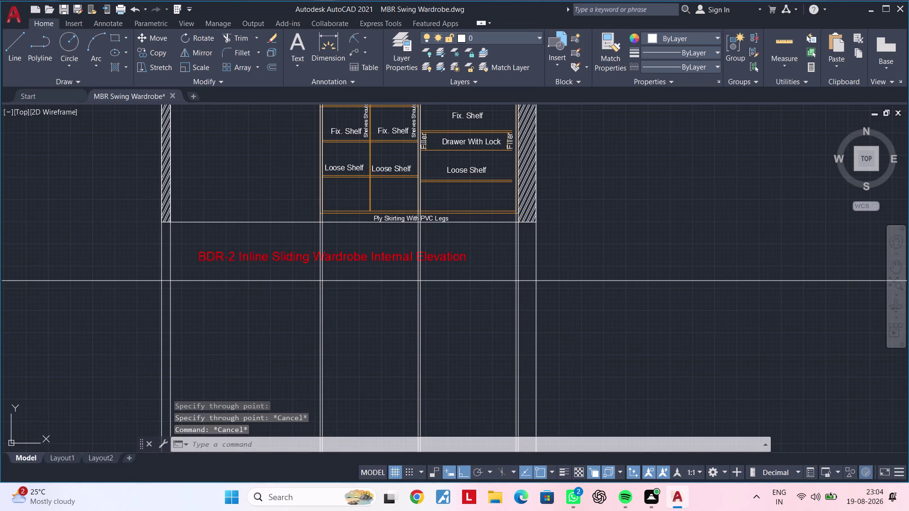
Trim the first vertical construction lines back to the new horizontal line.
text(tr)
key(space)
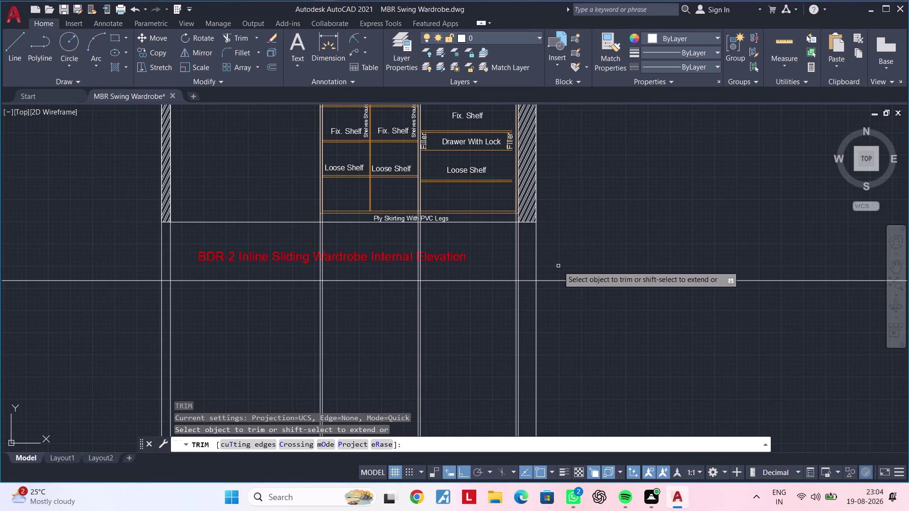
click(558, 266)
click(497, 269)
scroll(up, 3)
drag(424, 271, 418, 273)
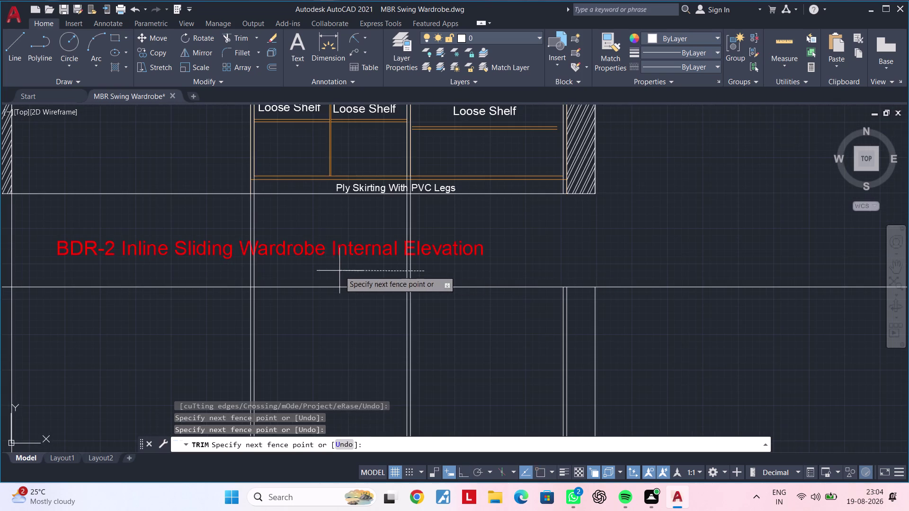
click(288, 271)
Trim the remaining vertical construction lines across the elevation above the horizontal line.
middle_drag(285, 272, 402, 265)
click(404, 264)
click(336, 264)
middle_drag(291, 269, 469, 256)
drag(343, 252, 335, 253)
click(258, 252)
key(Escape)
scroll(down, 3)
middle_drag(282, 239, 268, 302)
scroll(down, 3)
scroll(down, 3)
middle_drag(275, 301, 287, 372)
Select and erase the leftover construction lines.
key(Escape)
click(363, 210)
drag(362, 210, 335, 222)
click(229, 226)
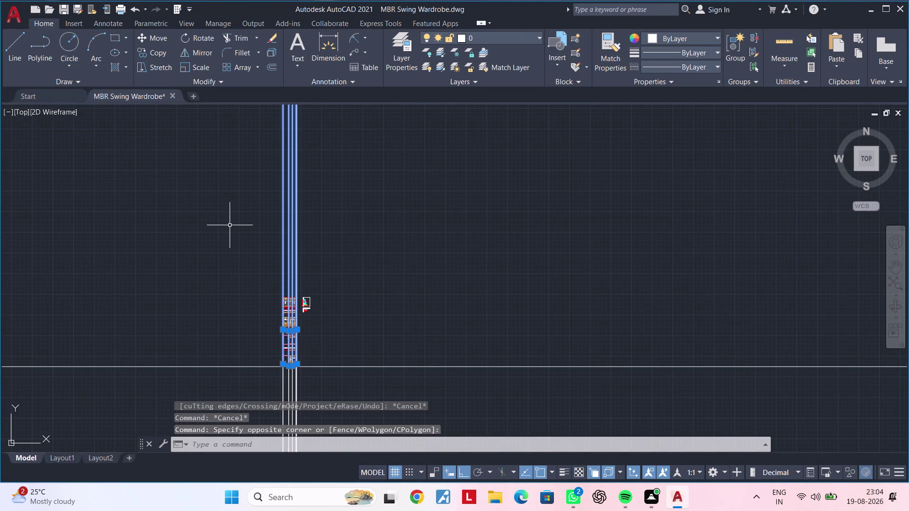
key(Delete)
Trim the first line stubs sticking up above the outline's top edge.
middle_drag(330, 302, 408, 164)
scroll(up, 3)
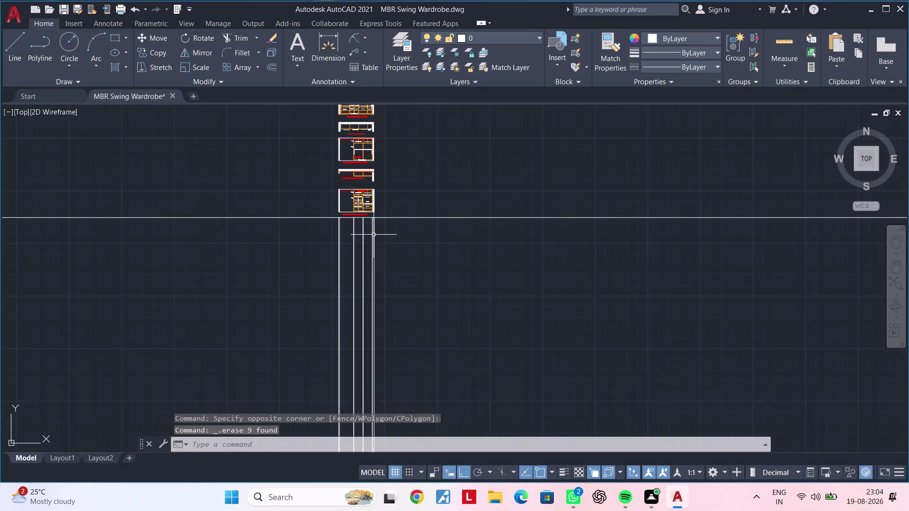
scroll(up, 3)
scroll(up, 3)
middle_drag(384, 243, 430, 224)
scroll(up, 3)
key(Escape)
key(Escape)
key(t)
text(r)
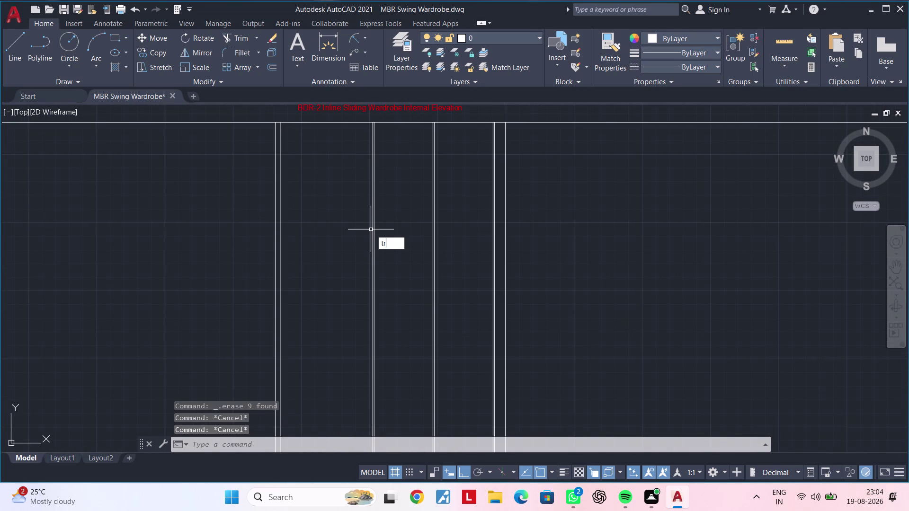
key(space)
click(202, 141)
click(203, 119)
Trim the last remaining stub above the top edge.
middle_drag(222, 178, 206, 231)
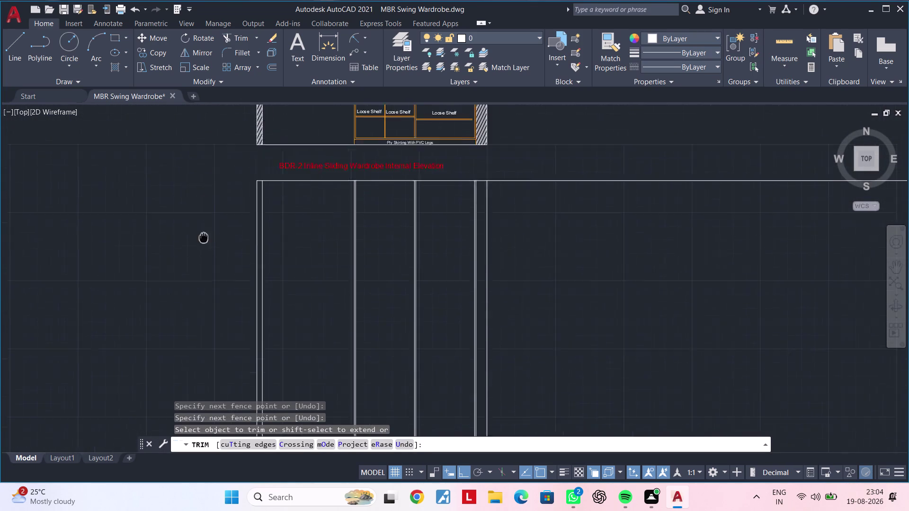
middle_drag(206, 231, 192, 270)
click(540, 213)
middle_drag(524, 250, 621, 252)
key(Escape)
key(Escape)
Center the cleaned outline below the title in view.
scroll(up, 3)
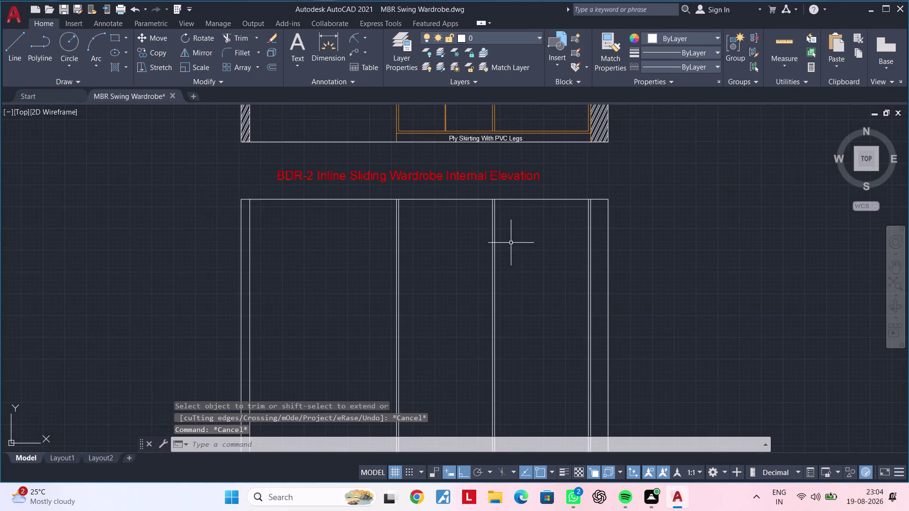
middle_drag(510, 243, 506, 272)
scroll(up, 3)
key(Escape)
key(Escape)
key(Escape)
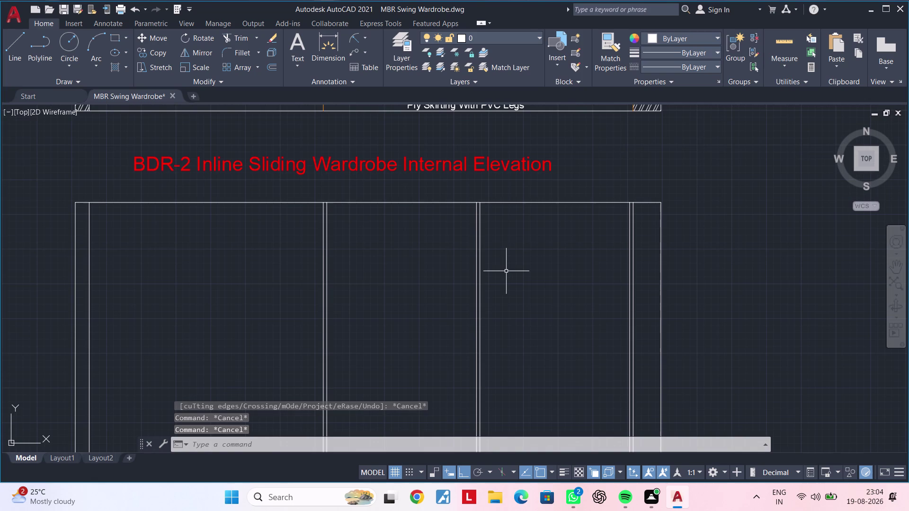
key(Escape)
Offset the outline's top edge 200 downward to form a top band.
text(of)
key(space)
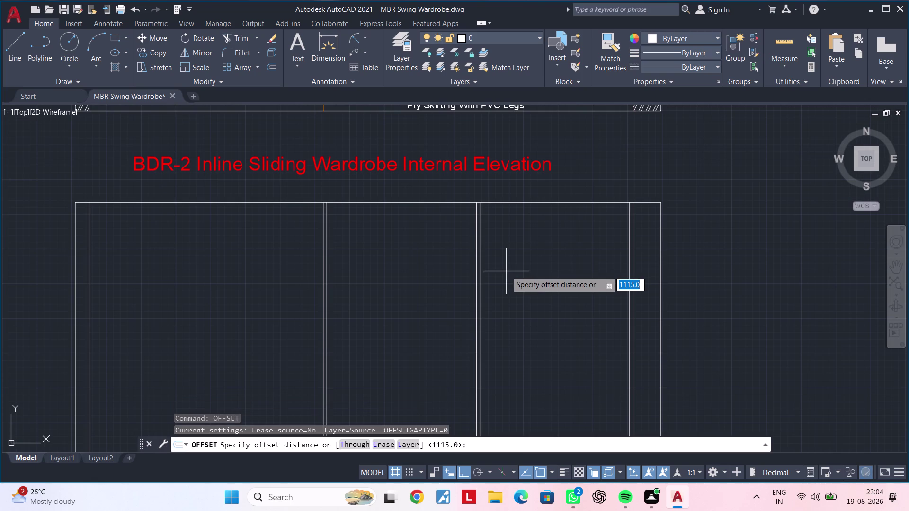
scroll(down, 3)
middle_drag(518, 269, 496, 402)
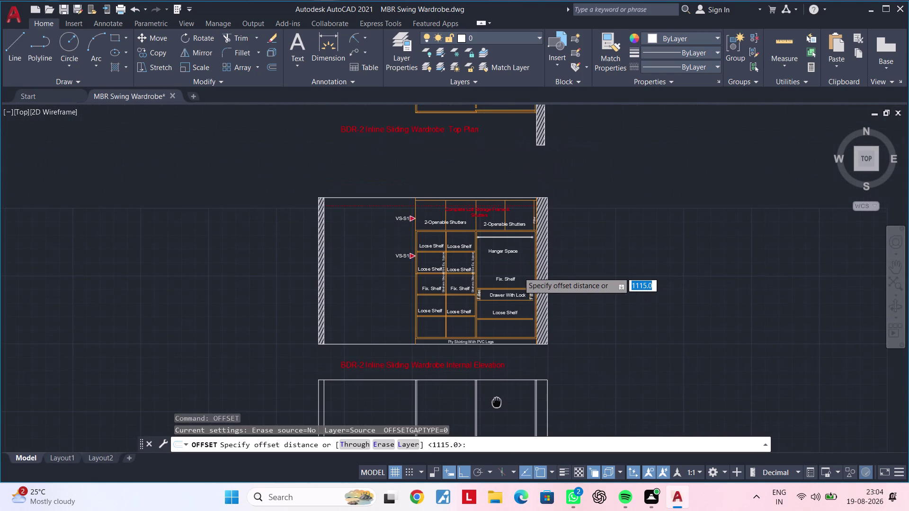
middle_drag(496, 402, 506, 340)
scroll(up, 3)
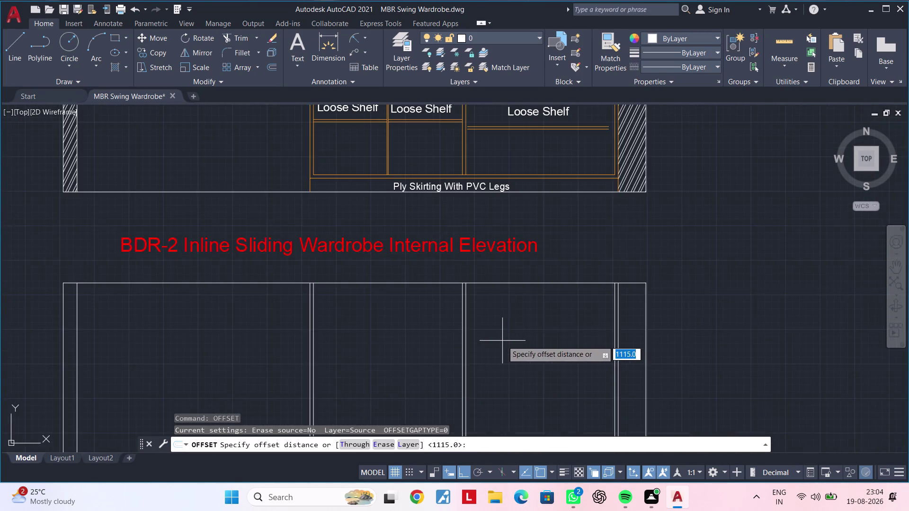
middle_drag(519, 322, 509, 341)
text(200)
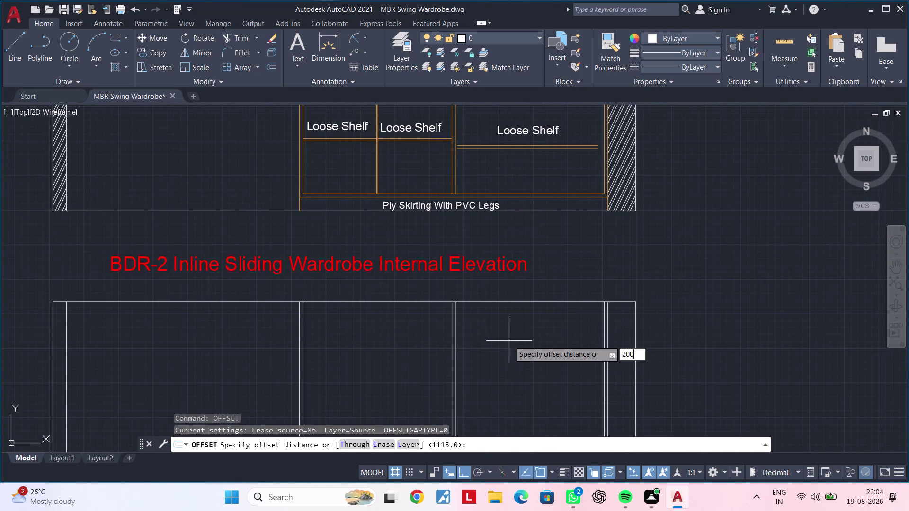
key(Return)
click(531, 301)
click(530, 335)
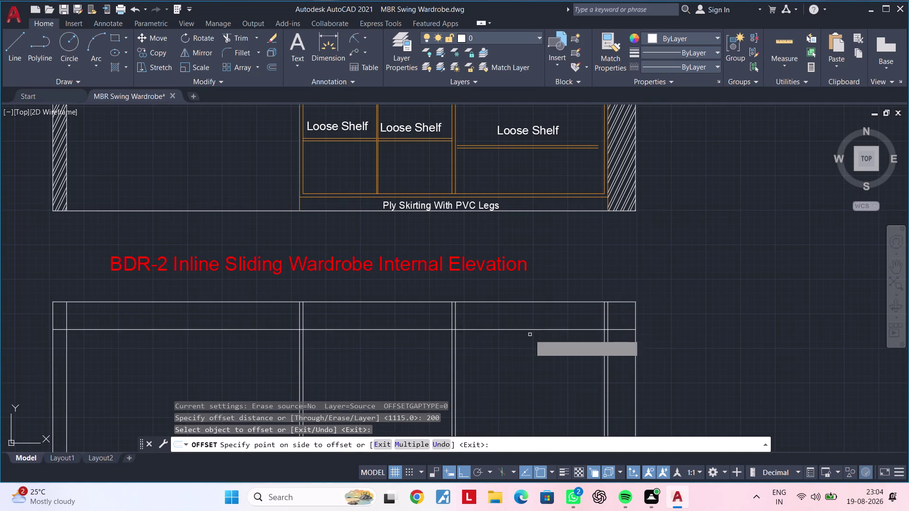
middle_drag(531, 355, 559, 310)
key(Escape)
key(Escape)
key(Escape)
key(Escape)
key(Escape)
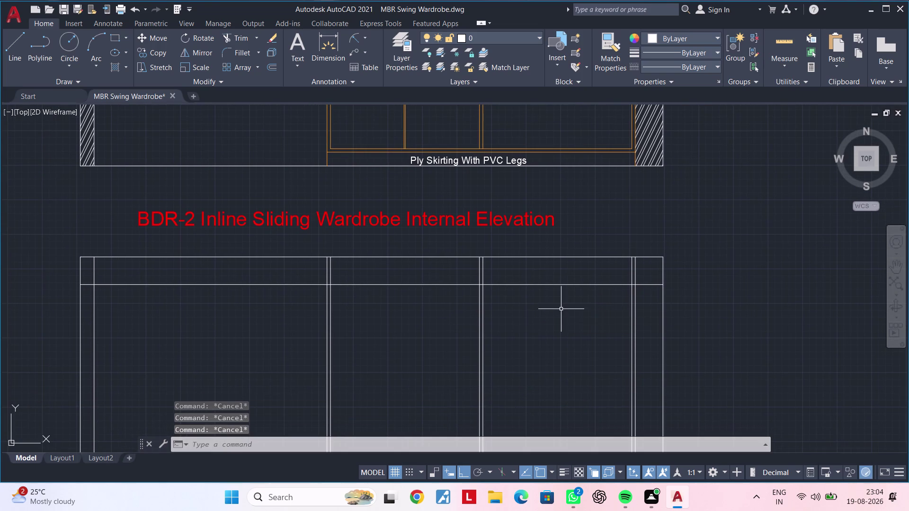
Trim the first vertical stubs crossing the 200 top band.
text(tr)
key(space)
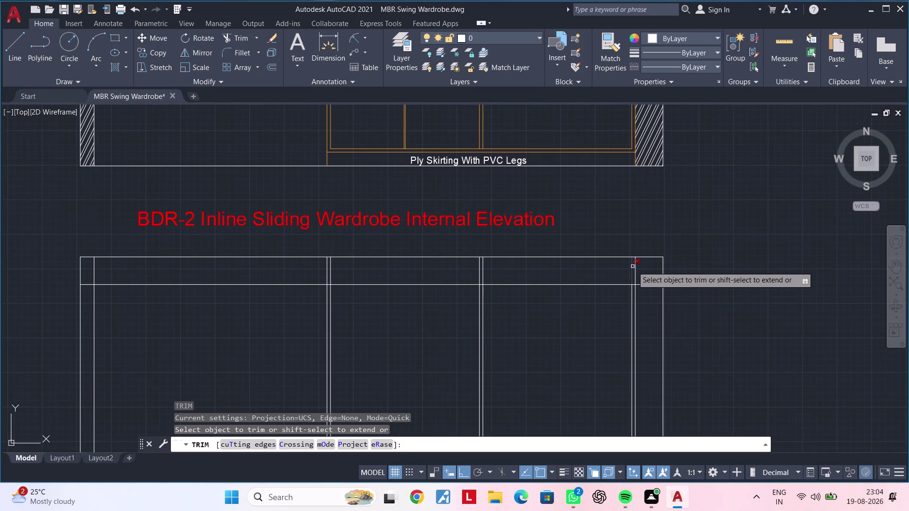
scroll(up, 3)
click(627, 274)
scroll(down, 3)
middle_drag(530, 280, 649, 270)
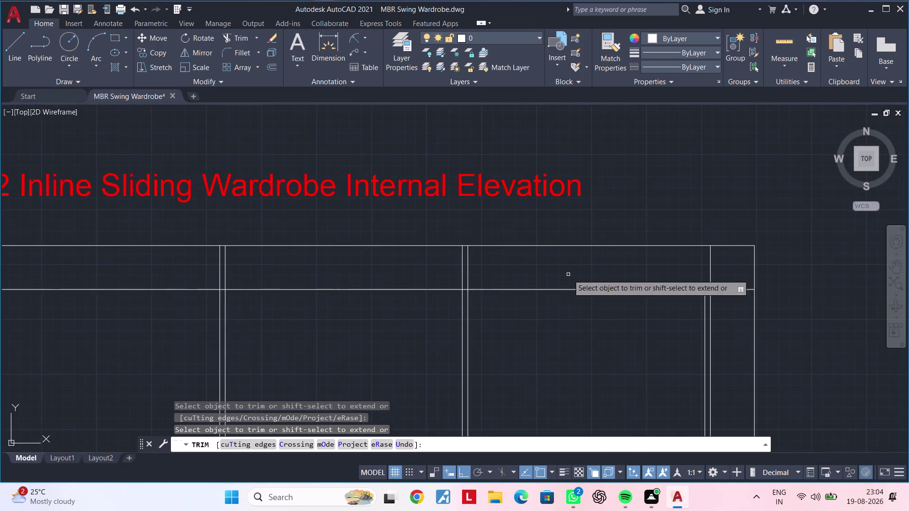
drag(550, 275, 379, 270)
middle_drag(390, 270, 617, 263)
drag(547, 258, 540, 258)
drag(512, 261, 408, 262)
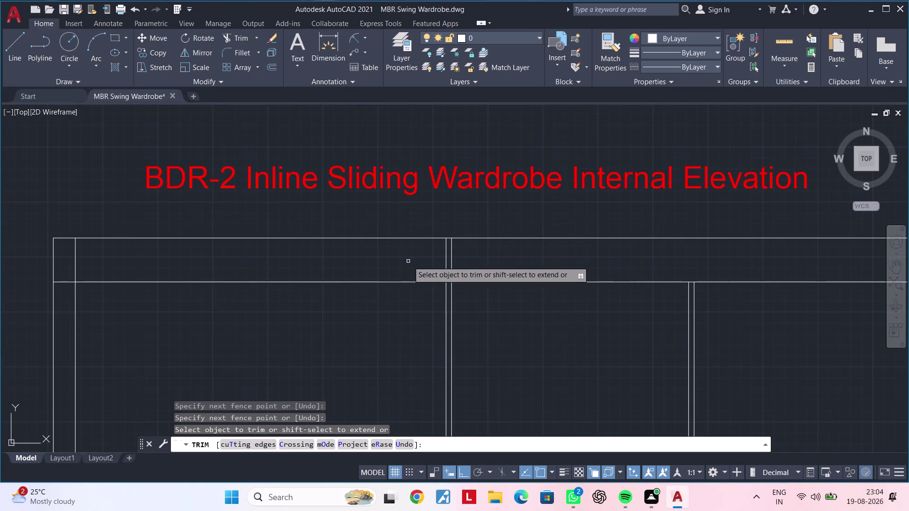
Trim the remaining stubs and the inner line pieces at the left corner.
drag(408, 262, 417, 262)
click(487, 261)
middle_drag(395, 261, 626, 255)
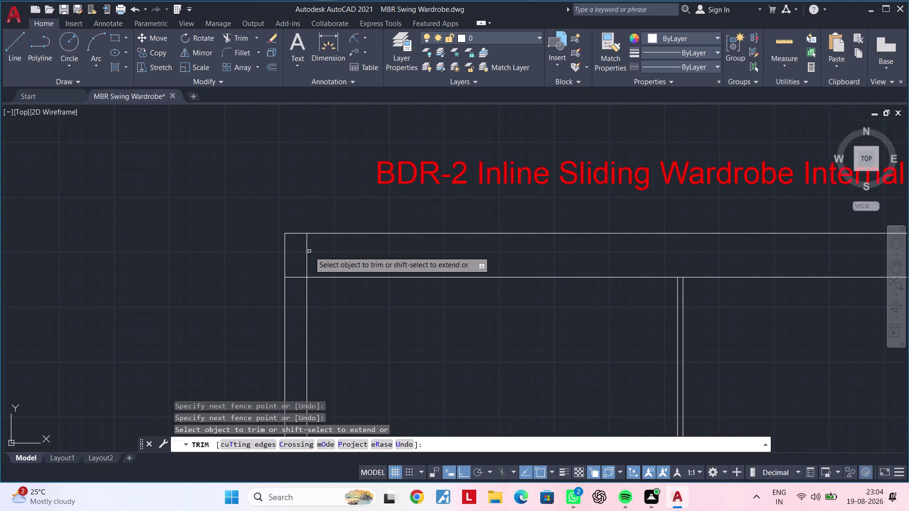
click(295, 277)
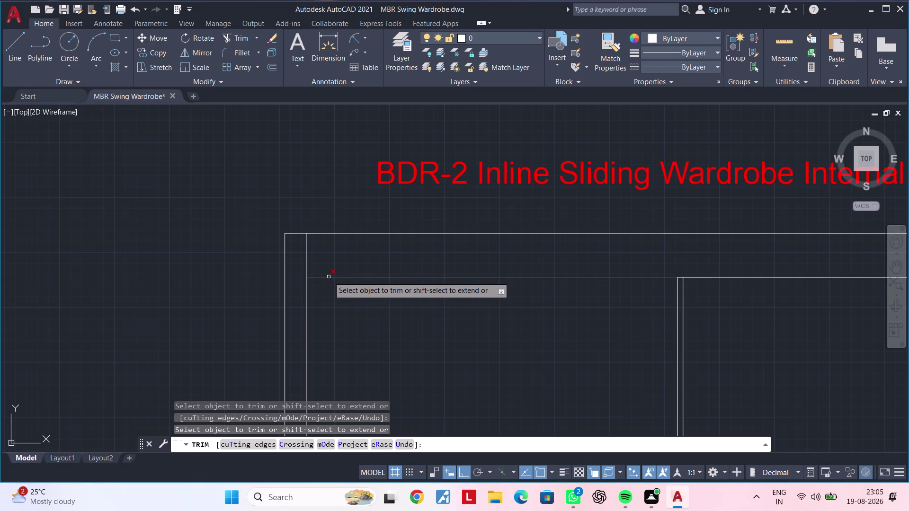
click(307, 261)
key(Escape)
key(Escape)
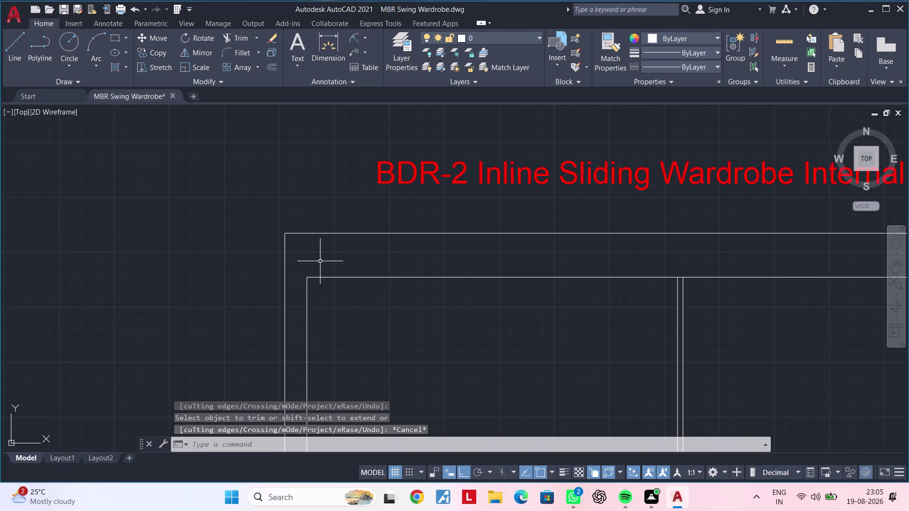
key(Escape)
key(Escape)
Extend the inner line out to meet the outline edge.
text(ex)
key(space)
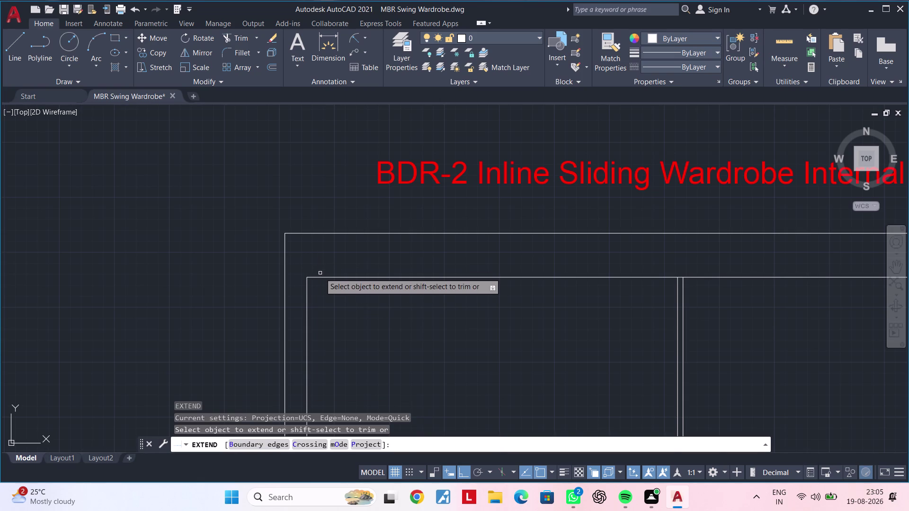
click(320, 276)
scroll(down, 3)
middle_drag(468, 309, 362, 289)
key(Escape)
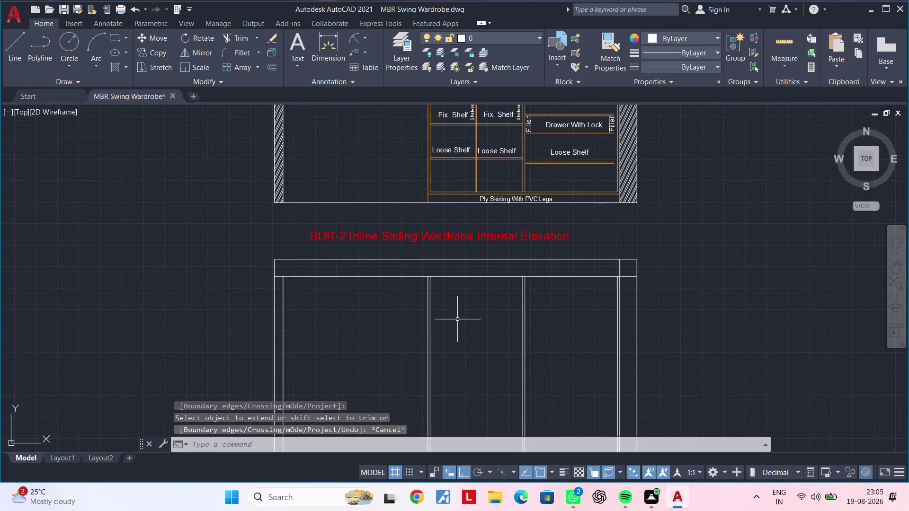
scroll(down, 3)
middle_drag(462, 319, 400, 293)
key(Escape)
key(Escape)
Offset the top inner line 600 downward.
text(of)
key(space)
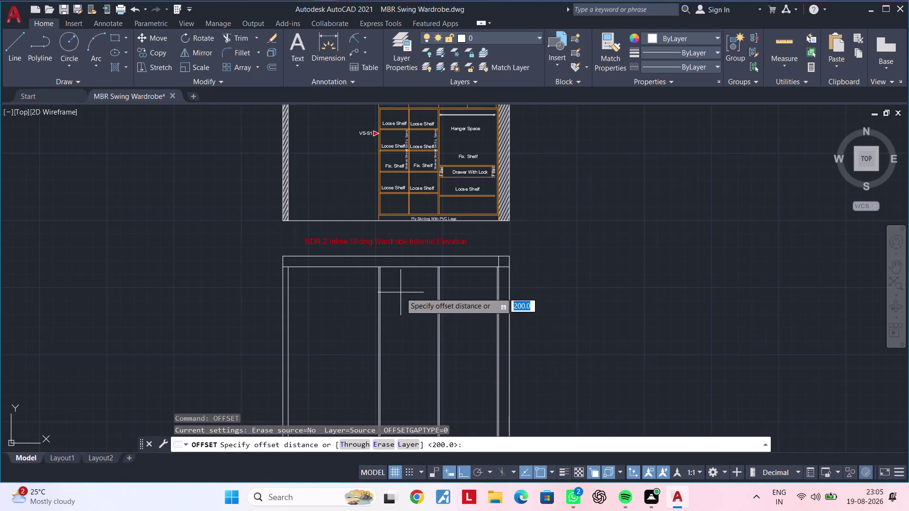
text(6)
text(00)
key(Return)
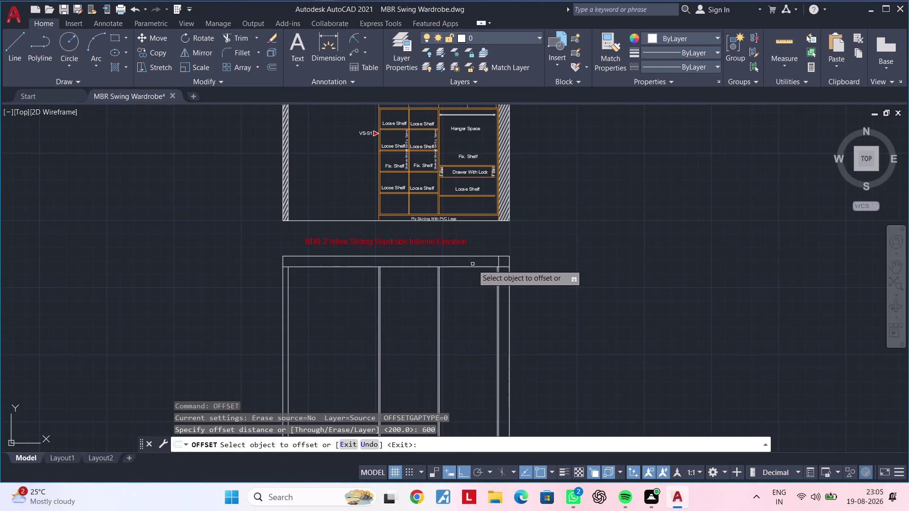
click(472, 266)
click(476, 317)
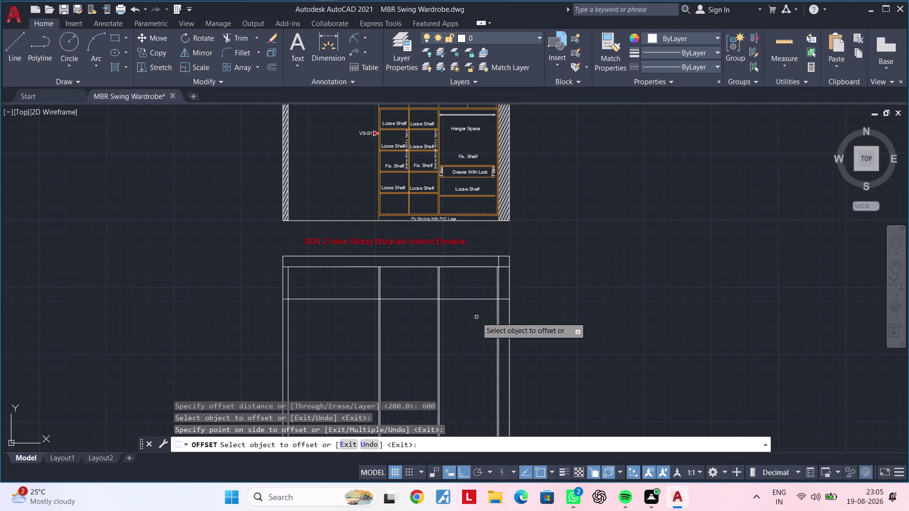
key(space)
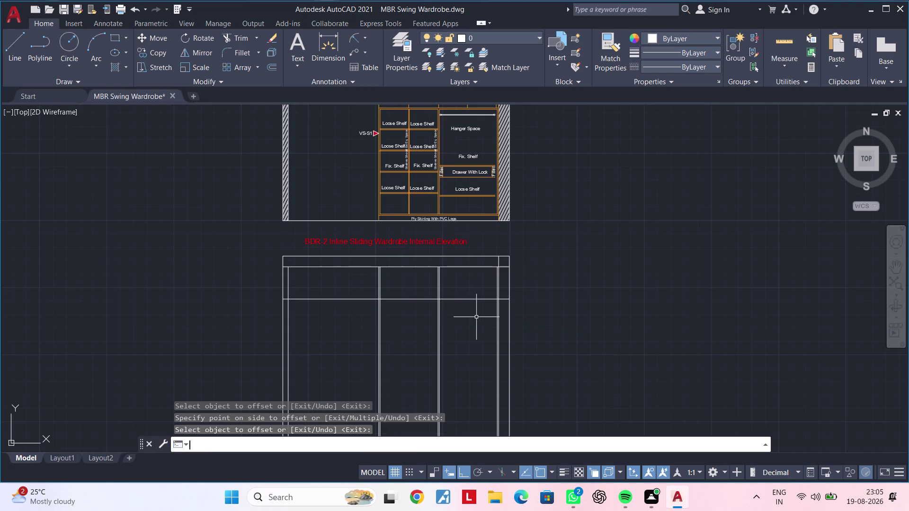
Try a 400 offset of the new line, then undo it.
key(space)
text(400)
key(Return)
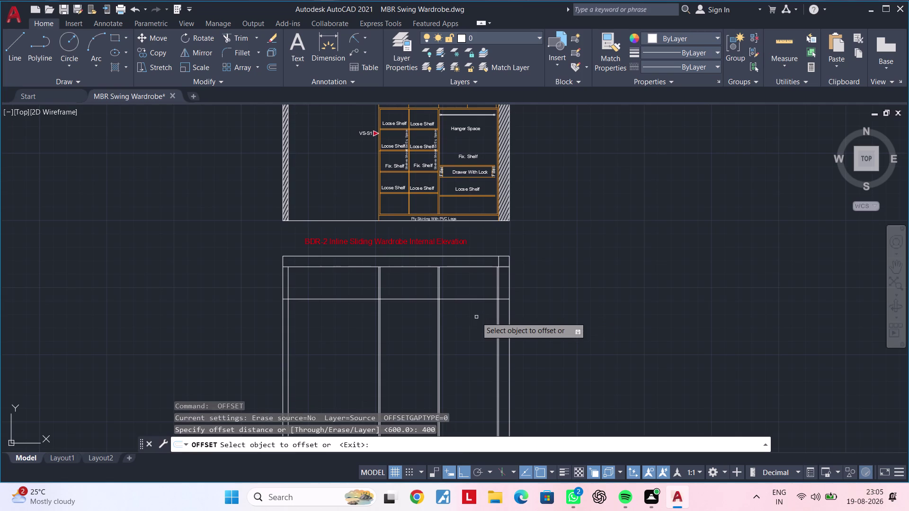
click(477, 298)
click(482, 365)
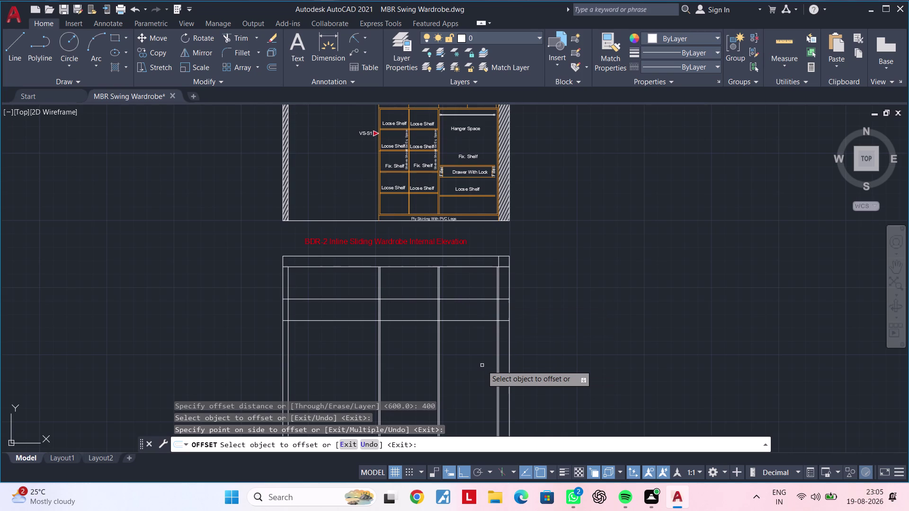
key(ctrl+z)
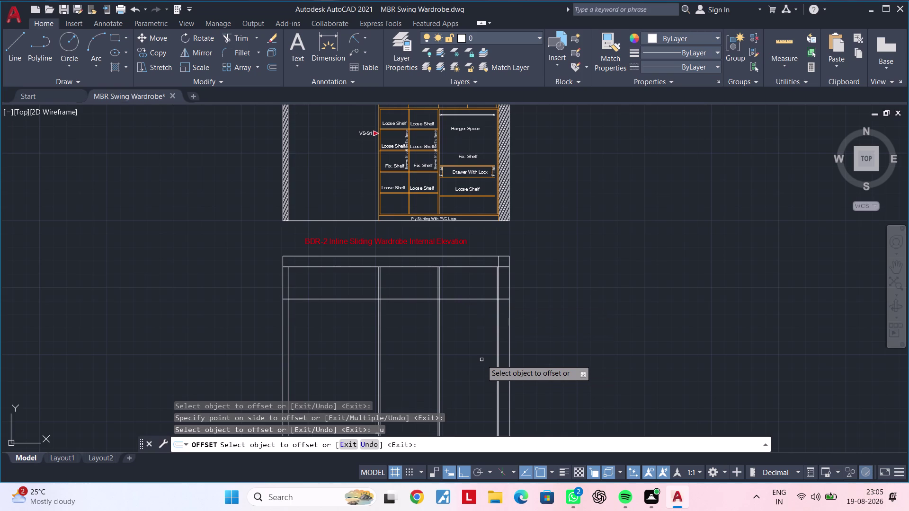
key(space)
Offset the new horizontal line another 600 downward.
key(space)
text(6)
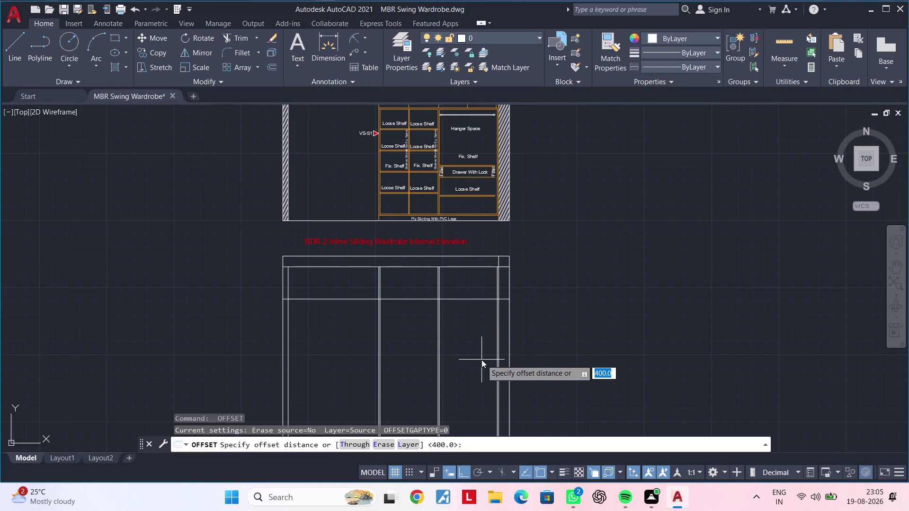
text(00)
key(Return)
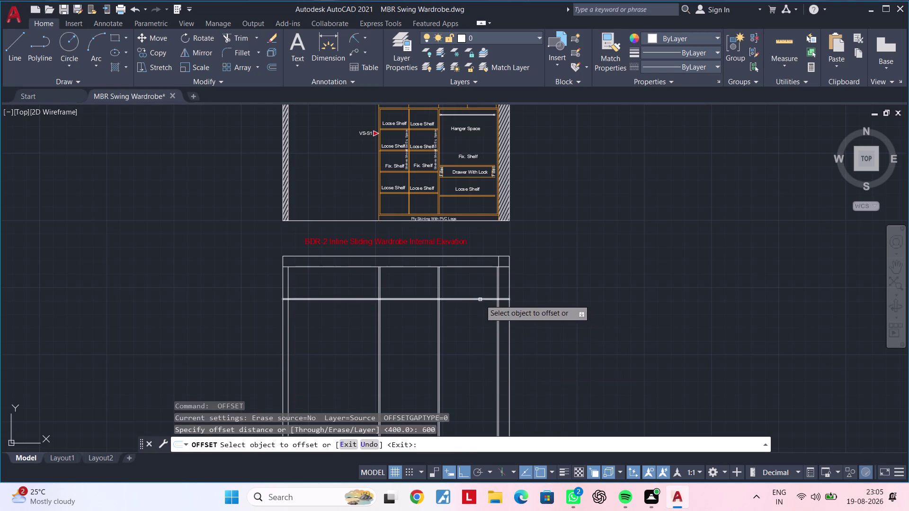
click(480, 300)
click(482, 342)
key(Escape)
key(Escape)
text(tr)
key(space)
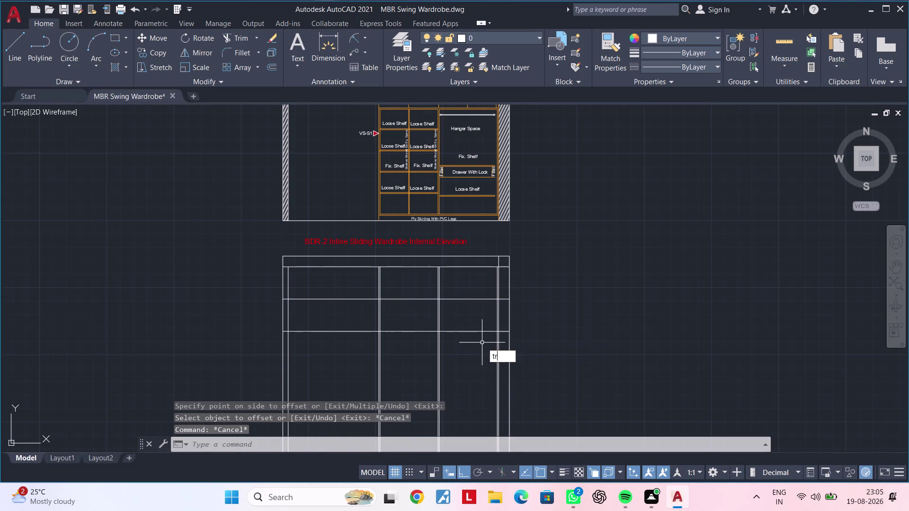
Fence-trim the vertical lines hanging below the lower horizontal shelf line.
click(481, 345)
click(519, 347)
click(502, 353)
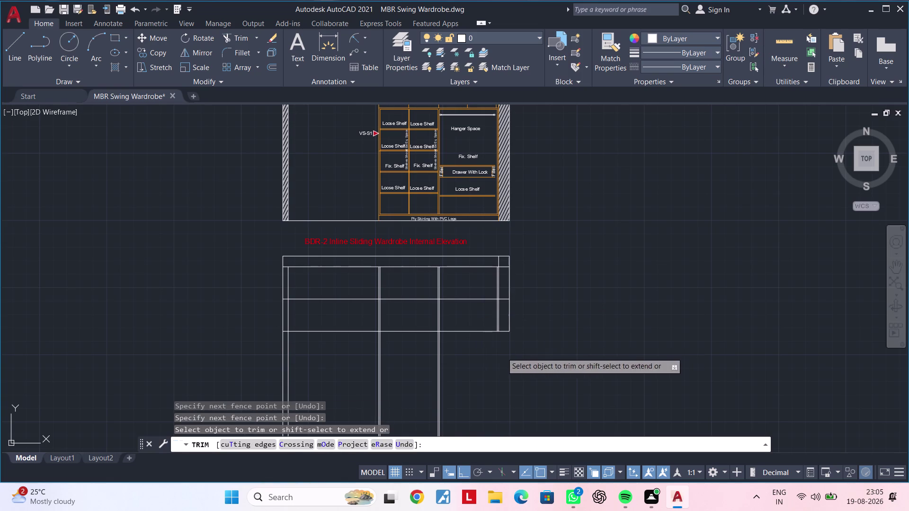
click(369, 364)
scroll(up, 3)
middle_drag(369, 373, 464, 355)
drag(406, 340, 393, 343)
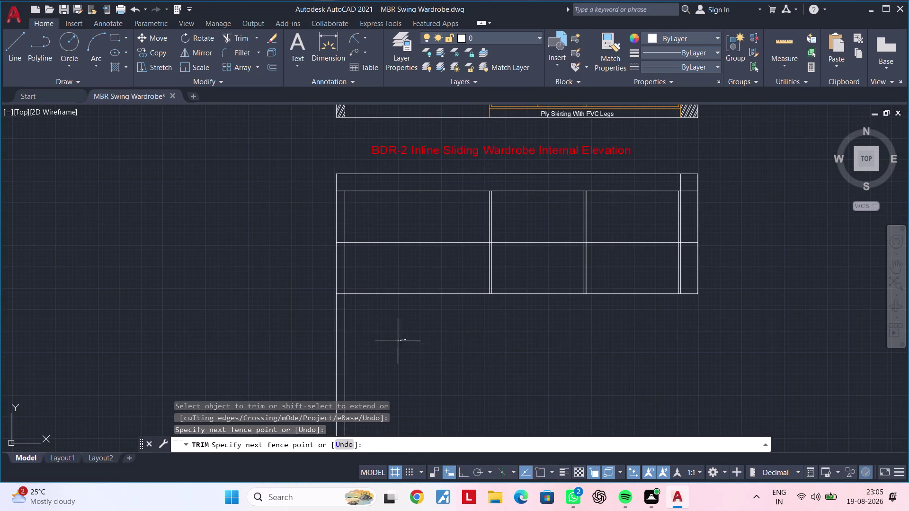
drag(393, 342, 333, 344)
middle_click(387, 352)
Trim the leftover line segments around the side posts of the elevation.
middle_drag(575, 324, 479, 330)
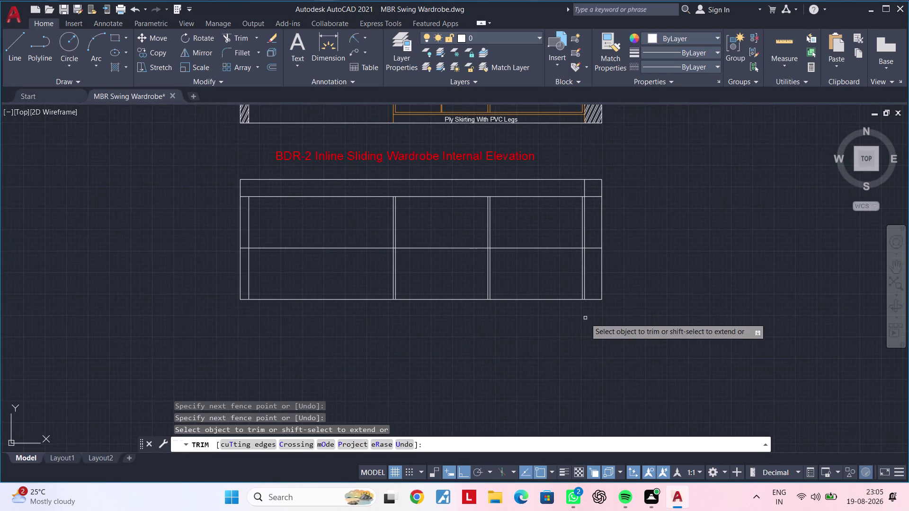
click(585, 318)
click(566, 292)
scroll(up, 3)
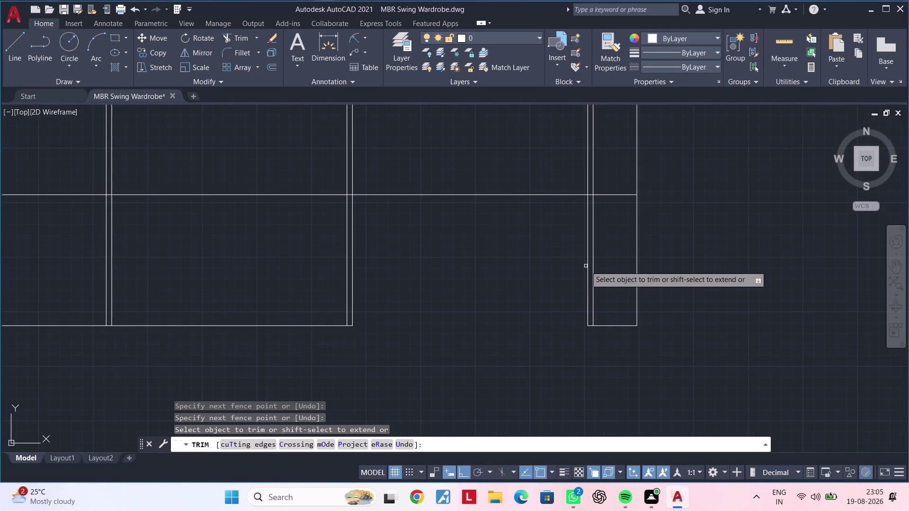
click(587, 265)
click(589, 326)
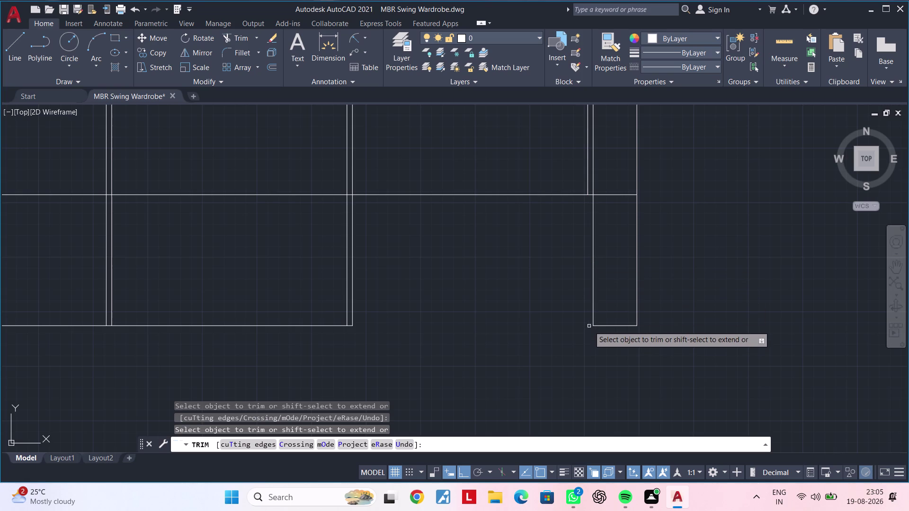
middle_drag(527, 329, 621, 359)
click(525, 292)
click(379, 297)
middle_drag(382, 299, 627, 299)
drag(586, 296, 551, 298)
click(359, 293)
drag(423, 286, 438, 287)
drag(465, 287, 470, 288)
click(504, 286)
drag(497, 286, 395, 293)
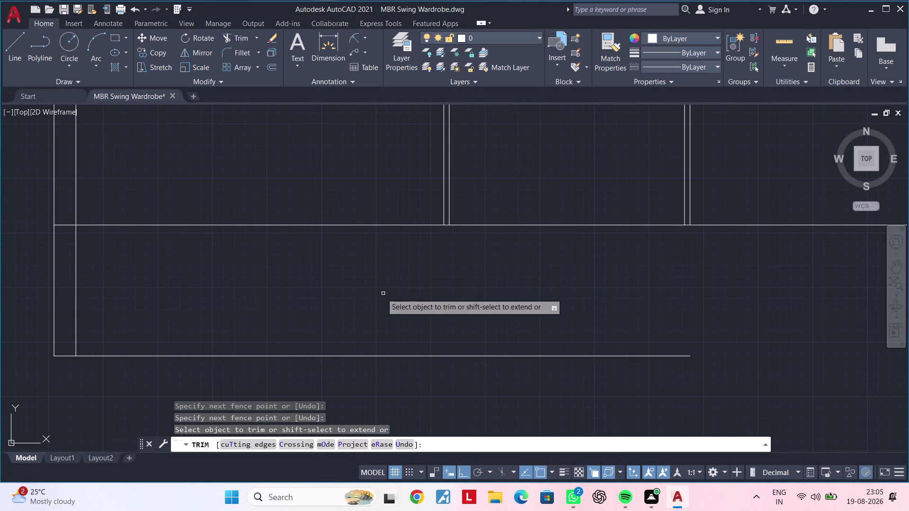
Trim the remaining inner lines and bottom segment, then end the trim command.
click(374, 321)
drag(371, 336, 365, 345)
click(362, 359)
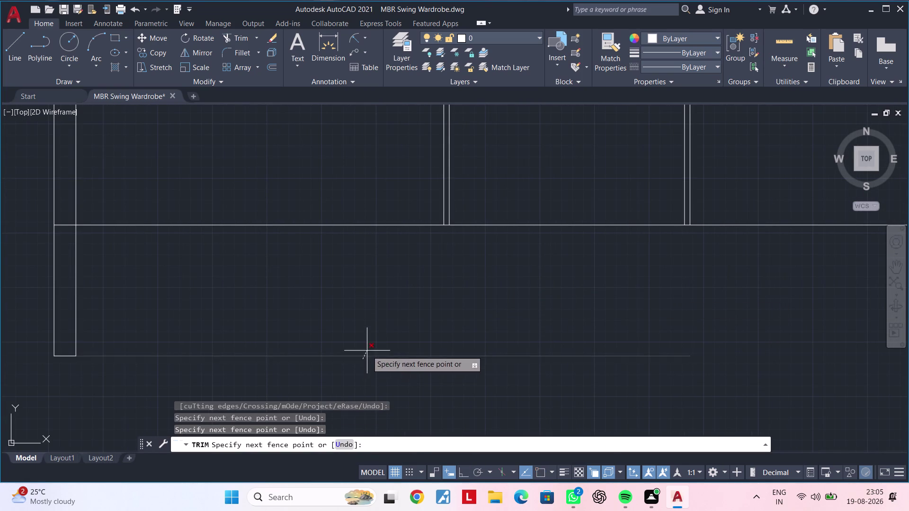
click(367, 351)
middle_drag(642, 295, 351, 365)
scroll(down, 3)
middle_drag(421, 346, 375, 362)
key(Escape)
key(Escape)
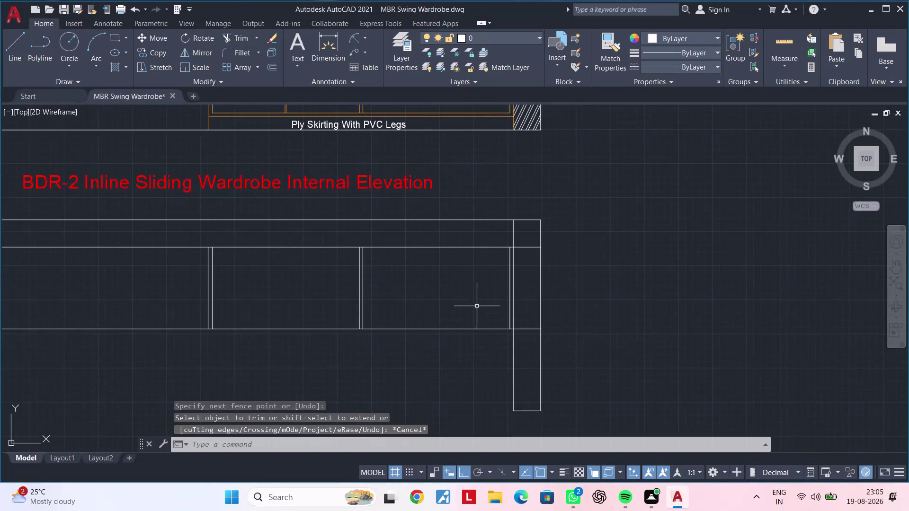
middle_drag(485, 304, 543, 301)
key(Escape)
key(Escape)
key(Escape)
key(Escape)
key(Escape)
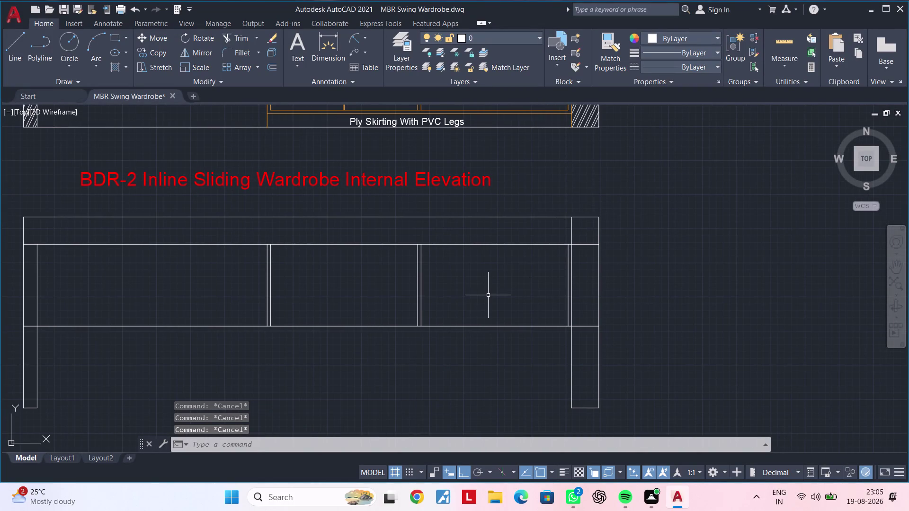
key(Escape)
key(Escape)
key(Escape)
key(Escape)
text(of 1)
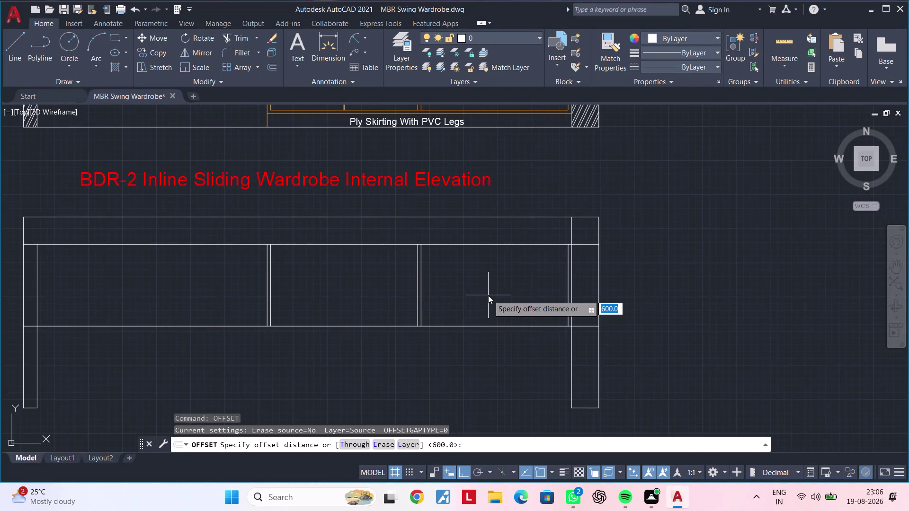
Offset the top band line 18 units downward.
text(8)
key(Return)
scroll(up, 3)
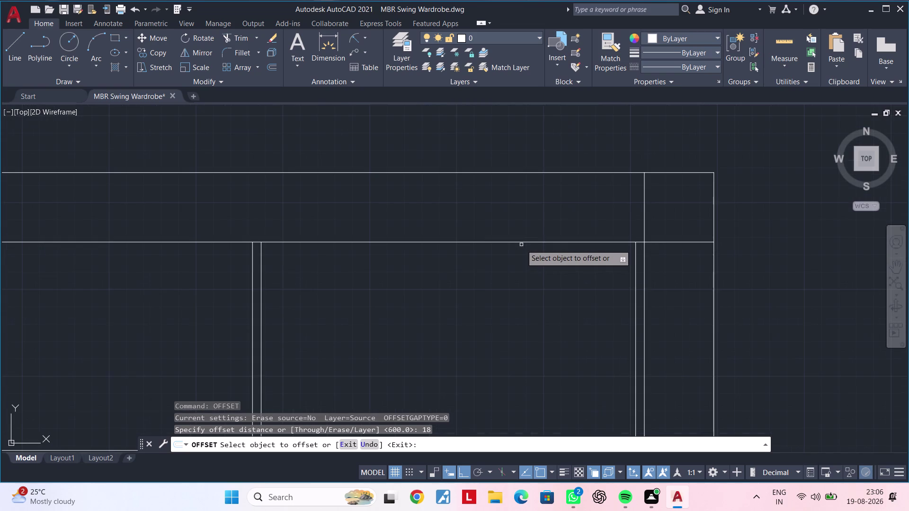
click(521, 243)
click(517, 268)
key(space)
Offset the new line a further 8 units downward.
key(space)
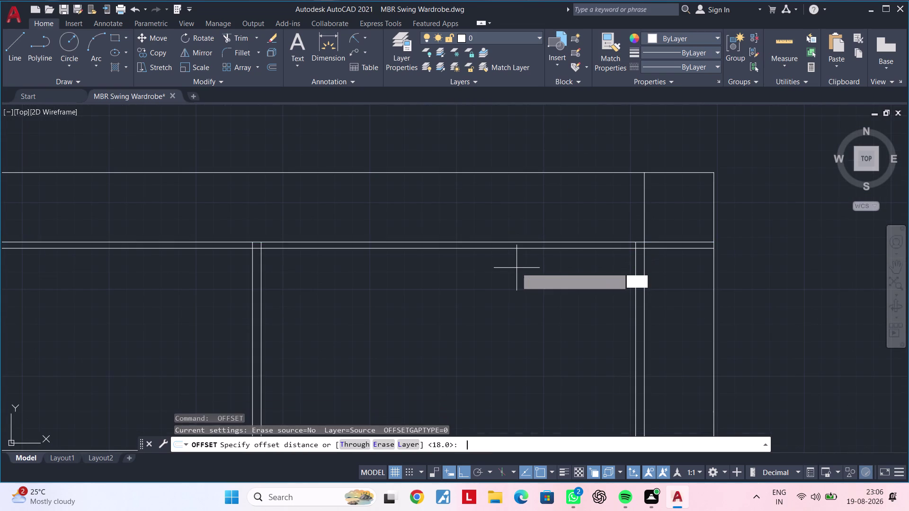
key(8)
key(Return)
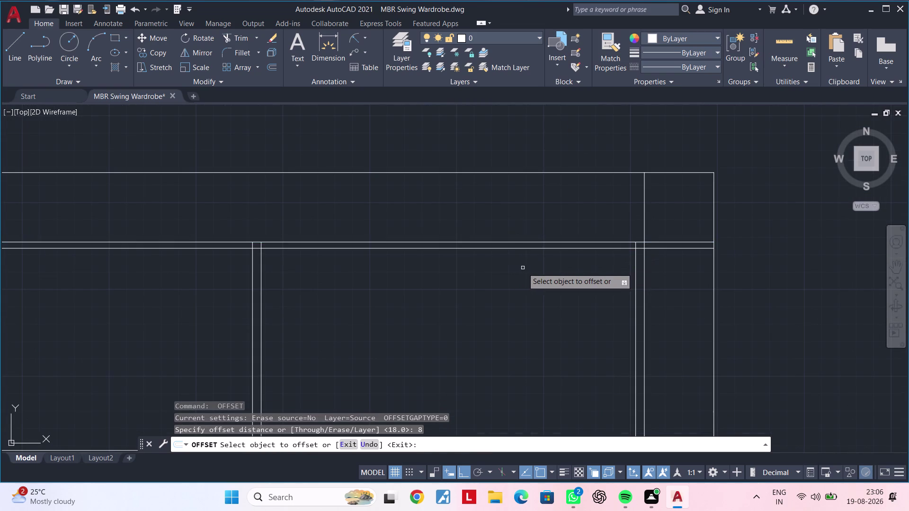
click(521, 248)
click(520, 278)
key(Escape)
key(Escape)
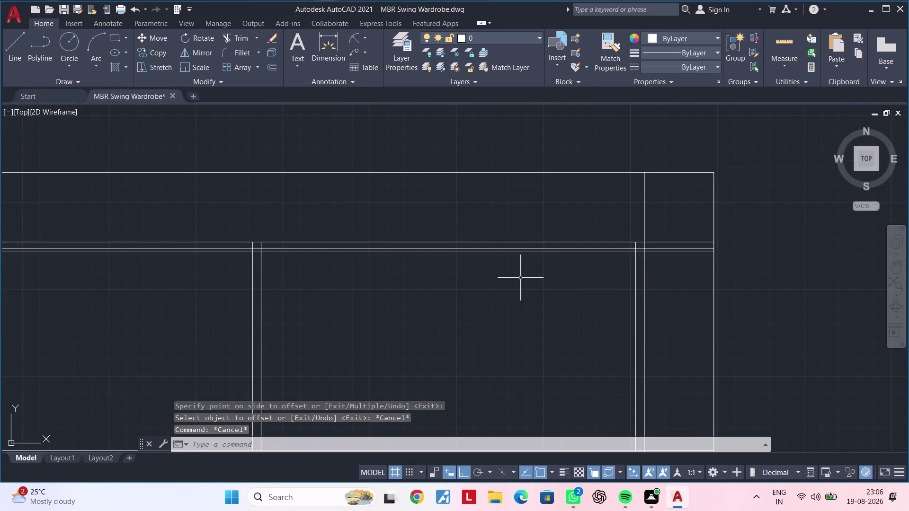
Trim the segments between the two new thin lines at the right end.
text(tr)
key(space)
scroll(up, 3)
click(672, 265)
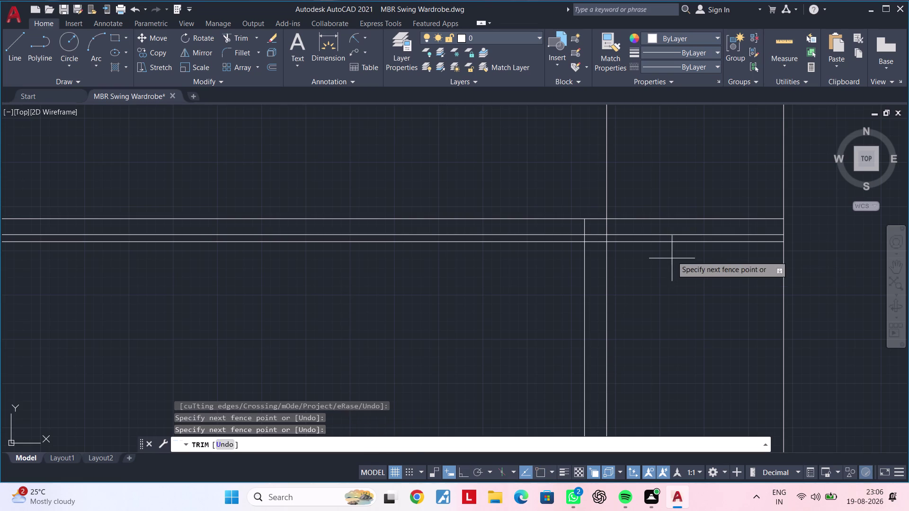
click(670, 231)
middle_drag(645, 246, 699, 247)
scroll(up, 3)
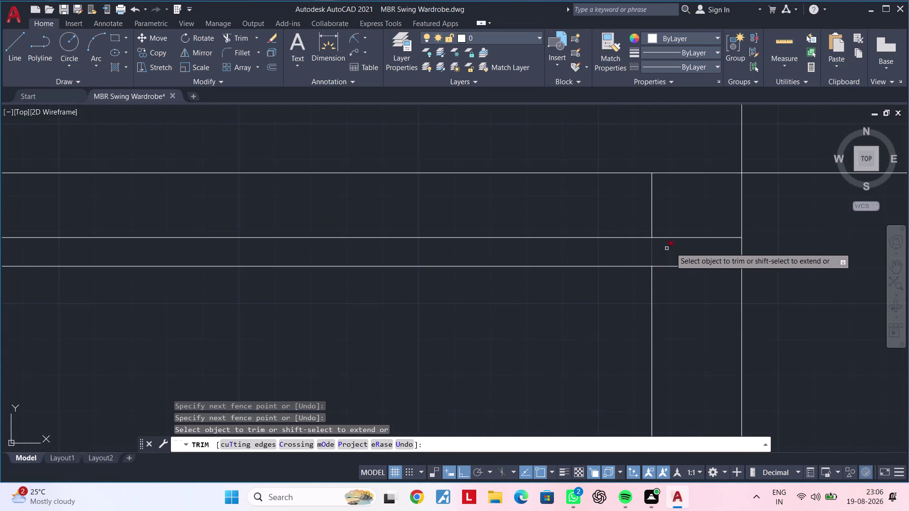
click(684, 234)
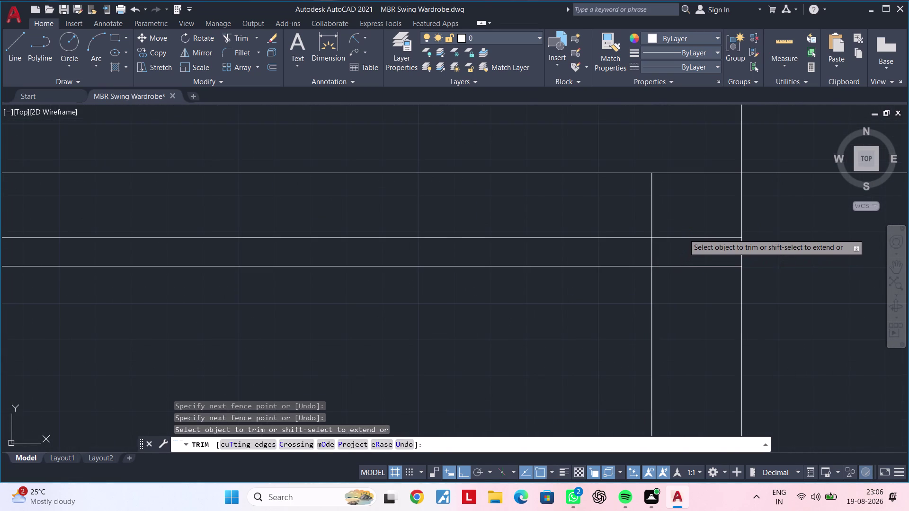
click(686, 273)
scroll(down, 3)
Trim the line segments at the next dividers along the top band.
middle_drag(479, 295, 490, 293)
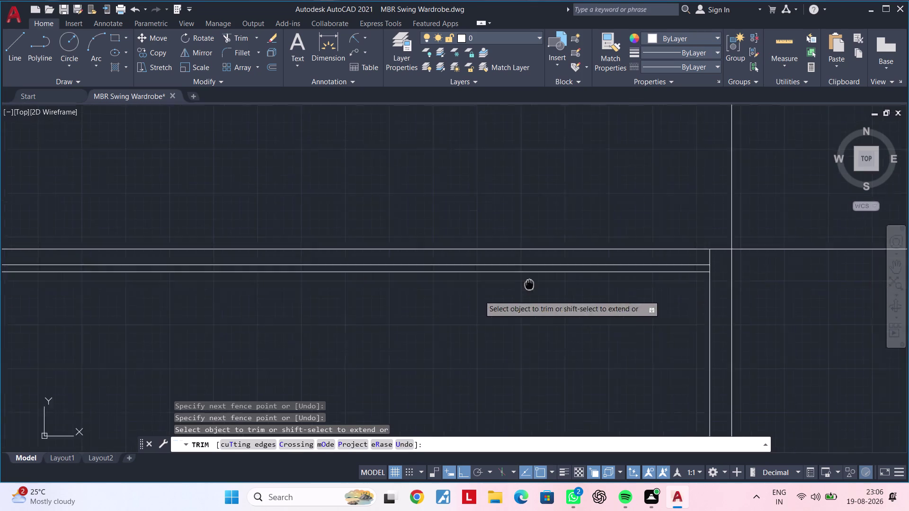
middle_drag(491, 293, 765, 263)
middle_drag(445, 283, 798, 272)
middle_drag(523, 287, 592, 287)
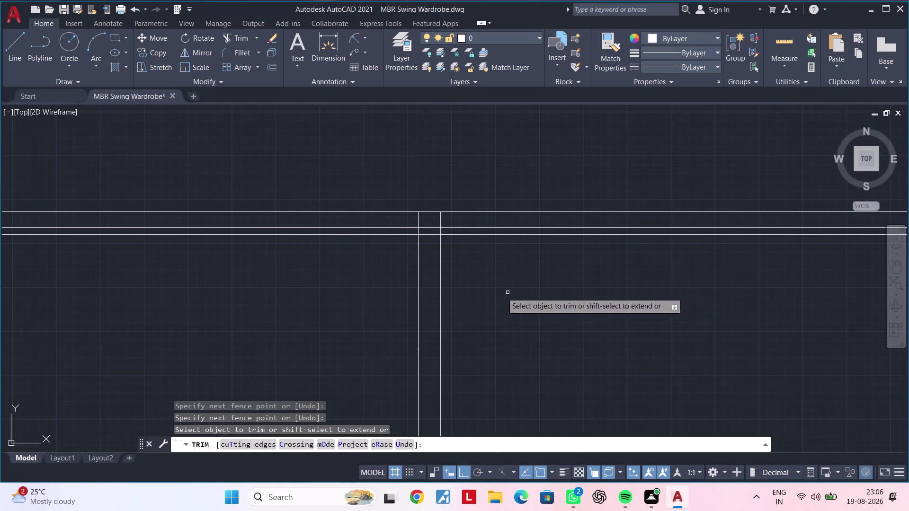
middle_drag(357, 271, 697, 264)
middle_drag(363, 264, 721, 258)
middle_drag(362, 263, 698, 264)
scroll(down, 3)
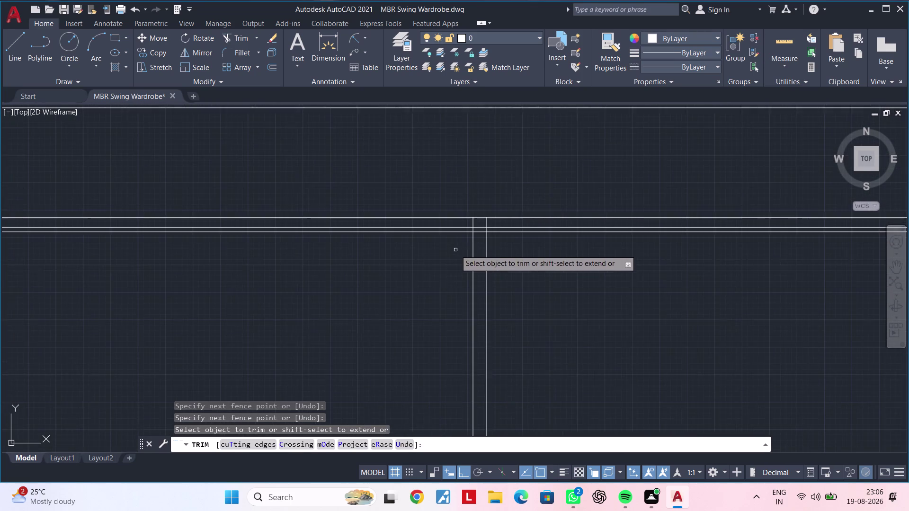
scroll(up, 3)
click(487, 232)
click(488, 210)
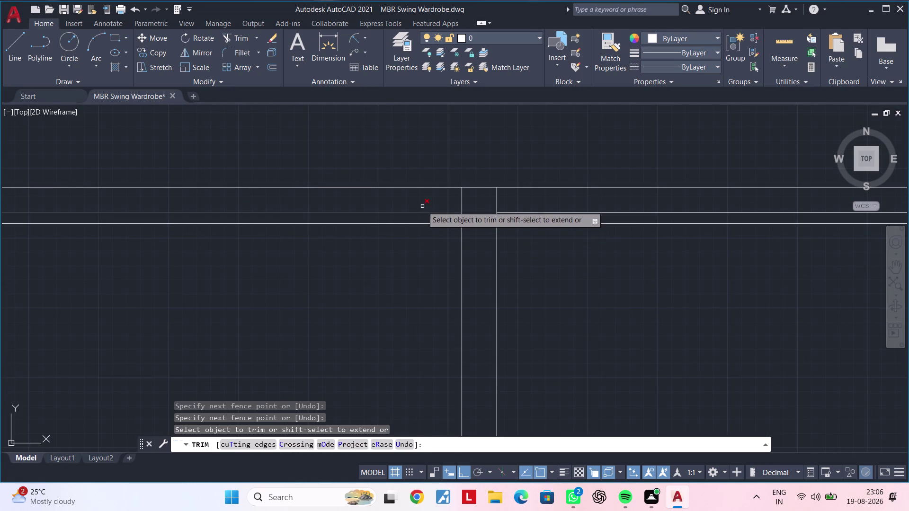
click(422, 206)
click(399, 250)
End trimming and view the whole wardrobe outline with its title.
scroll(down, 3)
scroll(down, 3)
middle_drag(346, 283, 344, 247)
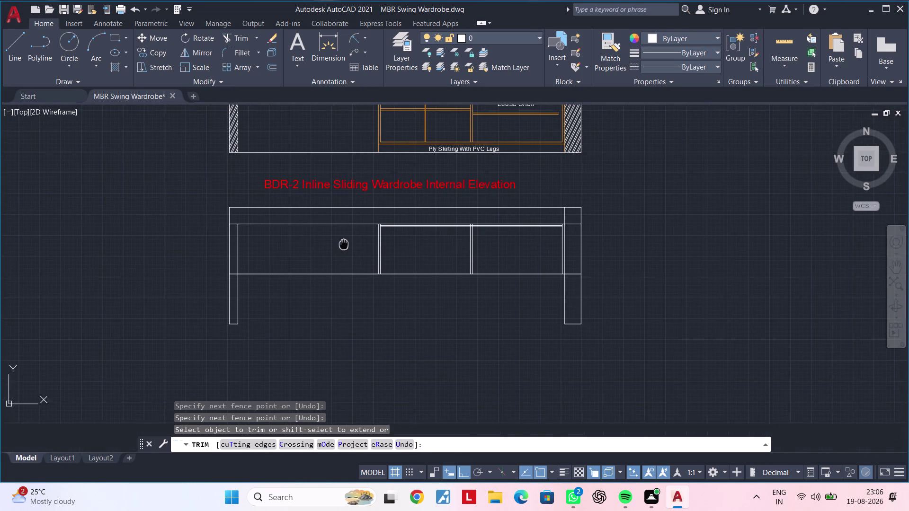
middle_drag(343, 247, 343, 242)
scroll(up, 3)
middle_drag(450, 260, 410, 271)
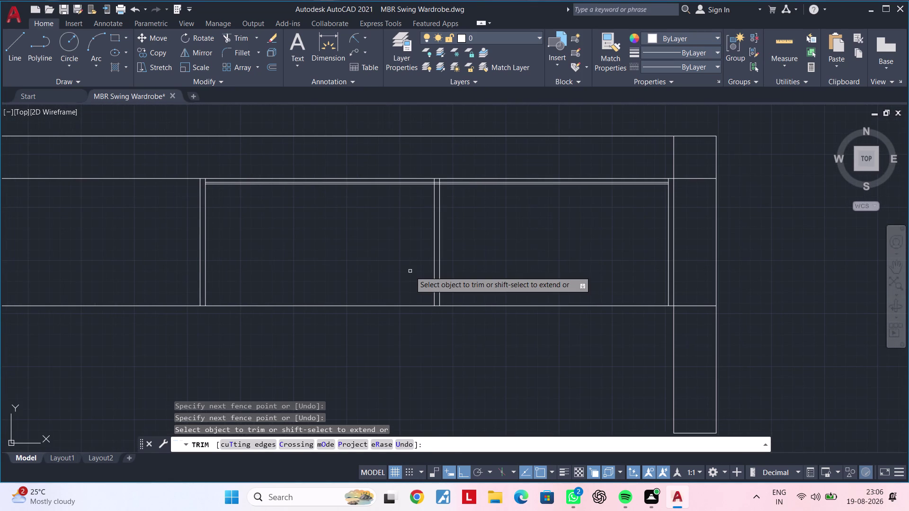
middle_drag(351, 270, 422, 263)
middle_drag(420, 265, 420, 244)
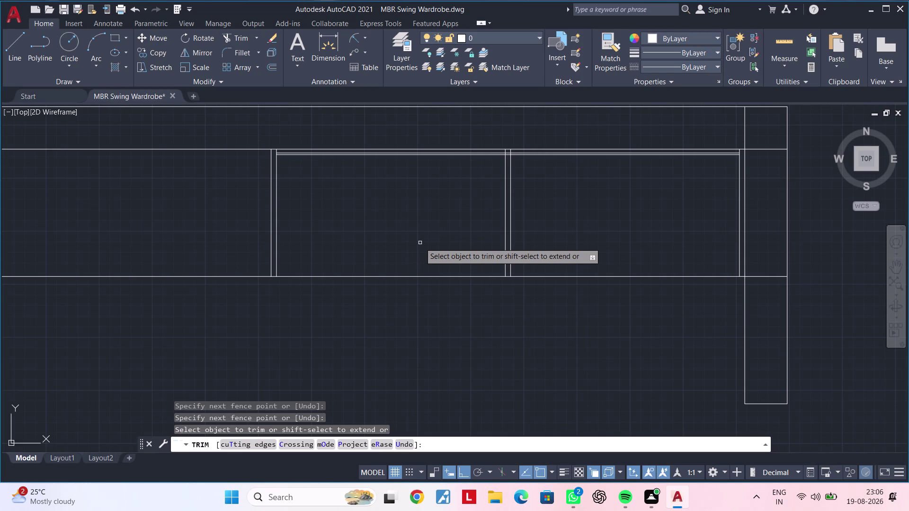
key(Escape)
key(Escape)
key(Escape)
key(Escape)
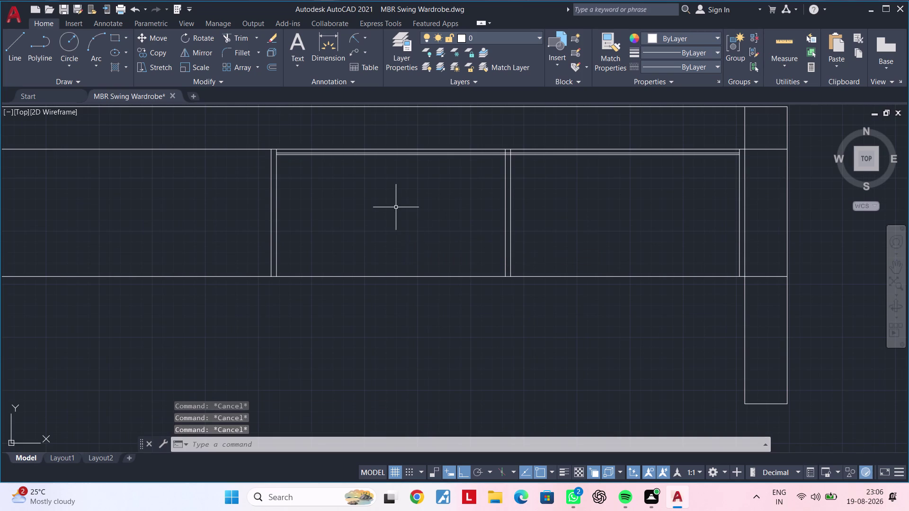
scroll(down, 3)
middle_click(409, 274)
middle_drag(350, 275, 477, 275)
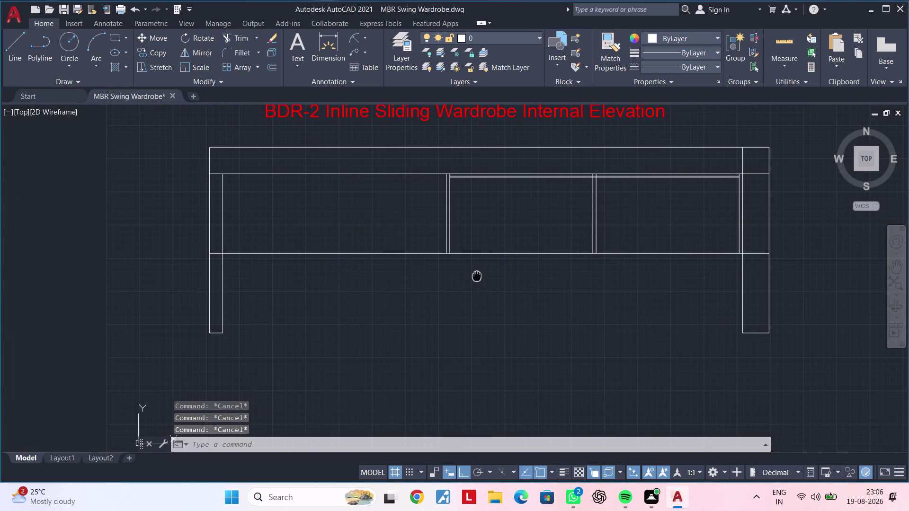
Start a trim, bring the left side post into view, then cancel.
key(Escape)
key(Escape)
key(Escape)
text(tr)
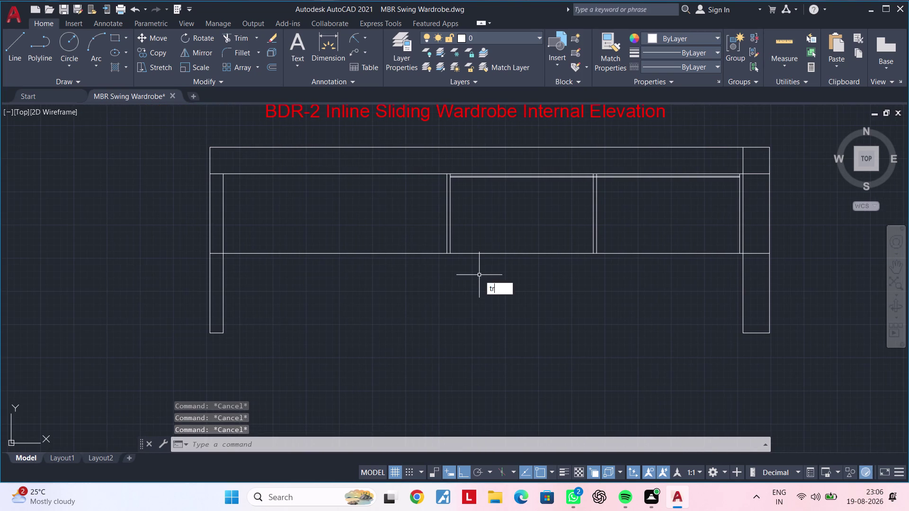
key(space)
click(418, 253)
scroll(down, 3)
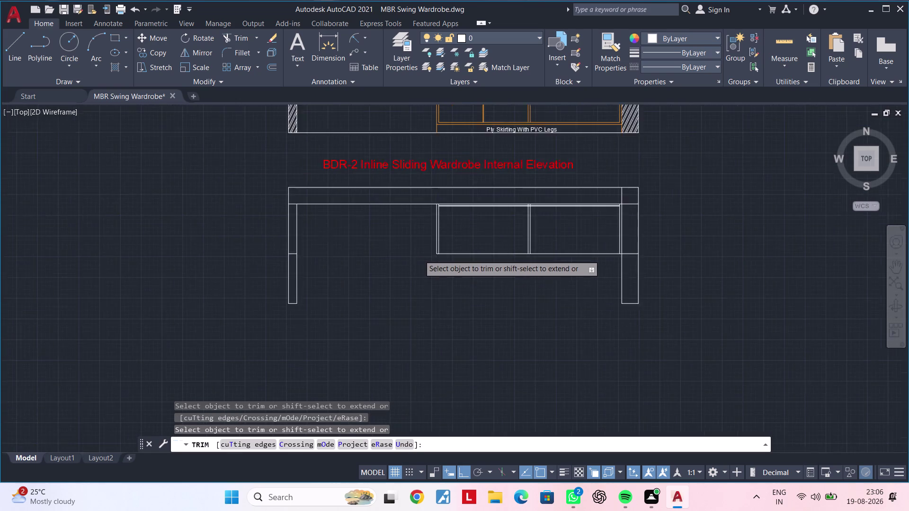
scroll(up, 3)
scroll(down, 3)
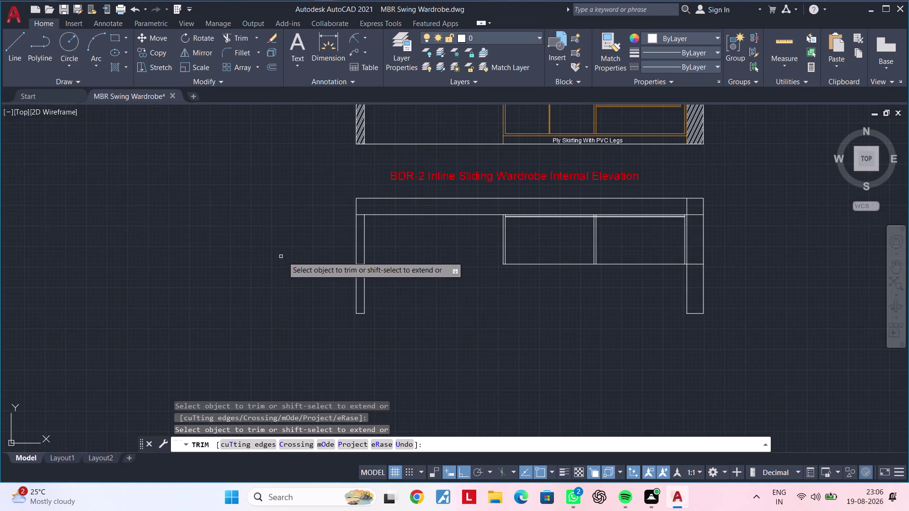
scroll(up, 3)
middle_drag(373, 243, 334, 305)
key(Escape)
key(Escape)
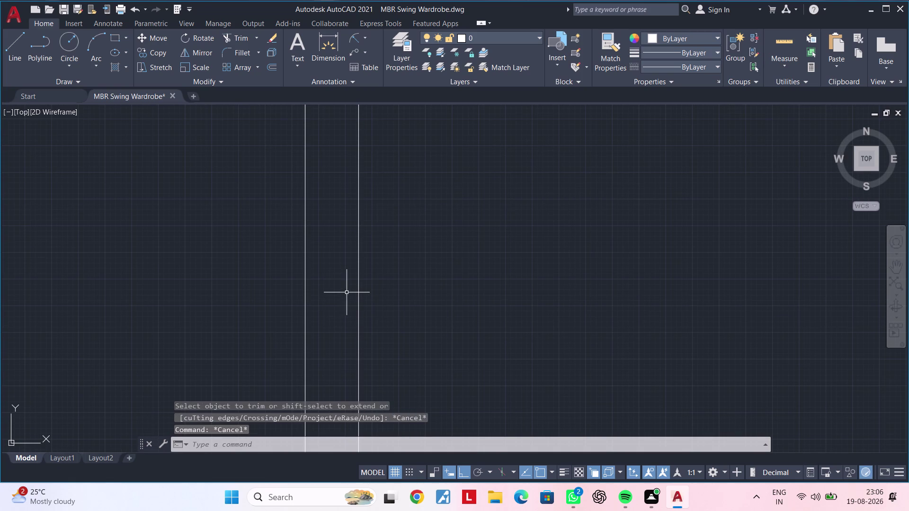
Draw a short cross line over the top of the left side post.
text(l)
key(space)
scroll(down, 3)
middle_drag(387, 293, 347, 290)
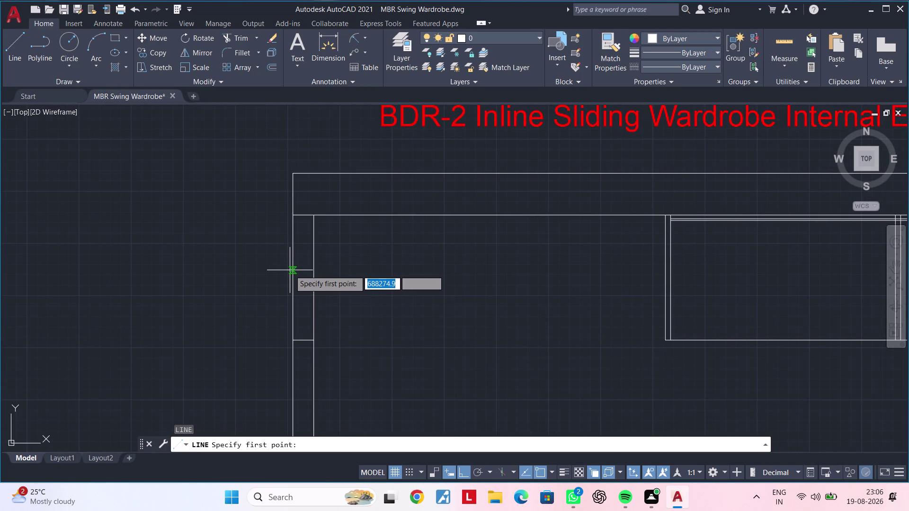
click(290, 270)
click(318, 271)
key(Escape)
key(Escape)
key(Escape)
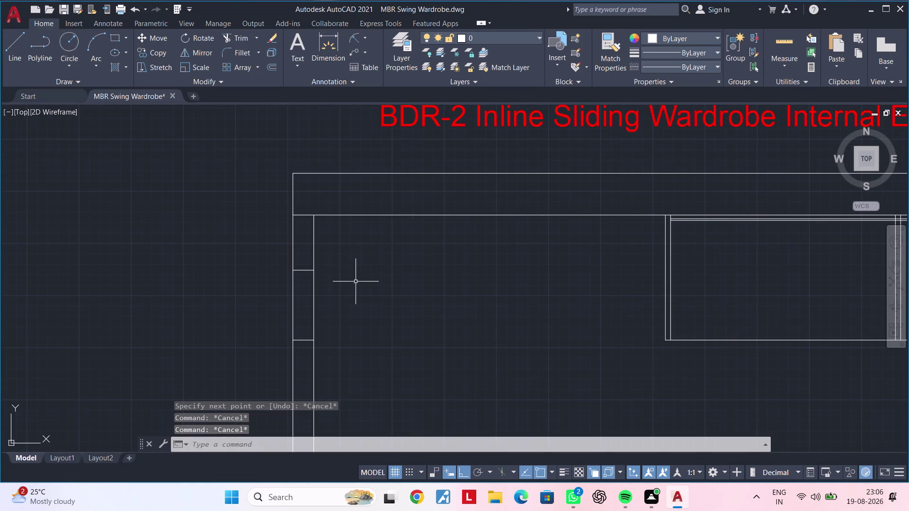
Fence-trim the left post lines between the cross lines, then select the lower piece.
text(tr)
key(space)
drag(356, 288, 310, 294)
drag(244, 300, 250, 301)
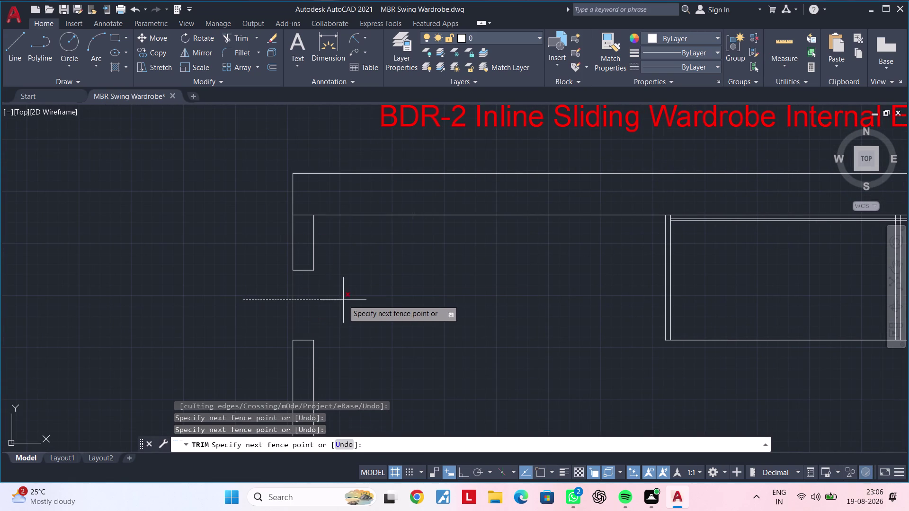
middle_drag(355, 321, 372, 260)
double_click(395, 246)
key(Escape)
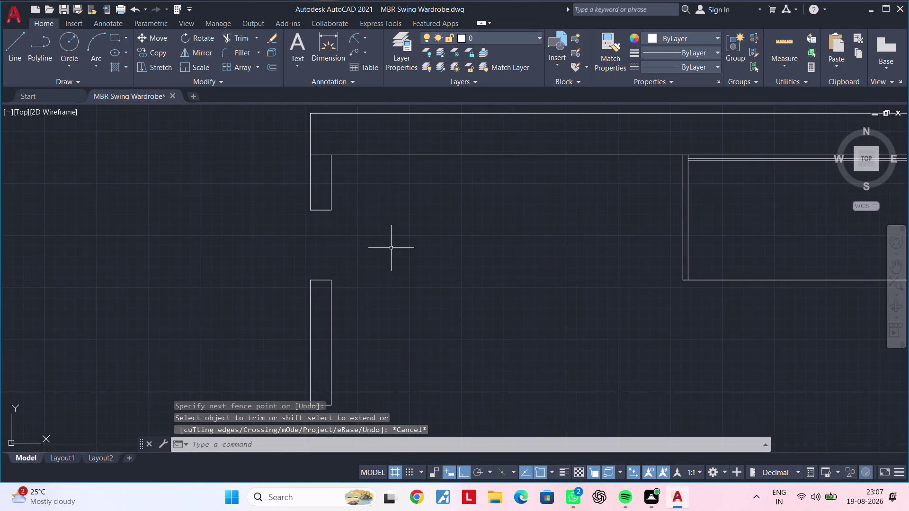
drag(391, 248, 380, 257)
middle_drag(265, 341, 290, 253)
Delete the leftover lower post piece and bring the BDR-2 top plan into view.
click(257, 324)
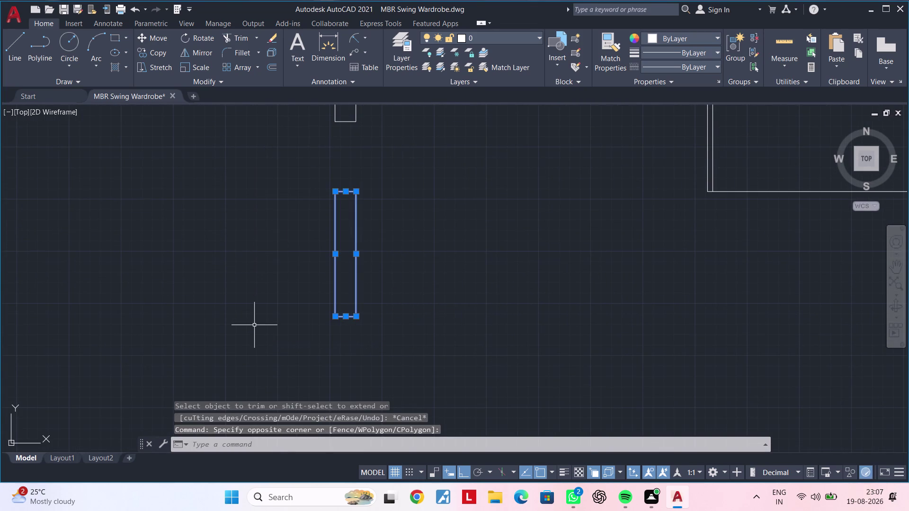
key(Delete)
scroll(down, 3)
middle_drag(362, 296, 305, 372)
scroll(up, 3)
middle_drag(358, 313, 164, 305)
scroll(down, 3)
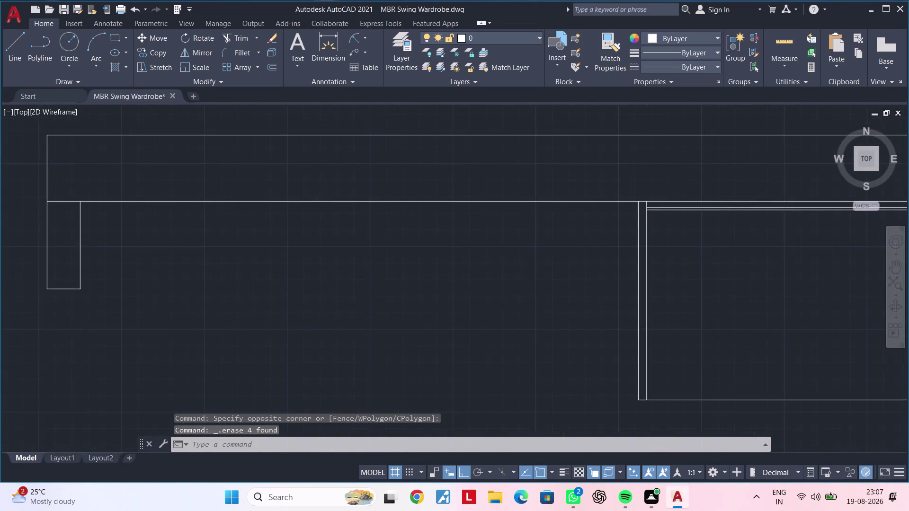
middle_drag(386, 322, 197, 305)
middle_drag(451, 307, 341, 304)
scroll(down, 3)
middle_drag(367, 304, 357, 418)
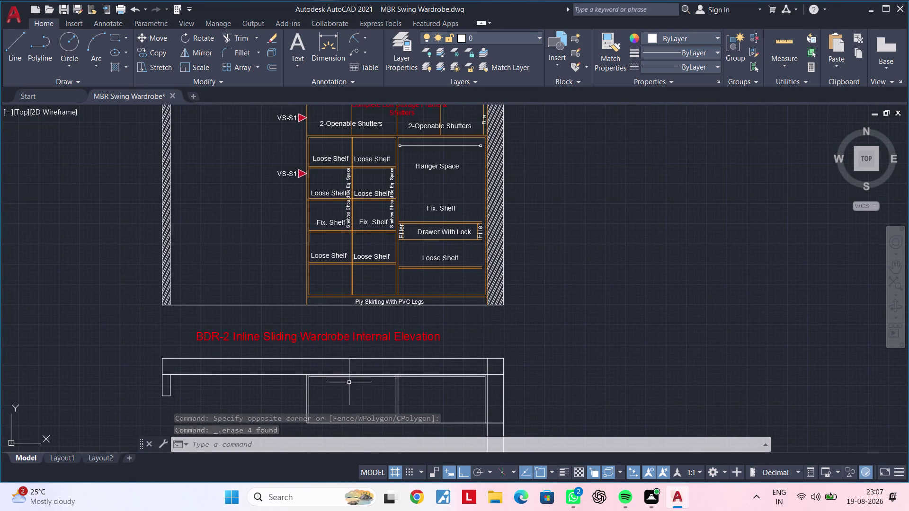
middle_drag(333, 317, 325, 448)
middle_drag(332, 172, 341, 337)
scroll(up, 3)
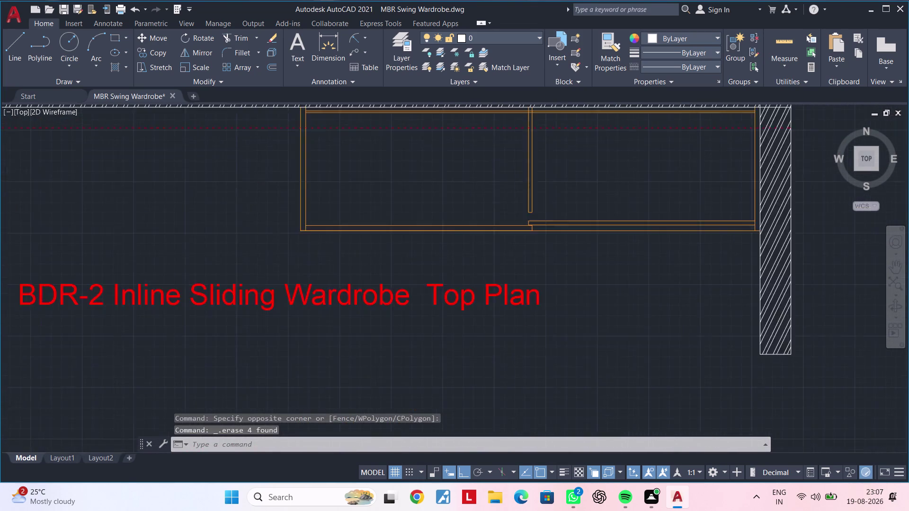
middle_drag(341, 258, 300, 323)
scroll(up, 3)
scroll(up, 3)
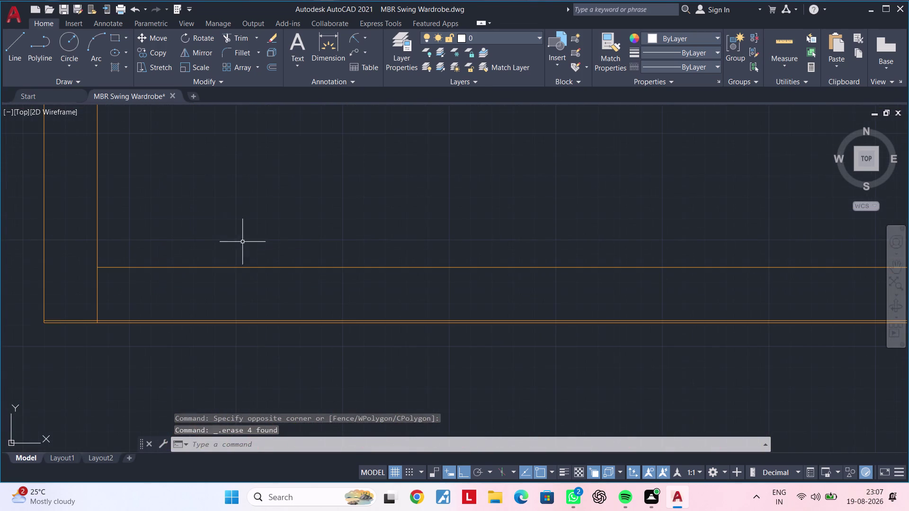
Window-select the orange frame lines near the plan corner, then clear the selection.
drag(201, 242, 197, 262)
middle_drag(158, 285, 211, 241)
scroll(up, 3)
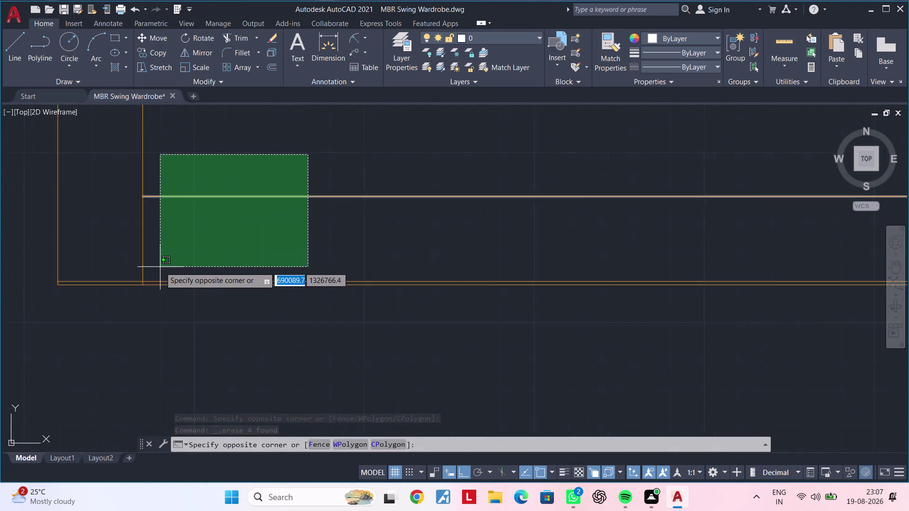
scroll(up, 3)
click(131, 307)
scroll(down, 3)
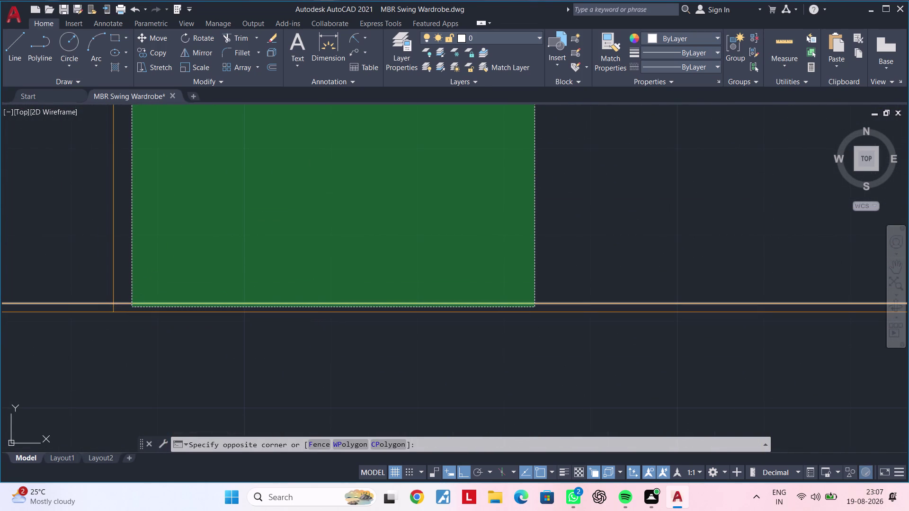
middle_drag(240, 206, 569, 159)
scroll(down, 3)
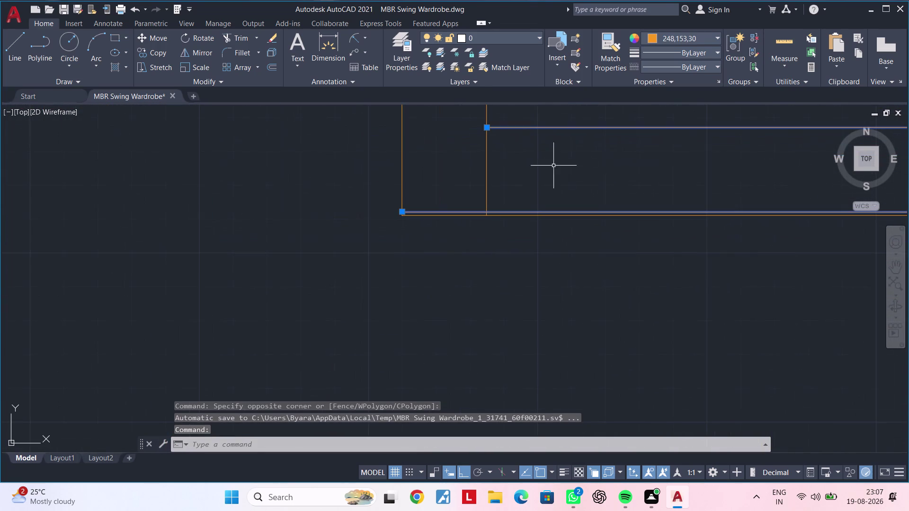
key(Escape)
key(Escape)
Trim a stray segment off the orange frame using TR.
text(t)
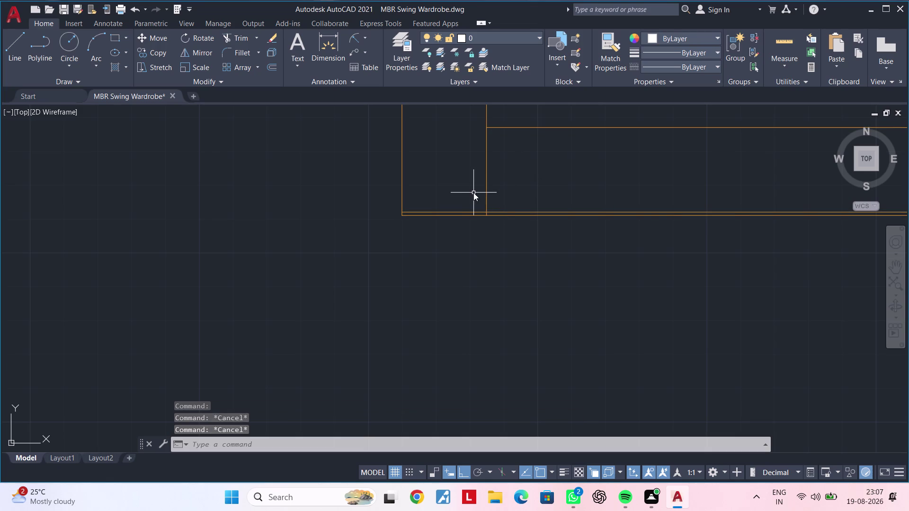
text(r)
key(space)
scroll(up, 3)
click(463, 216)
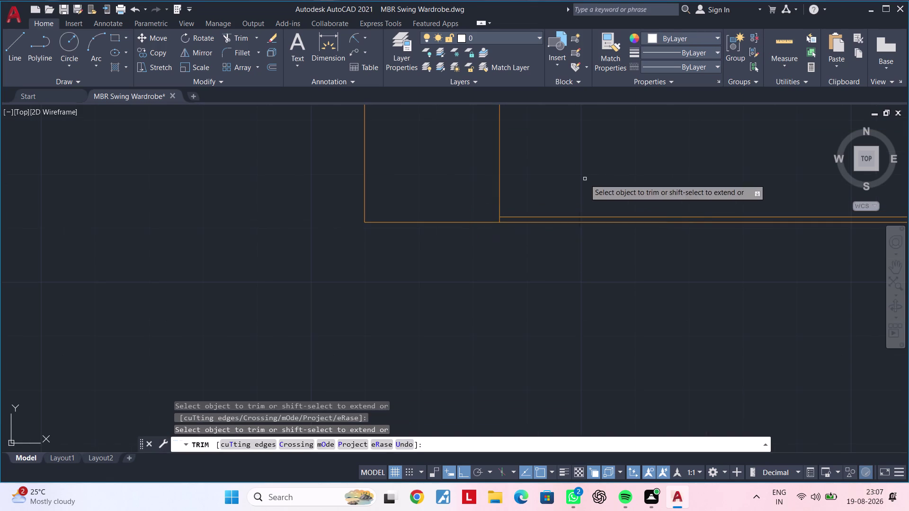
scroll(down, 3)
middle_drag(595, 171, 504, 199)
key(Escape)
key(Escape)
Select the inner horizontal frame line and the parallel frame lines along the plan.
click(497, 167)
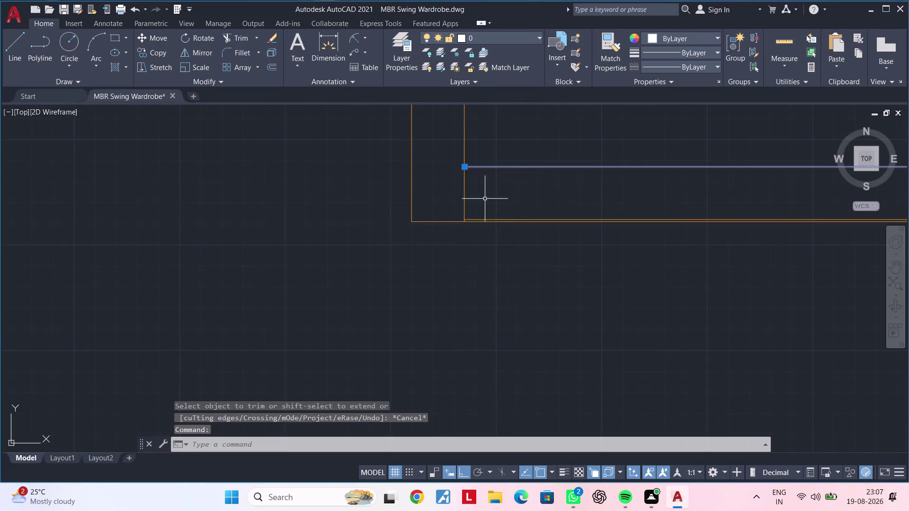
scroll(up, 3)
click(466, 236)
scroll(up, 3)
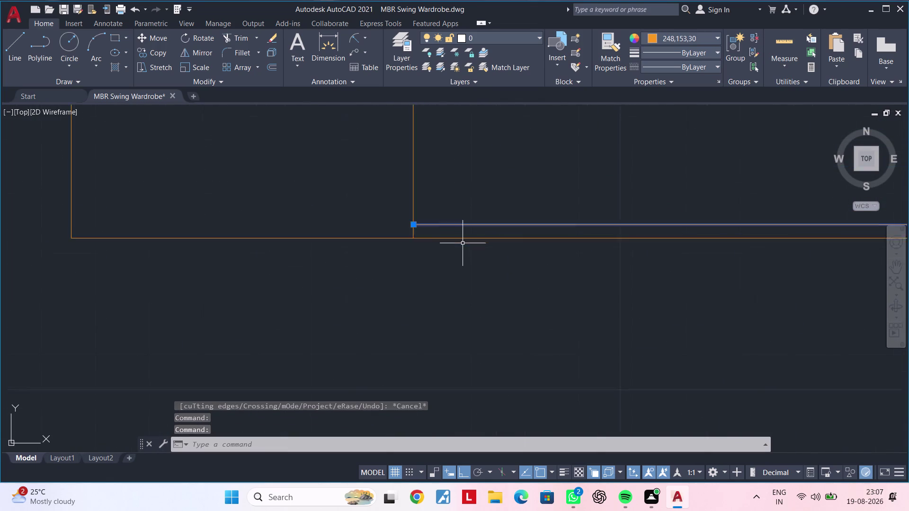
scroll(up, 3)
scroll(down, 3)
scroll(down, 3)
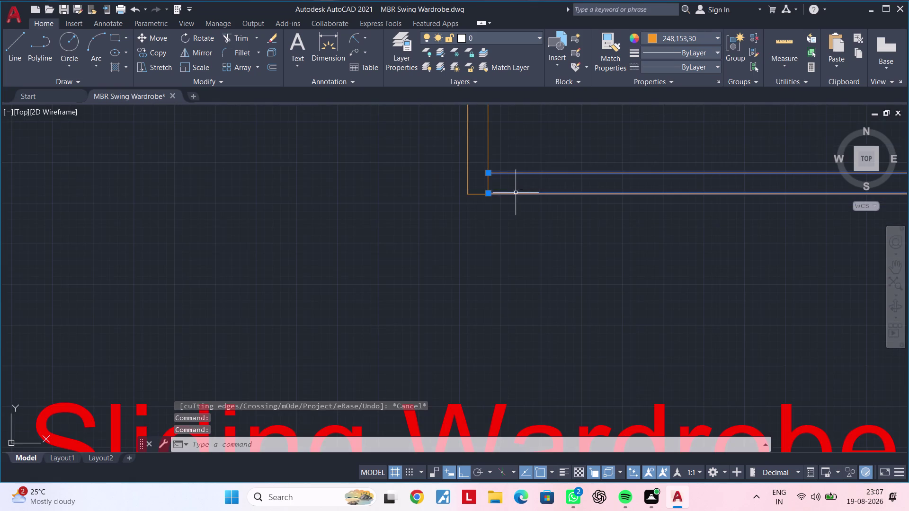
middle_drag(519, 194, 361, 208)
scroll(up, 3)
scroll(down, 3)
scroll(up, 3)
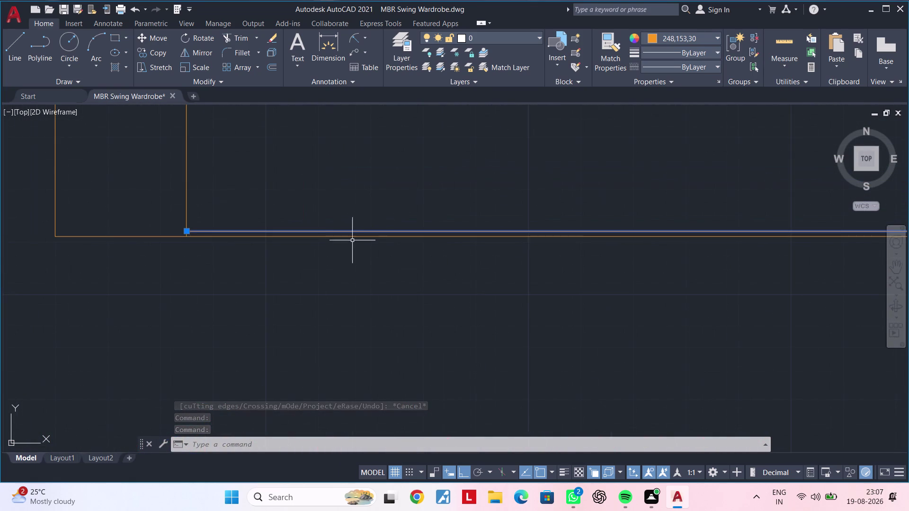
scroll(down, 3)
middle_drag(645, 196, 105, 187)
middle_drag(609, 195, 249, 180)
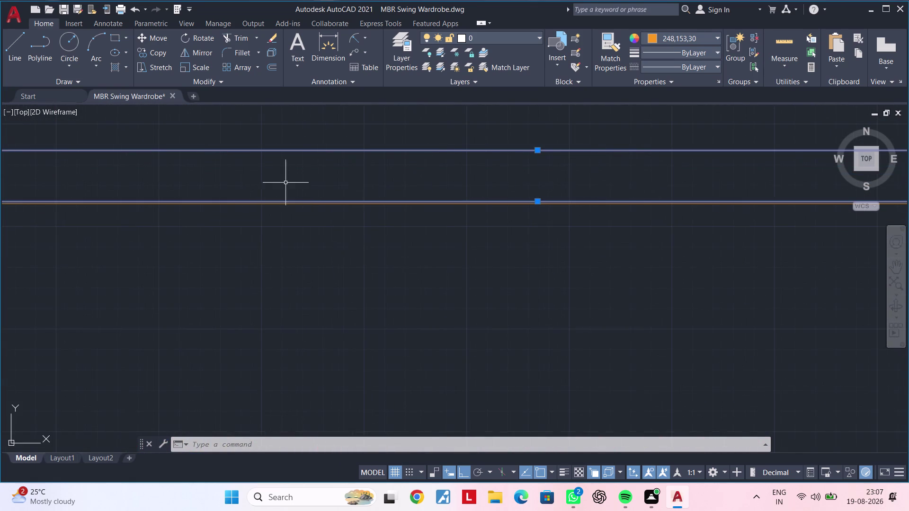
middle_drag(420, 182, 156, 177)
scroll(down, 3)
middle_drag(634, 195, 83, 193)
scroll(up, 3)
click(359, 186)
click(405, 189)
click(342, 181)
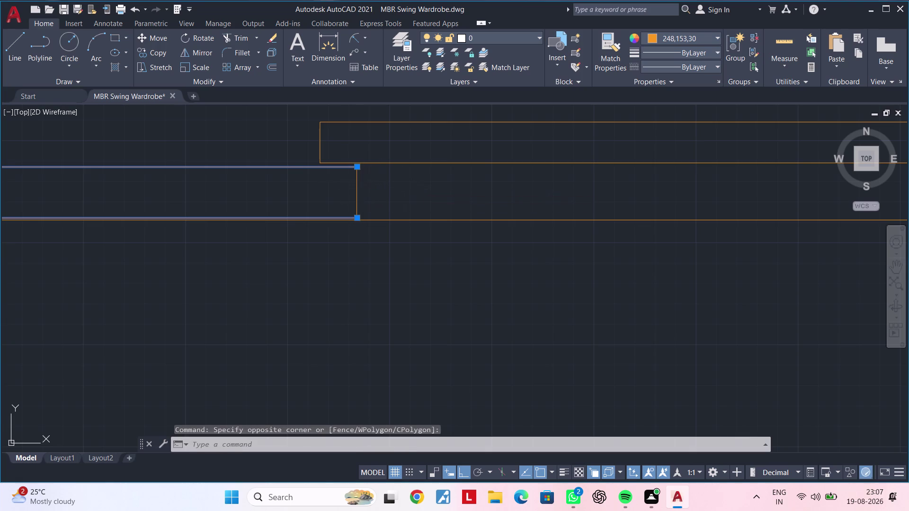
Add the line ends and adjoining frame lines to the selection, checking past the hatched wall.
drag(379, 183, 371, 190)
drag(367, 191, 361, 191)
click(337, 191)
click(393, 186)
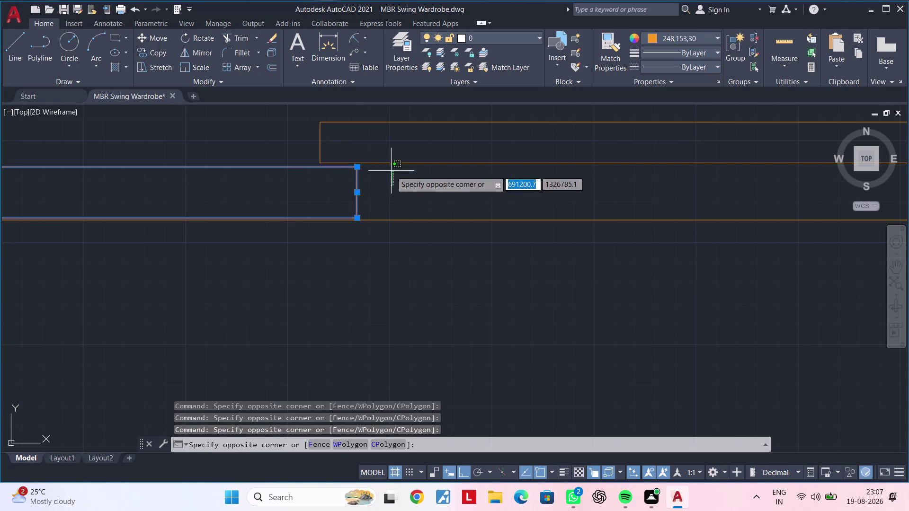
click(372, 118)
click(322, 139)
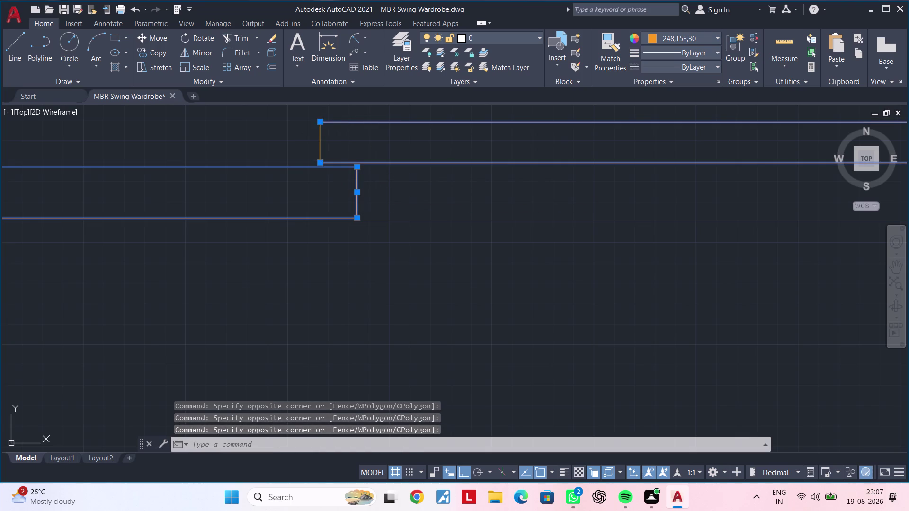
scroll(down, 3)
middle_drag(605, 159, 219, 139)
scroll(up, 3)
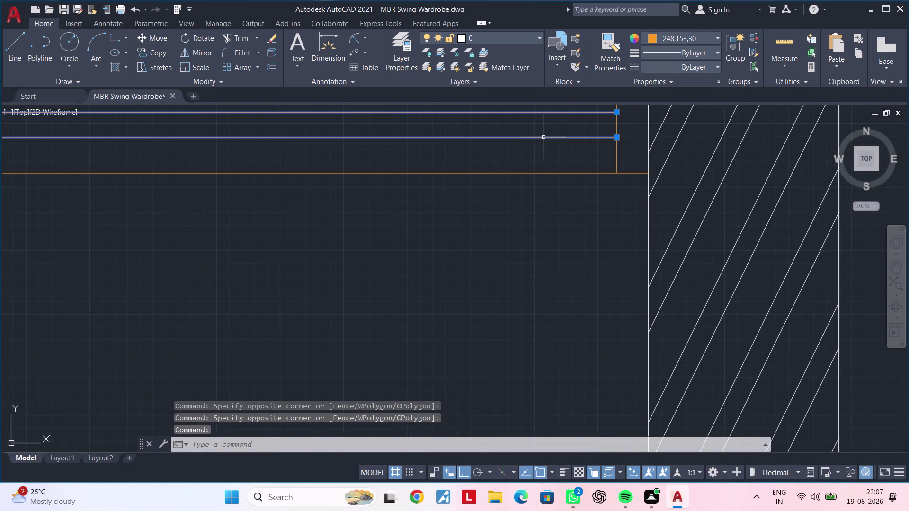
scroll(down, 3)
scroll(up, 3)
middle_drag(249, 165, 622, 160)
middle_drag(312, 178, 592, 166)
middle_drag(271, 158, 453, 158)
scroll(up, 3)
middle_drag(257, 141, 299, 139)
scroll(up, 3)
scroll(up, 3)
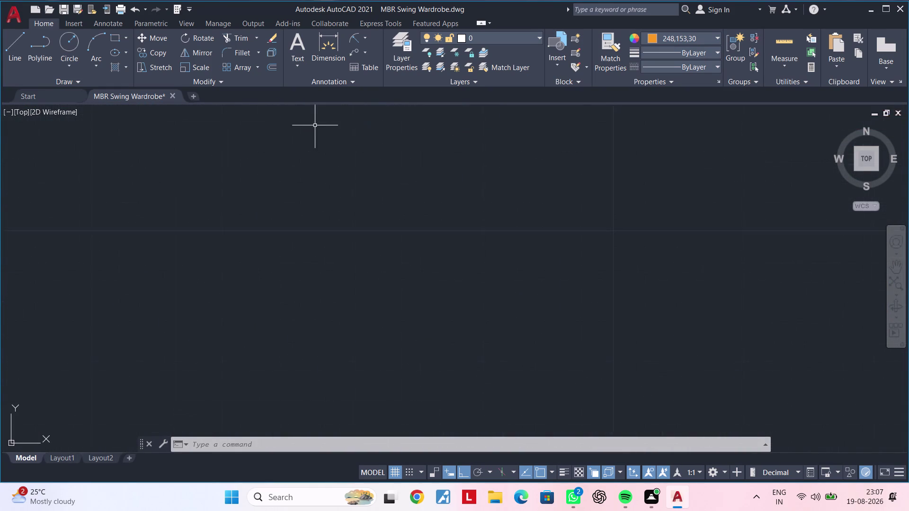
scroll(down, 3)
scroll(down, 3)
Start copying the selected shutter lines with CO, using their corner as the base point.
middle_drag(614, 202, 256, 138)
scroll(down, 3)
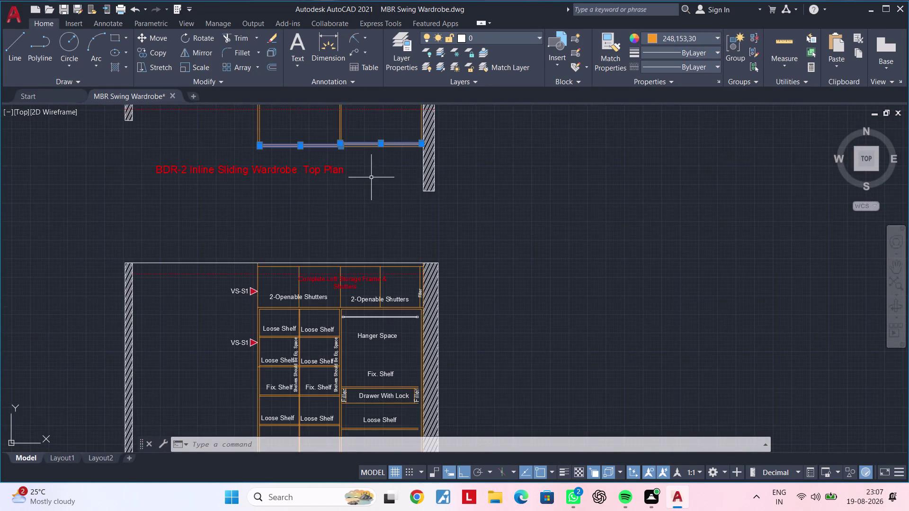
middle_drag(372, 189, 440, 86)
middle_drag(436, 109, 444, 216)
scroll(up, 3)
middle_drag(372, 171, 329, 107)
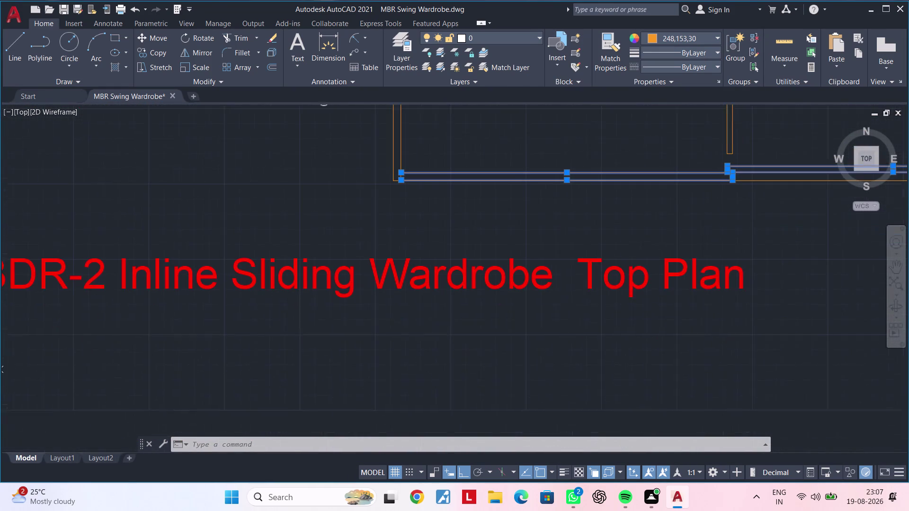
middle_drag(328, 107, 321, 96)
key(c)
key(o)
key(space)
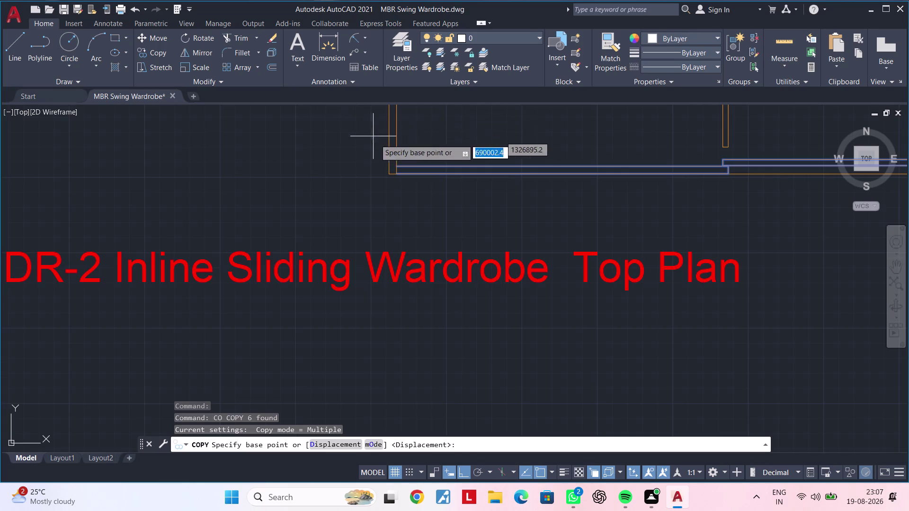
scroll(up, 3)
scroll(up, 3)
scroll(up, 3)
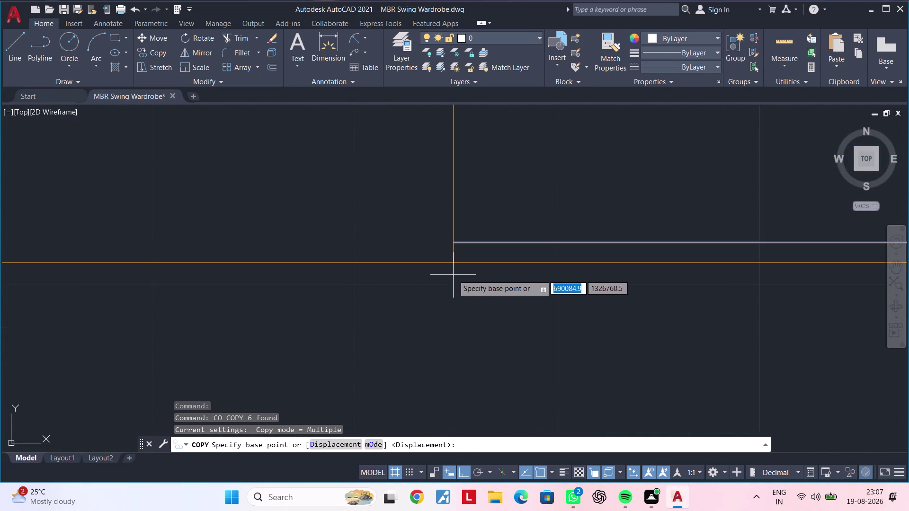
click(455, 264)
Place the six copied shutter objects at the new BDR-2 plan outline's corner.
scroll(down, 3)
scroll(down, 3)
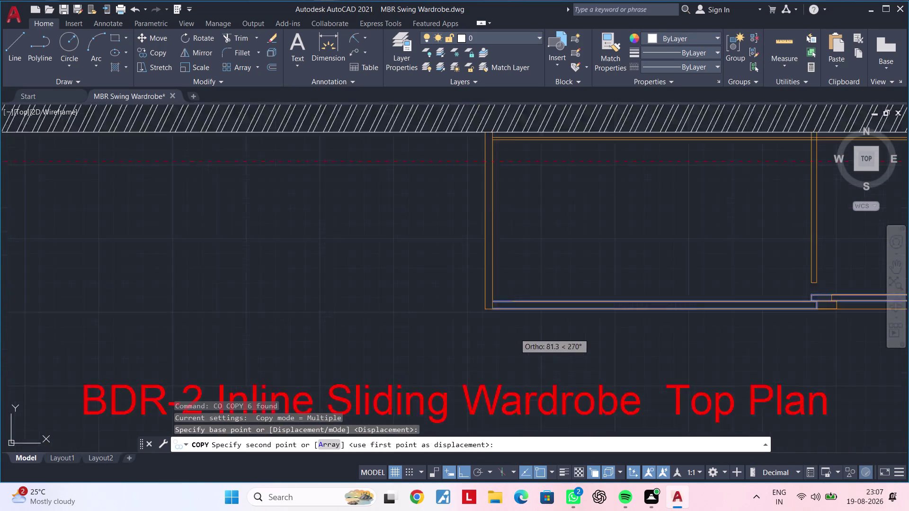
scroll(down, 3)
middle_drag(520, 349, 496, 146)
scroll(down, 3)
middle_drag(484, 296, 476, 144)
scroll(down, 3)
scroll(down, 3)
middle_drag(480, 327, 480, 199)
scroll(up, 3)
scroll(up, 3)
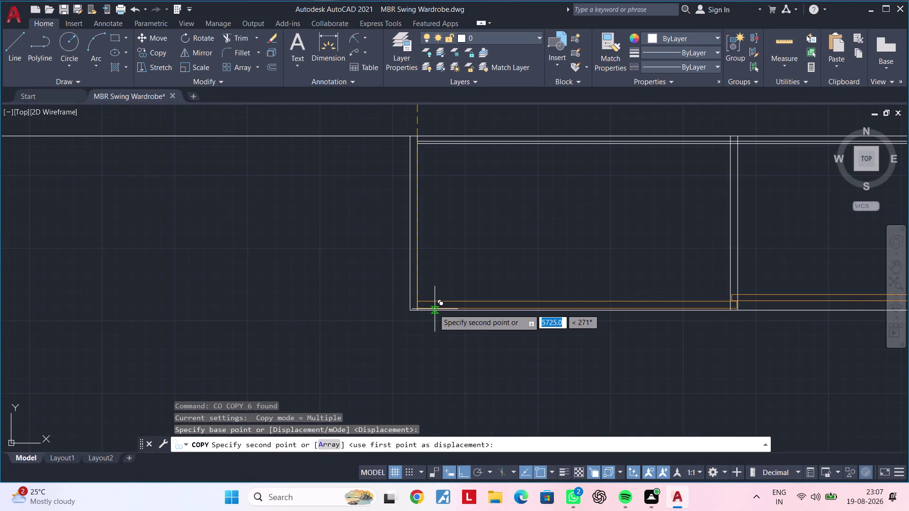
scroll(up, 3)
click(392, 321)
scroll(down, 3)
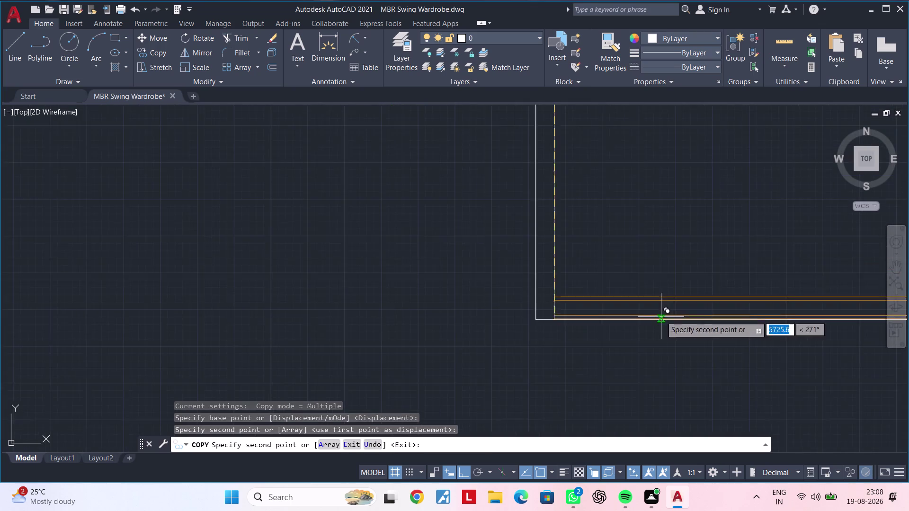
middle_drag(619, 308, 152, 228)
middle_drag(666, 267, 33, 203)
middle_drag(362, 245, 471, 356)
key(Escape)
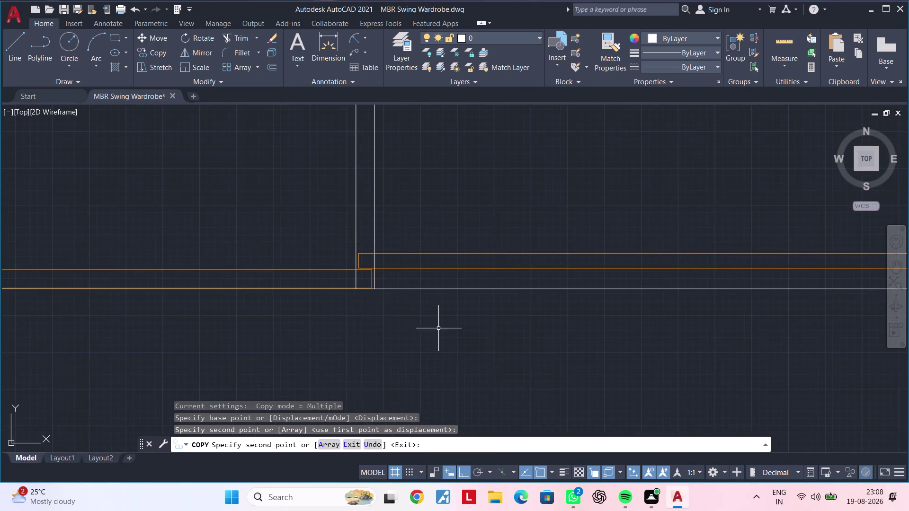
key(Escape)
Cancel any leftover command and start a new line with L.
middle_drag(360, 290, 428, 313)
key(Escape)
key(Escape)
key(Escape)
key(Escape)
key(l)
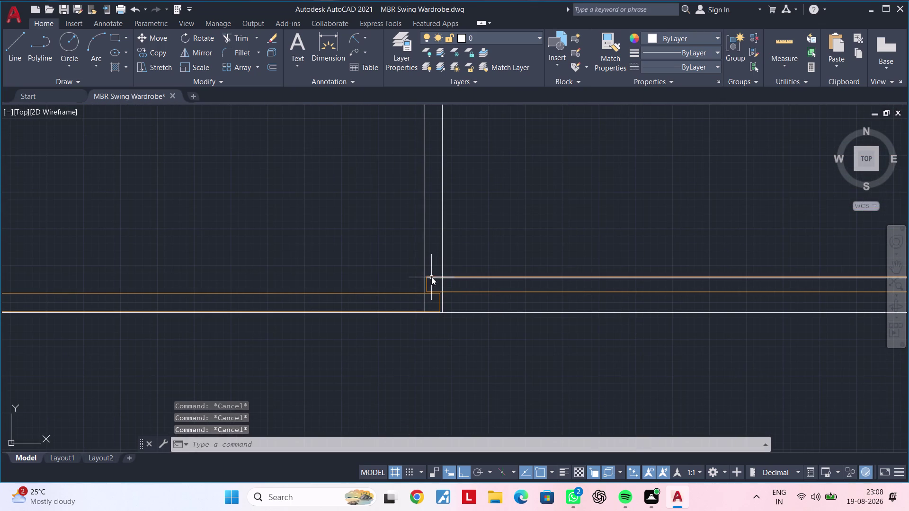
key(space)
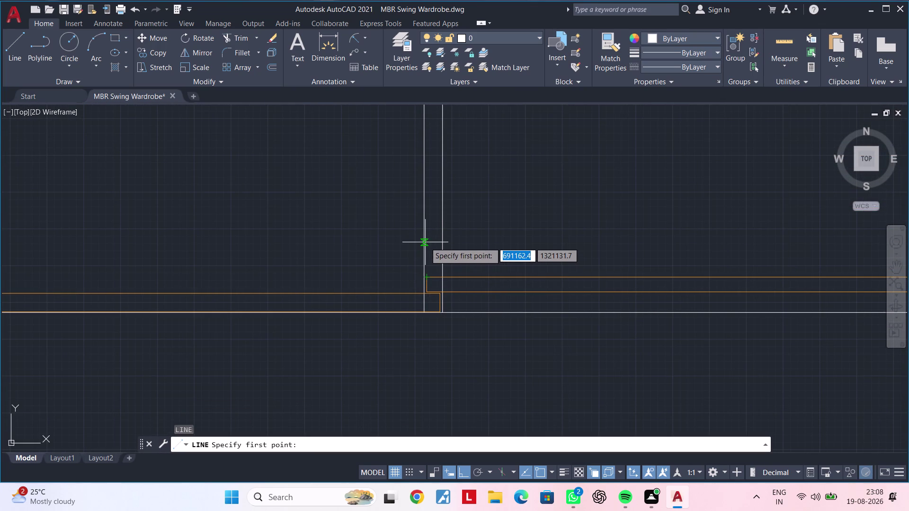
Trim the overlapping line ends where the copied shutters meet the side wall.
click(425, 243)
click(446, 242)
key(Escape)
key(Escape)
text(t)
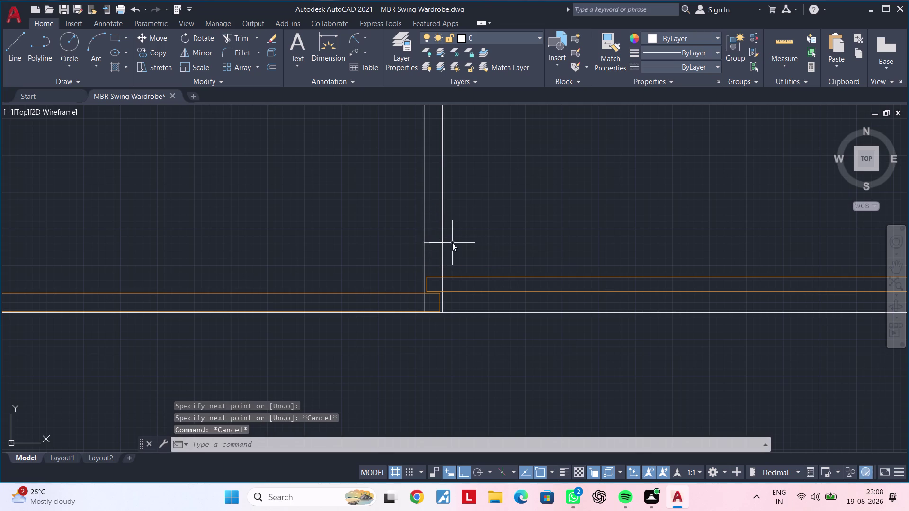
text(r)
key(space)
click(461, 254)
click(391, 256)
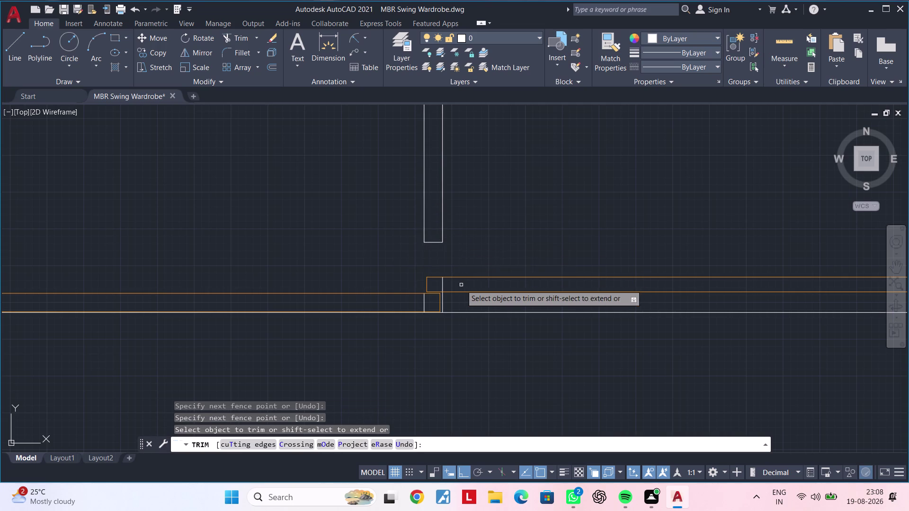
scroll(up, 3)
key(Escape)
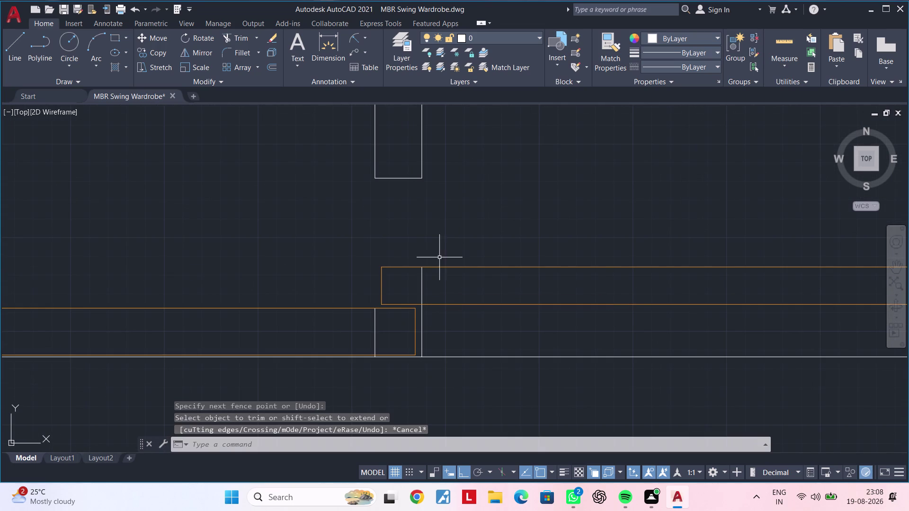
Delete the stray short lines left near the corner.
click(319, 251)
click(499, 373)
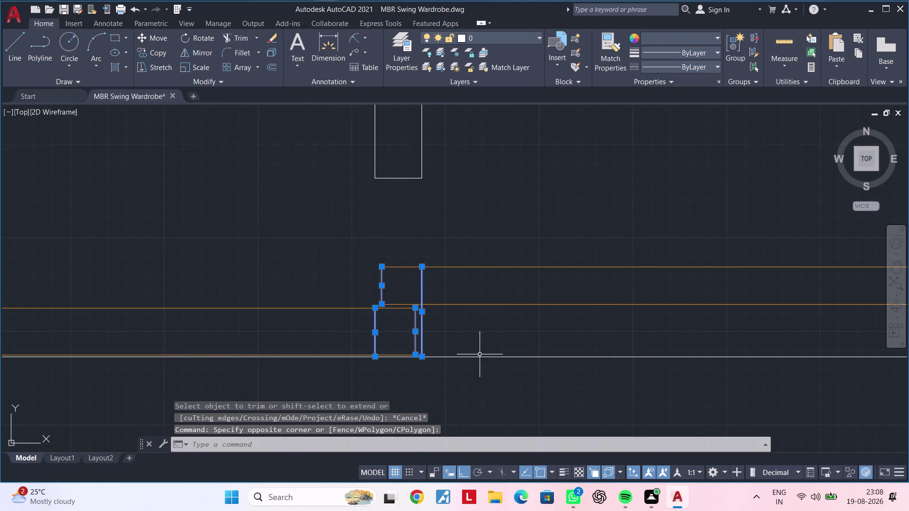
key(Escape)
key(Escape)
key(Escape)
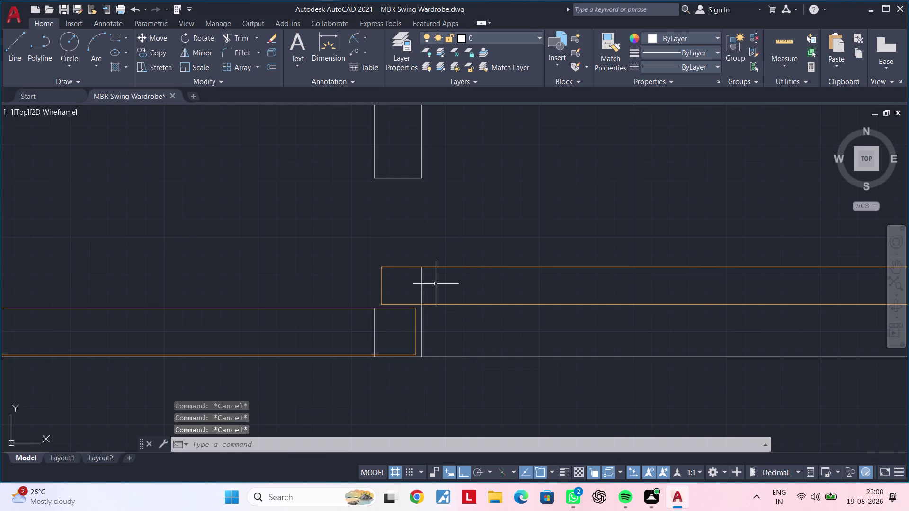
click(422, 286)
key(Delete)
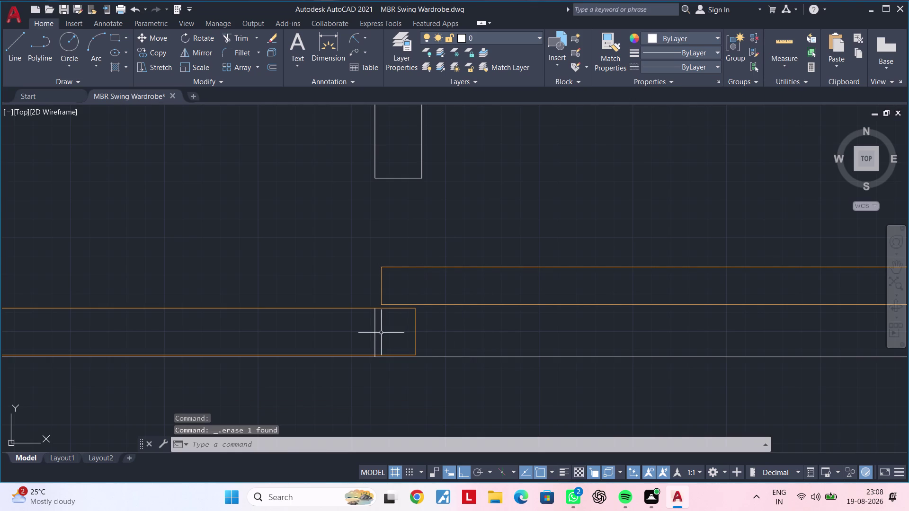
click(375, 332)
key(Delete)
Pan out to view the whole plan beneath its title.
scroll(down, 3)
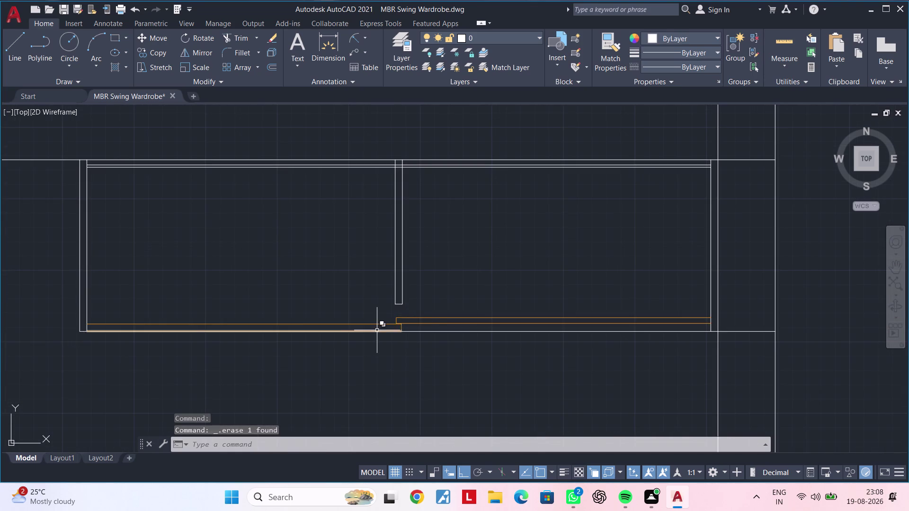
scroll(down, 3)
middle_drag(388, 334, 481, 328)
key(Escape)
key(Escape)
scroll(up, 3)
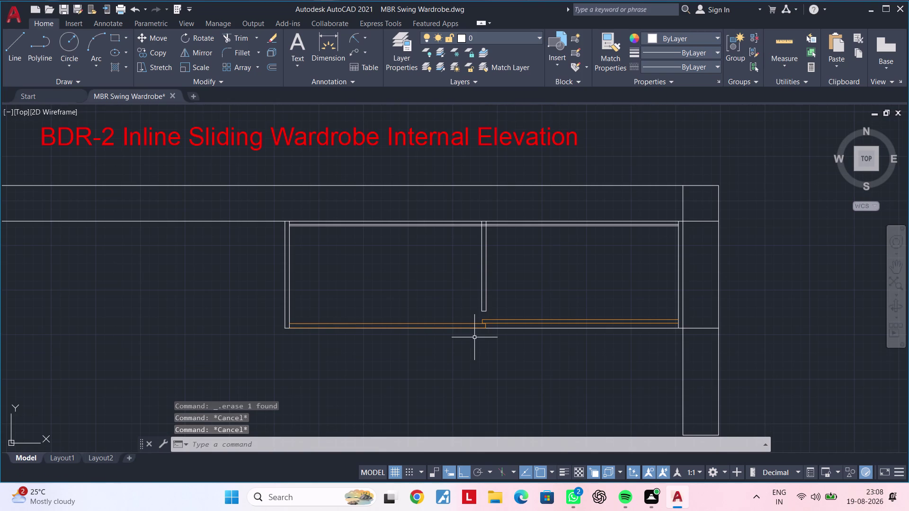
key(Escape)
key(Escape)
key(Escape)
key(Escape)
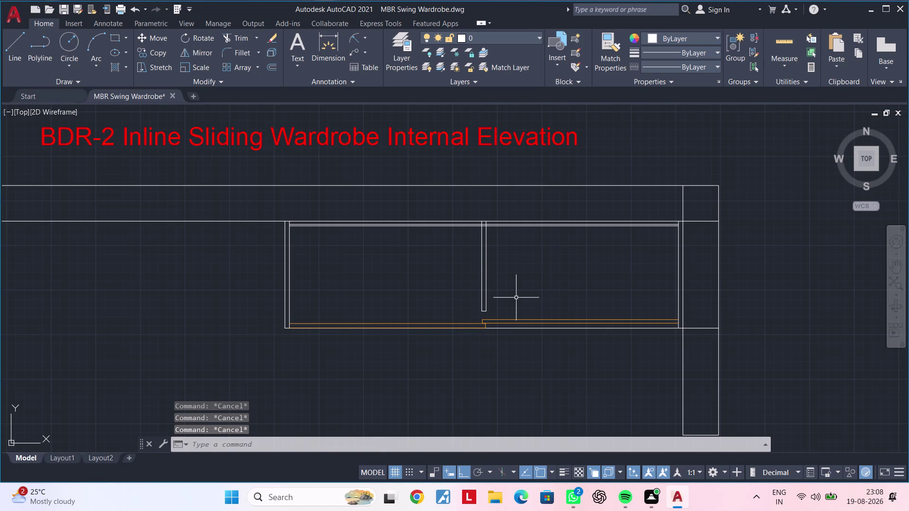
scroll(up, 3)
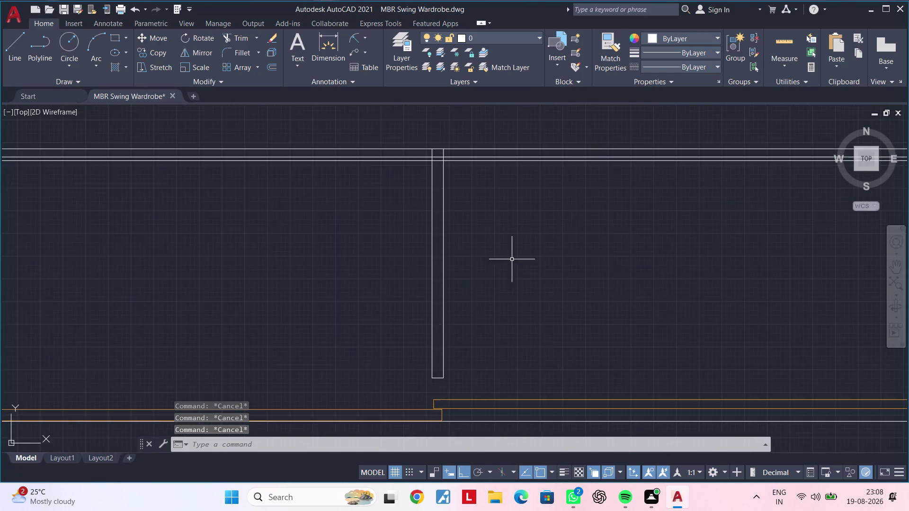
scroll(up, 3)
middle_drag(513, 300, 528, 372)
scroll(down, 3)
middle_drag(539, 353, 535, 334)
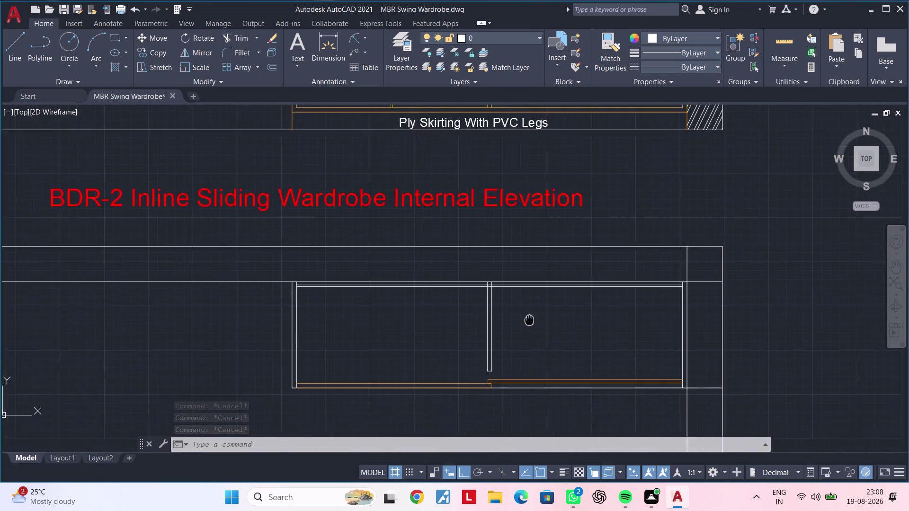
middle_drag(534, 335, 520, 279)
key(Escape)
Copy an orange shutter line's properties onto two white plan lines and the partition.
text(ma)
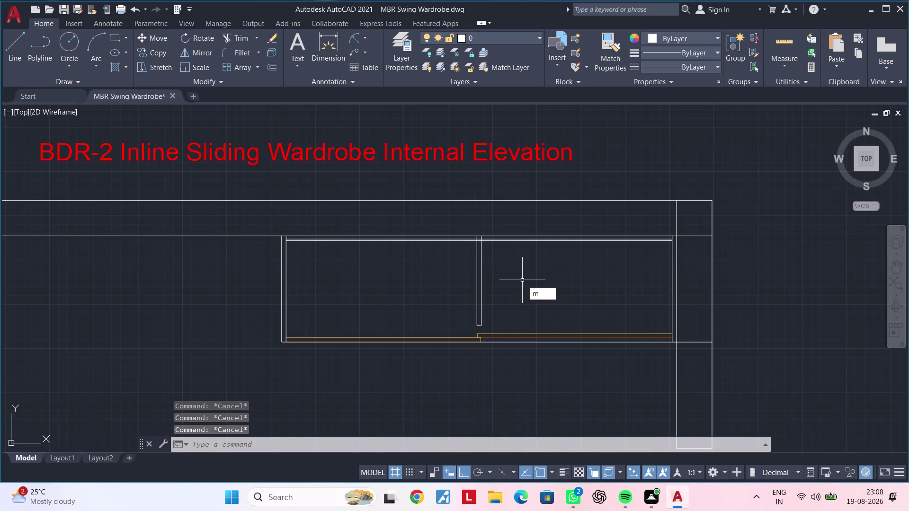
key(space)
scroll(up, 3)
click(499, 333)
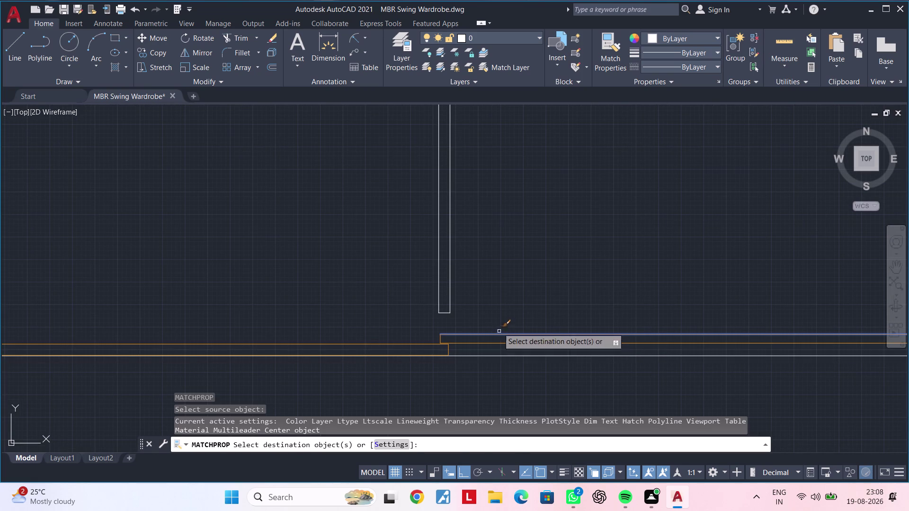
click(496, 257)
click(347, 262)
scroll(down, 3)
scroll(up, 3)
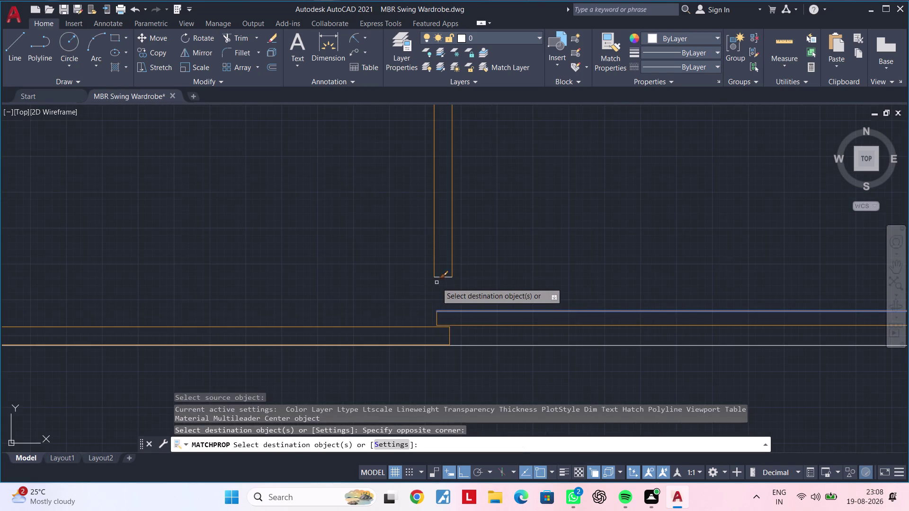
click(442, 278)
scroll(down, 3)
middle_drag(507, 232, 512, 339)
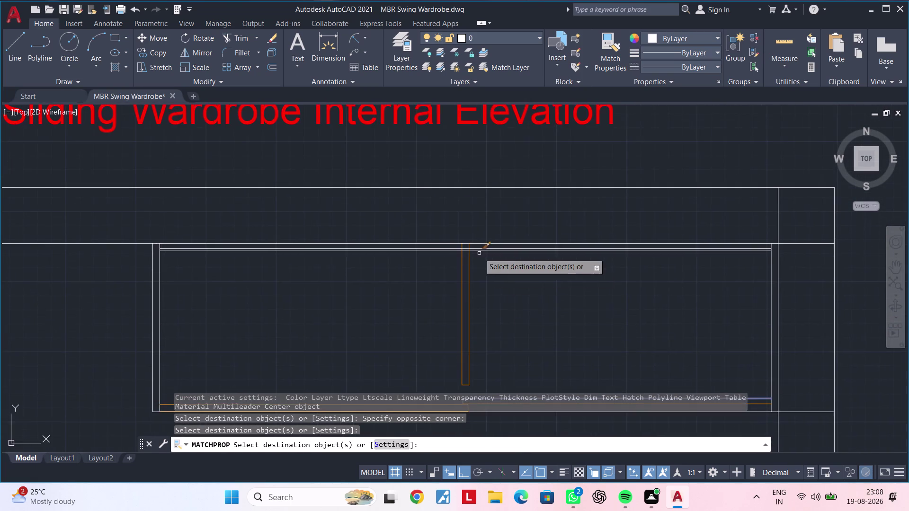
scroll(up, 3)
Turn the enclosed, top, inner and right inner frame lines orange as well.
drag(489, 269, 489, 260)
click(484, 243)
scroll(down, 3)
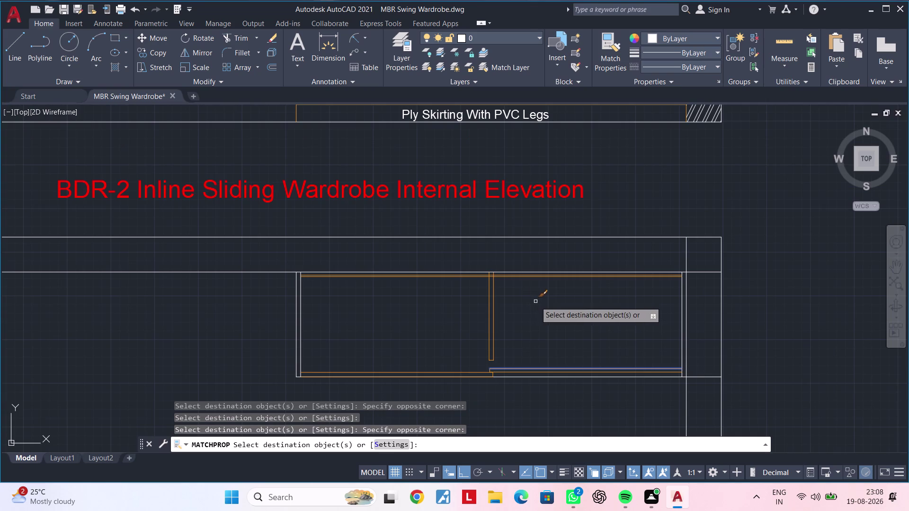
scroll(up, 3)
click(327, 308)
click(260, 312)
scroll(down, 3)
middle_drag(433, 307, 273, 297)
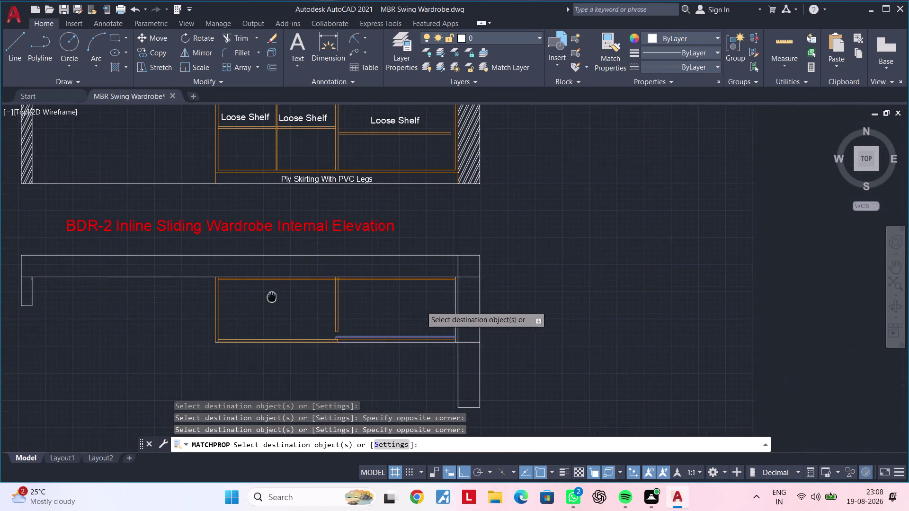
middle_drag(274, 298, 272, 297)
scroll(up, 3)
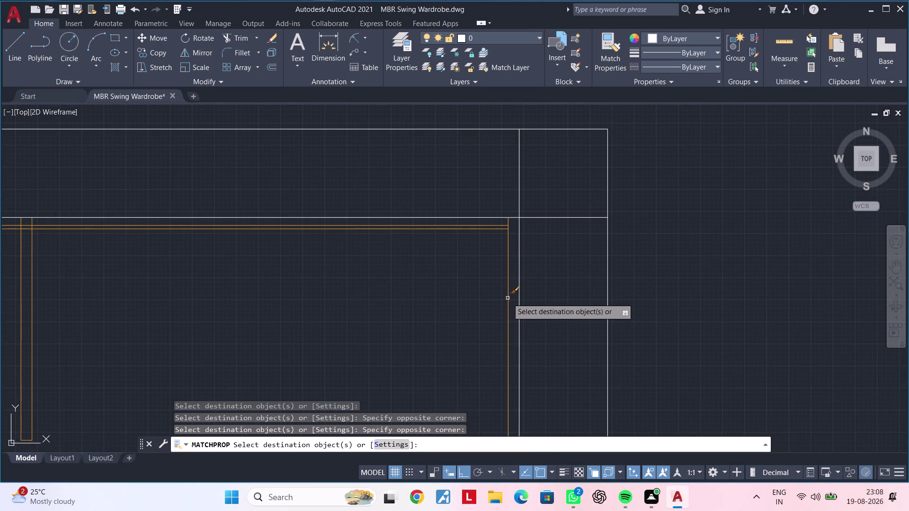
click(507, 298)
scroll(down, 3)
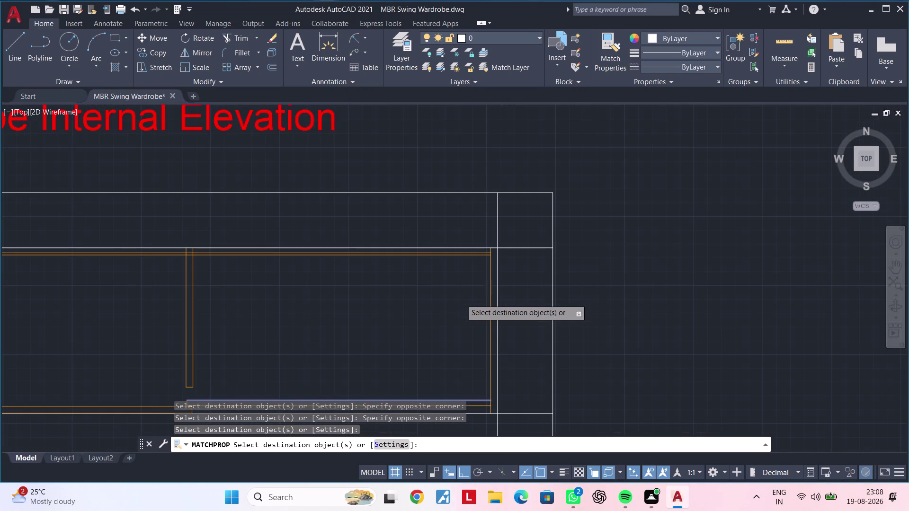
key(Escape)
key(Escape)
Trim the overlapping frame line and check the finished plan.
text(tr)
key(space)
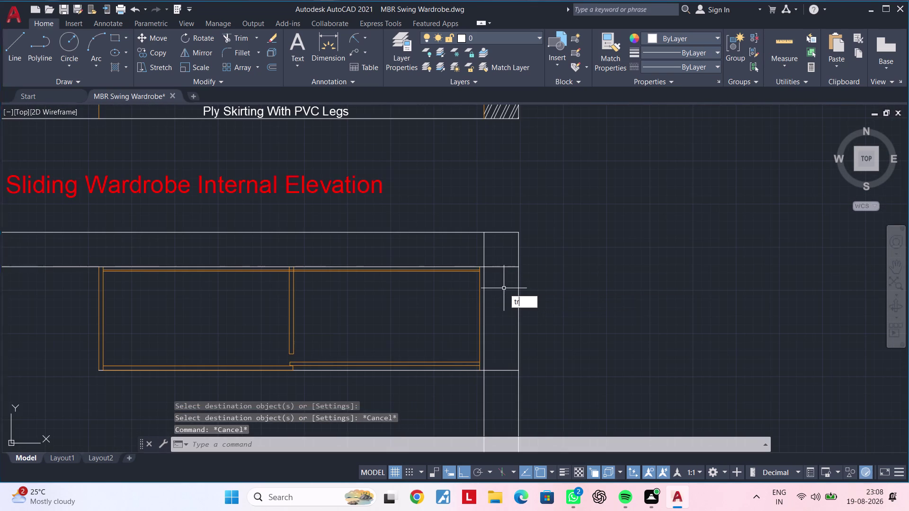
click(505, 267)
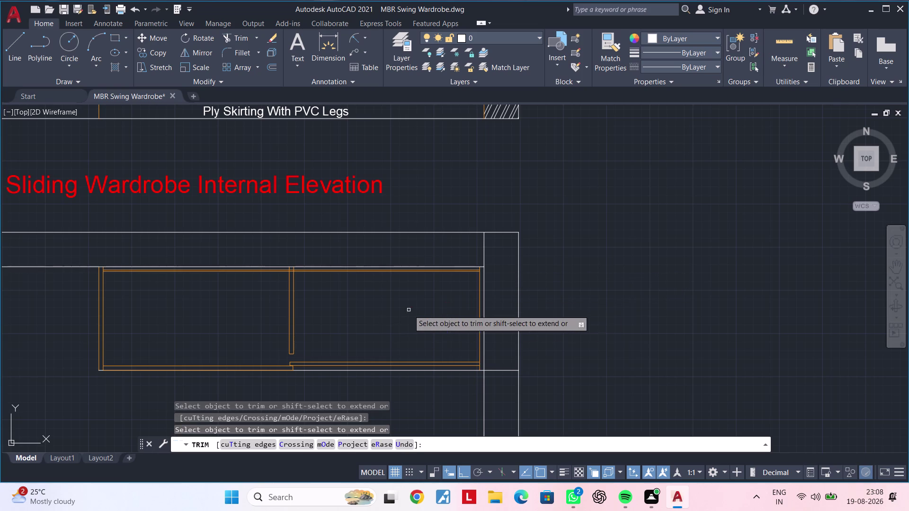
key(Escape)
key(Escape)
key(Escape)
key(Escape)
key(Escape)
middle_drag(408, 310, 557, 306)
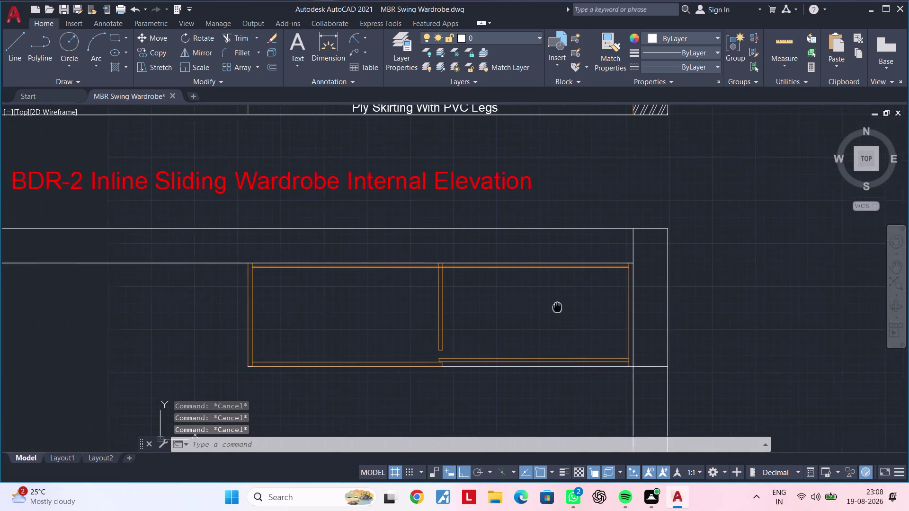
middle_drag(557, 307, 579, 303)
scroll(down, 3)
middle_drag(524, 315, 559, 310)
Draw a horizontal line along the back wall from the left return wall to the right wall.
scroll(up, 3)
middle_drag(288, 303, 250, 312)
key(Escape)
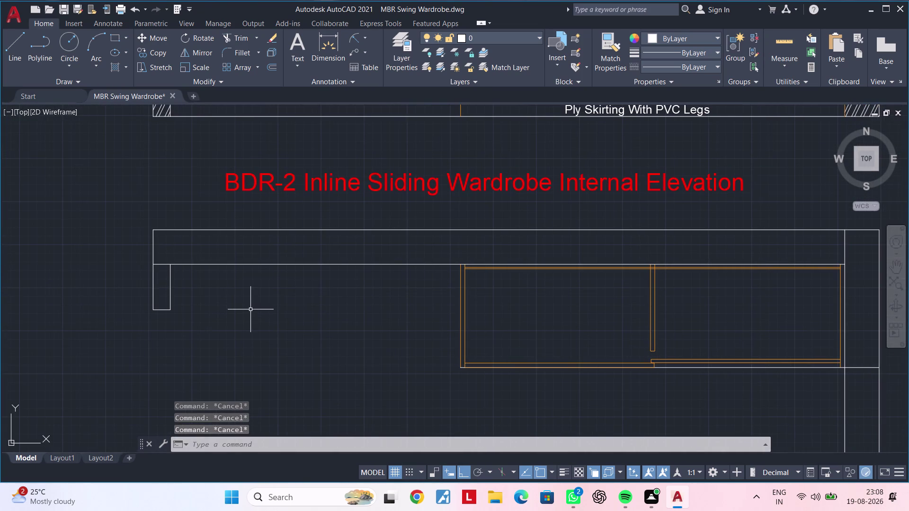
text(l)
key(space)
scroll(up, 3)
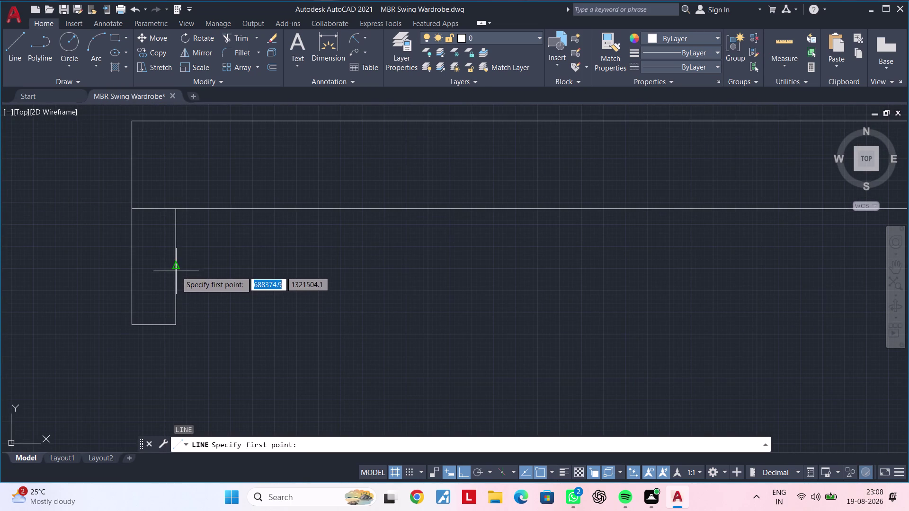
click(176, 271)
scroll(down, 3)
middle_drag(594, 273, 326, 281)
middle_drag(729, 284, 367, 293)
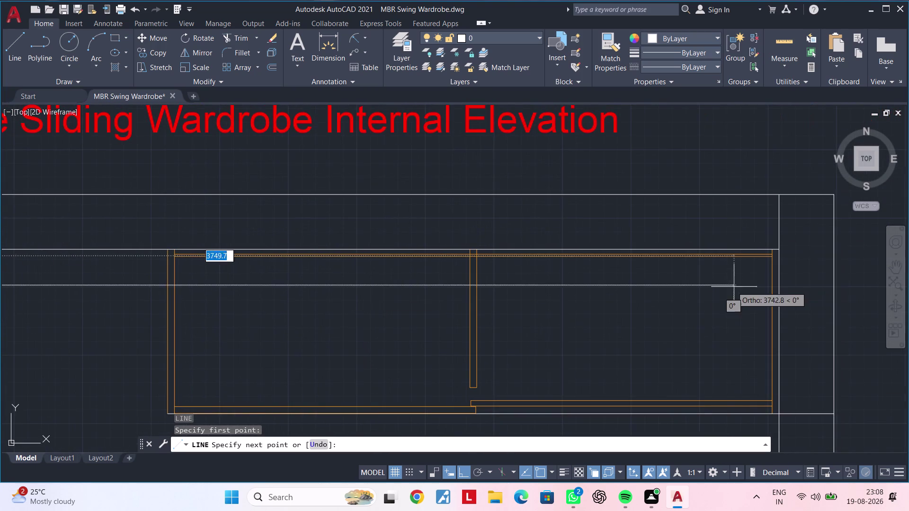
middle_drag(701, 289, 598, 289)
scroll(up, 3)
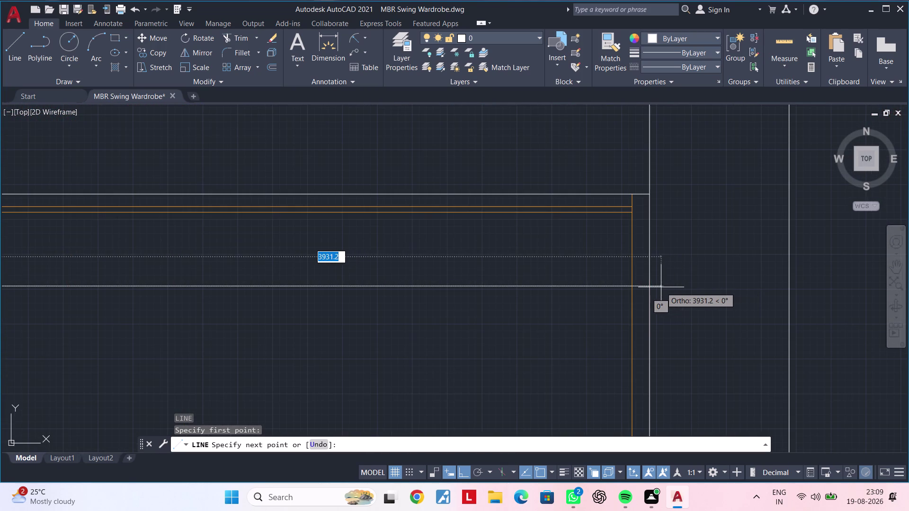
scroll(up, 3)
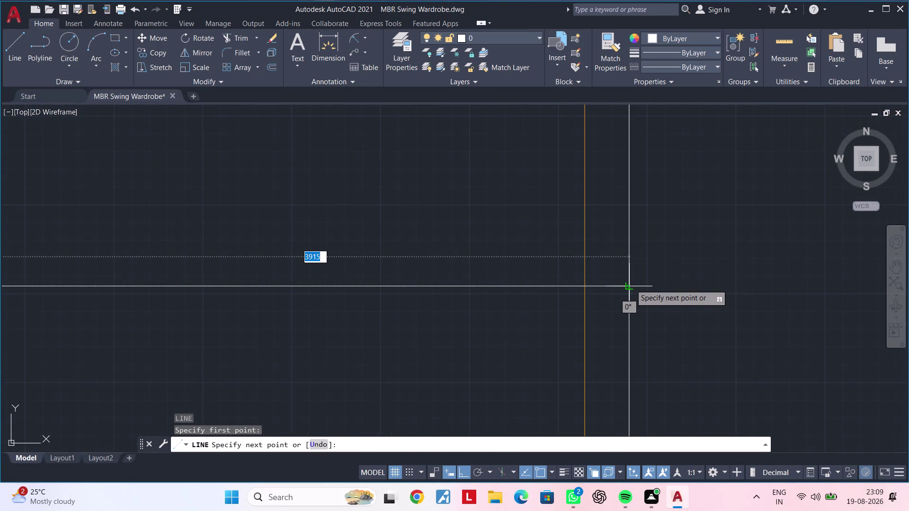
click(630, 285)
scroll(down, 3)
scroll(down, 3)
key(Escape)
key(Escape)
middle_drag(482, 306, 616, 306)
key(Escape)
key(Escape)
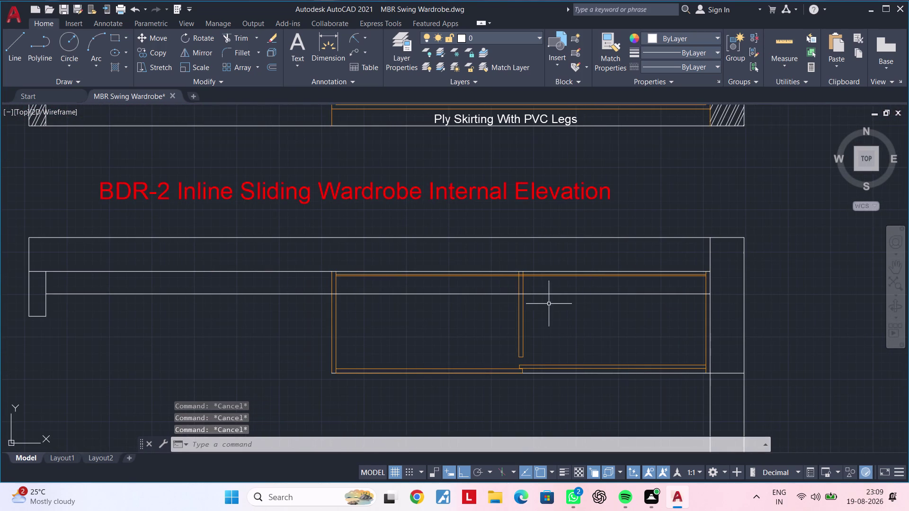
Apply the red dashed elevation line's properties to the new back-wall line.
text(ma)
key(space)
scroll(down, 3)
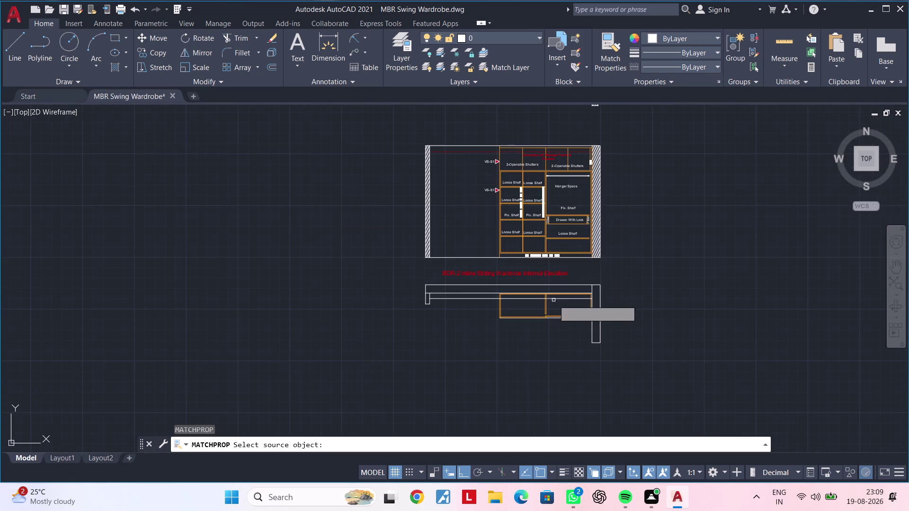
scroll(up, 3)
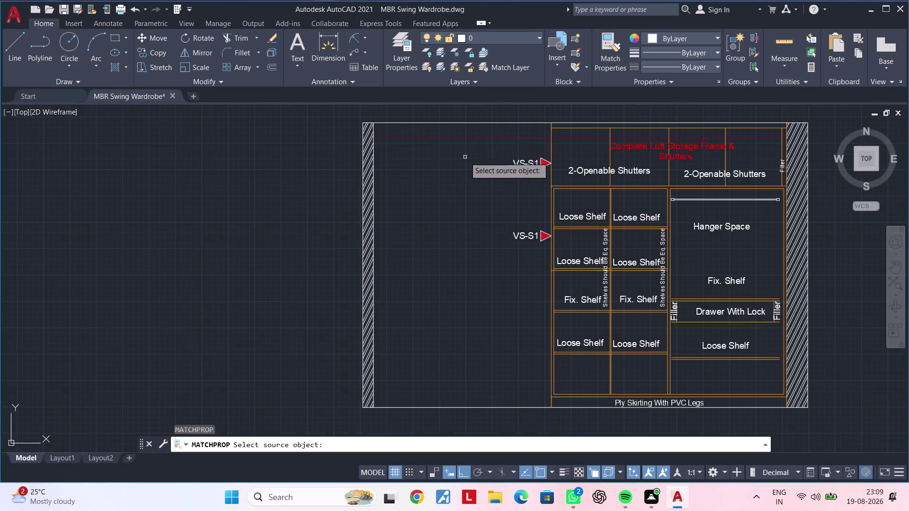
click(468, 138)
scroll(down, 3)
middle_drag(470, 228, 466, 160)
scroll(up, 3)
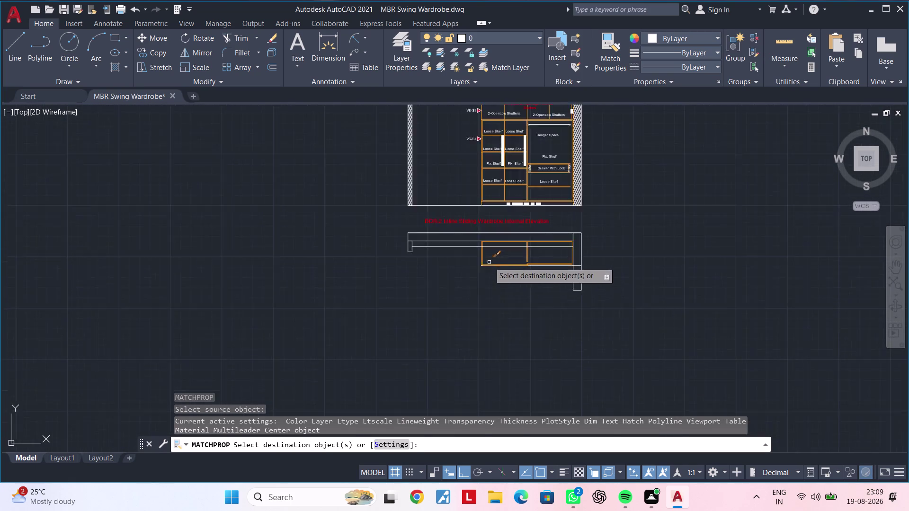
scroll(up, 3)
click(455, 227)
key(Escape)
key(Escape)
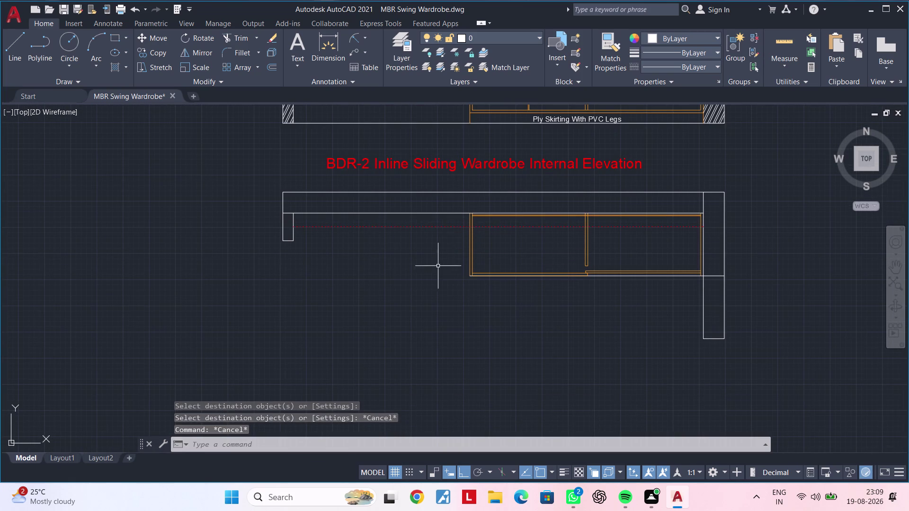
middle_drag(406, 279, 408, 327)
key(Escape)
middle_drag(366, 313, 402, 308)
Hatch the back wall strip and the short left return wall with ANSI31.
key(Escape)
text(h)
key(space)
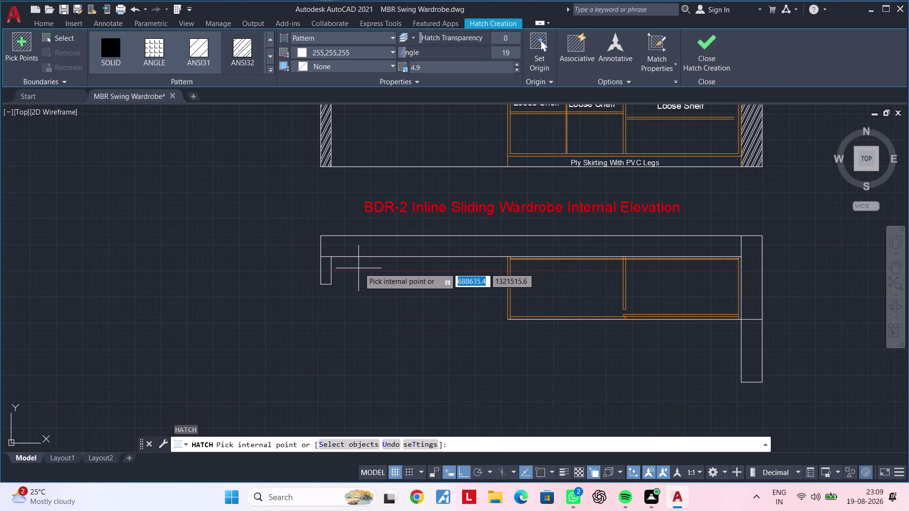
scroll(up, 3)
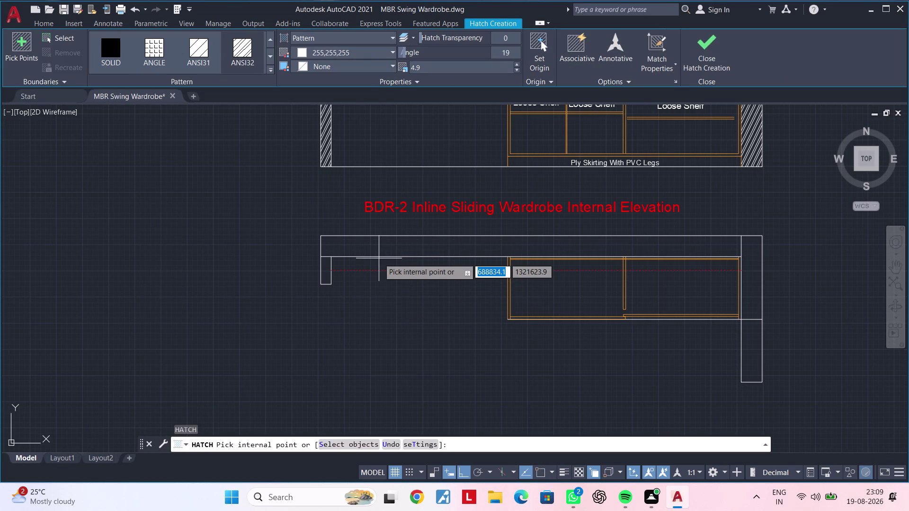
click(330, 250)
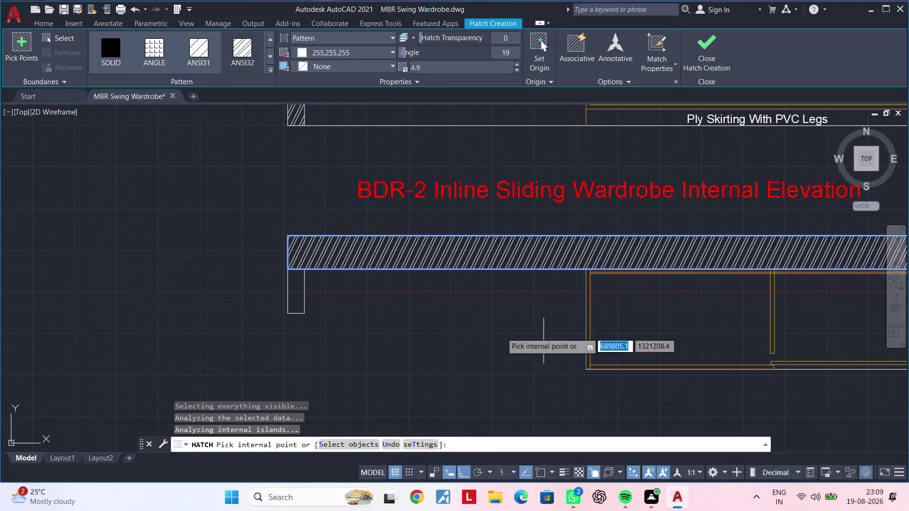
scroll(up, 3)
click(296, 288)
scroll(down, 3)
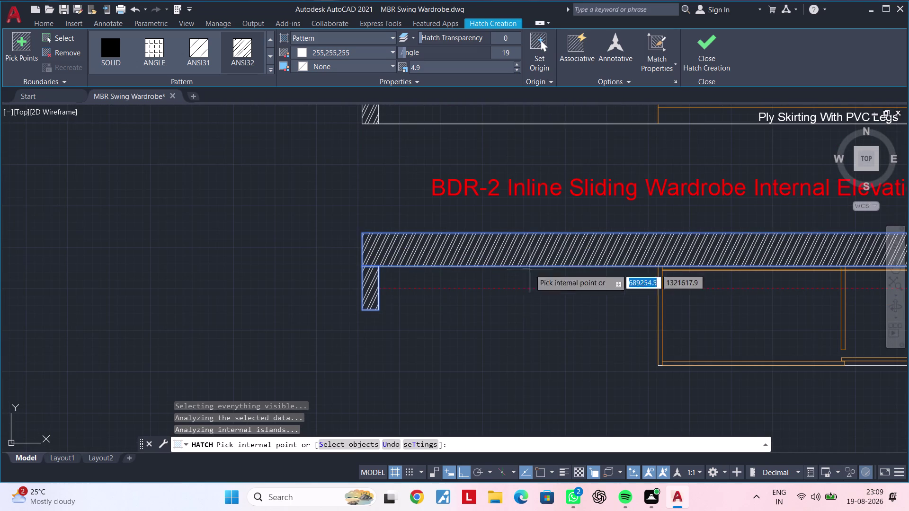
scroll(down, 3)
middle_drag(619, 267, 15, 248)
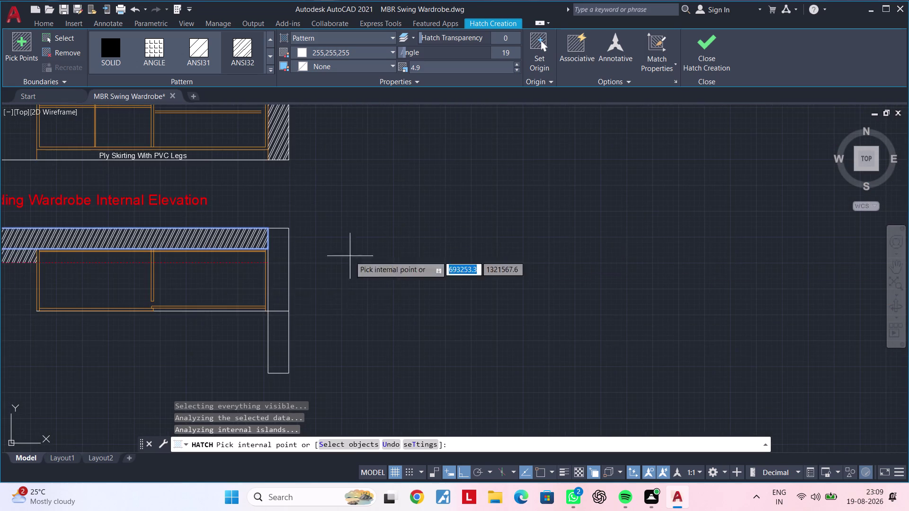
scroll(up, 3)
middle_drag(276, 291, 313, 261)
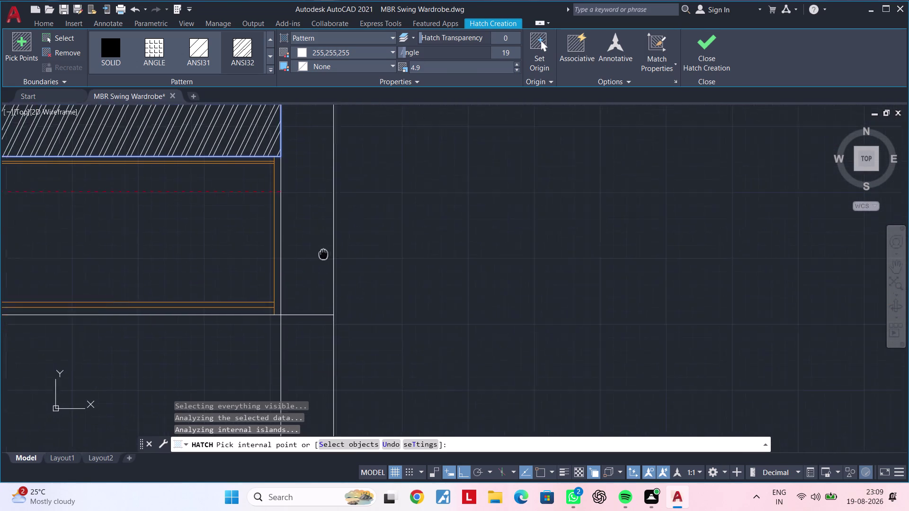
middle_drag(312, 260, 433, 215)
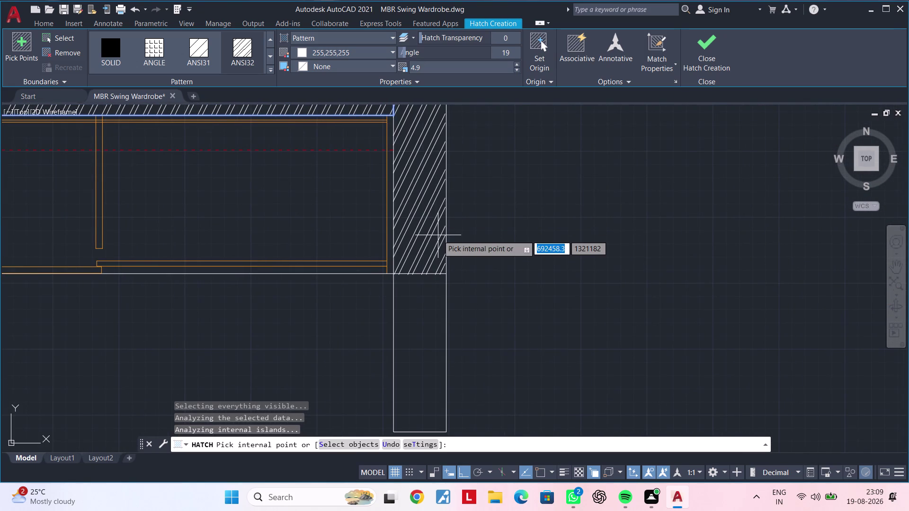
key(Escape)
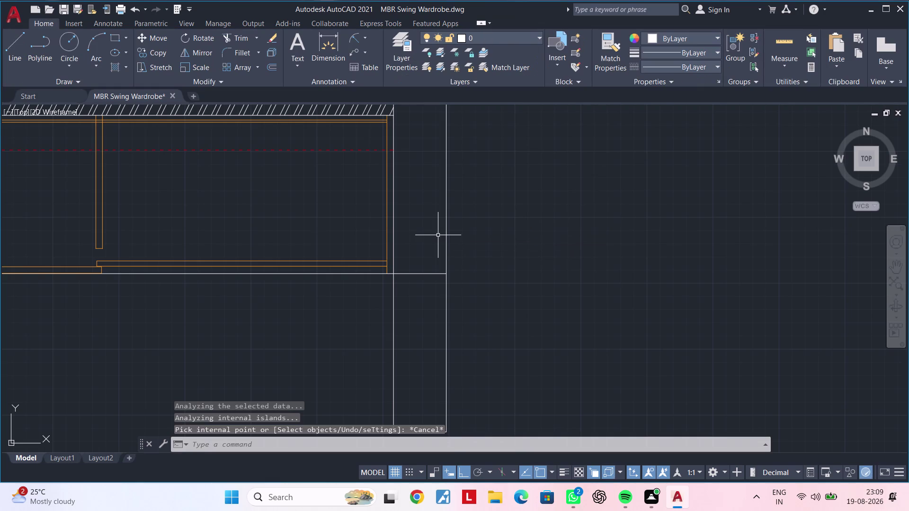
key(Escape)
Trim the line piece crossing the right wall, then hatch the right return wall.
text(tr)
key(space)
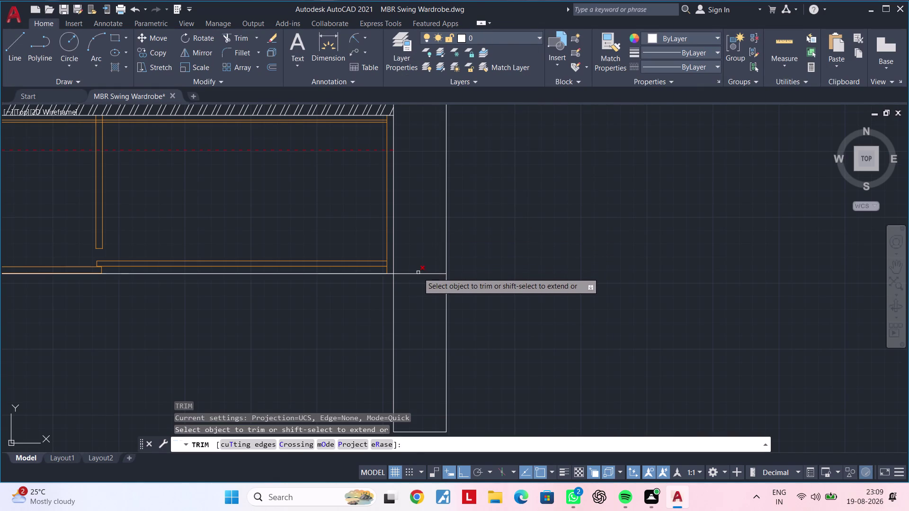
click(418, 273)
key(Escape)
key(h)
key(space)
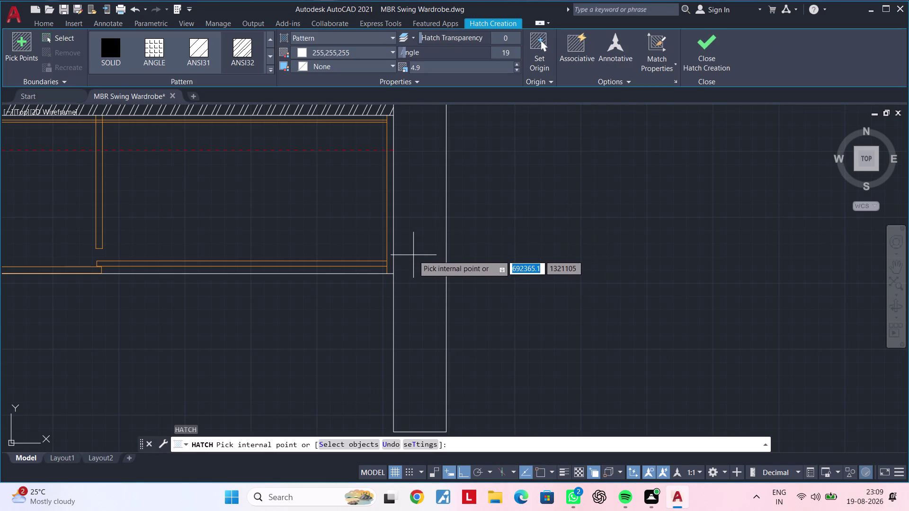
click(413, 255)
scroll(down, 3)
key(Escape)
scroll(down, 3)
middle_drag(363, 282, 478, 283)
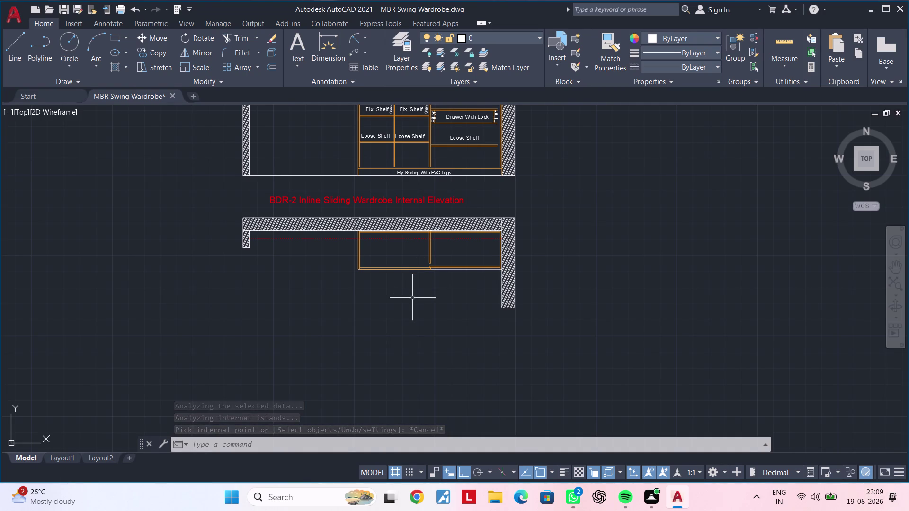
middle_drag(412, 298, 458, 289)
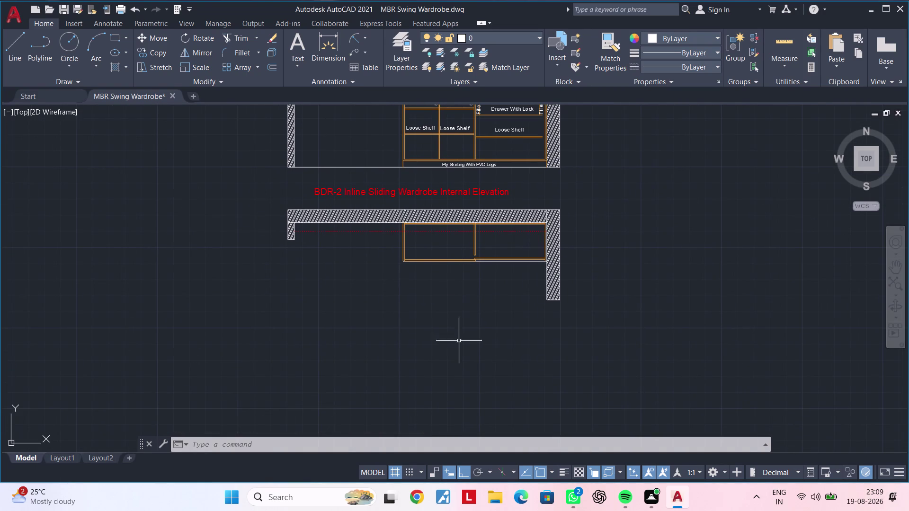
middle_drag(472, 310, 475, 490)
Copy the existing Top Plan title with CO and place it below the new hatched plan.
middle_drag(467, 342, 467, 488)
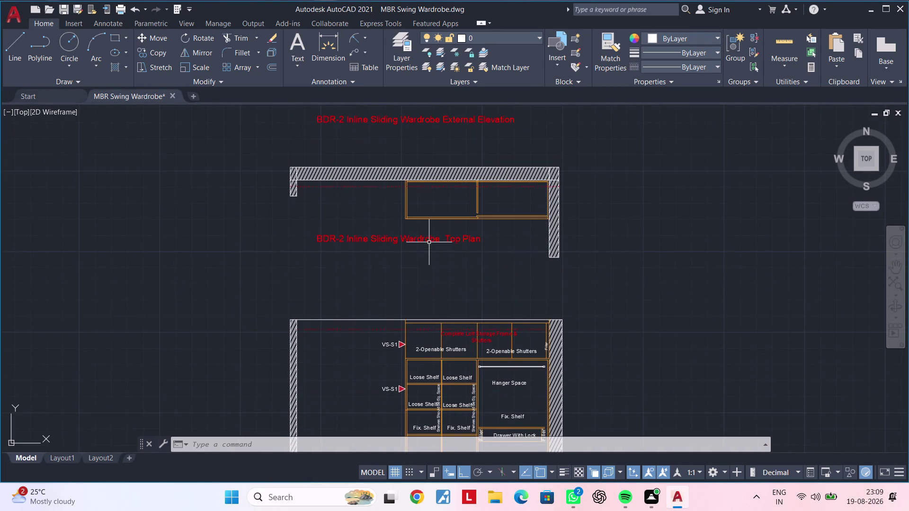
click(429, 242)
text(co)
key(space)
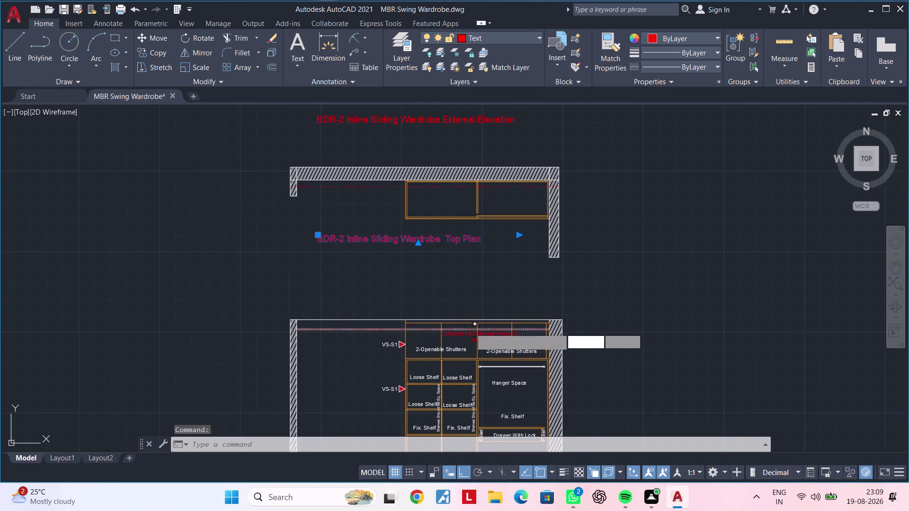
click(432, 246)
scroll(down, 3)
middle_drag(480, 406, 489, 262)
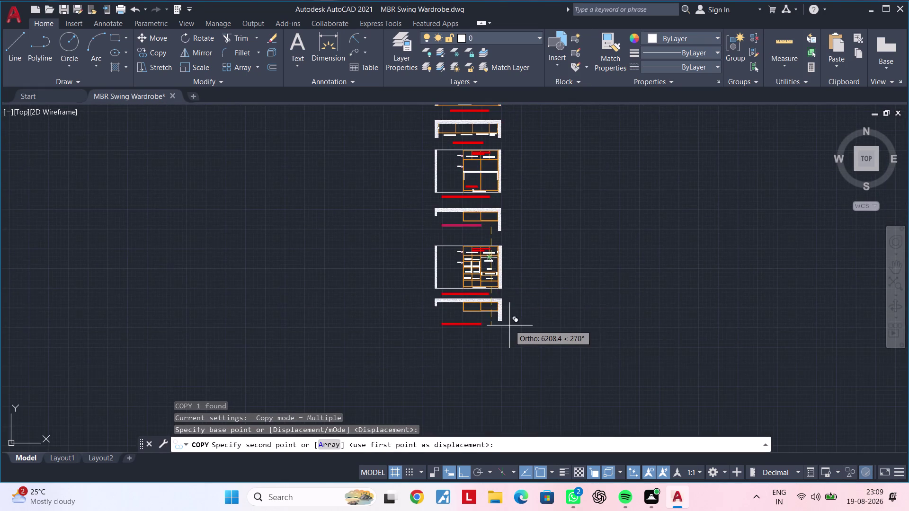
scroll(up, 3)
click(529, 310)
key(Escape)
Center the new plan and title, clear leftover commands, and check the titled plan up close.
middle_drag(402, 334, 434, 336)
key(Escape)
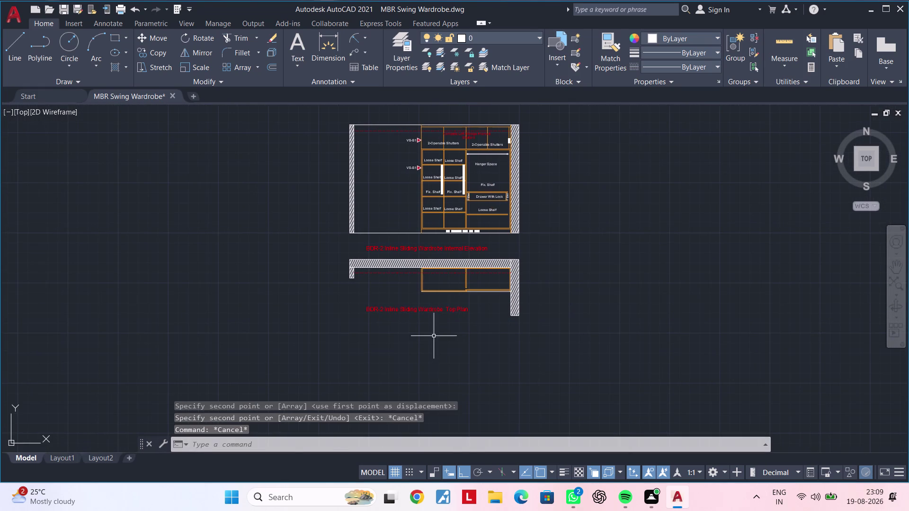
key(Escape)
key(Escape)
key(Escape)
key(Escape)
key(Escape)
key(Escape)
key(Escape)
key(Escape)
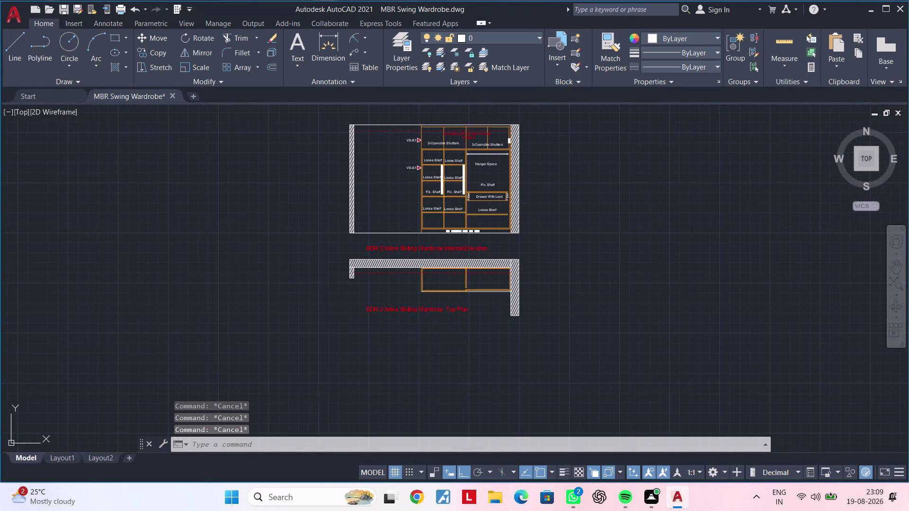
key(Escape)
key(Escape)
scroll(up, 3)
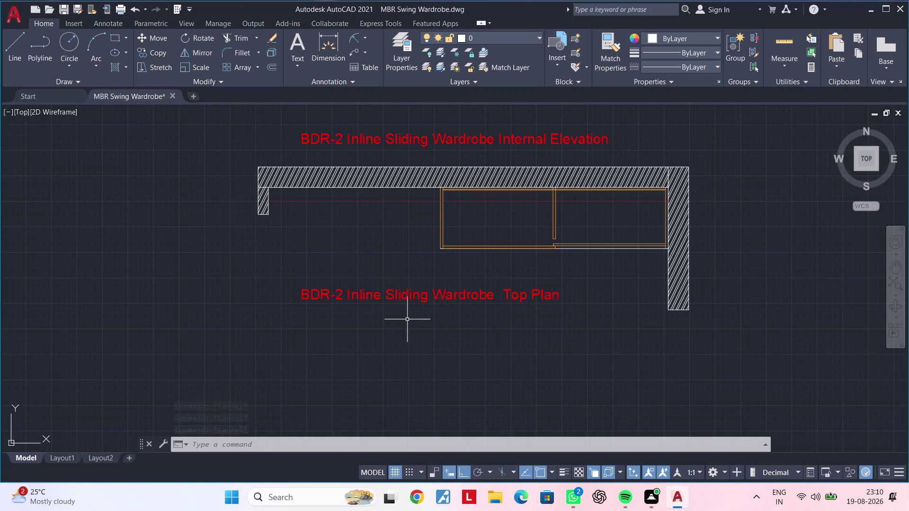
scroll(down, 3)
middle_drag(418, 322, 397, 364)
scroll(up, 3)
scroll(down, 3)
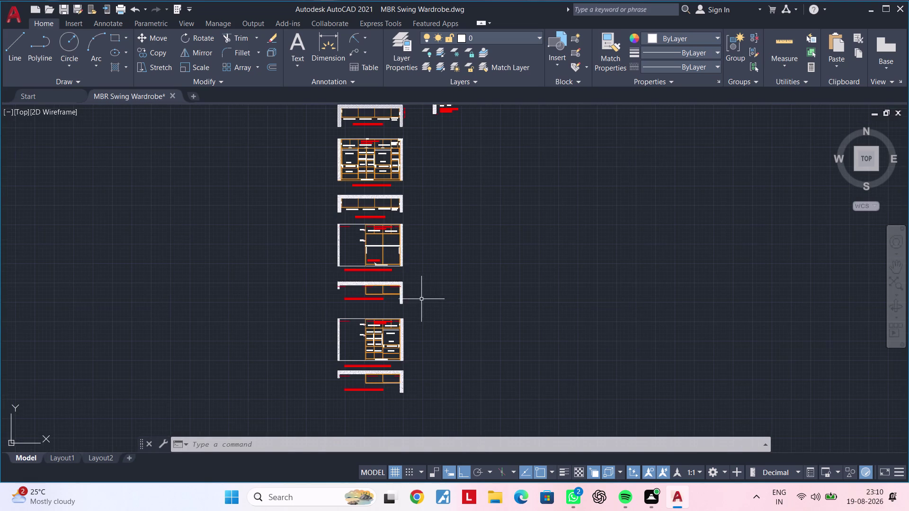
Survey the column of wardrobe drawings, ending on the BDR-2 drawings.
middle_drag(422, 295, 404, 379)
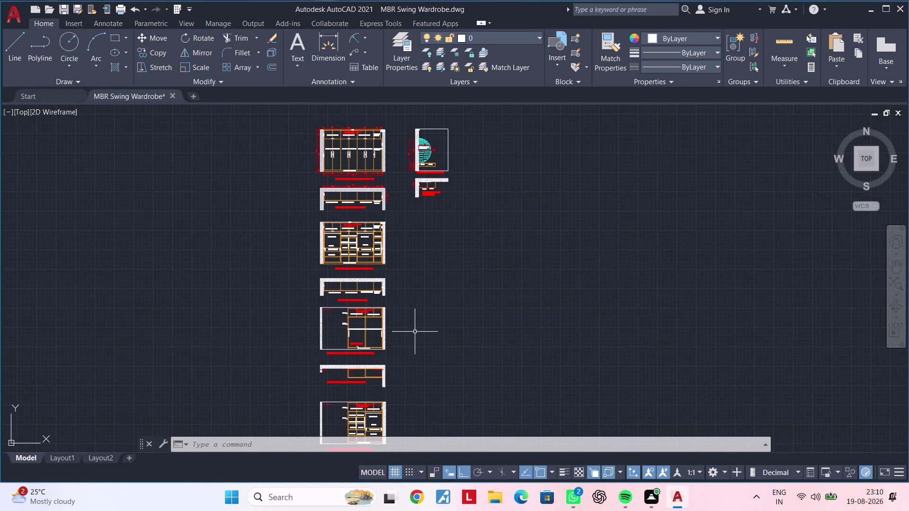
middle_drag(385, 393, 381, 332)
scroll(up, 3)
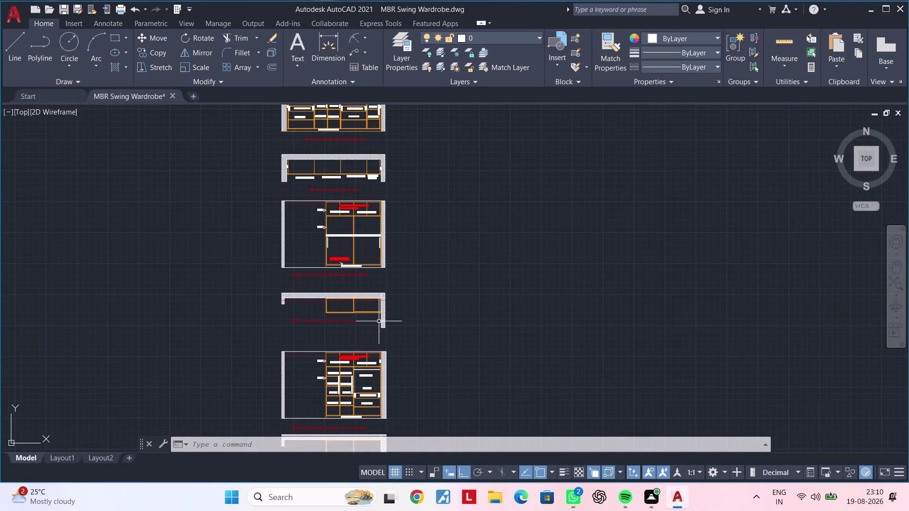
middle_drag(400, 330, 349, 340)
scroll(up, 3)
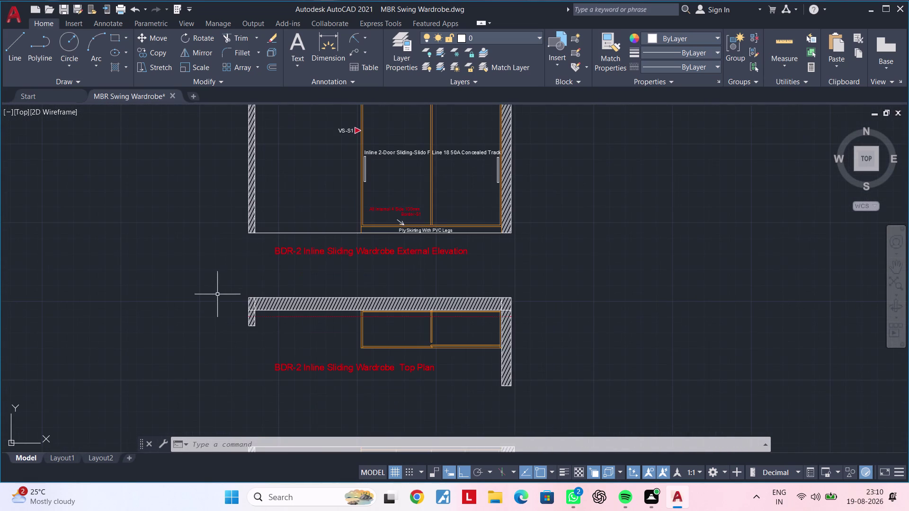
drag(219, 272, 227, 277)
middle_drag(345, 336, 321, 251)
Window-select the BDR-2 wardrobe drawings and start a move from a base point.
scroll(down, 3)
middle_drag(418, 348, 418, 347)
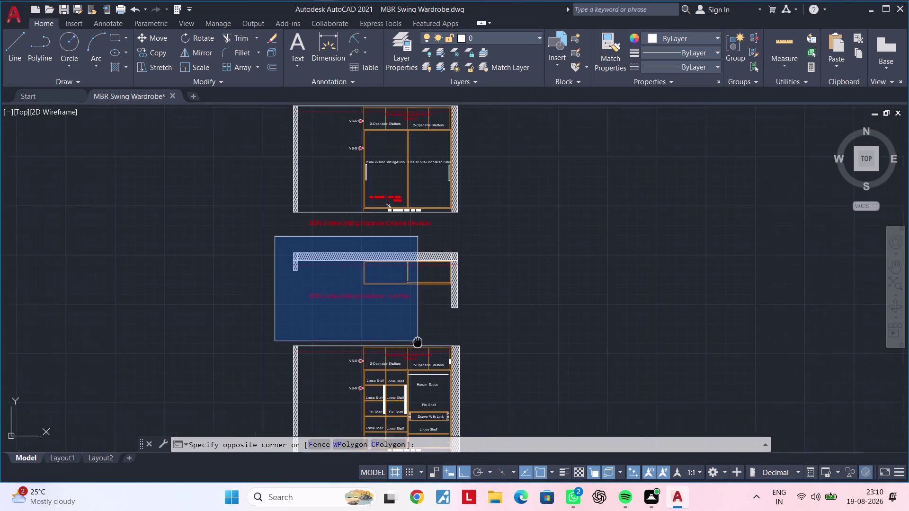
middle_drag(417, 347, 399, 281)
middle_drag(471, 395, 461, 272)
click(494, 387)
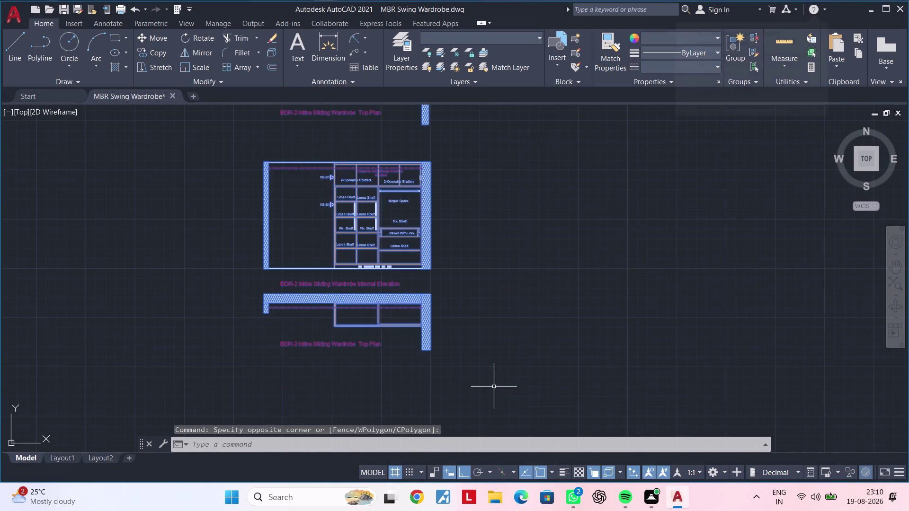
key(m)
key(space)
click(501, 357)
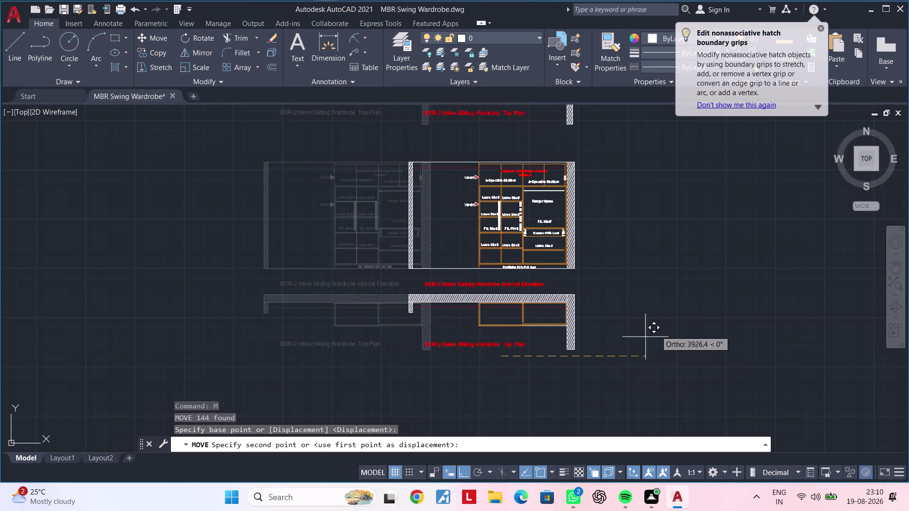
Turn Ortho off and drop the 144 objects beside the MBR swing wardrobe drawings.
scroll(down, 3)
middle_drag(652, 309, 644, 375)
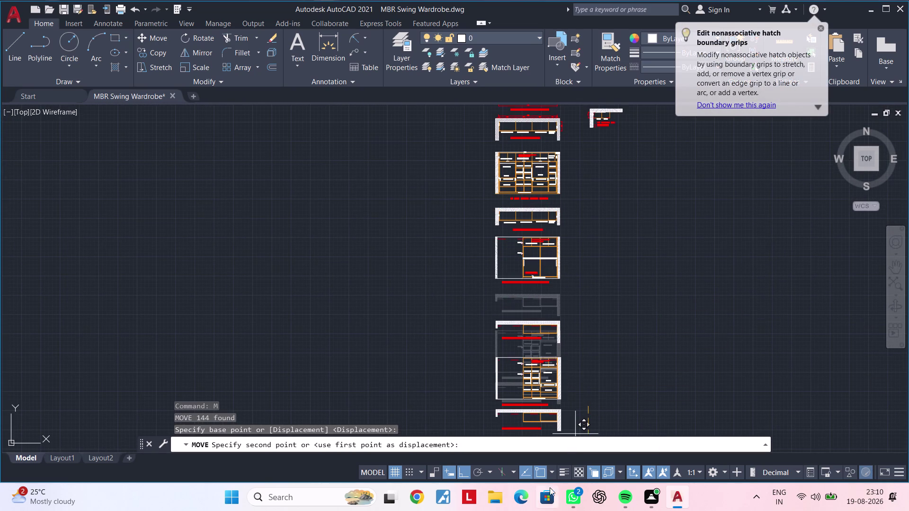
click(466, 472)
middle_drag(671, 309, 636, 370)
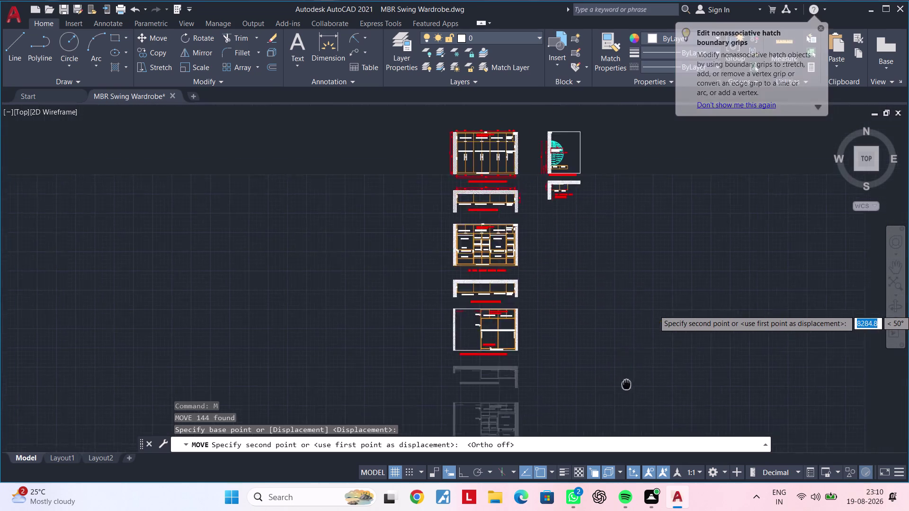
middle_drag(636, 371, 607, 414)
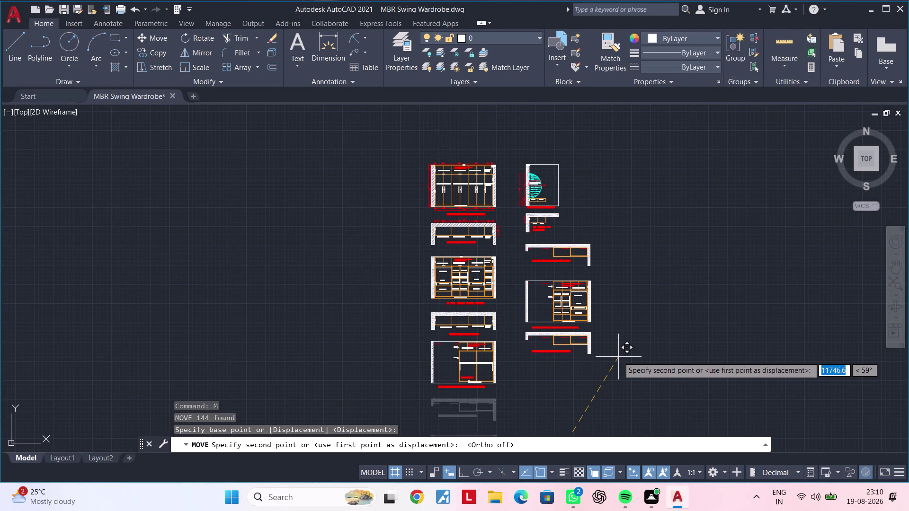
scroll(up, 3)
scroll(down, 3)
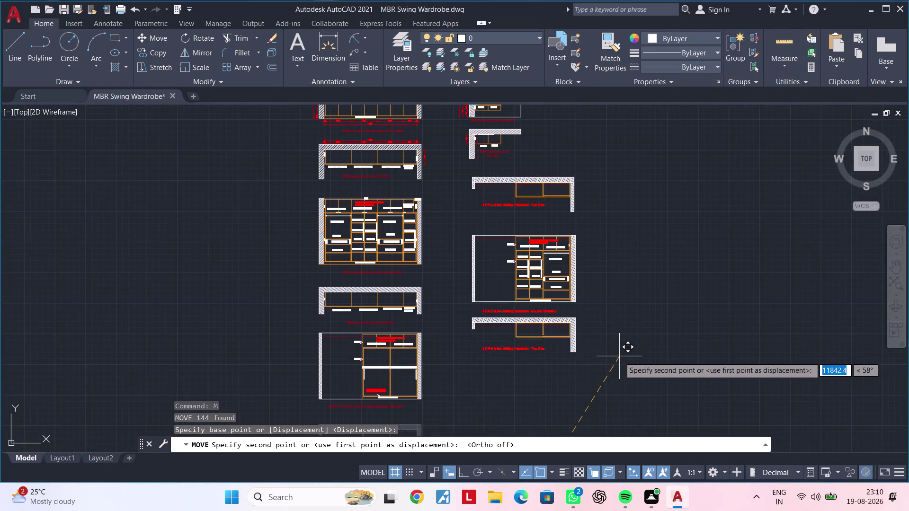
middle_drag(620, 364, 622, 384)
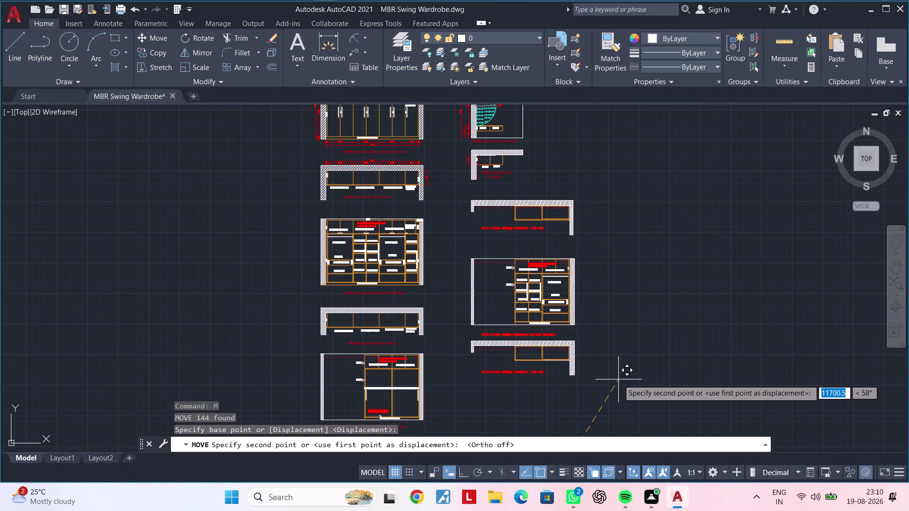
click(621, 379)
scroll(down, 3)
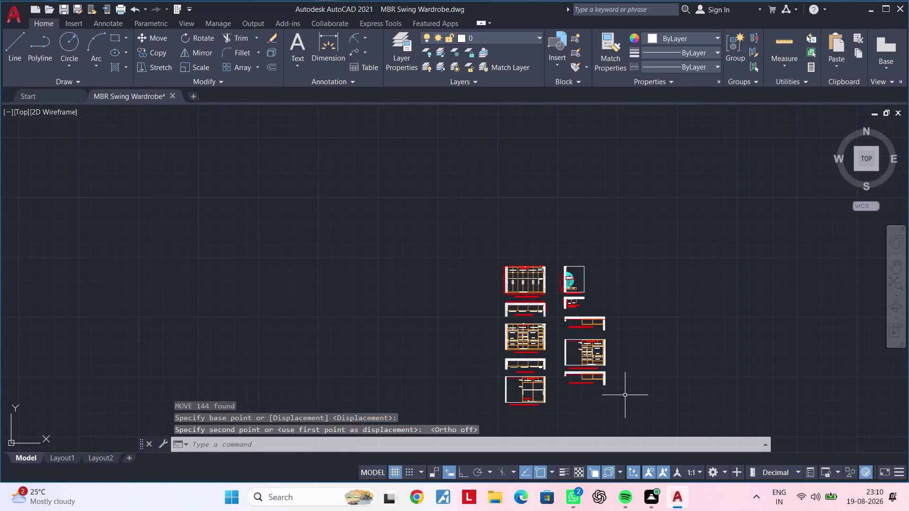
Inspect the new drawing arrangement and zoom in on the BDR-2 top plan.
key(Escape)
key(Escape)
middle_drag(623, 396, 647, 385)
scroll(up, 3)
middle_drag(592, 398, 670, 417)
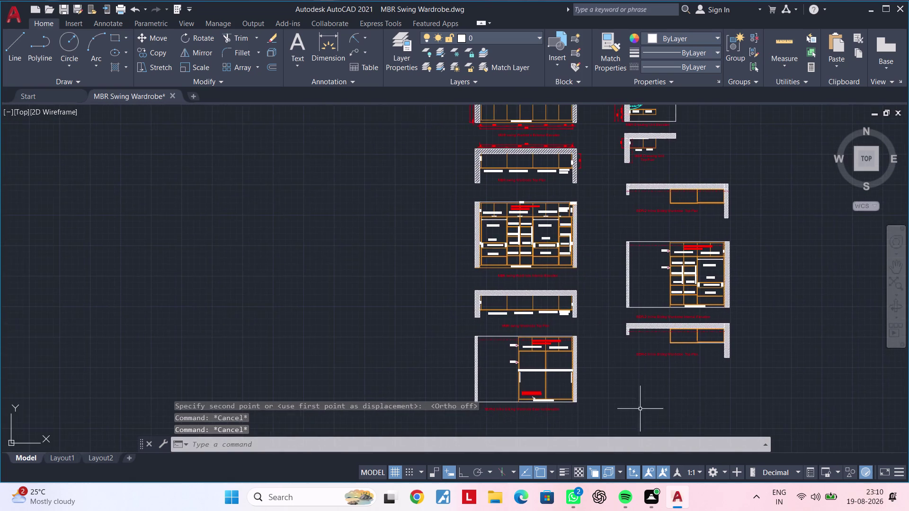
scroll(up, 3)
middle_drag(609, 386, 613, 479)
middle_drag(606, 399, 607, 467)
middle_drag(610, 359, 610, 268)
scroll(up, 3)
middle_drag(639, 351, 548, 298)
scroll(up, 3)
scroll(down, 3)
middle_drag(544, 296, 435, 290)
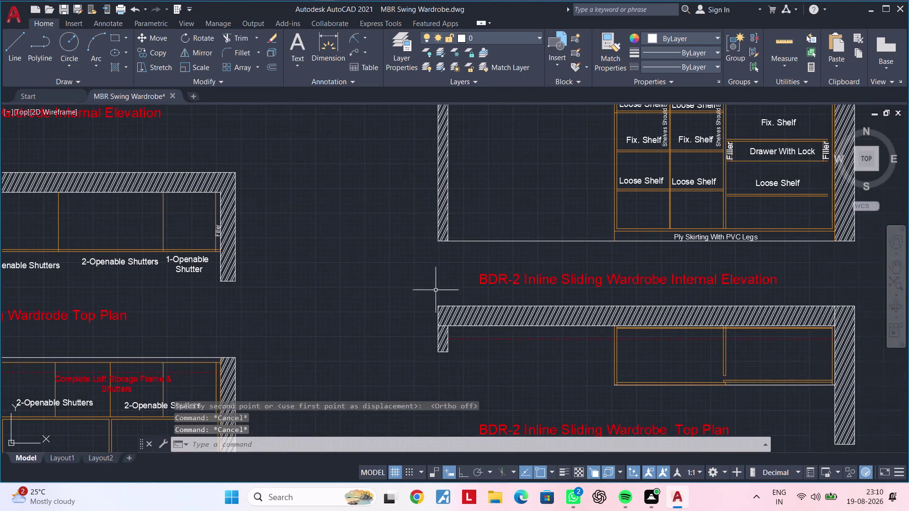
Window-select the 28-object BDR-2 top plan and title, then move them slightly lower.
click(425, 284)
scroll(down, 3)
middle_drag(580, 407, 452, 322)
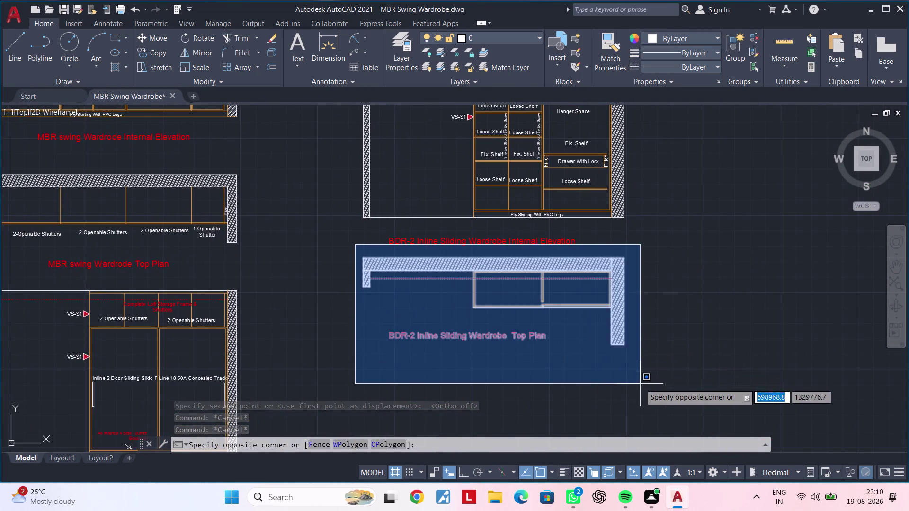
click(640, 384)
text(m)
key(space)
click(640, 384)
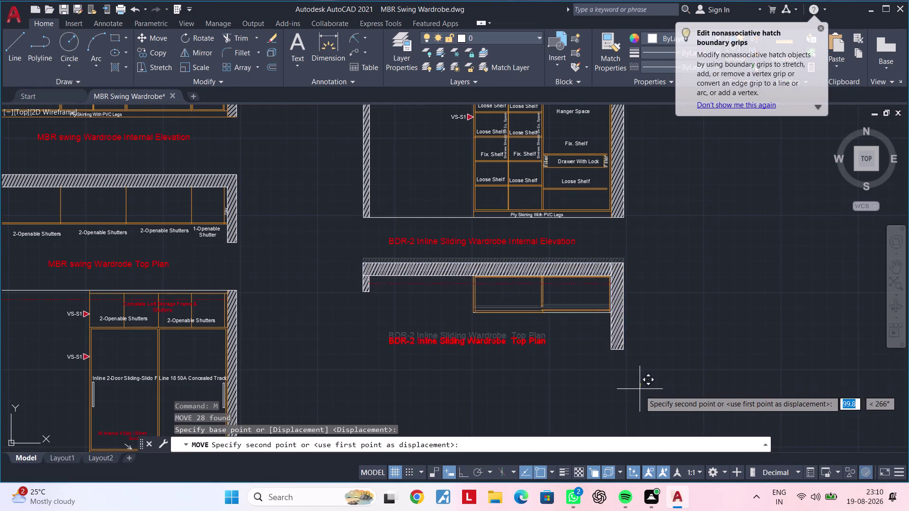
click(637, 405)
Check the top plan's new position, then view the MBR swing wardrobe drawings.
scroll(down, 3)
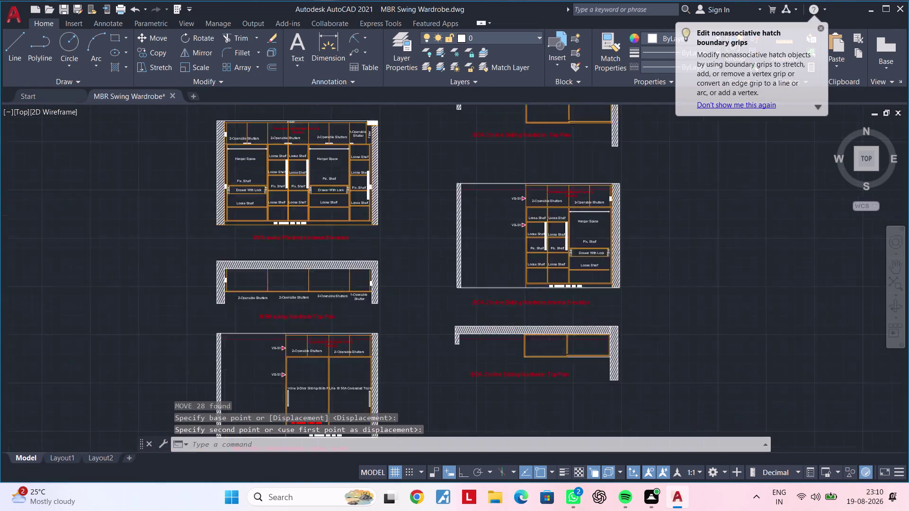
scroll(down, 3)
middle_drag(529, 396, 618, 401)
key(Escape)
key(Escape)
middle_drag(630, 369, 617, 357)
scroll(up, 3)
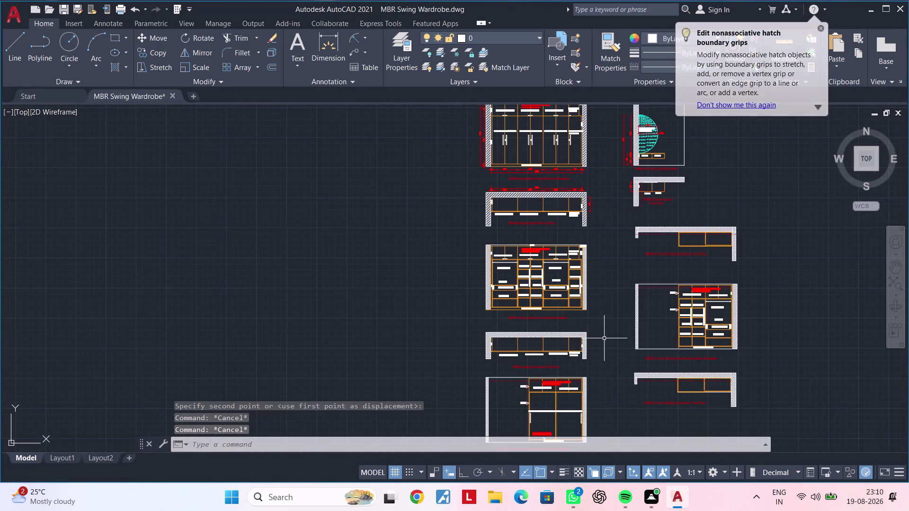
scroll(up, 3)
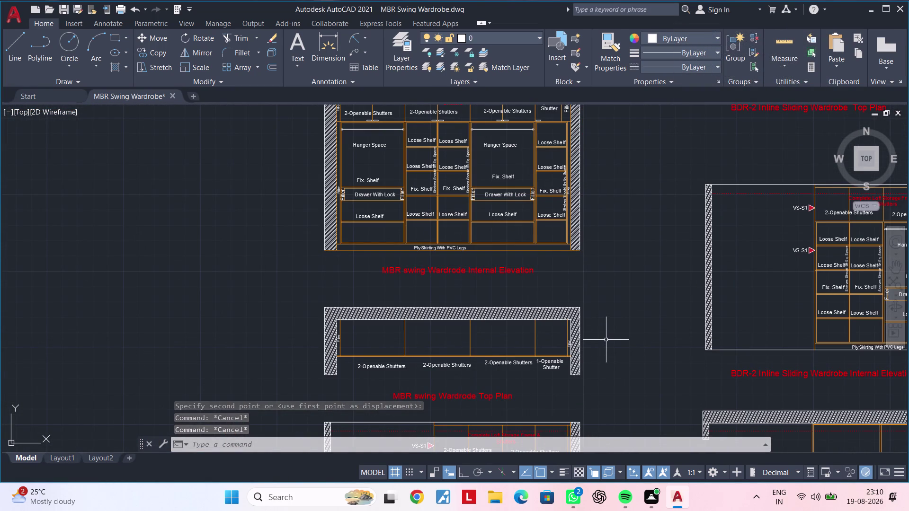